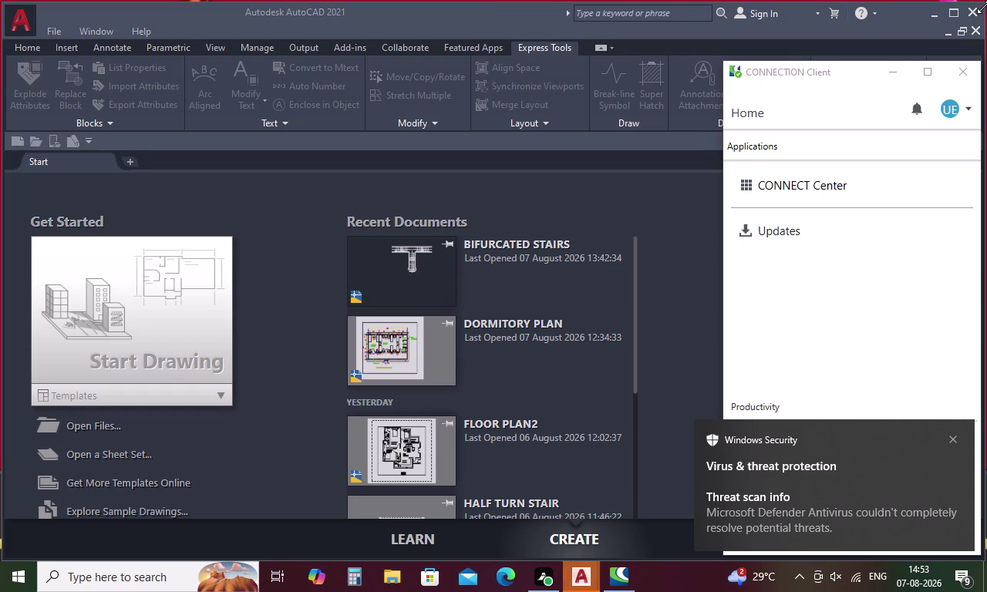
Open the BIFURCATED STAIRS drawing from the Recent Documents thumbnails.
double_click(394, 282)
double_click(395, 282)
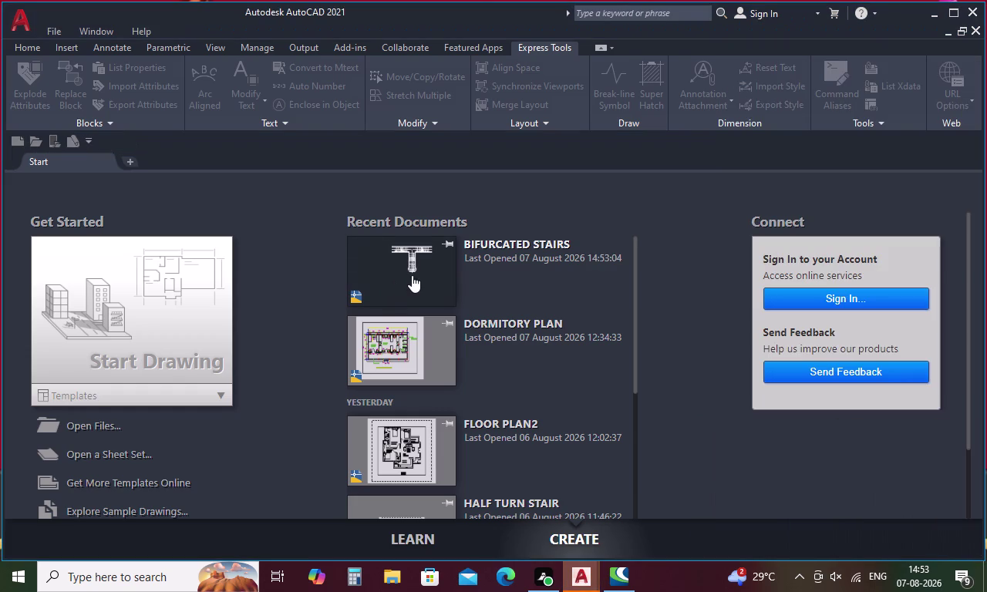
click(418, 273)
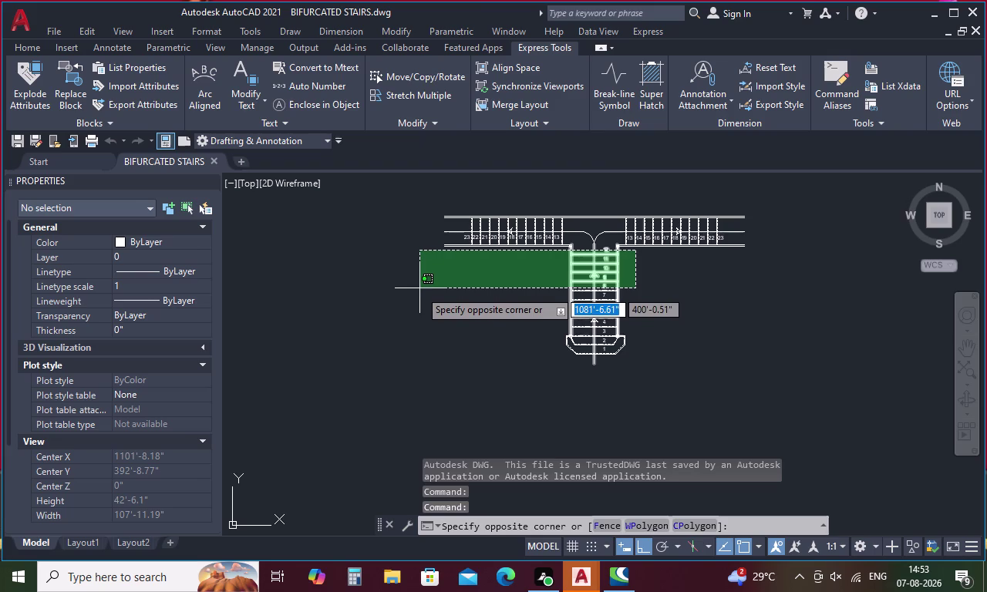
key(Escape)
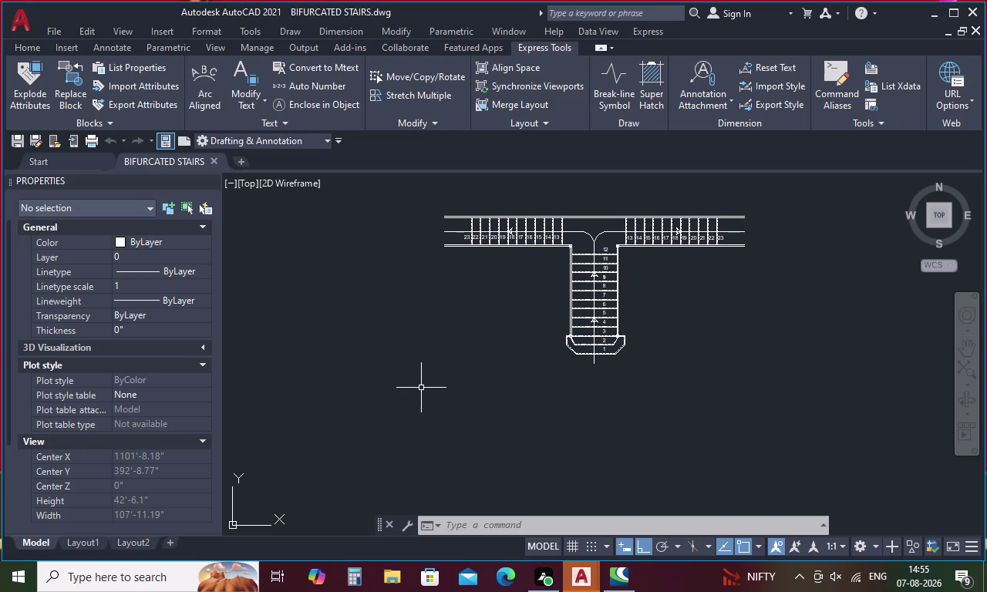
key(x)
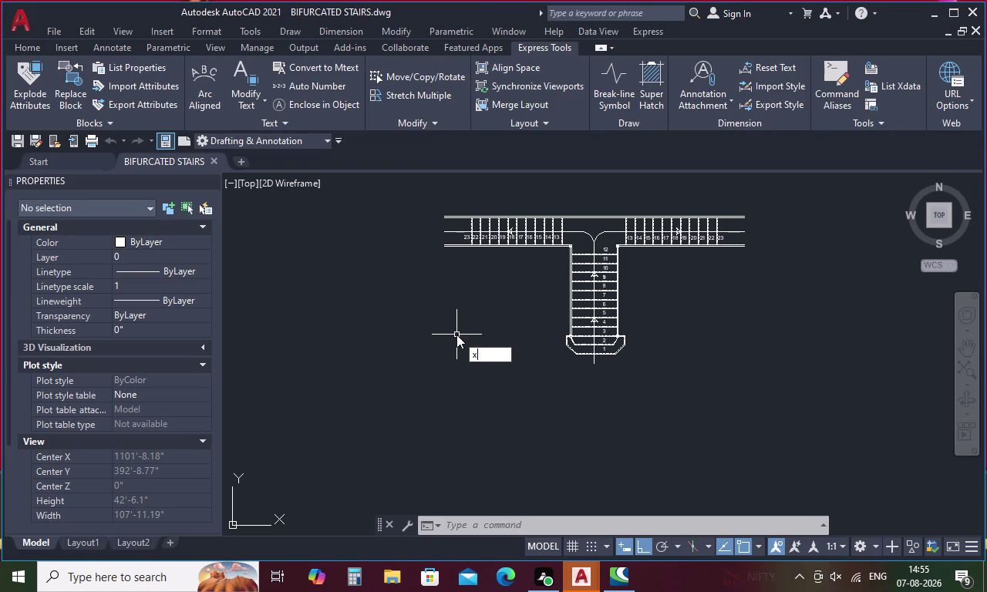
Place vertical construction lines through two railing corners near treads 1–2.
text(l)
key(space)
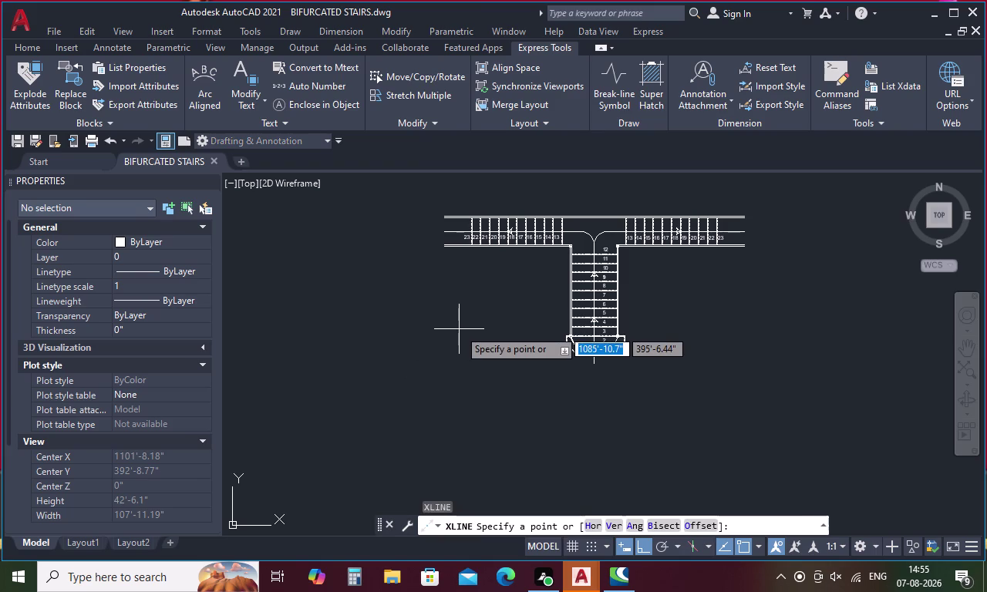
text(v)
key(space)
scroll(up, 3)
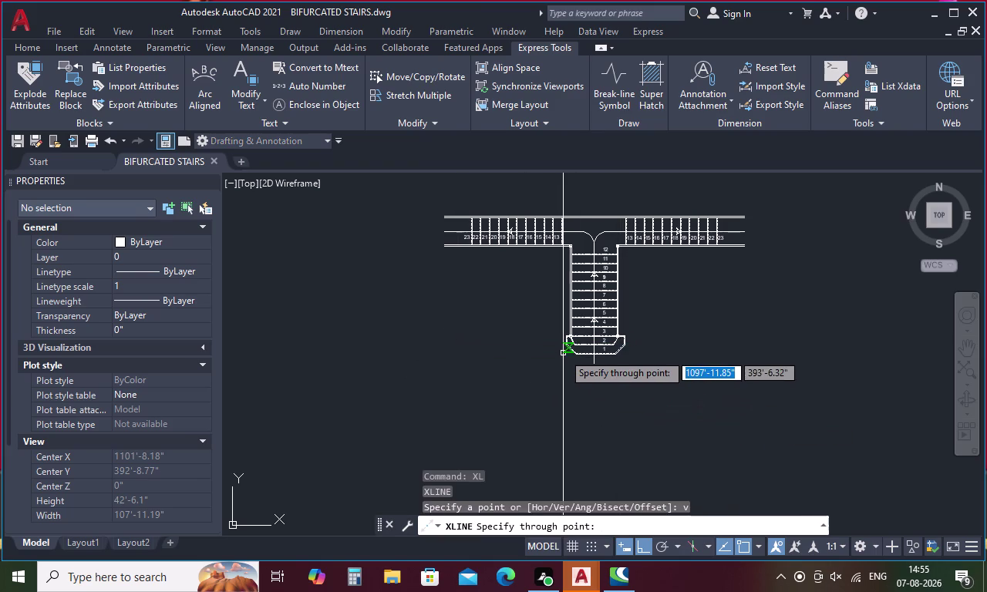
scroll(up, 3)
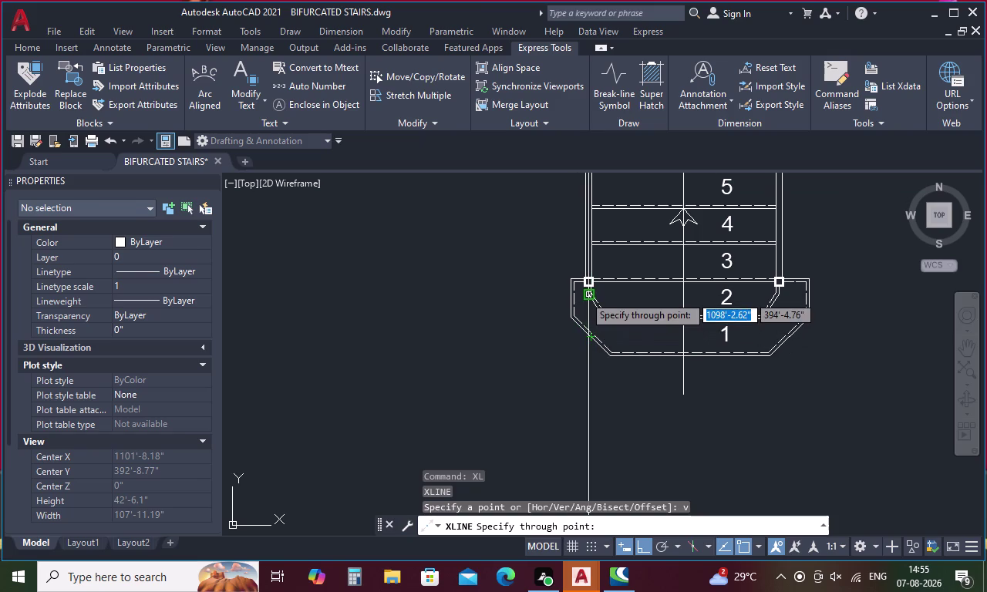
scroll(up, 3)
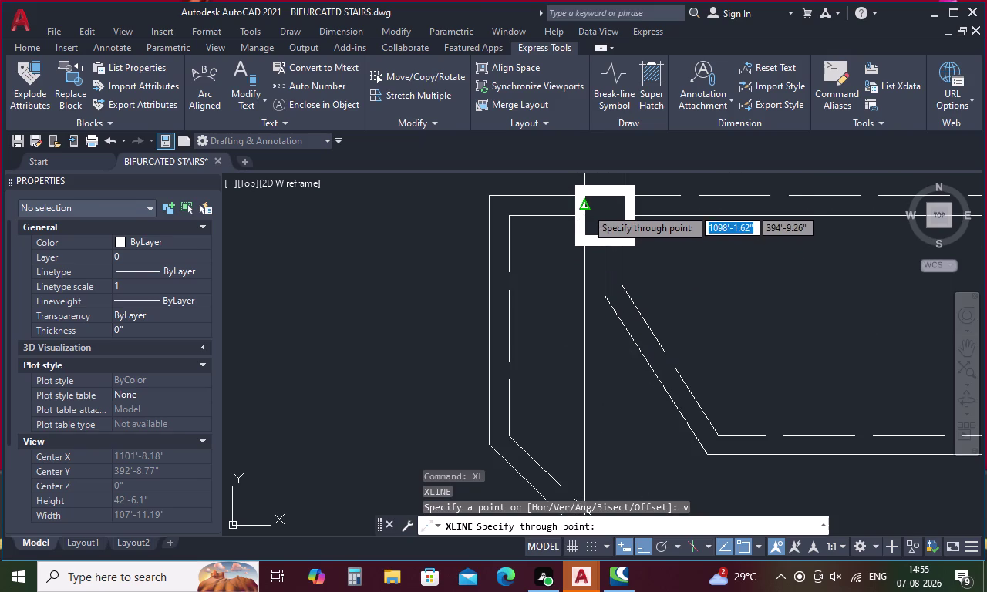
scroll(down, 3)
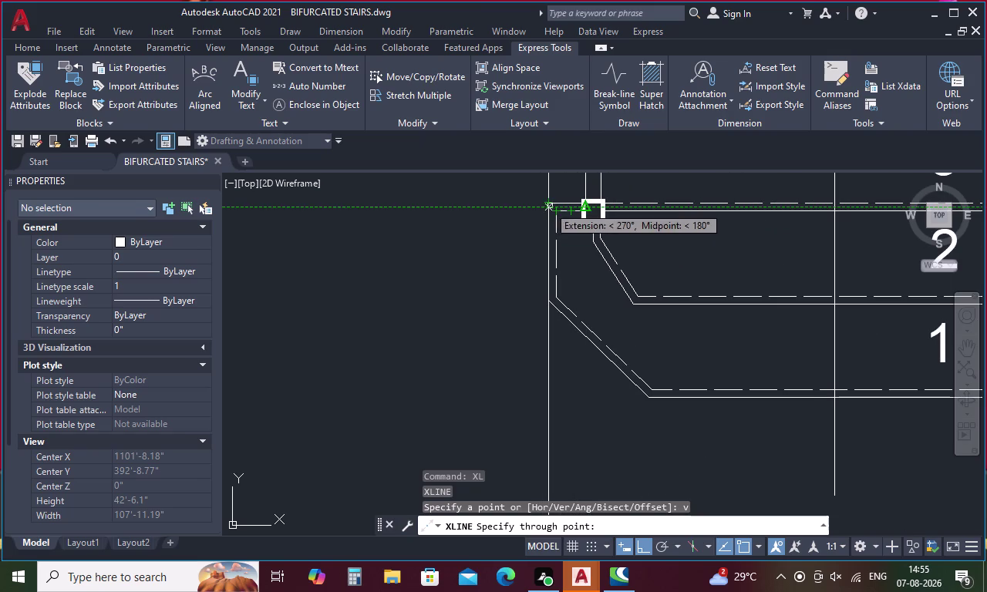
scroll(up, 3)
click(537, 196)
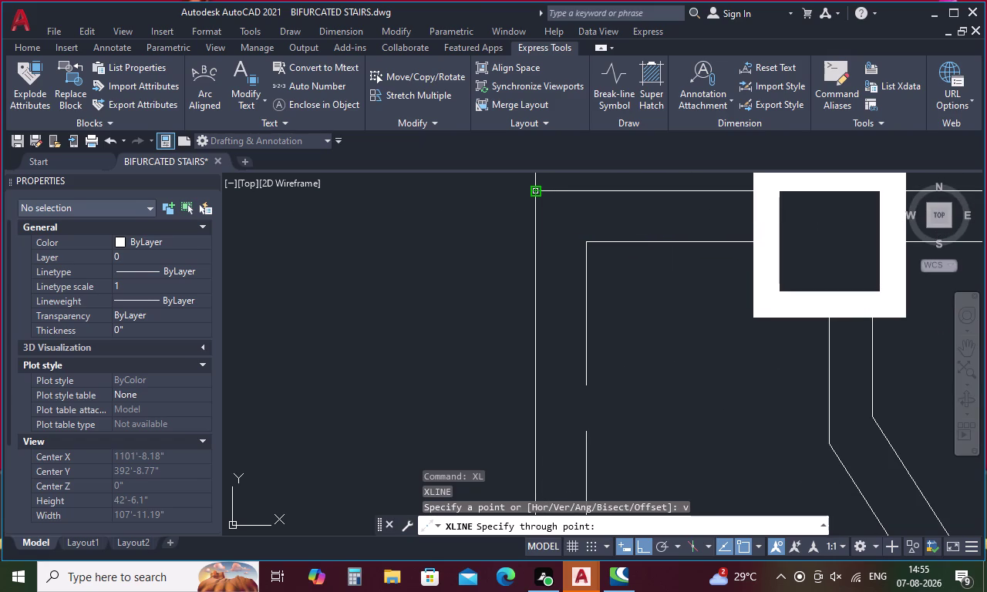
click(586, 242)
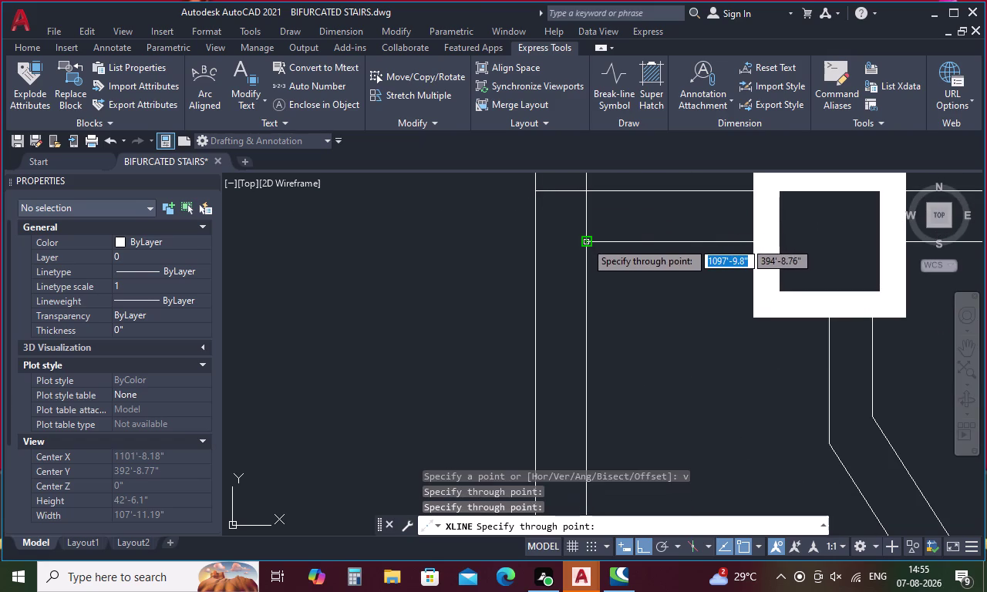
Add vertical construction lines through the post corner and the outer rail corner.
scroll(down, 3)
scroll(up, 3)
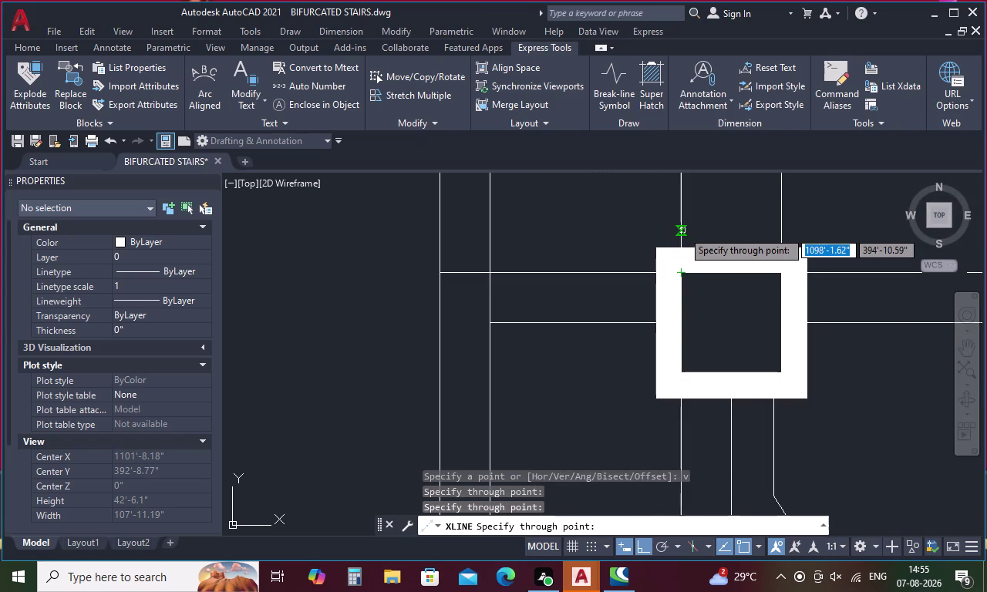
click(680, 231)
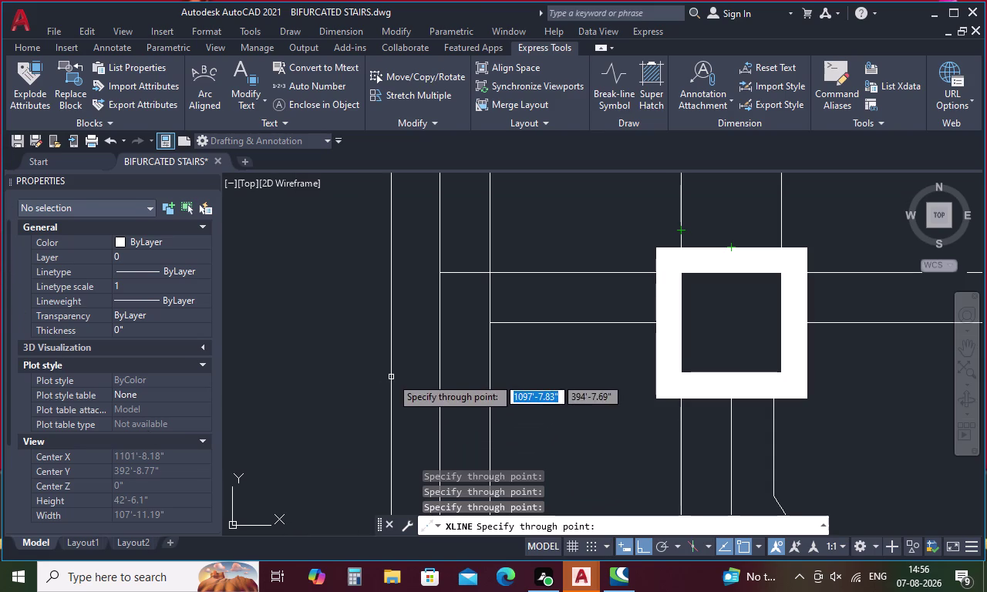
scroll(down, 3)
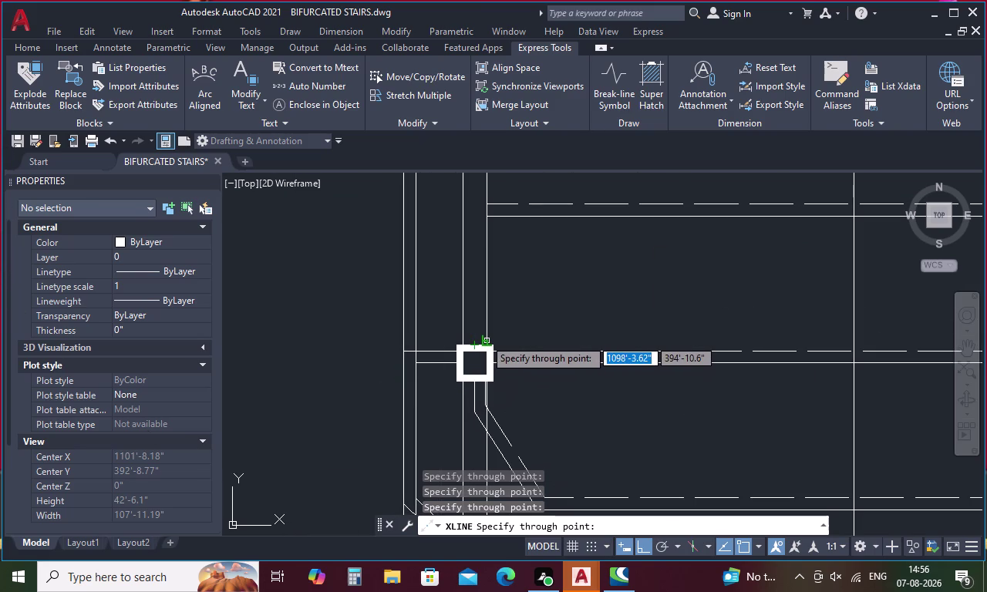
click(484, 337)
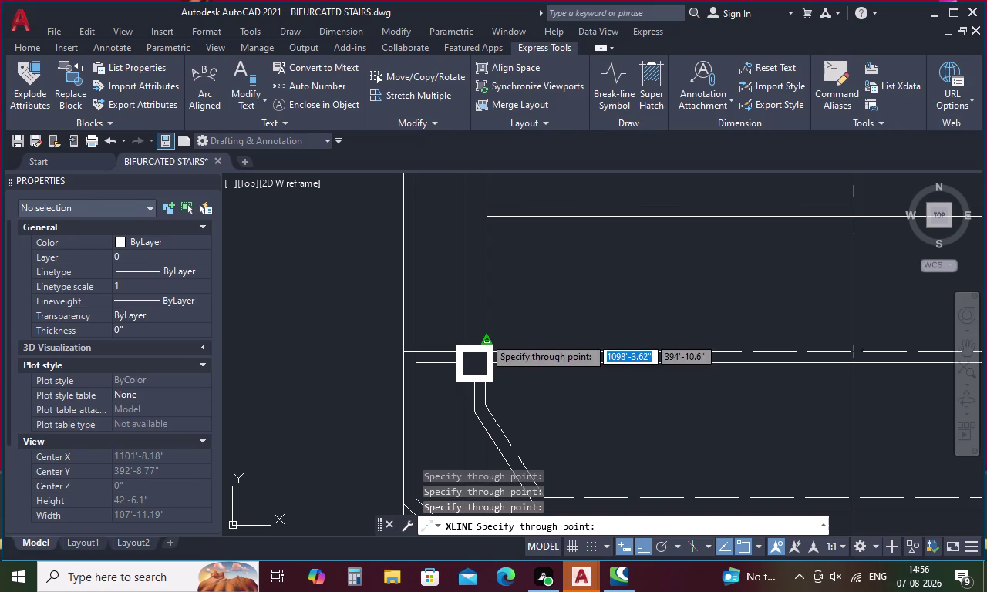
key(Escape)
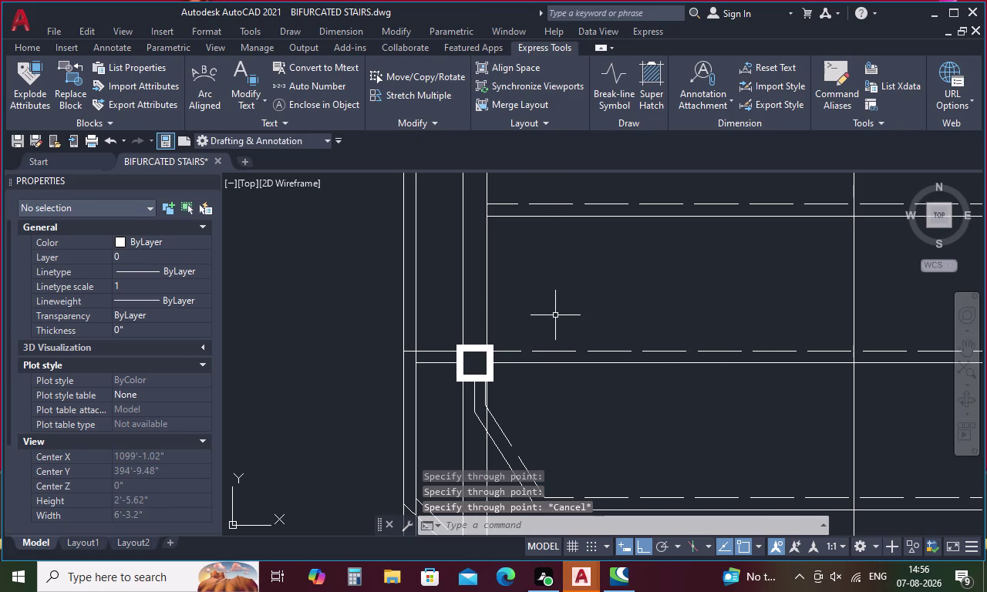
Place vertical construction lines through the rail end, midpoint and corner beside treads 2–3.
key(space)
text(v)
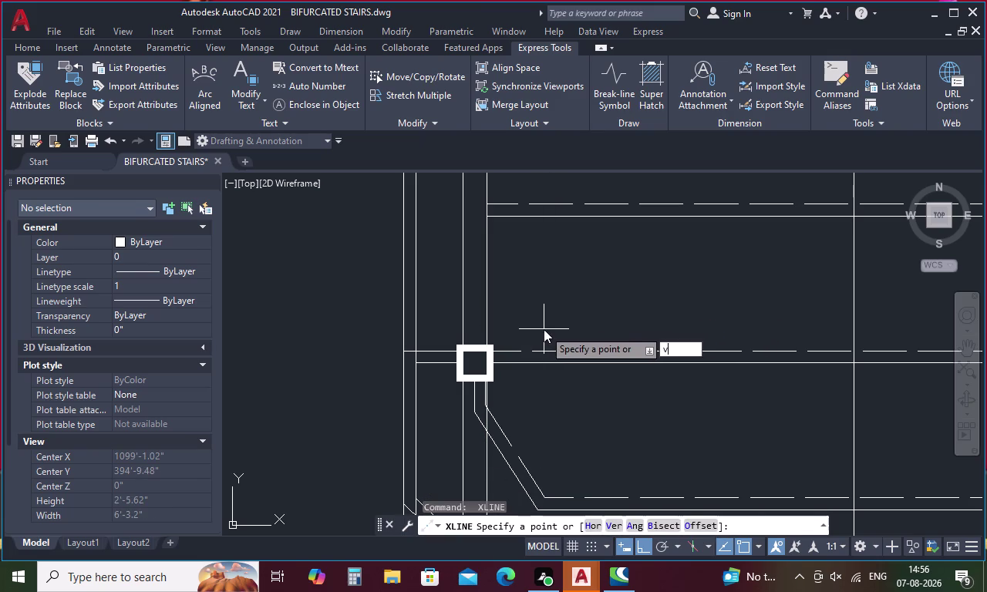
key(space)
middle_drag(675, 313, 155, 343)
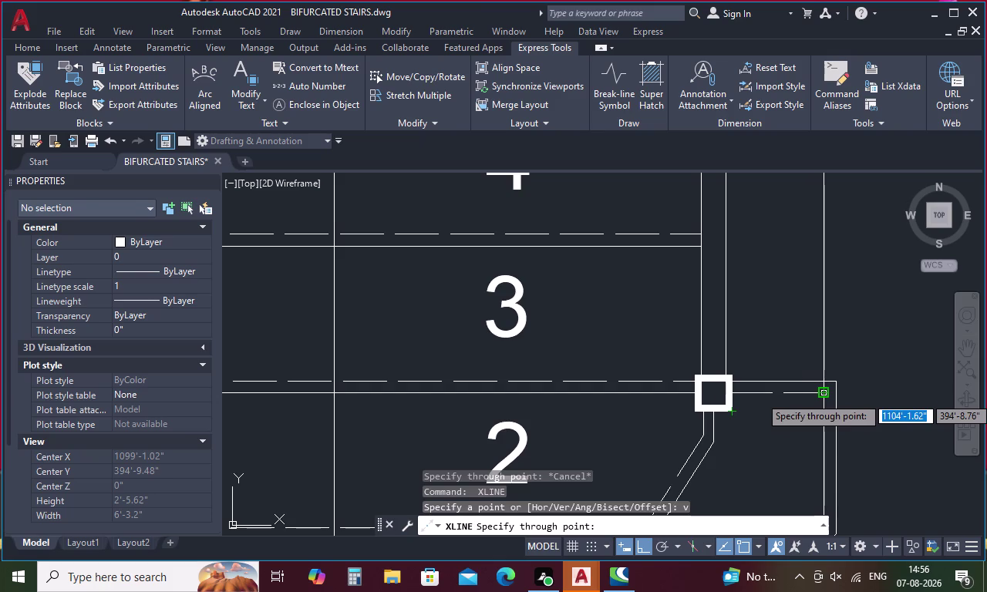
click(822, 396)
click(835, 379)
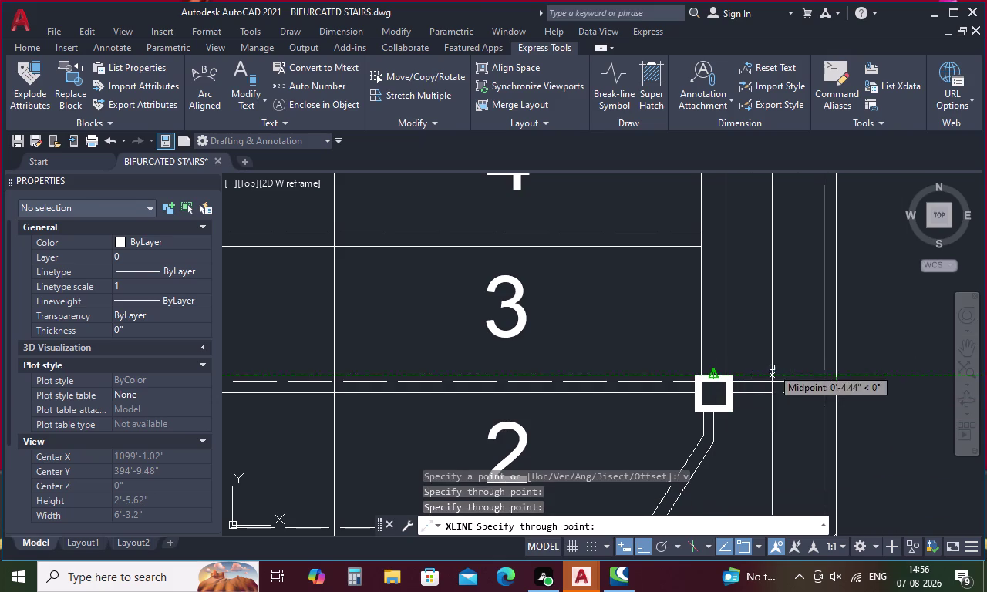
click(725, 360)
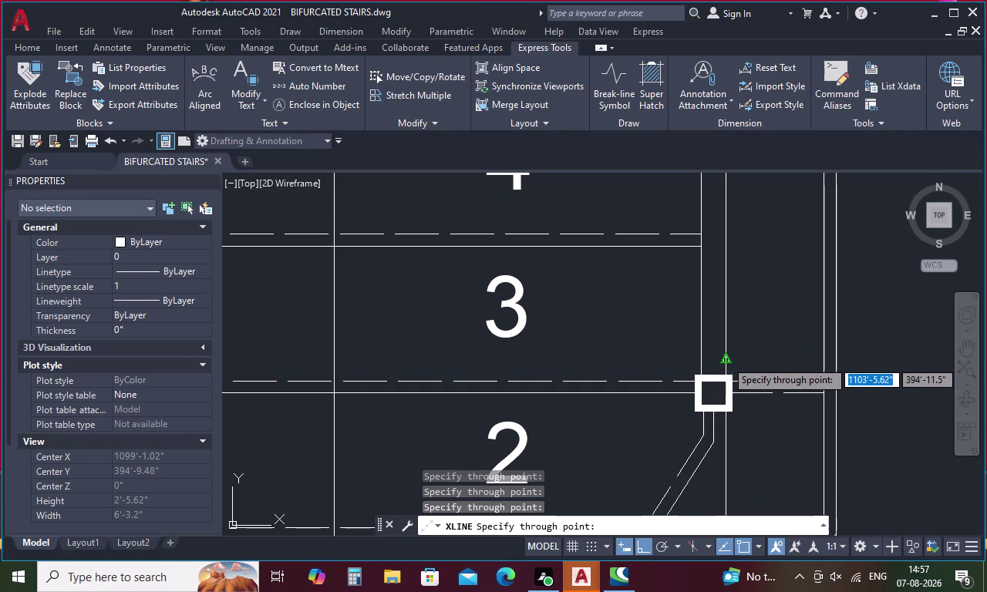
click(701, 359)
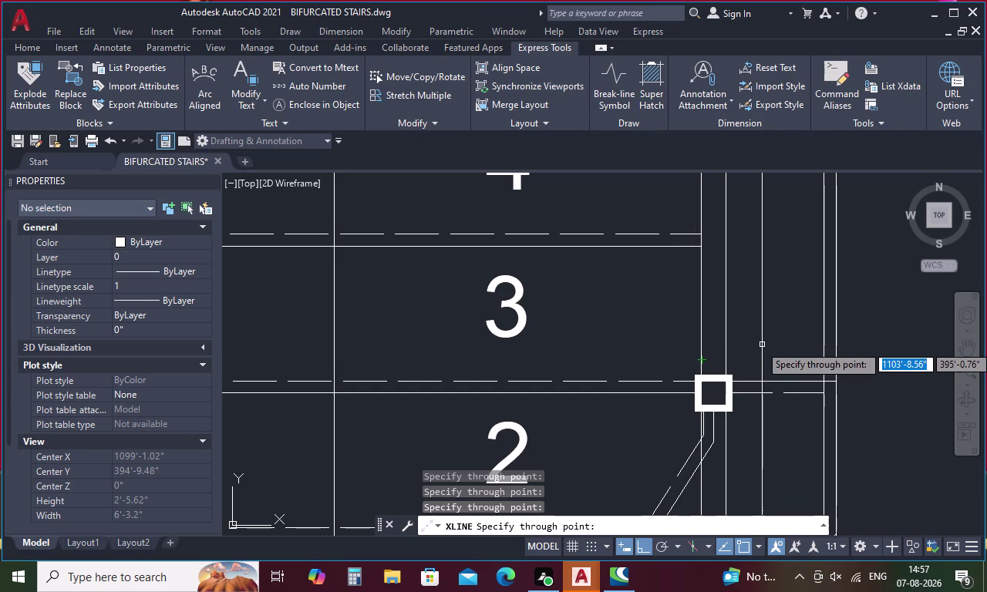
key(Escape)
scroll(down, 3)
middle_drag(676, 438, 570, 201)
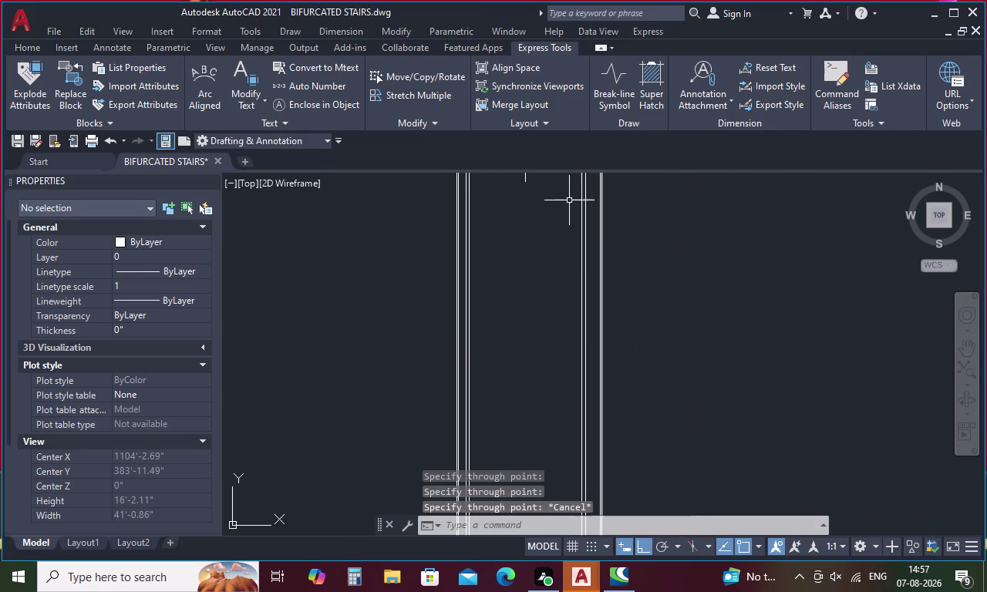
scroll(down, 3)
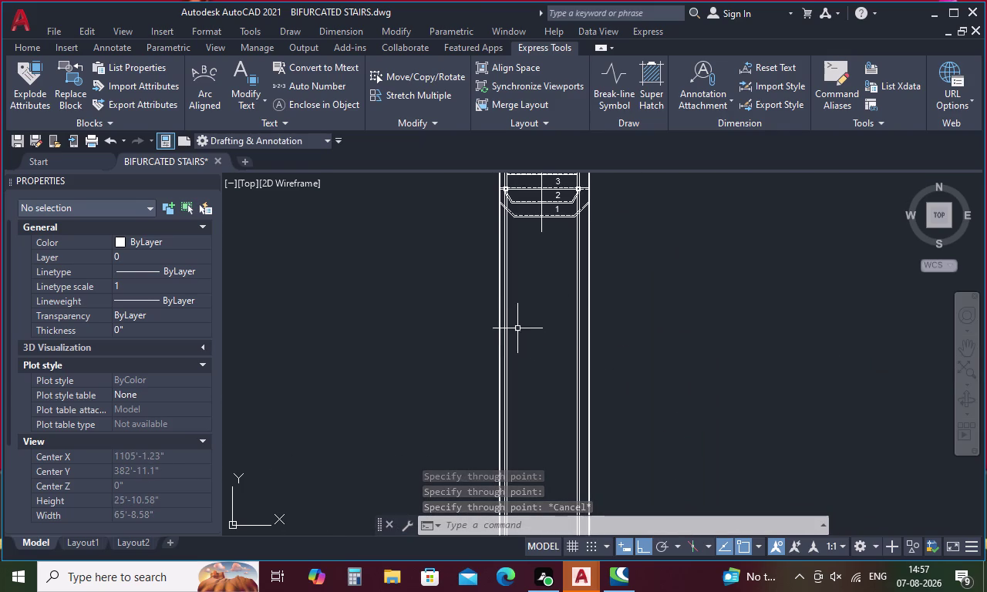
Draw a horizontal construction line below the stair.
key(x)
key(l)
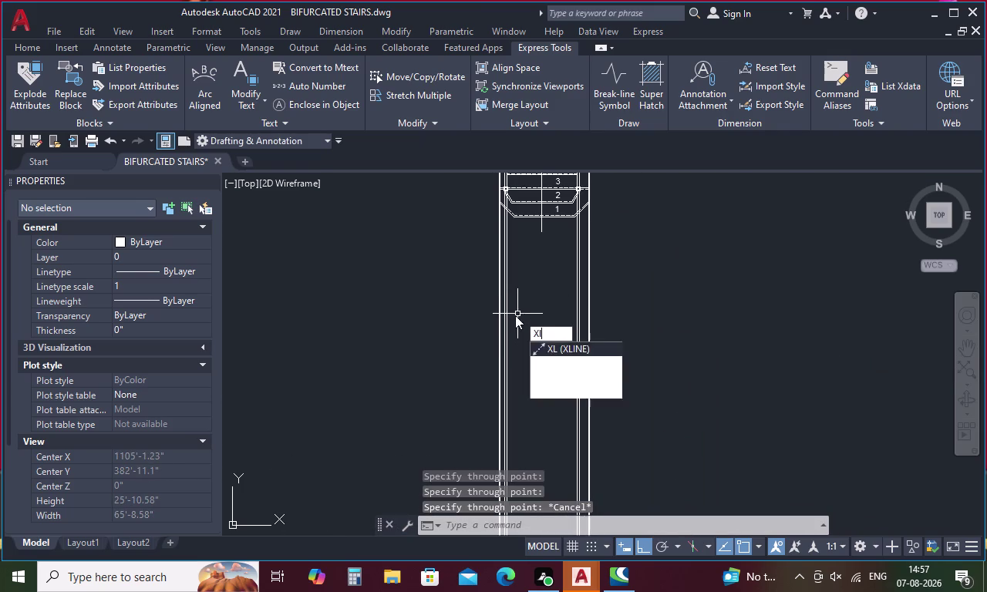
key(space)
key(h)
key(space)
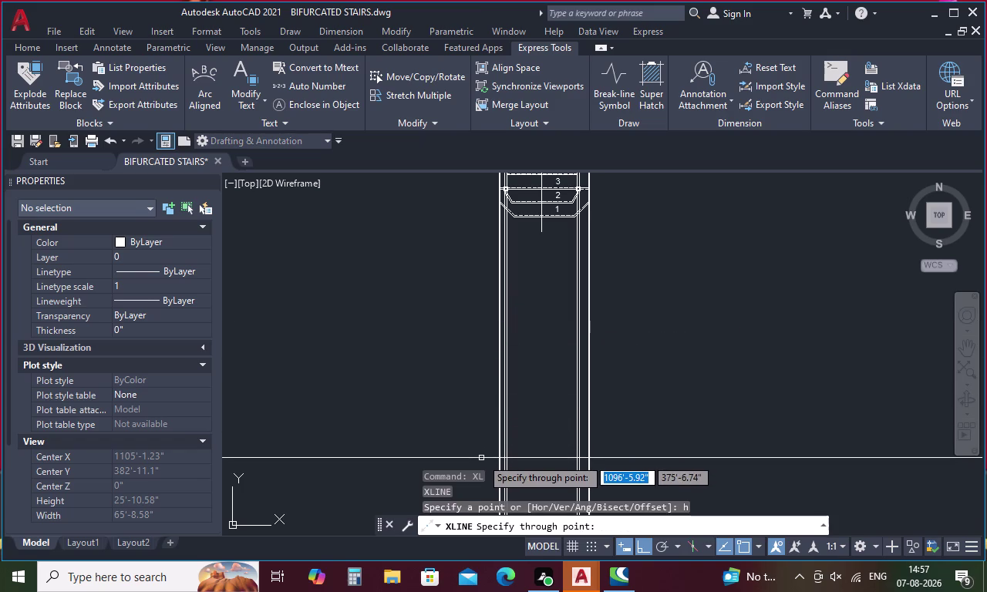
click(482, 458)
key(Escape)
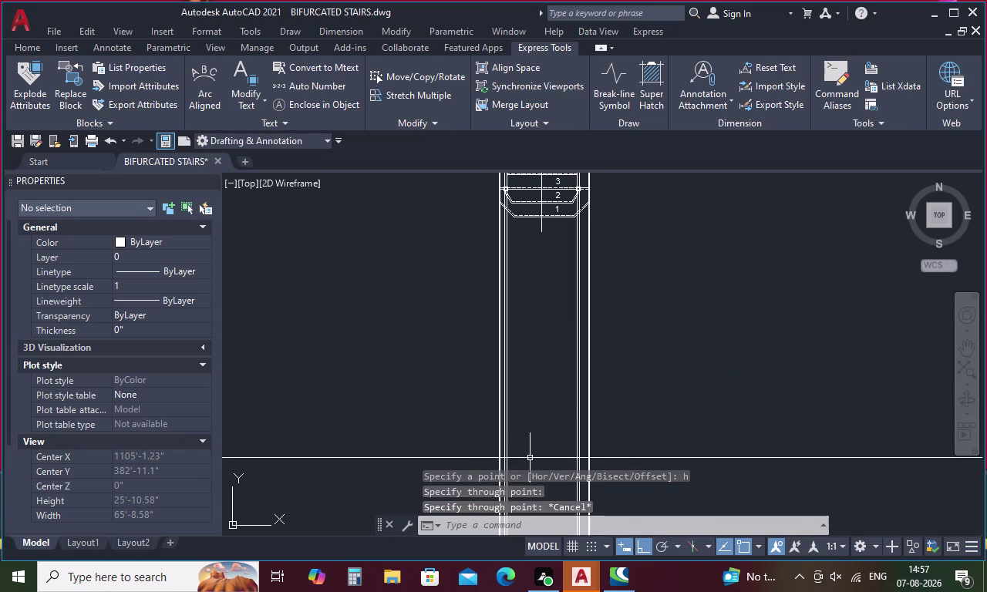
middle_drag(530, 458, 511, 381)
scroll(up, 3)
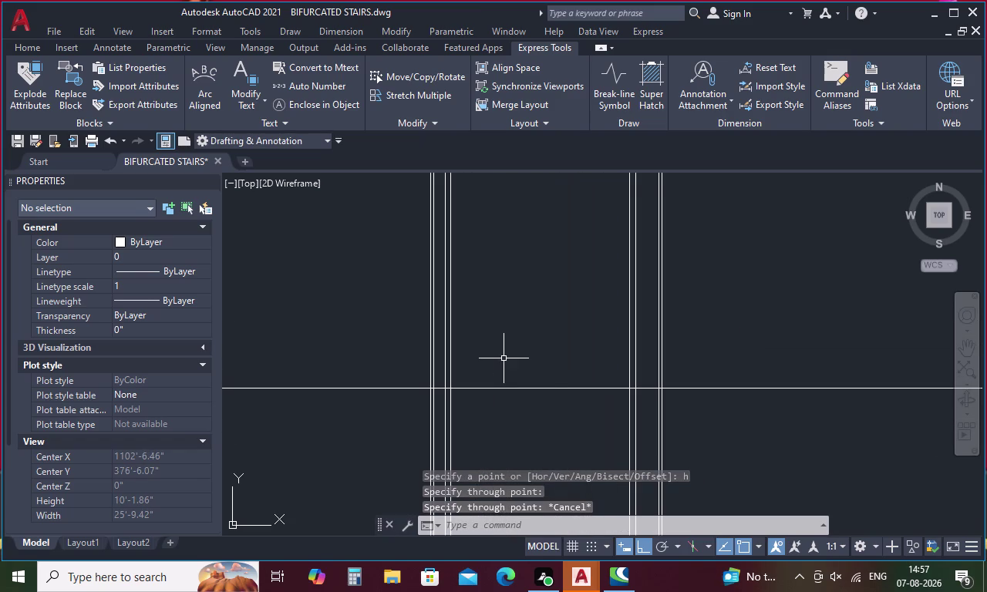
Offset the horizontal construction line 1' upward.
text(o)
key(space)
key(1)
text(')
key(space)
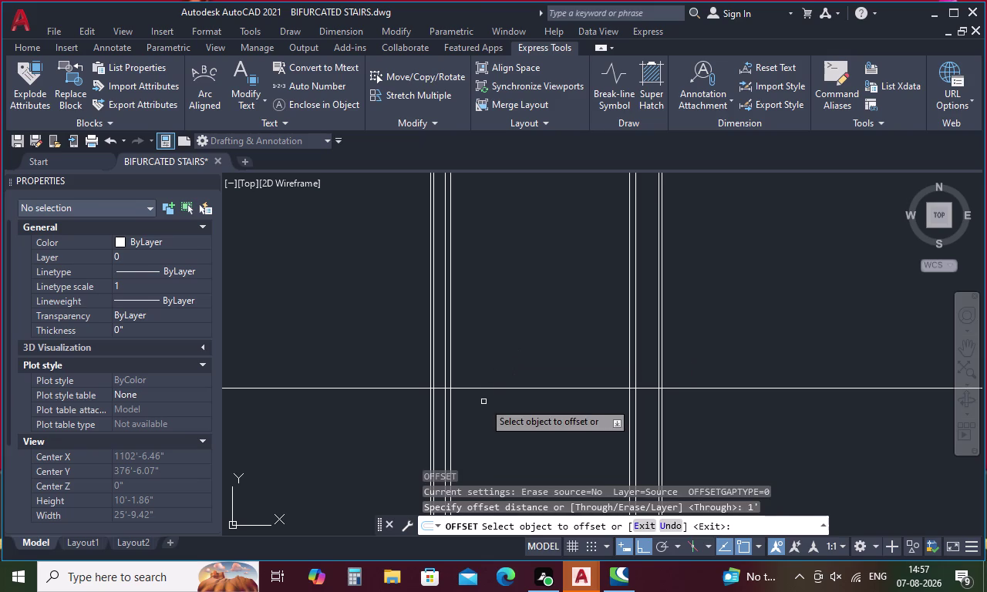
click(493, 388)
click(493, 350)
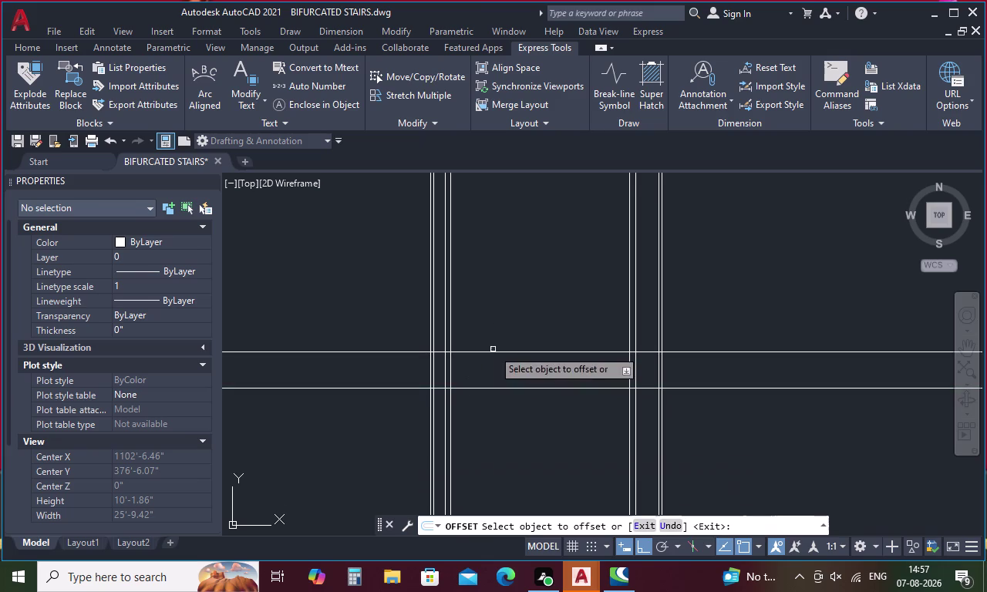
Fence-trim the overhanging construction lines below the stair.
key(Escape)
text(tr)
key(space)
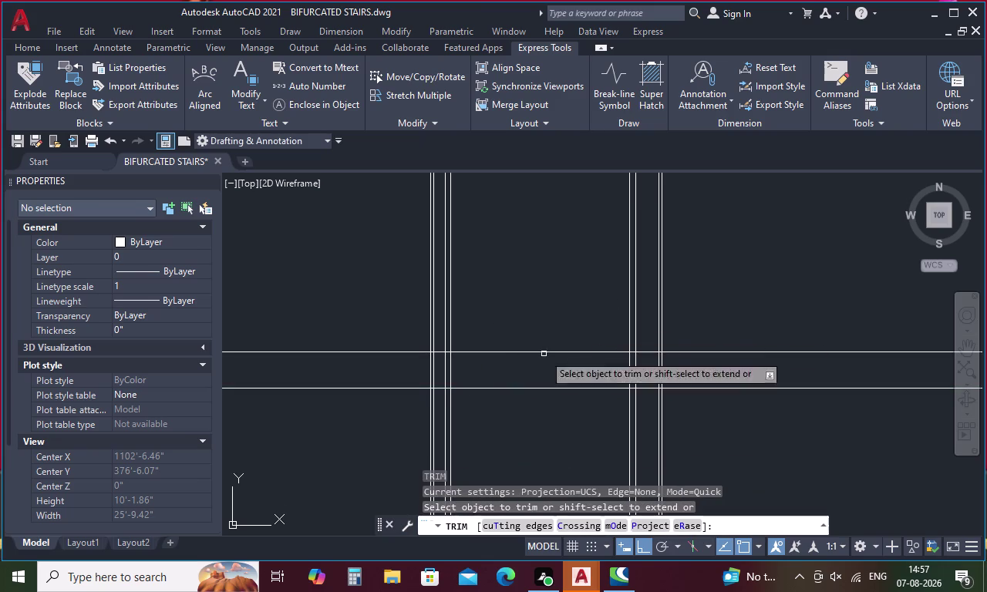
drag(256, 311, 286, 392)
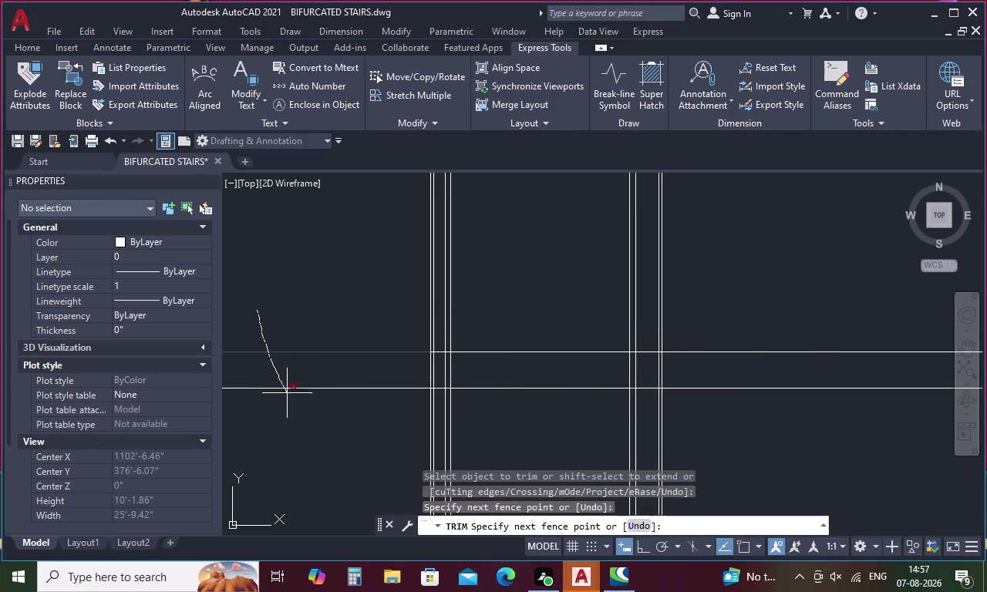
drag(286, 392, 673, 419)
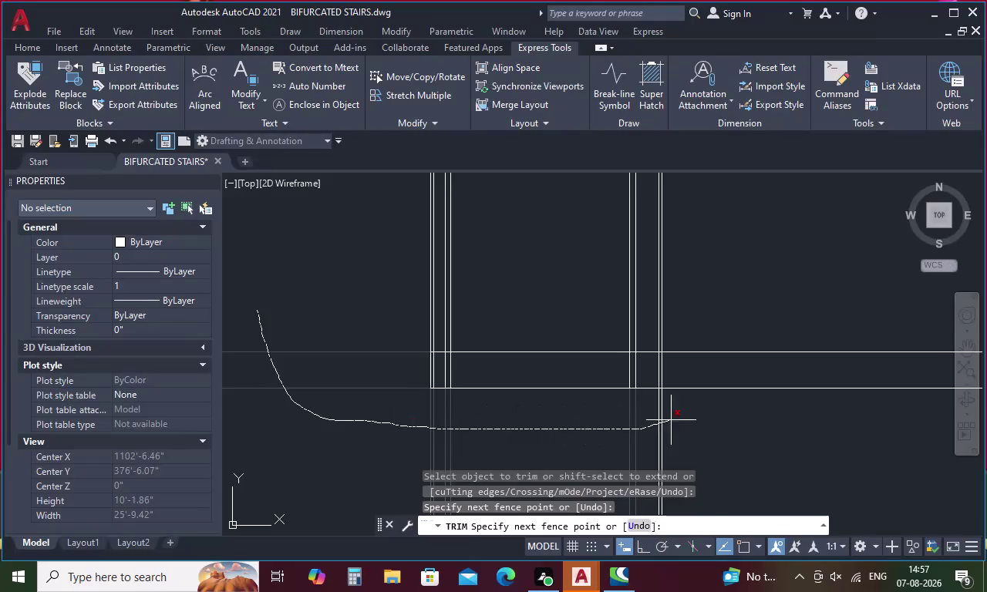
drag(673, 420, 743, 329)
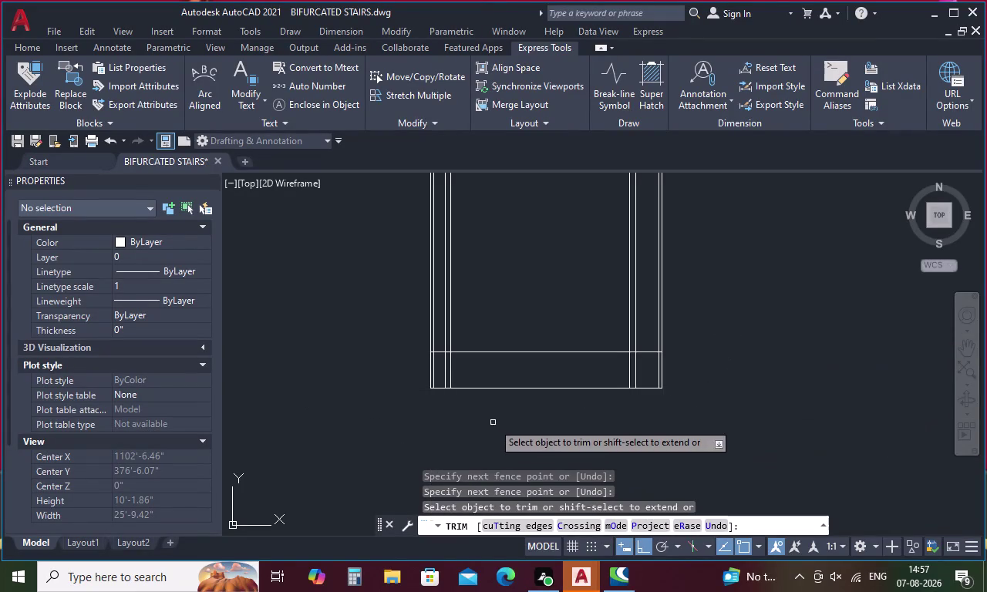
key(Escape)
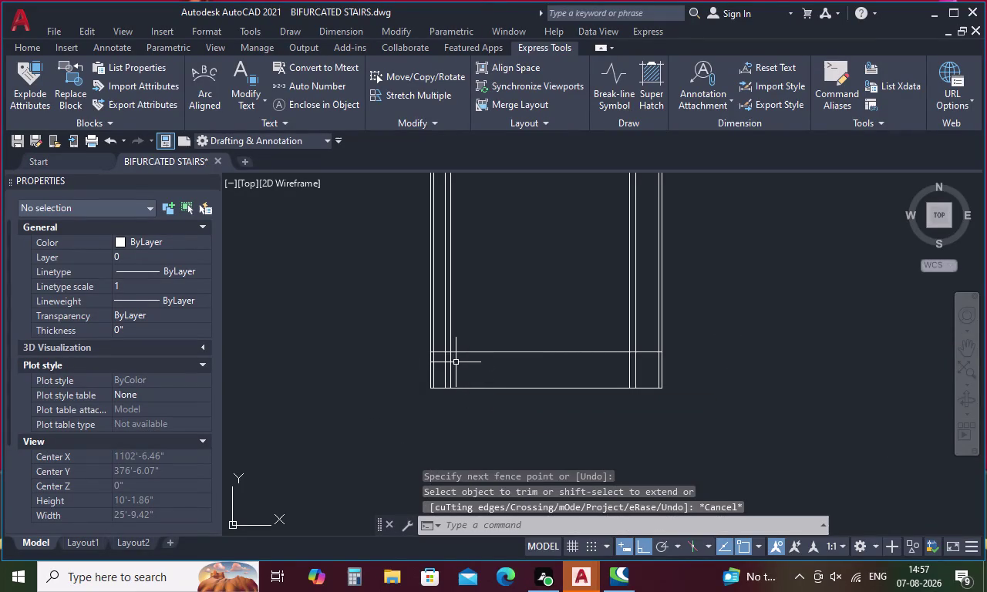
Fence-trim more of the extra construction lines in a second pass.
scroll(up, 3)
key(space)
drag(452, 363, 422, 376)
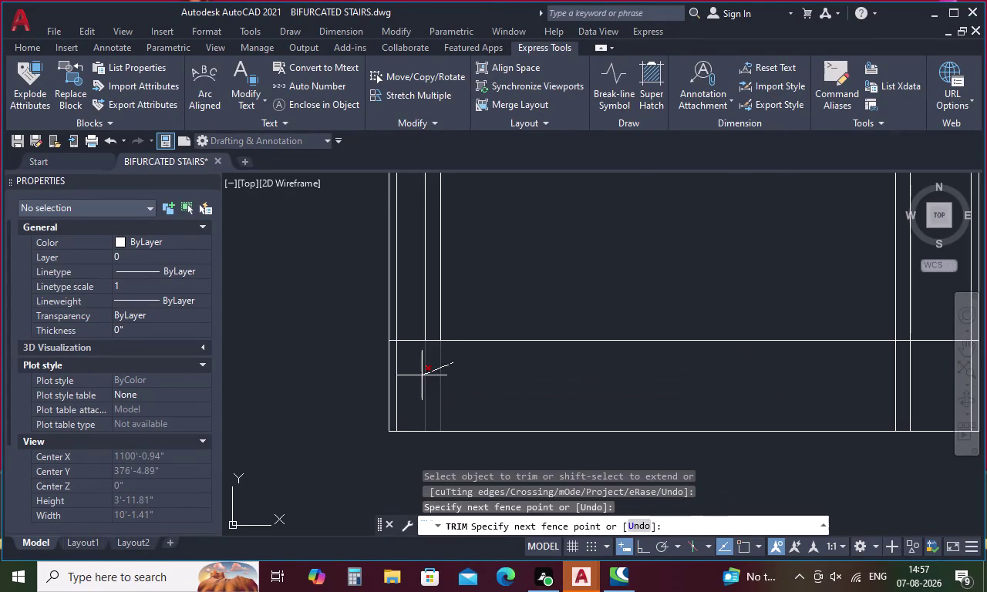
drag(422, 376, 394, 387)
middle_drag(845, 377, 600, 387)
scroll(down, 3)
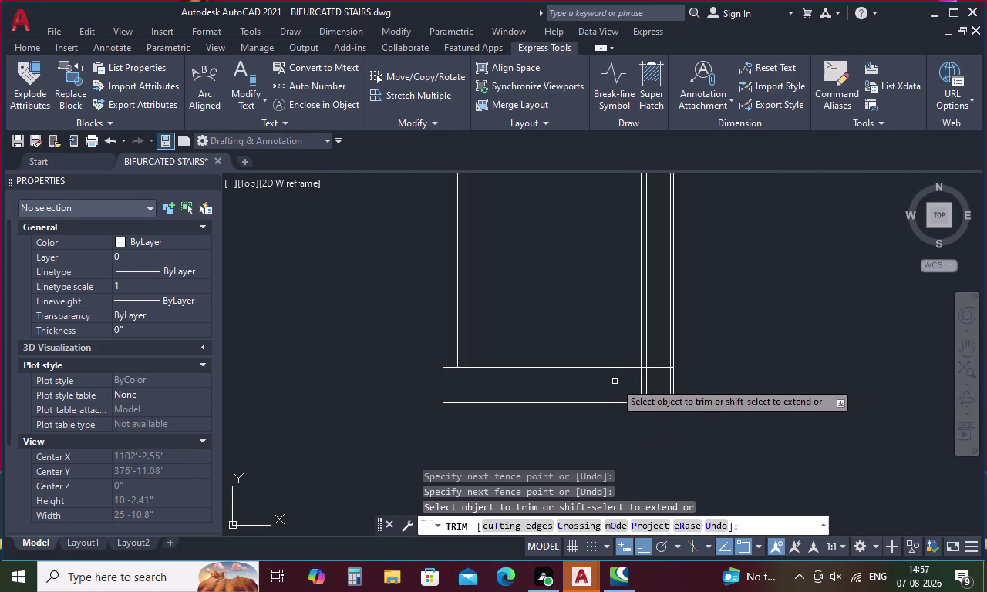
scroll(down, 3)
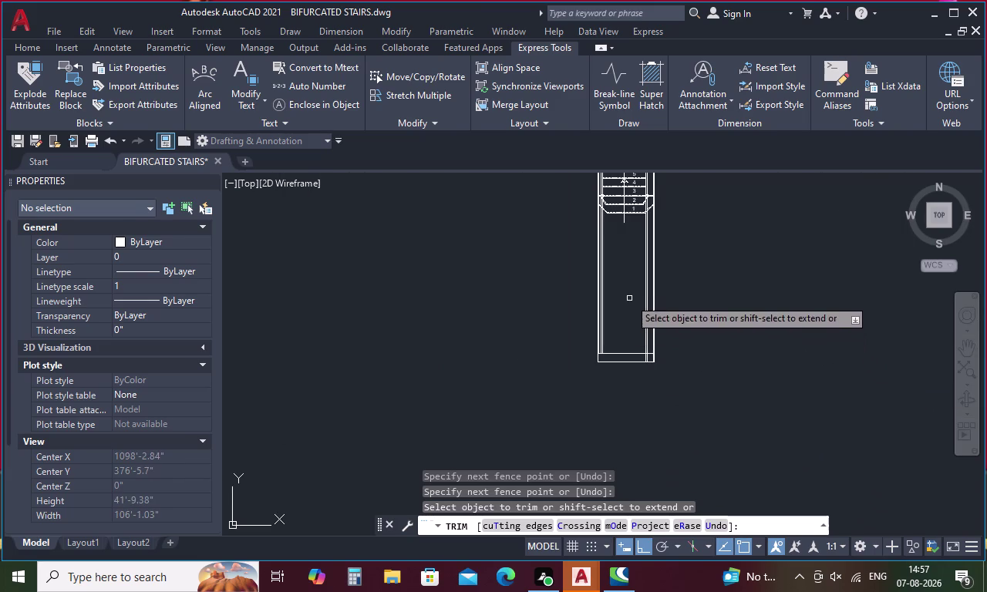
middle_drag(635, 235, 630, 317)
scroll(up, 3)
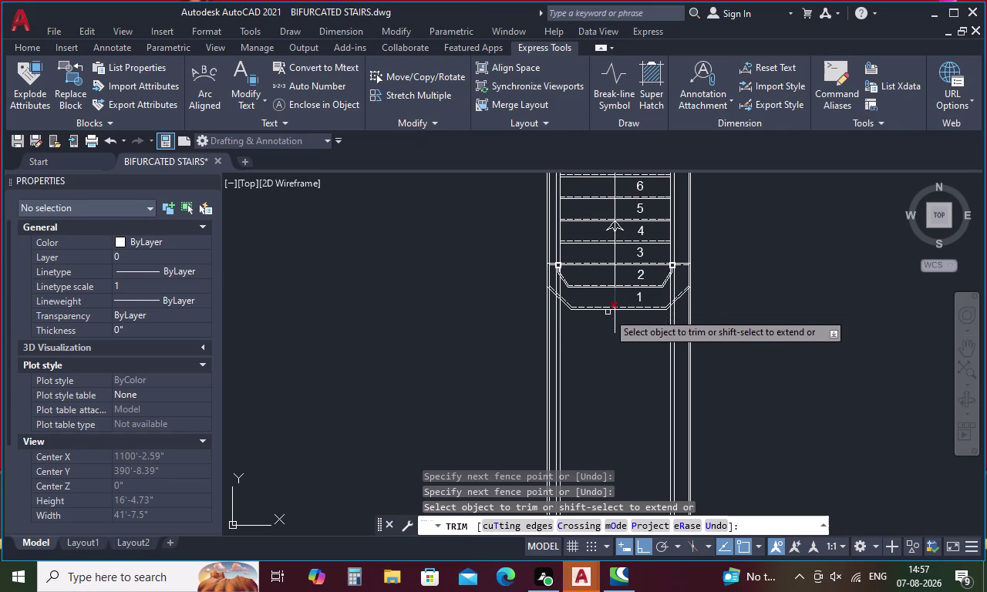
scroll(up, 3)
scroll(up, 3)
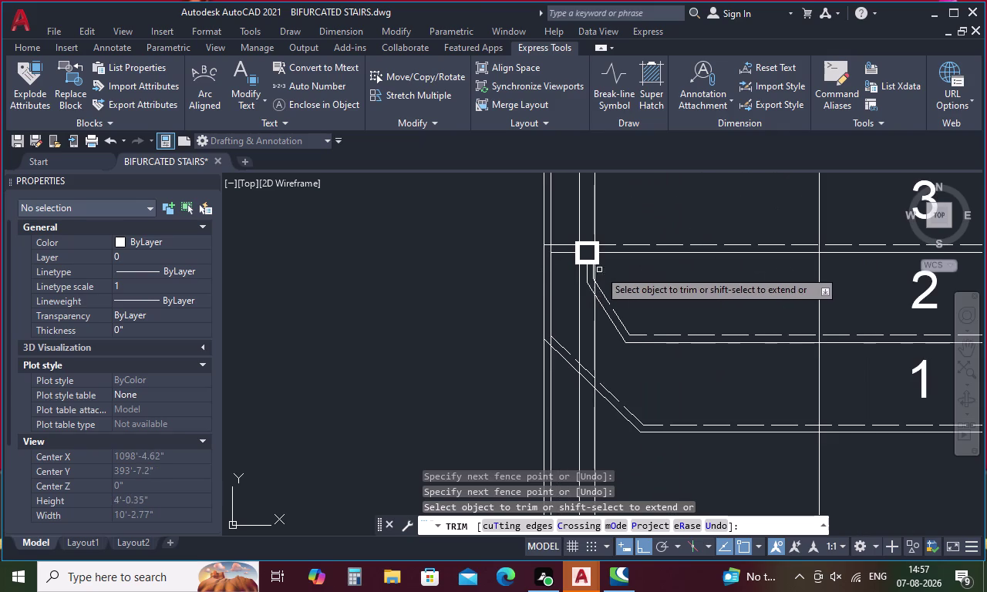
End trimming around treads 1–2 and select the eight vertical construction rays.
middle_drag(384, 316, 356, 318)
middle_drag(642, 301, 178, 304)
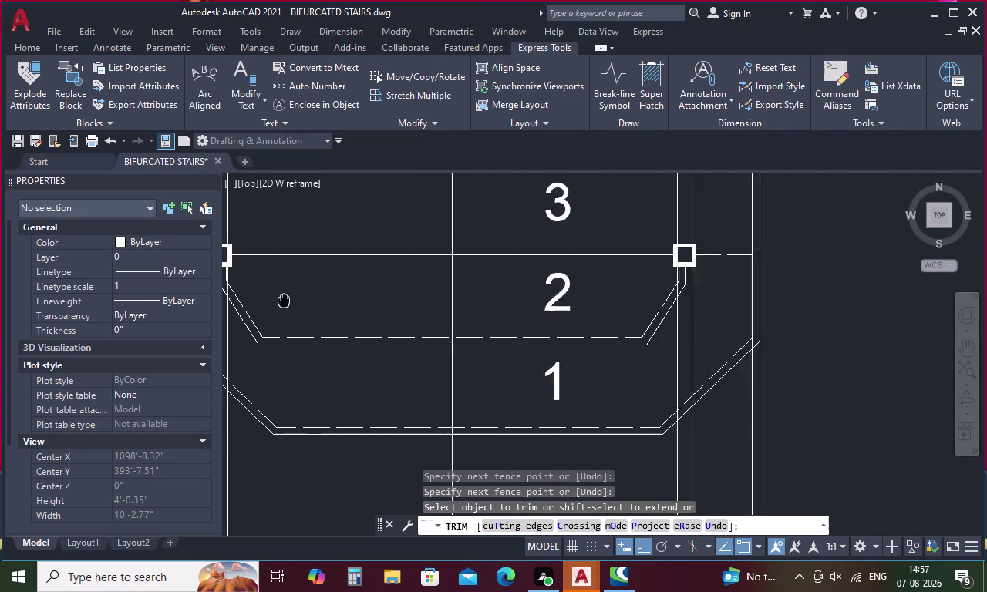
middle_drag(178, 304, 134, 311)
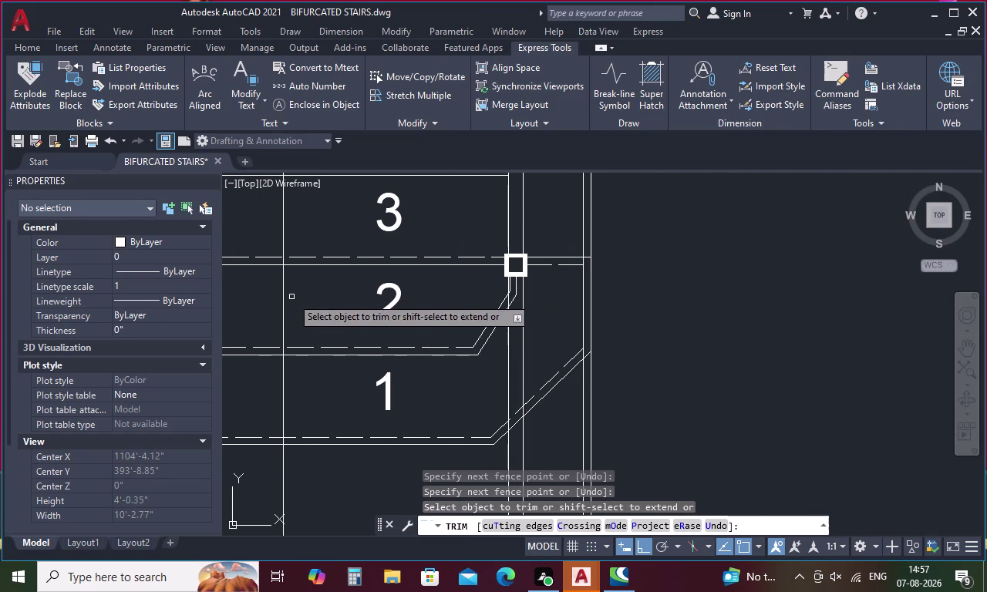
middle_drag(309, 300, 643, 301)
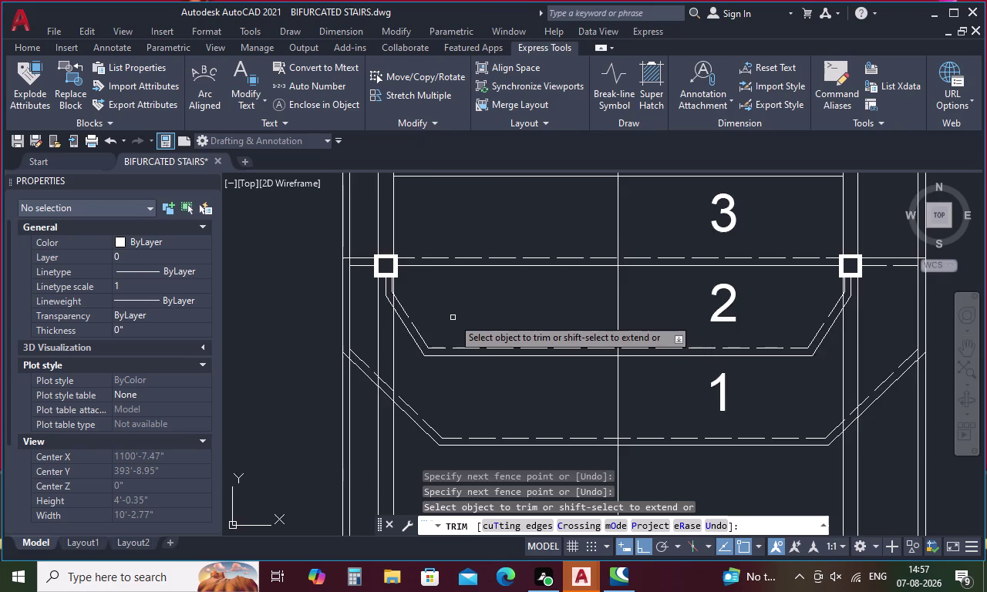
scroll(down, 3)
scroll(down, 3)
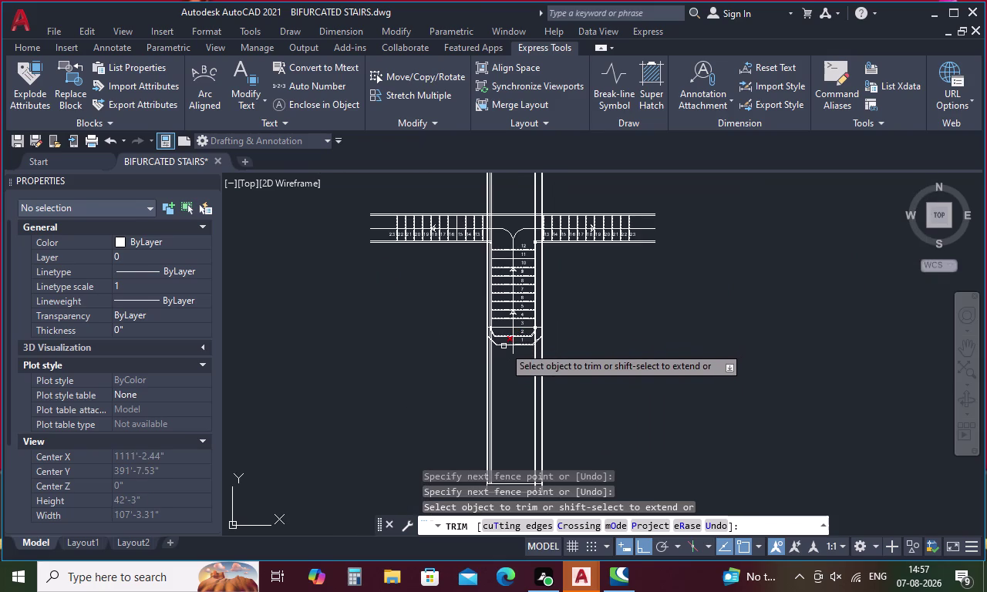
click(566, 384)
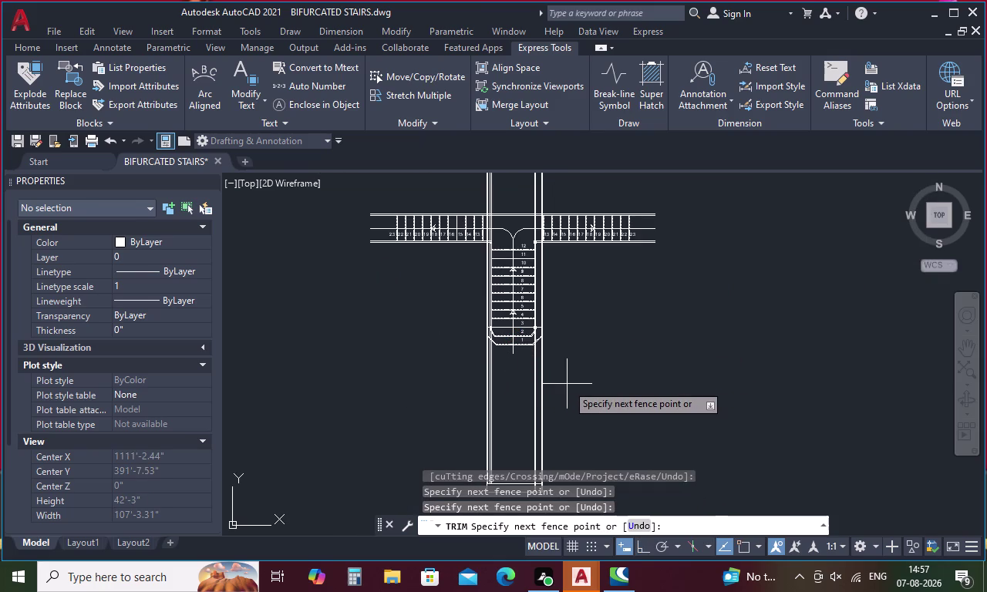
key(Escape)
drag(562, 384, 424, 404)
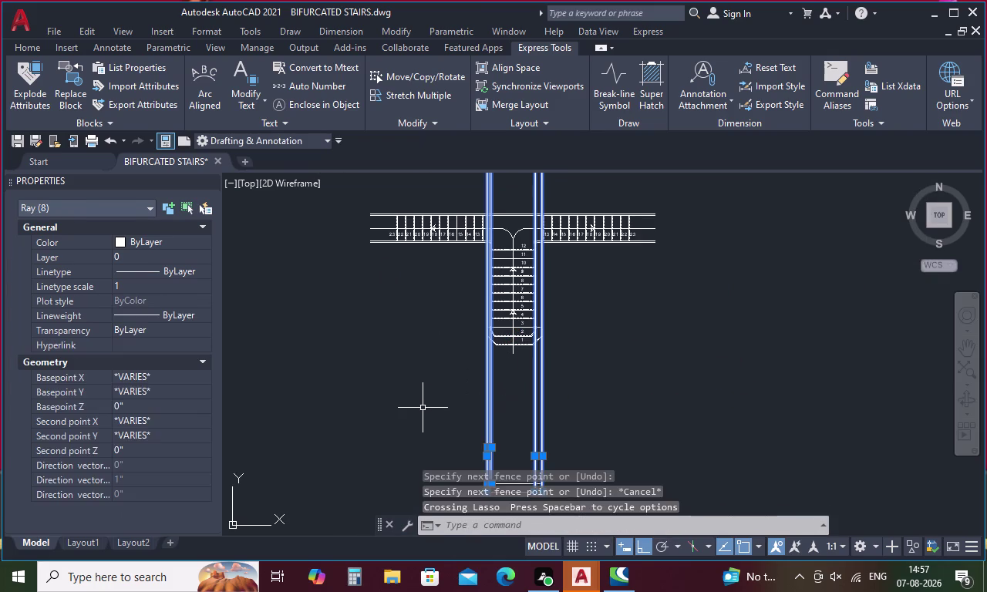
Delete the eight construction rays and the landing lines left of step 2.
key(Delete)
scroll(up, 3)
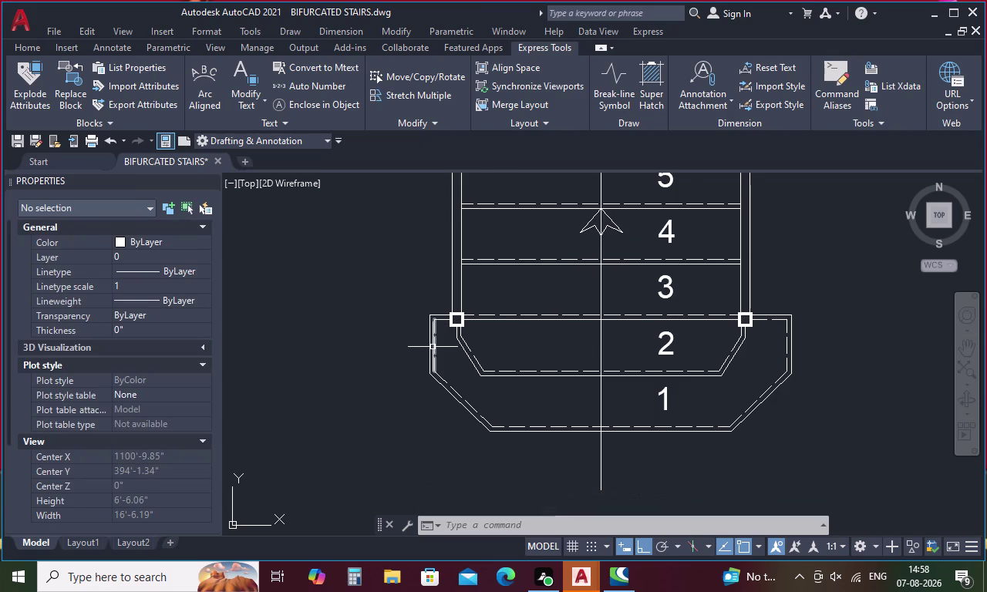
key(Escape)
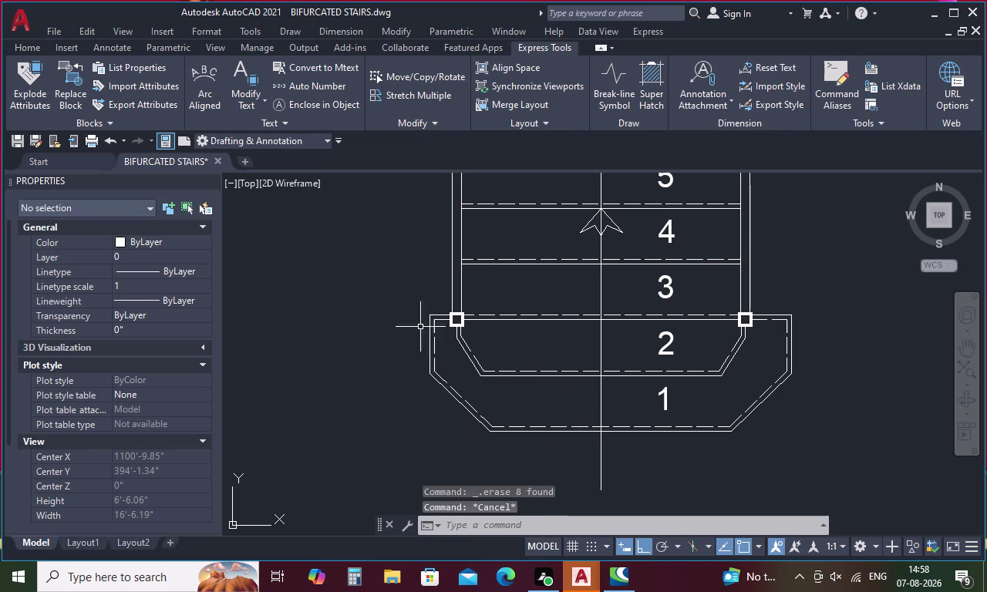
drag(442, 305, 418, 355)
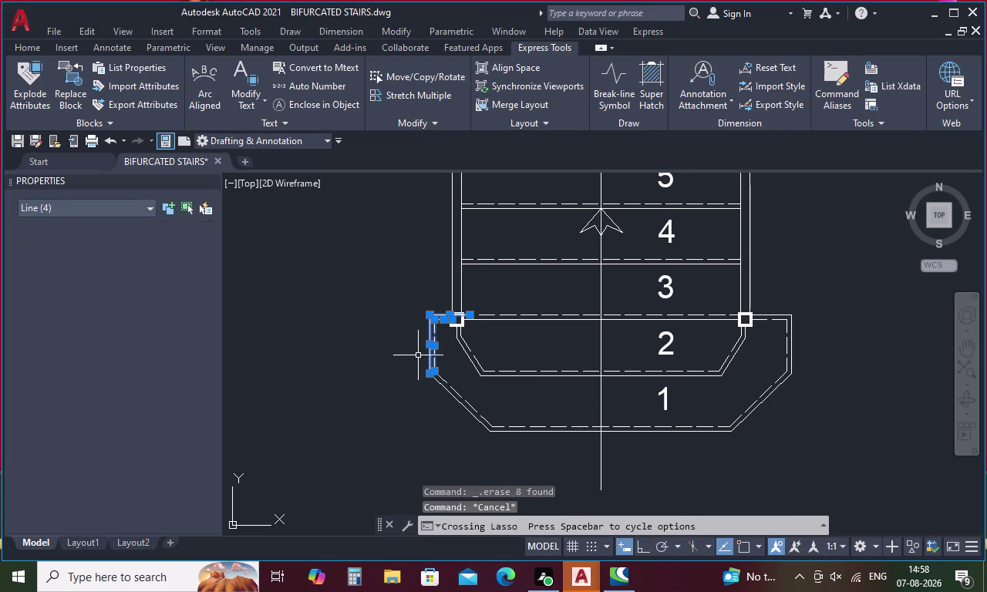
key(Delete)
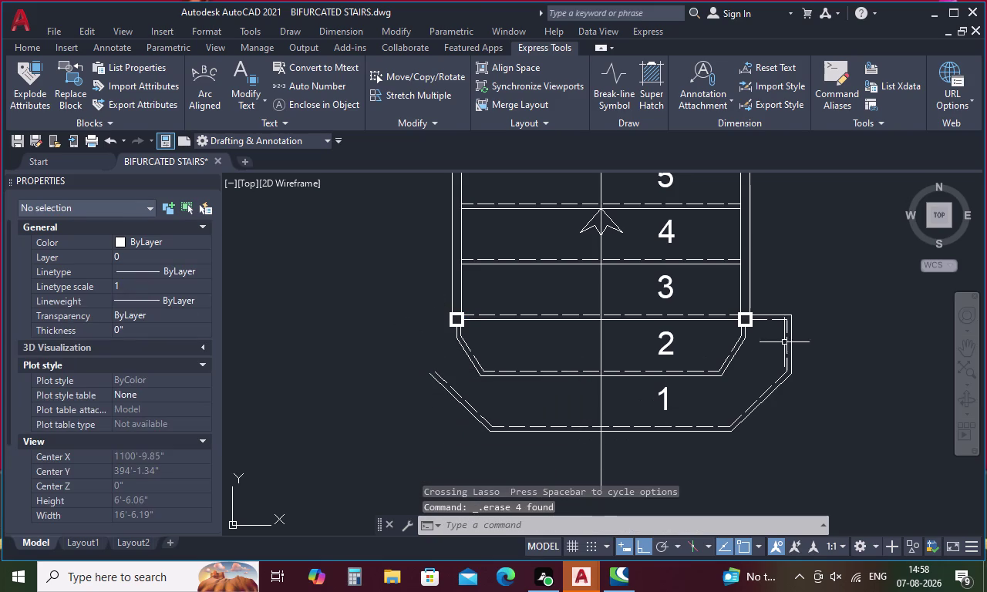
Delete the lower-left diagonal lines by step 1 and select the right-side outline.
drag(772, 300, 815, 354)
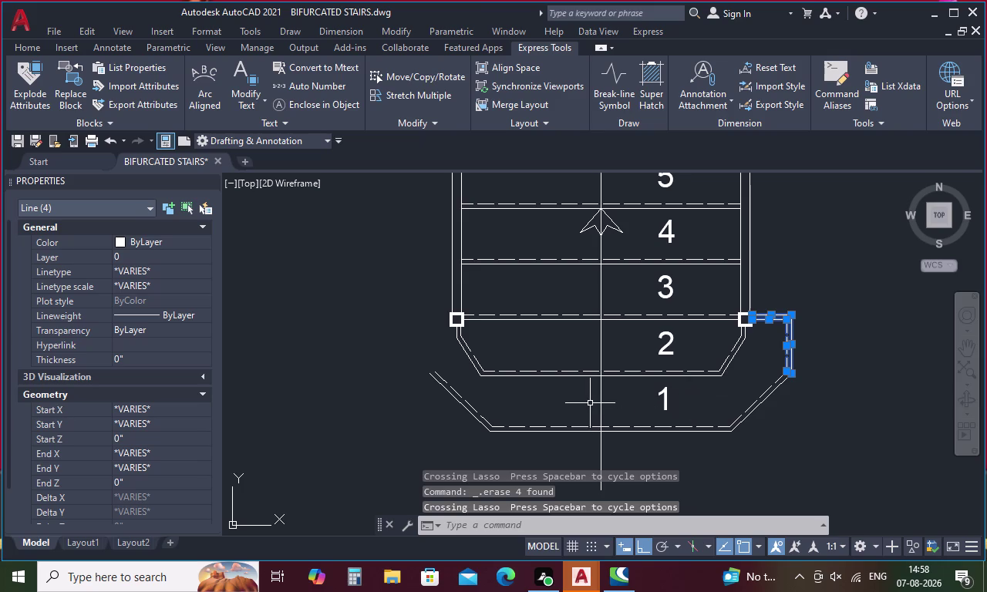
key(Escape)
drag(471, 386, 454, 406)
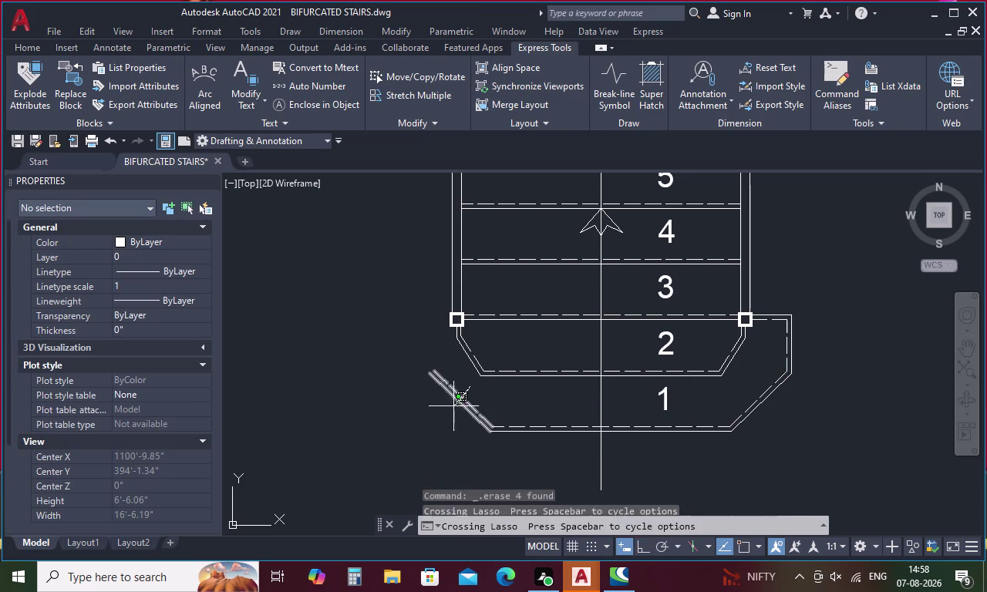
drag(453, 407, 432, 420)
key(Delete)
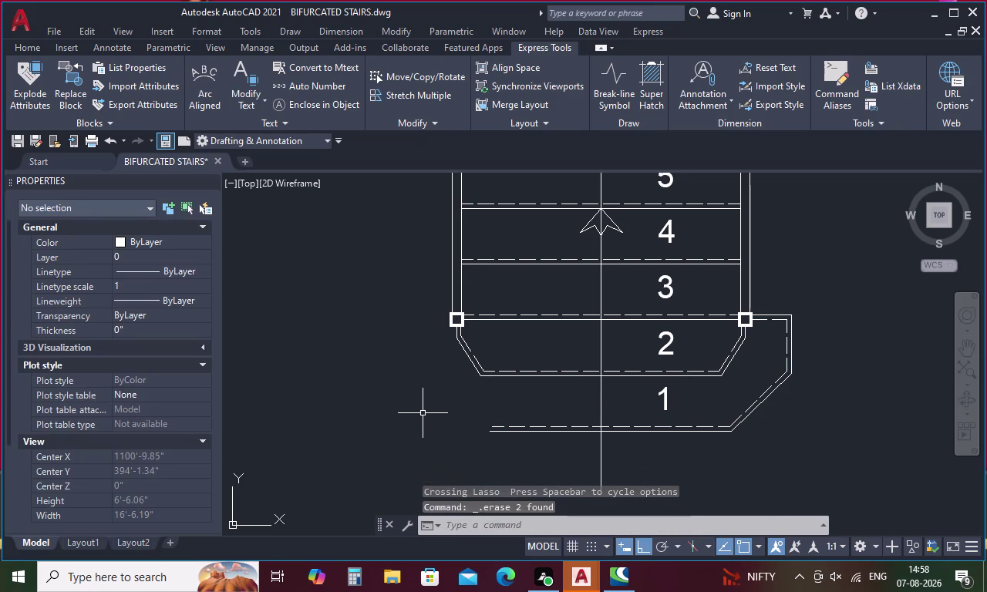
drag(777, 296, 816, 413)
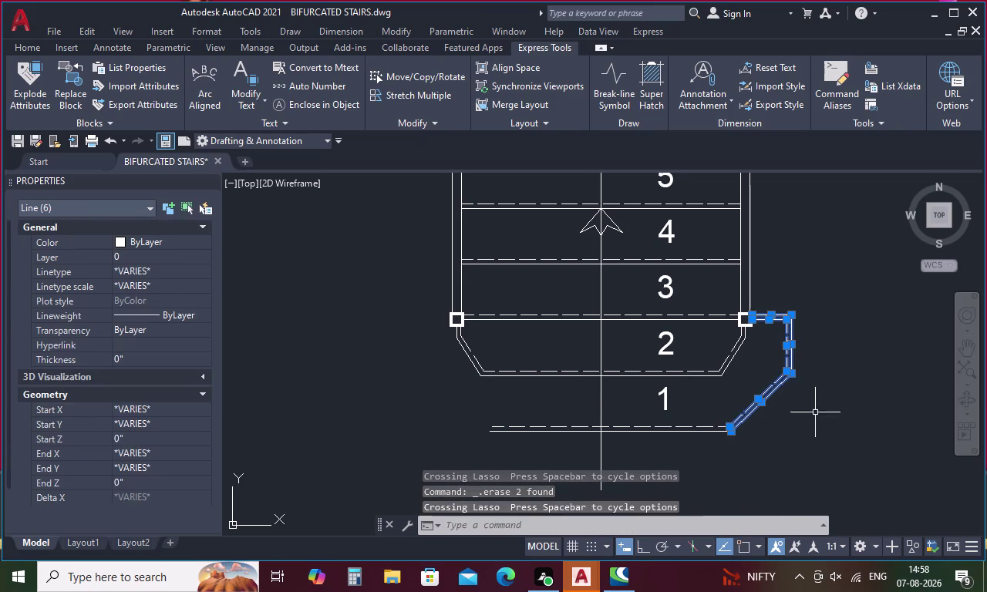
right_click(852, 305)
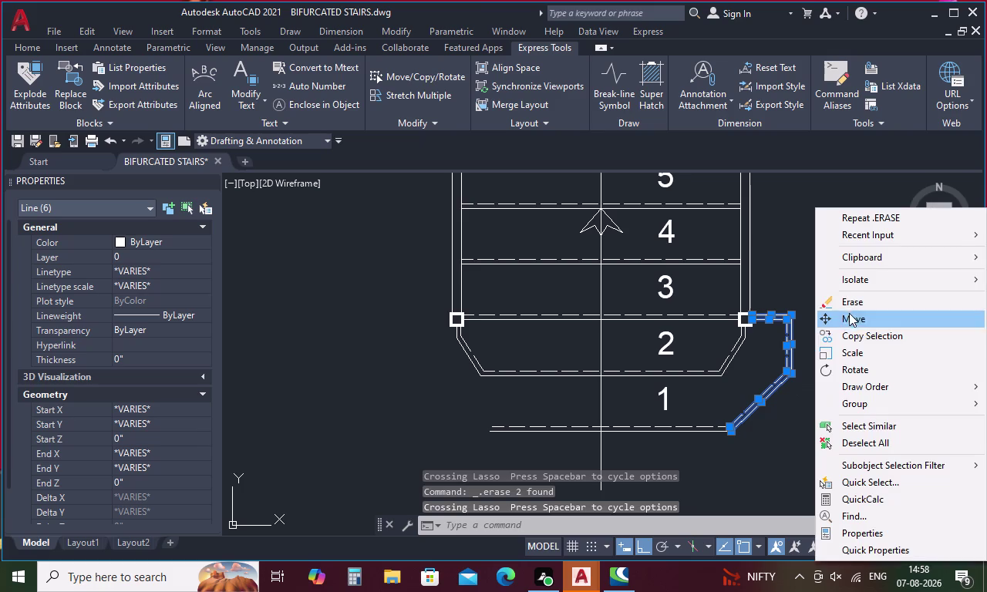
Mirror the right-side railing lines across the stair centreline, keeping the originals.
key(Escape)
key(m)
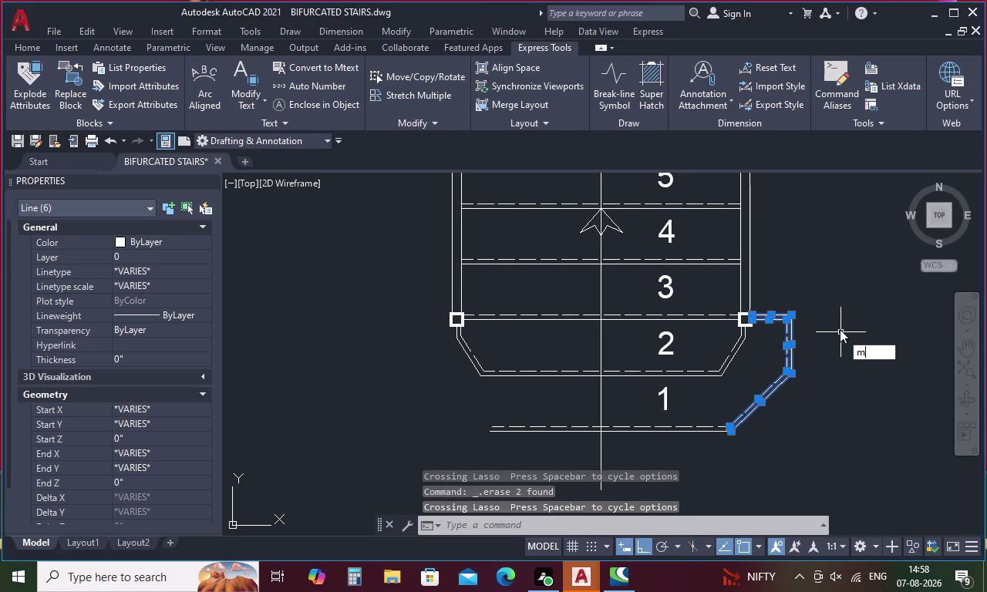
key(i)
key(space)
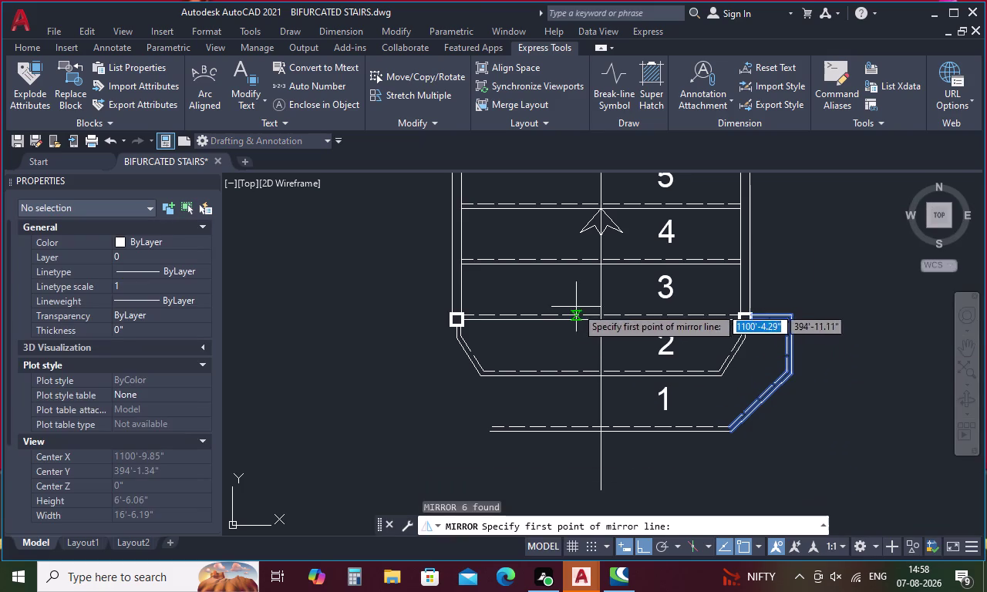
click(598, 267)
scroll(down, 3)
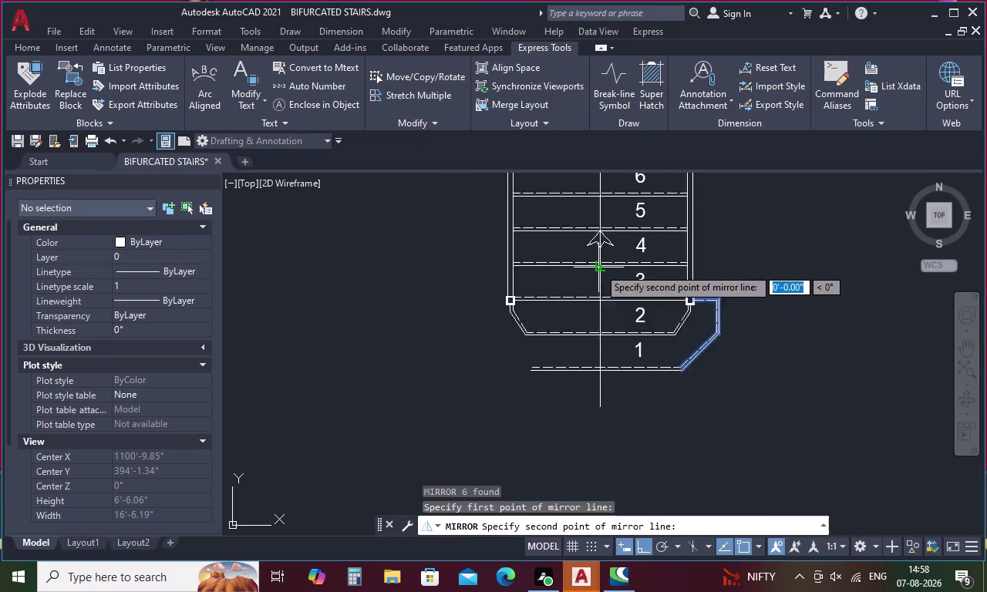
scroll(down, 3)
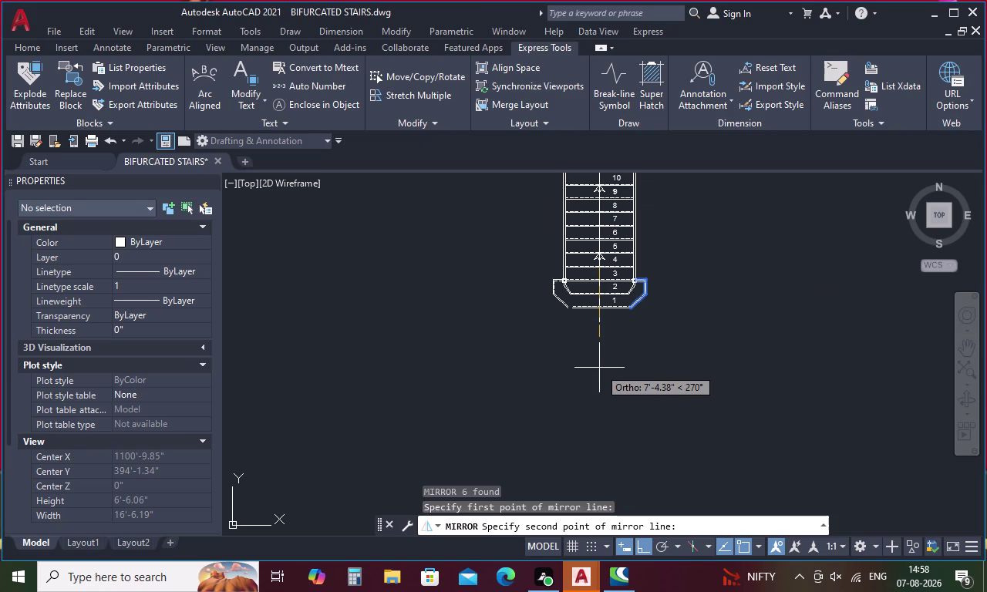
click(599, 368)
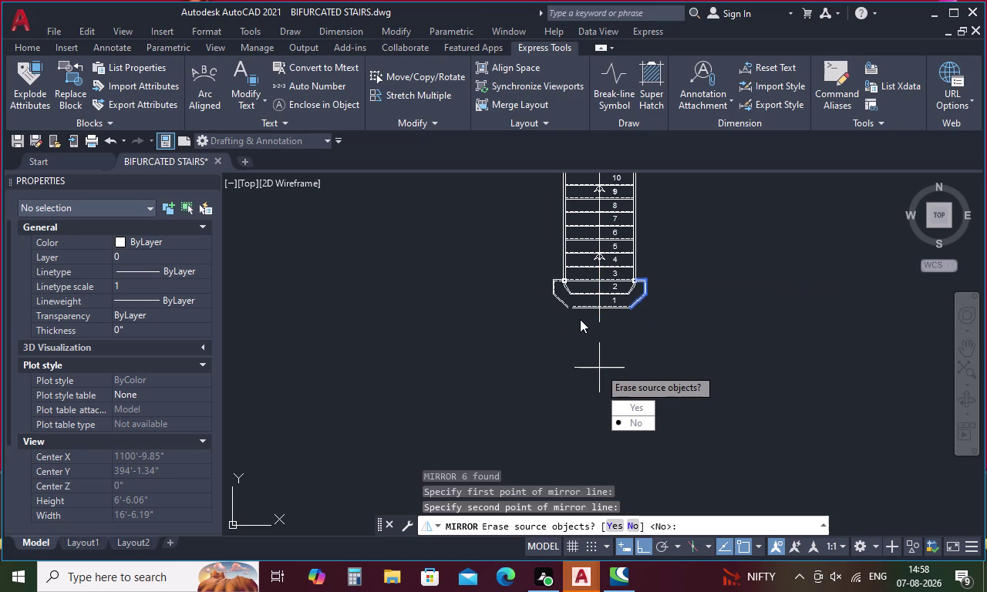
drag(634, 420, 599, 368)
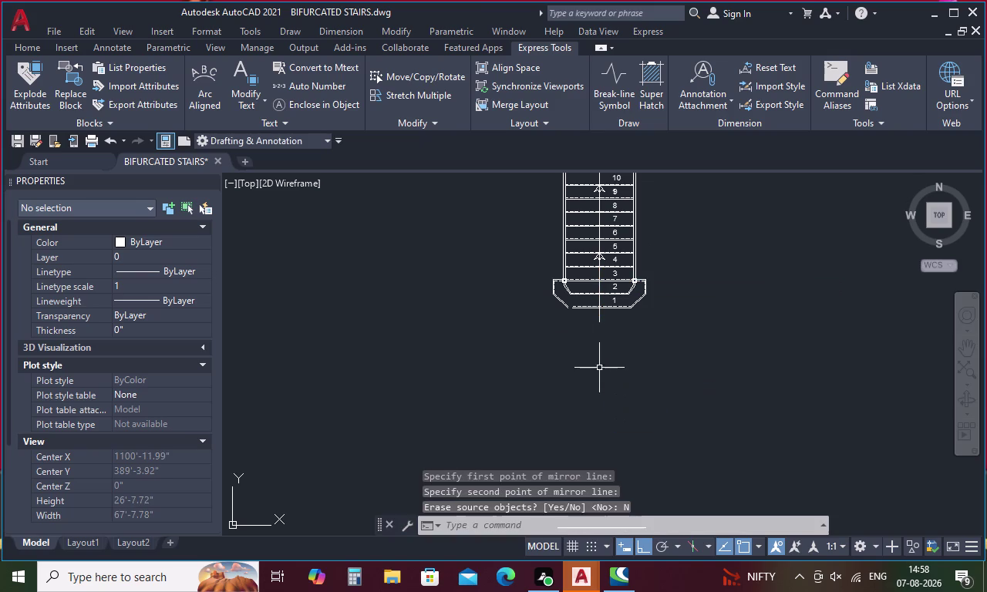
scroll(up, 3)
scroll(down, 3)
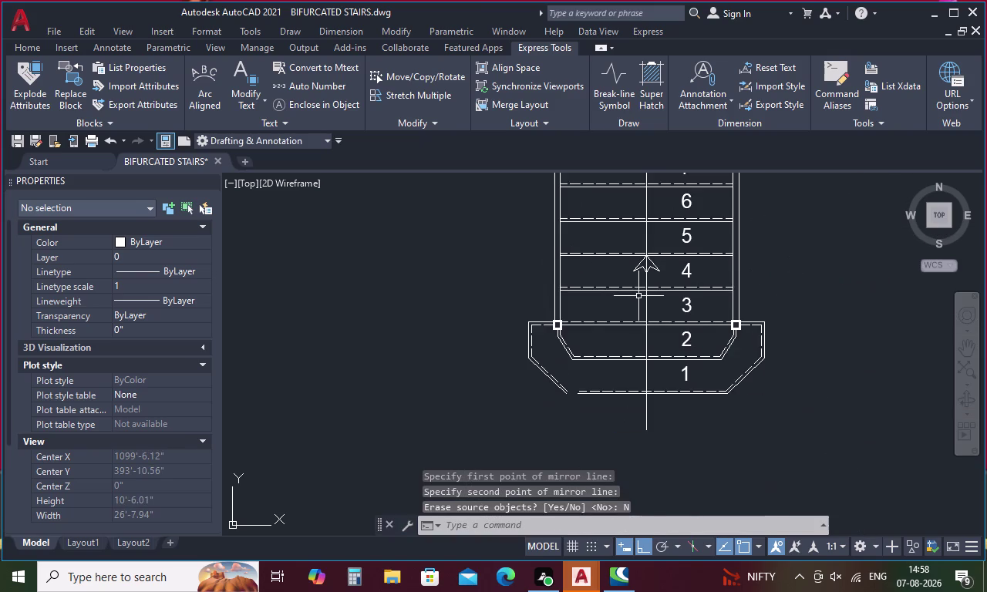
scroll(up, 3)
key(Escape)
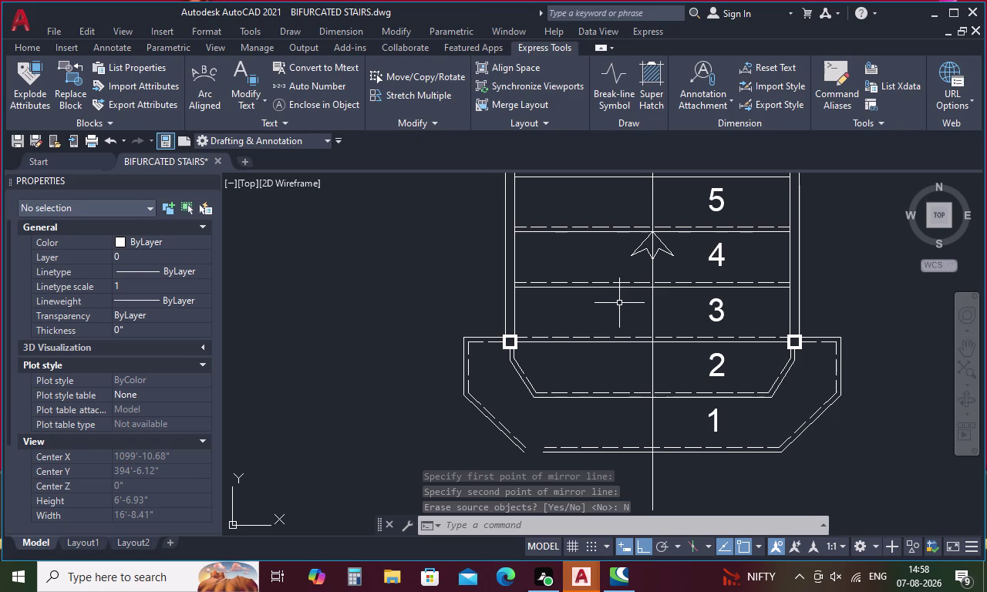
key(d)
key(i)
key(space)
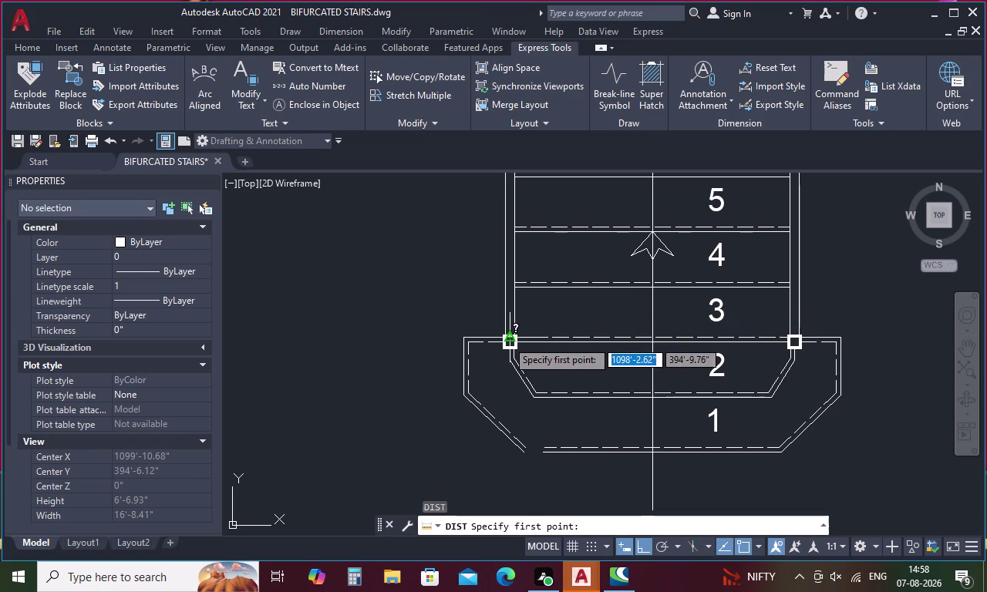
scroll(up, 3)
click(494, 328)
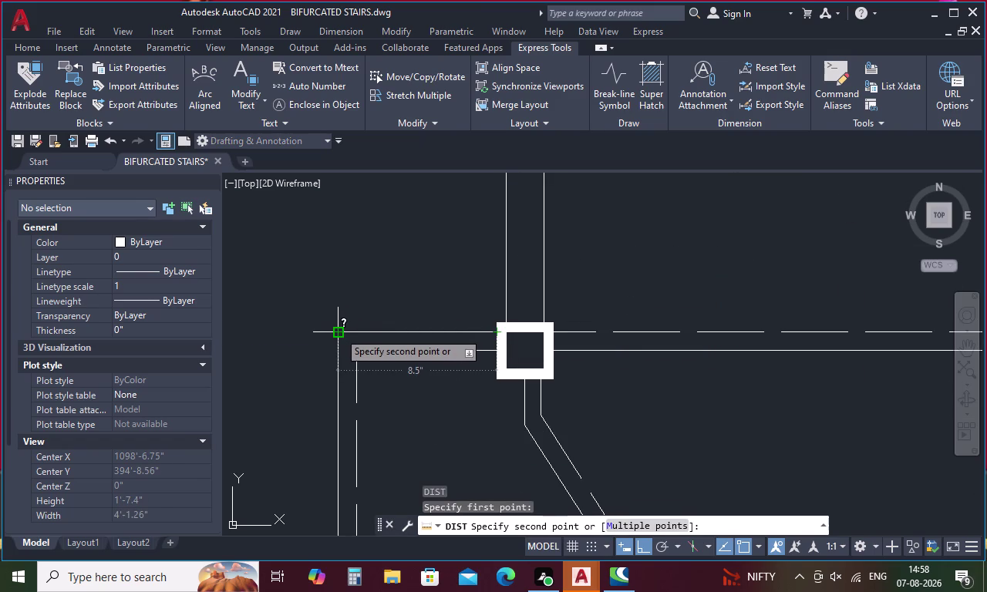
key(Escape)
key(space)
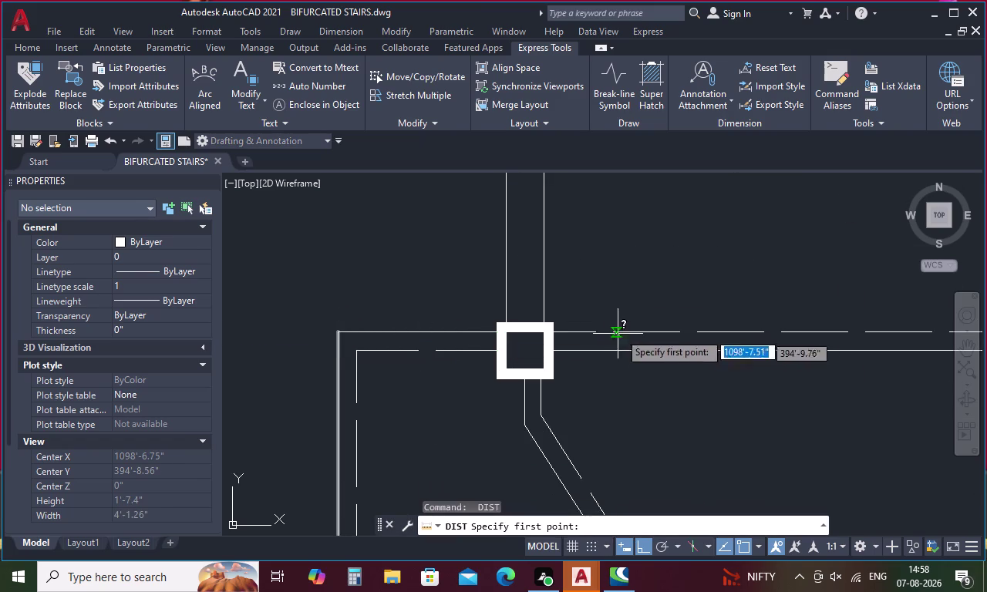
scroll(down, 3)
middle_drag(663, 316, 241, 329)
scroll(up, 3)
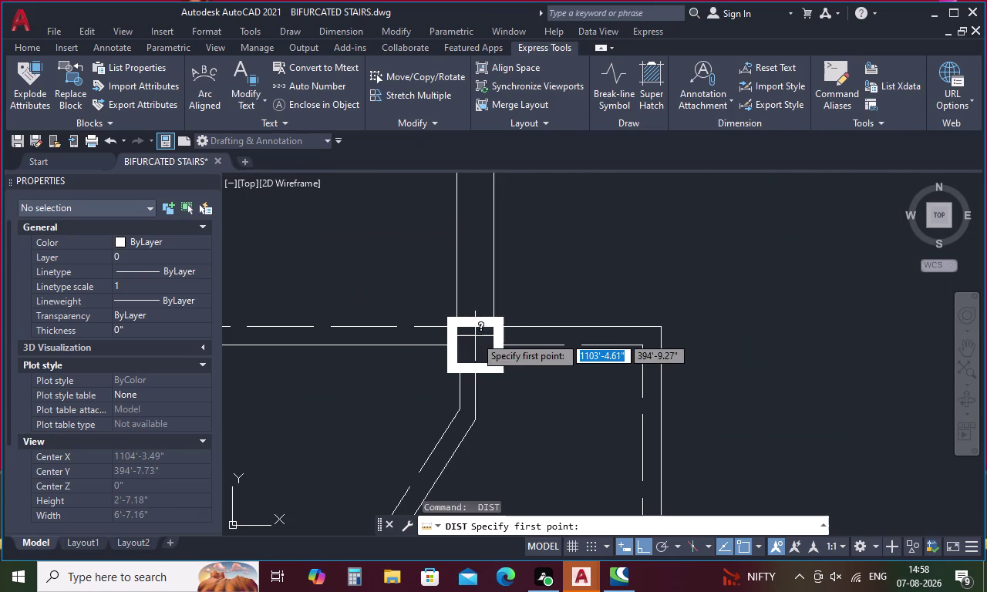
click(504, 330)
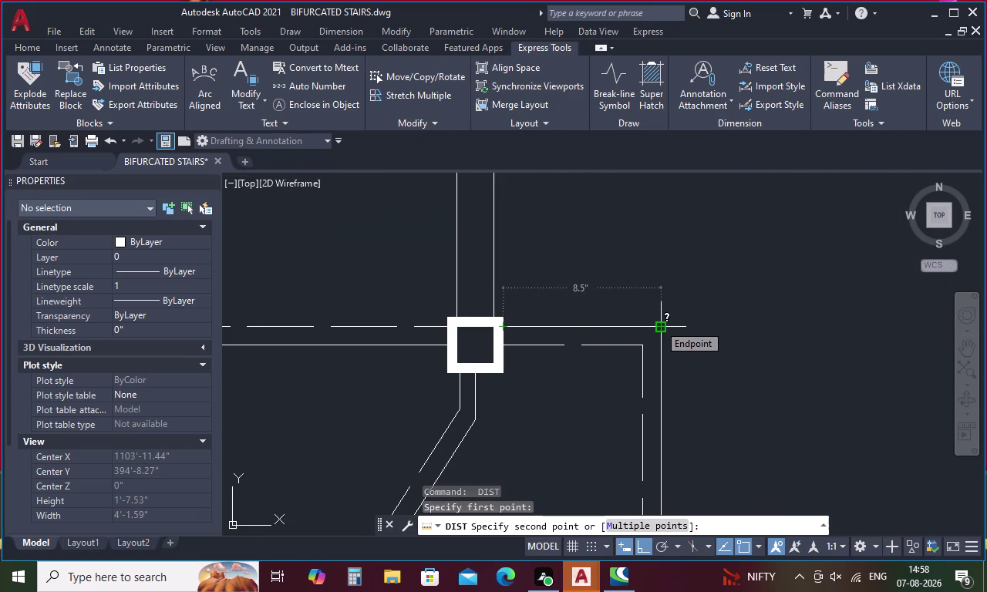
key(Escape)
scroll(down, 3)
middle_drag(444, 411, 506, 357)
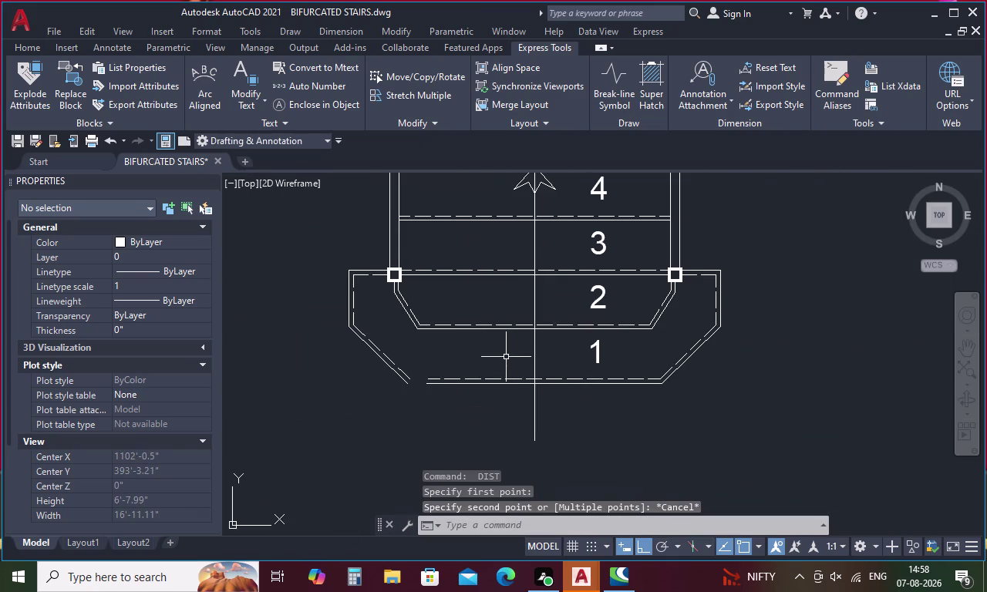
scroll(up, 3)
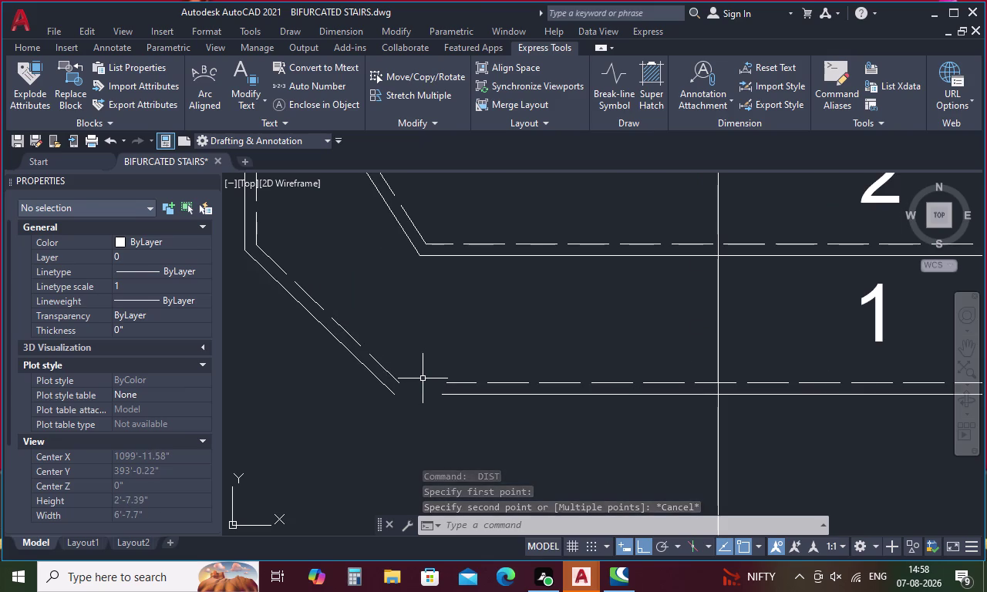
Extend the bottom solid and dashed step lines to the slanted edge.
key(Escape)
key(t)
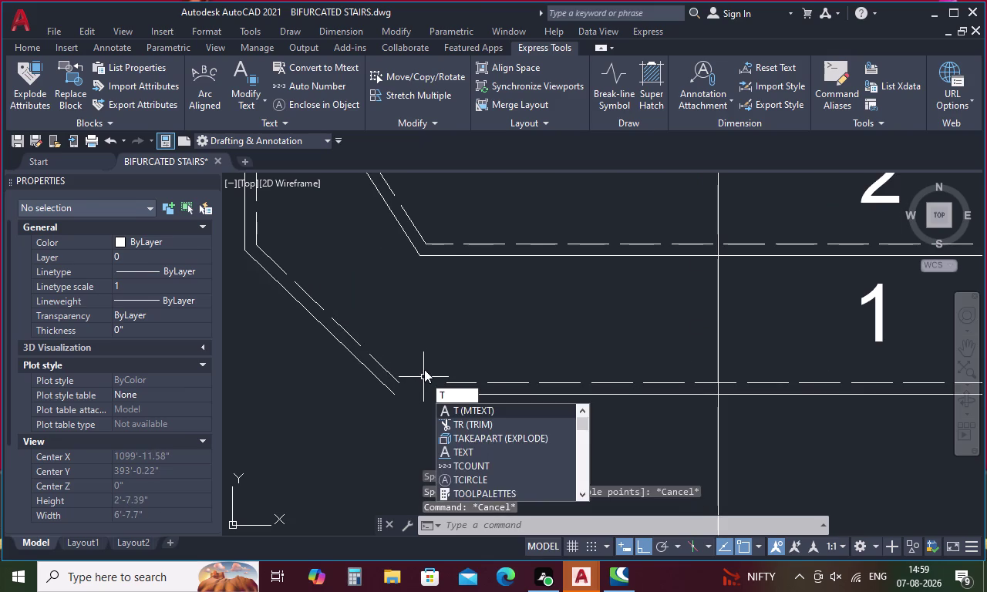
key(Escape)
text(ex)
key(space)
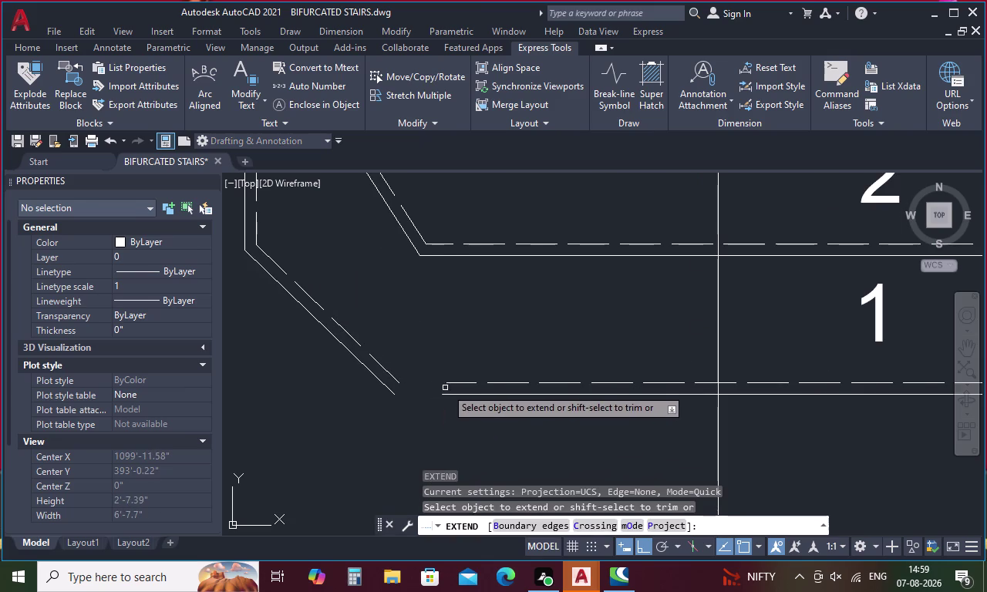
click(453, 383)
click(455, 392)
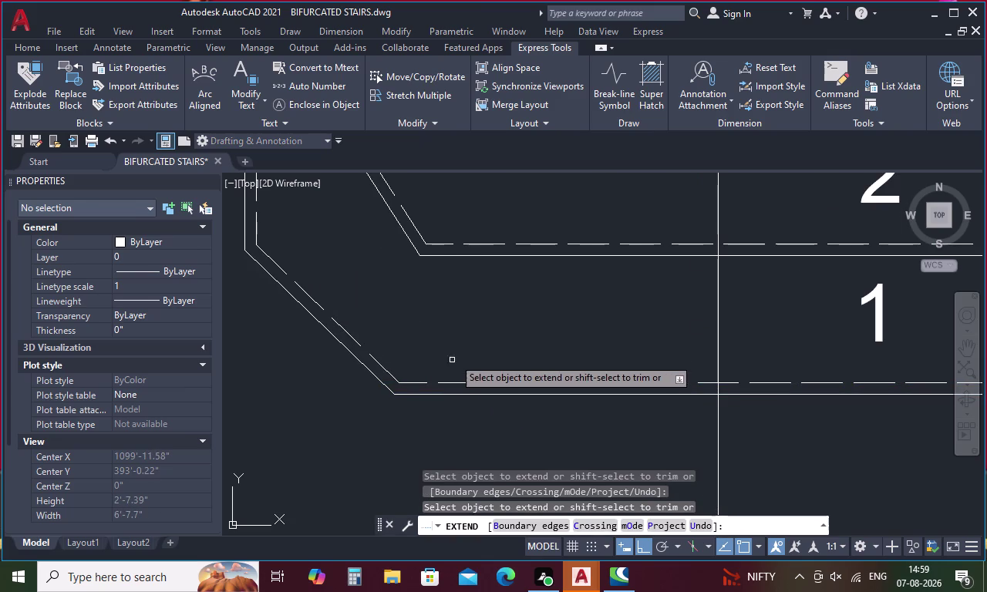
key(Escape)
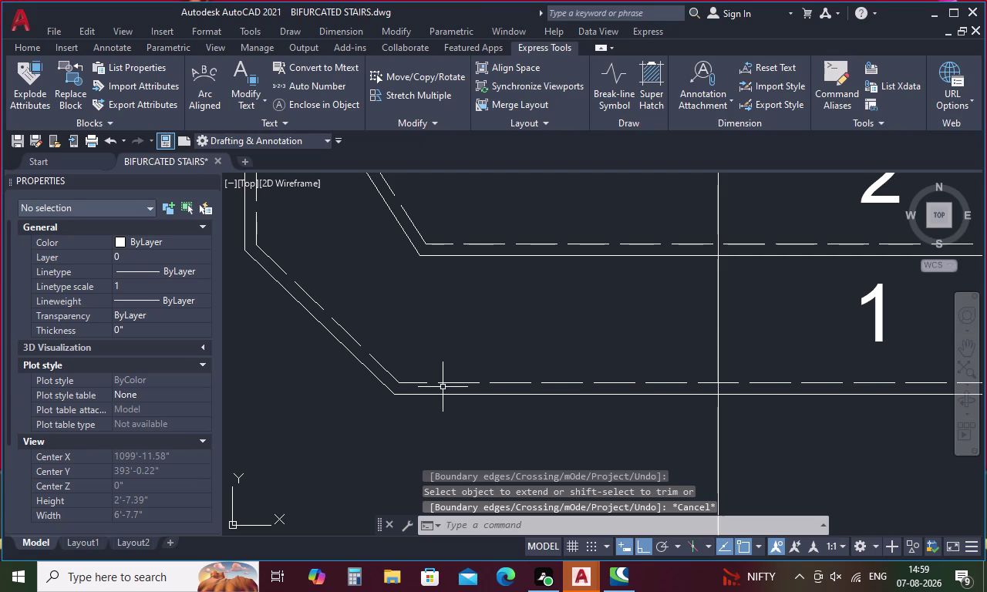
Delete the two stray horizontal lines below the stair.
scroll(down, 3)
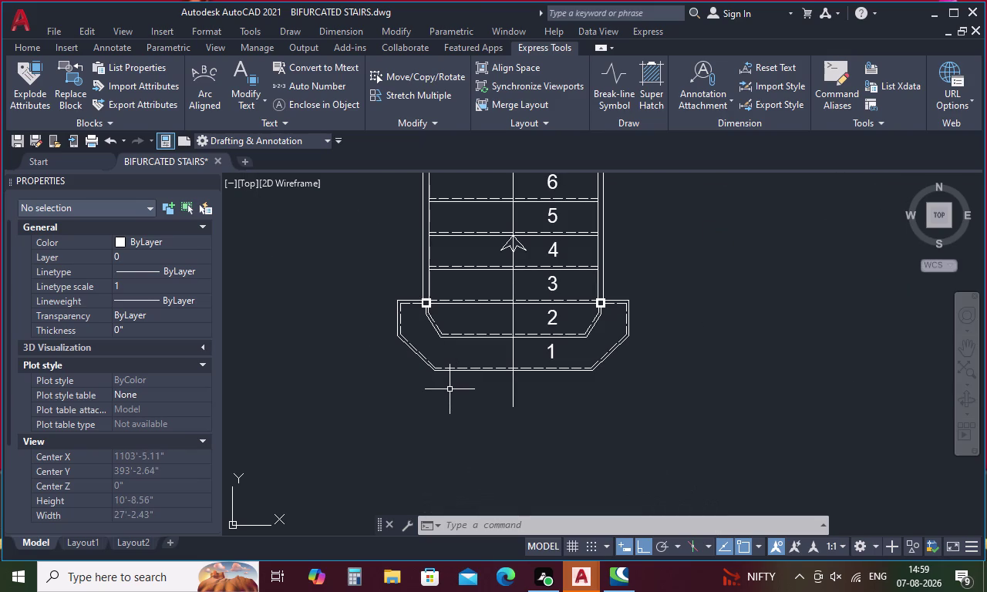
key(Escape)
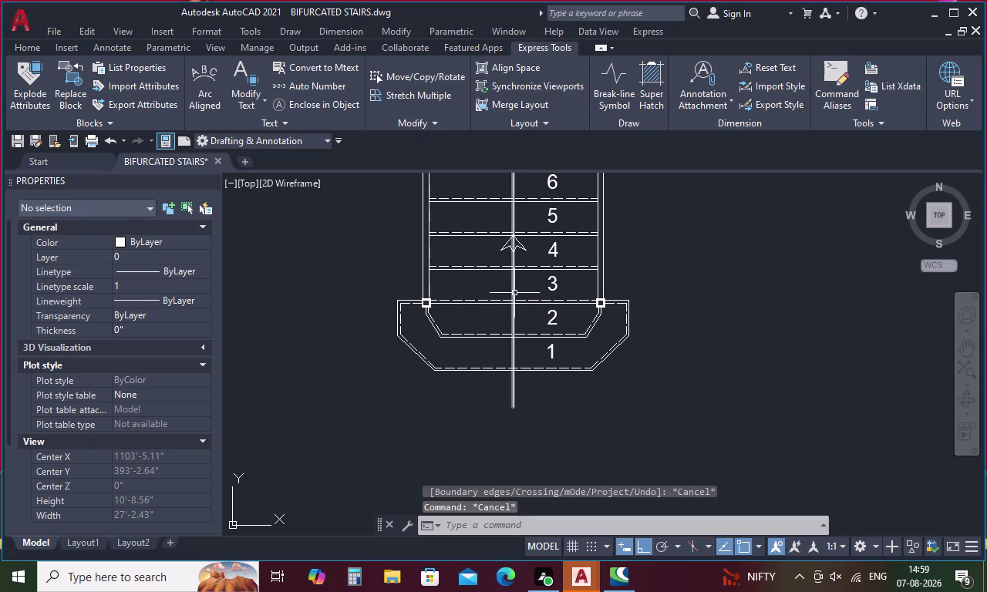
scroll(down, 3)
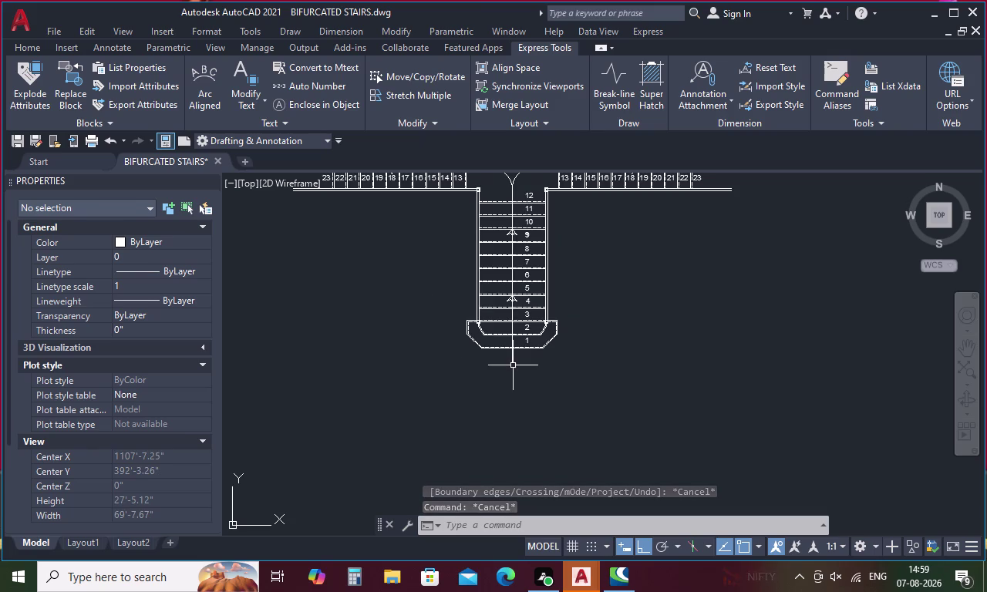
key(Escape)
scroll(down, 3)
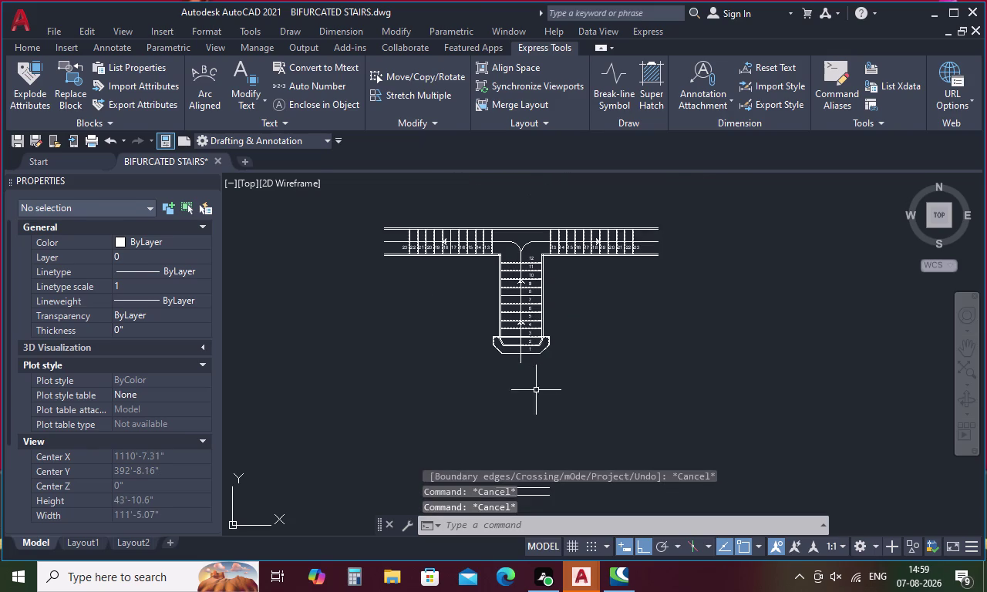
middle_drag(537, 415, 523, 345)
drag(524, 370, 502, 450)
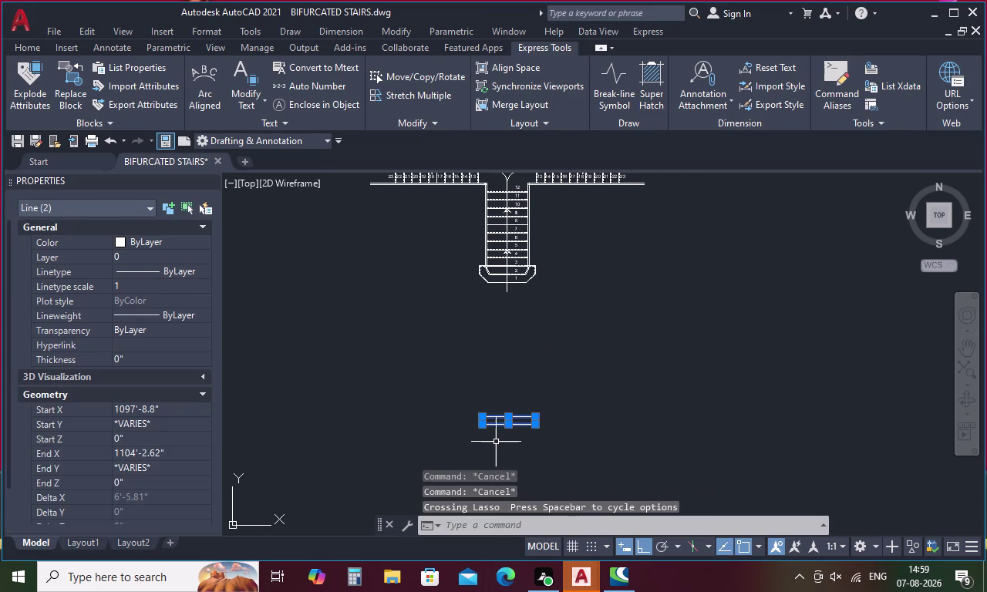
key(Delete)
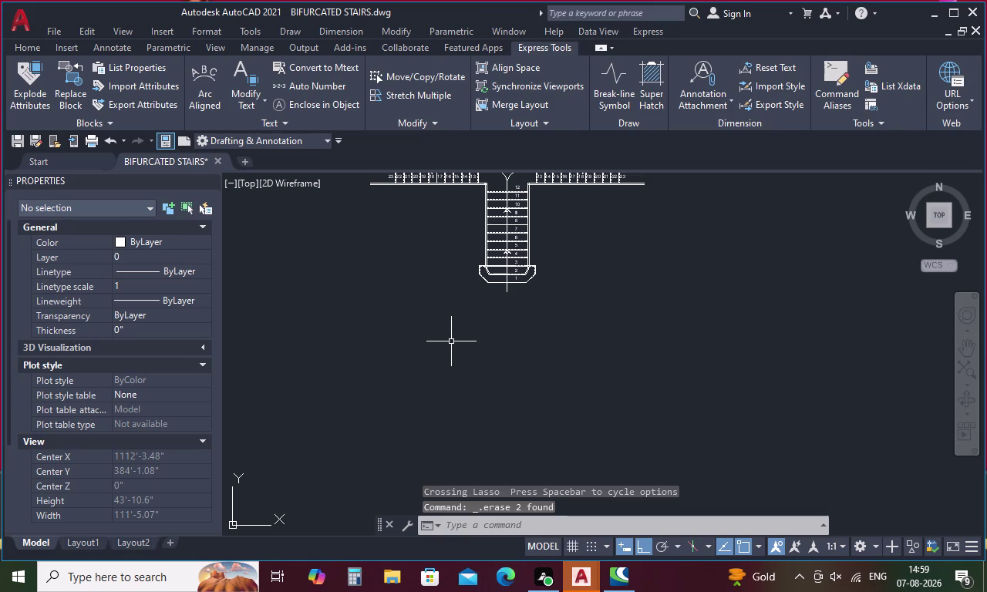
Draw vertical construction lines through the left post corners and the stair edge.
key(x)
text(l v)
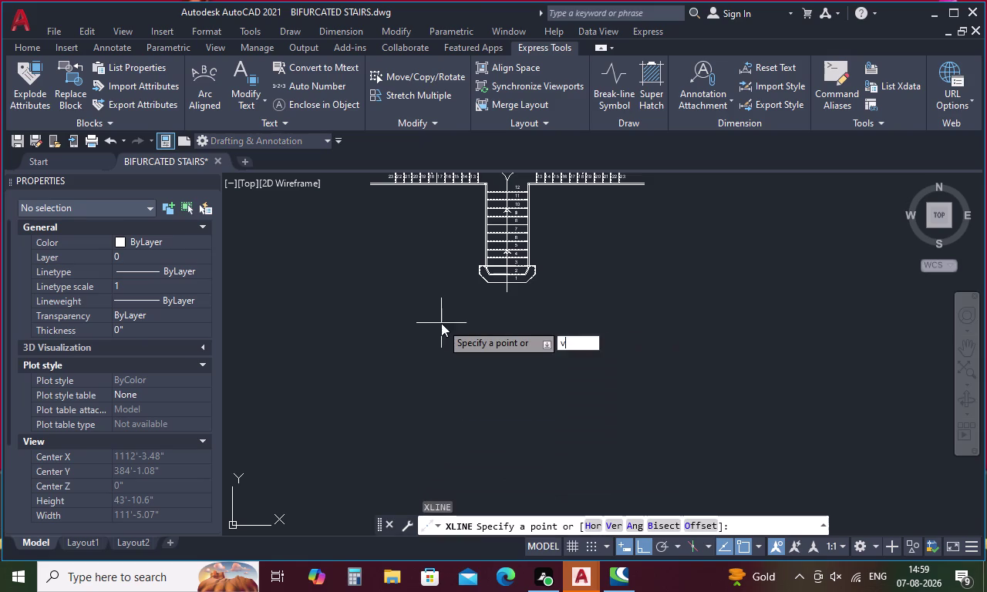
key(space)
scroll(up, 3)
scroll(up, 3)
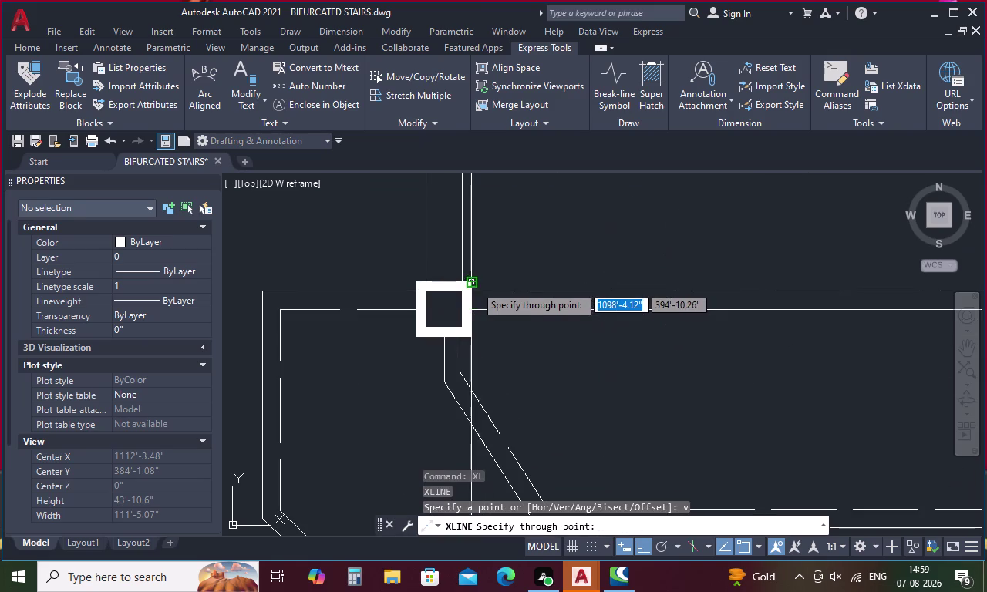
click(257, 292)
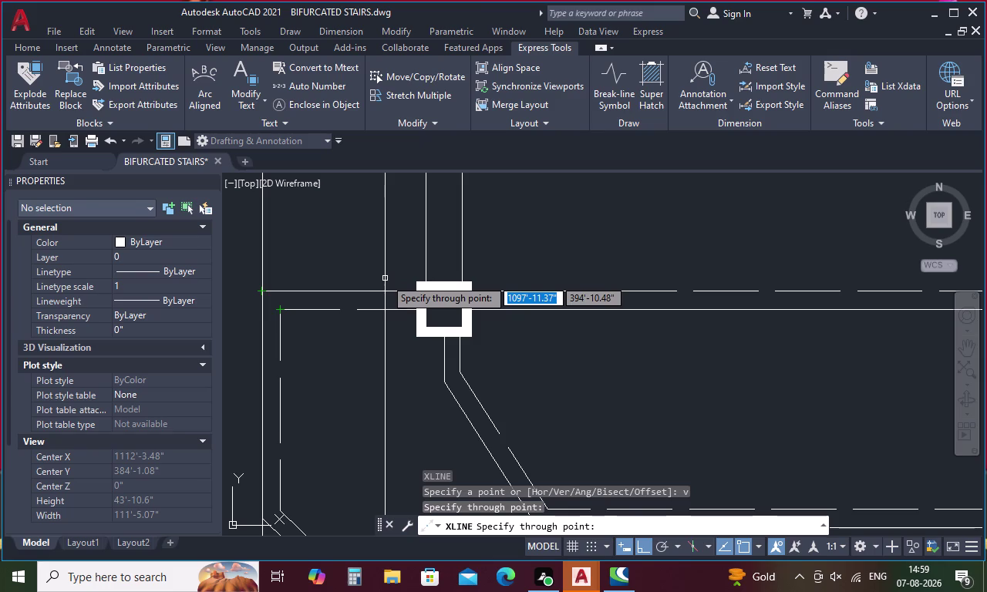
click(425, 268)
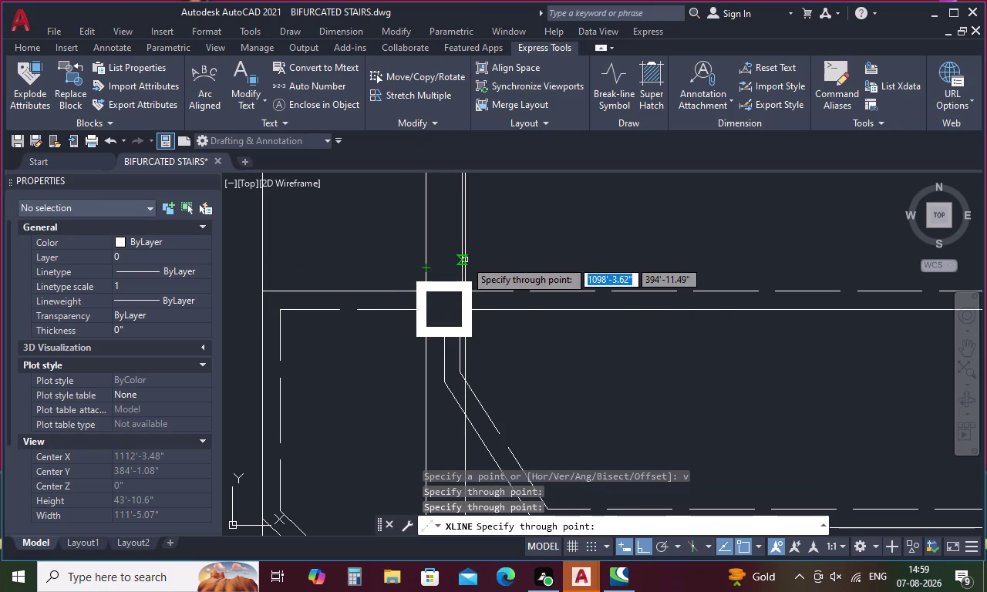
click(461, 261)
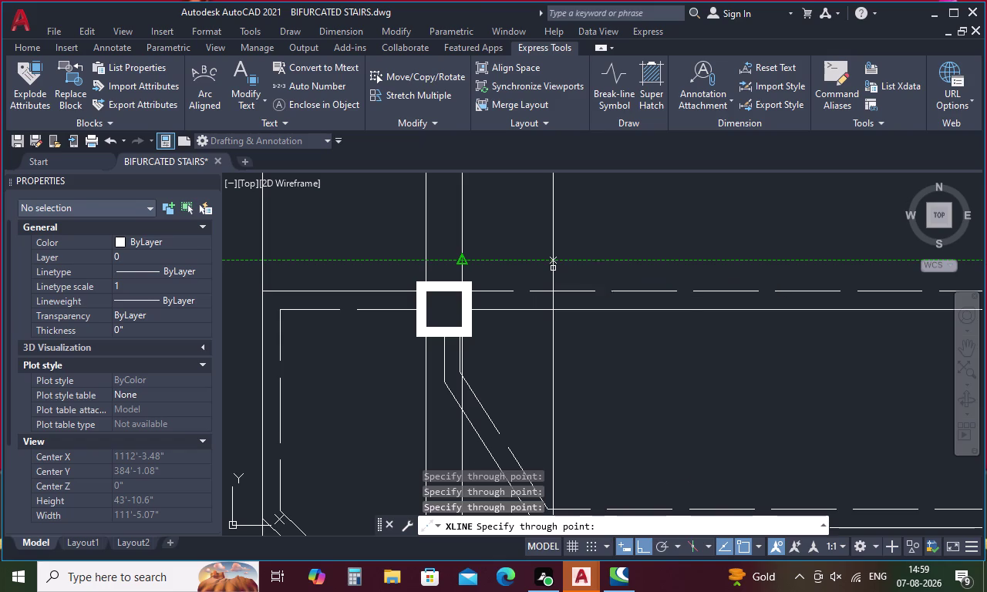
scroll(down, 3)
Add vertical construction lines at the right-hand post and its stair edge.
middle_drag(608, 269, 428, 295)
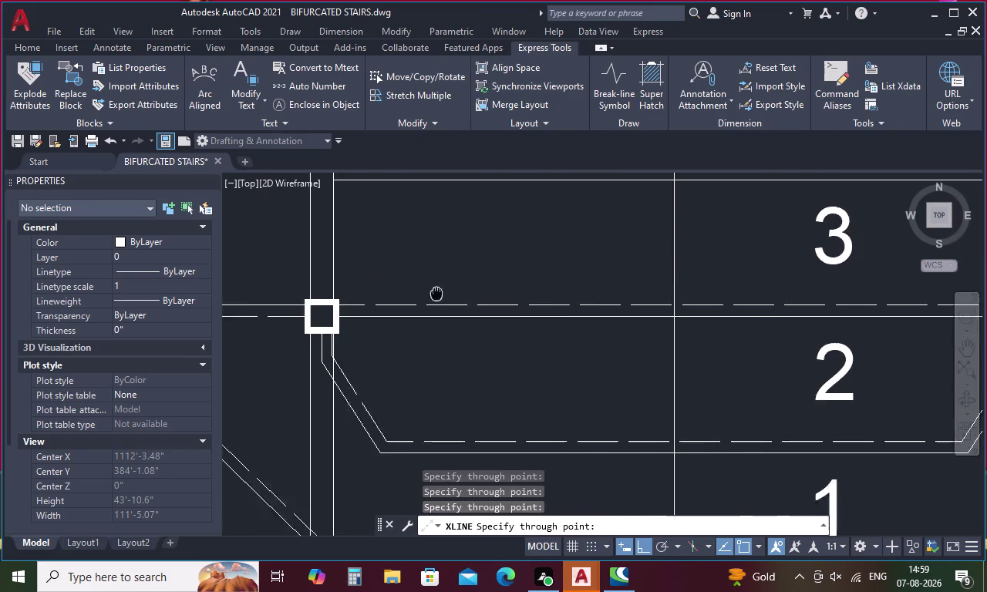
middle_drag(427, 294, 375, 296)
middle_drag(551, 292, 253, 313)
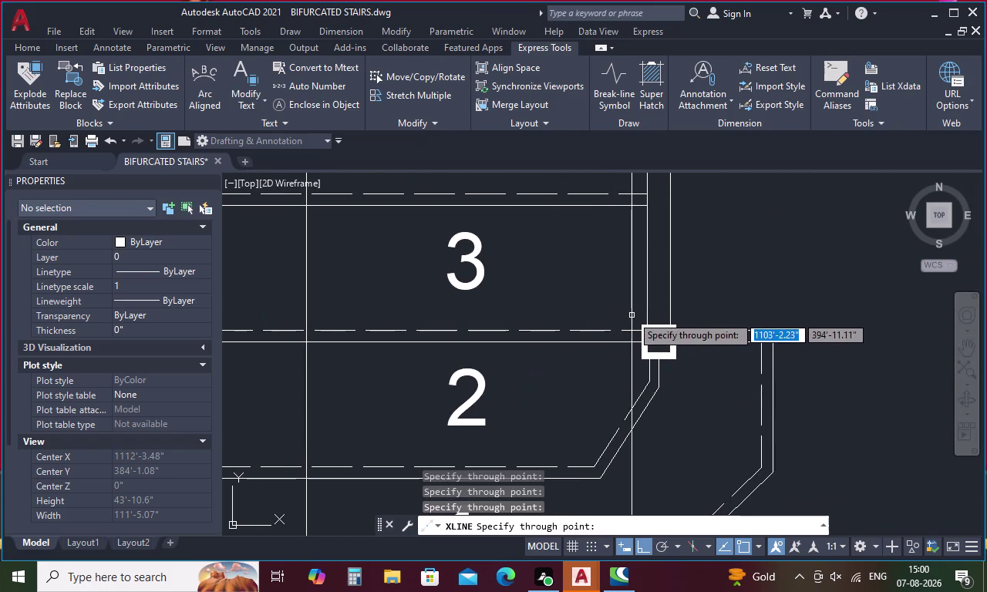
click(646, 308)
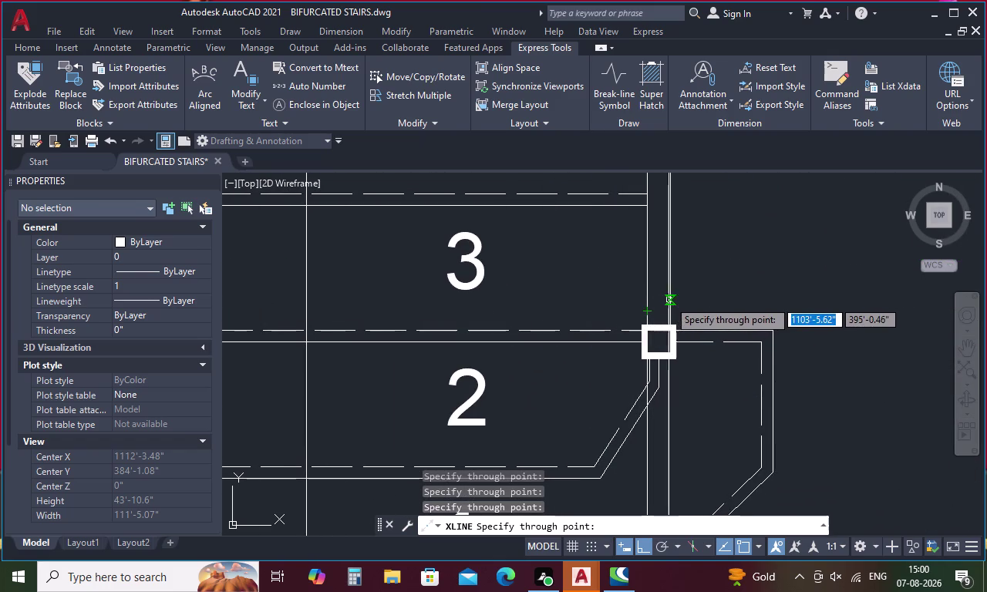
scroll(up, 3)
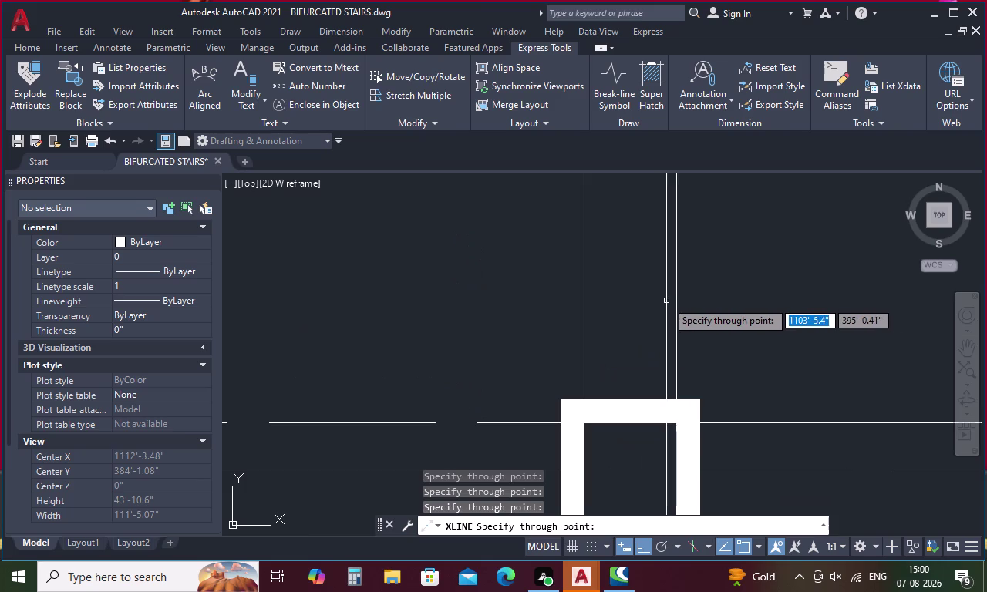
scroll(up, 3)
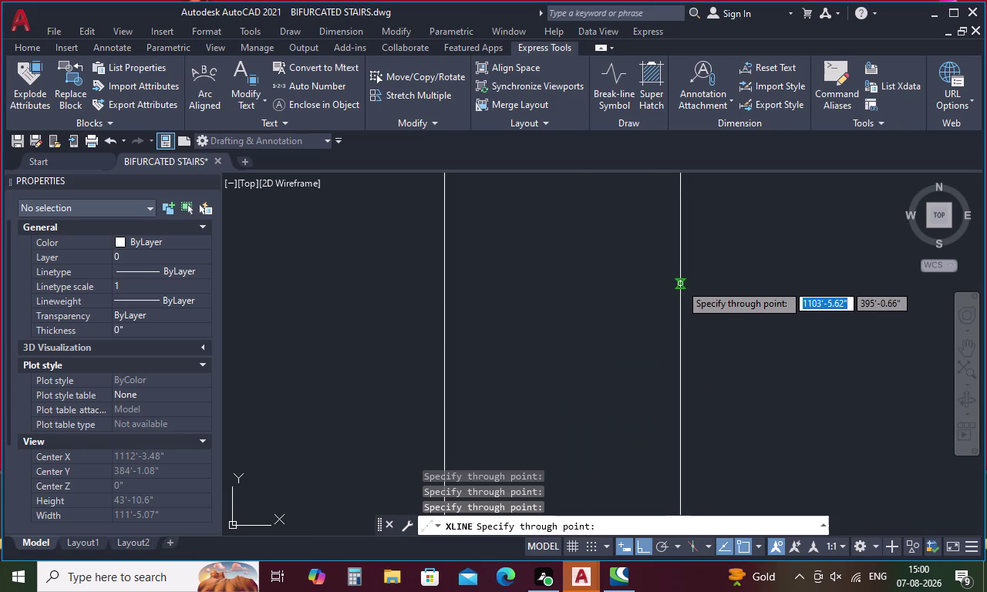
click(680, 283)
scroll(down, 3)
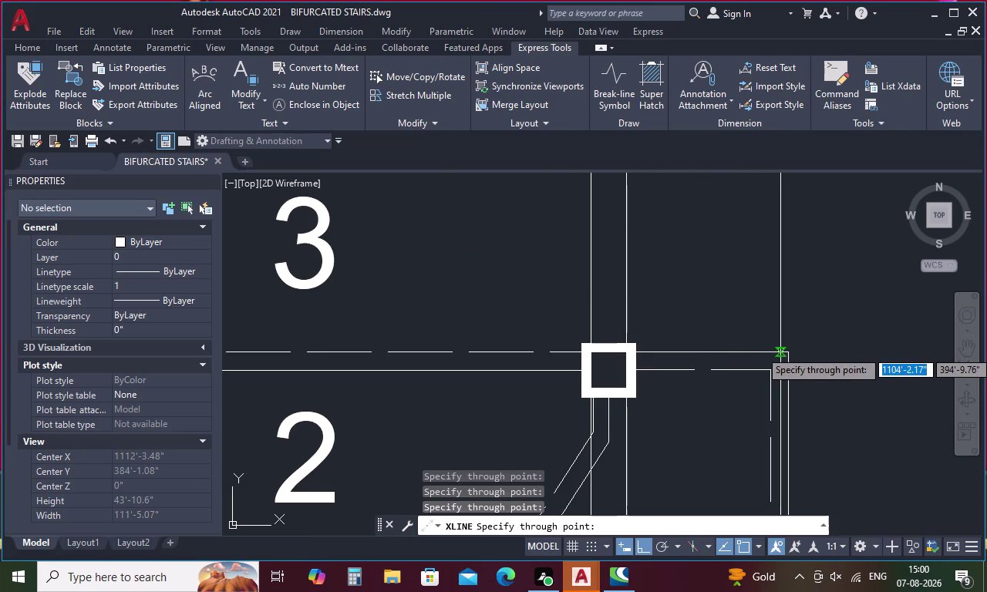
click(784, 350)
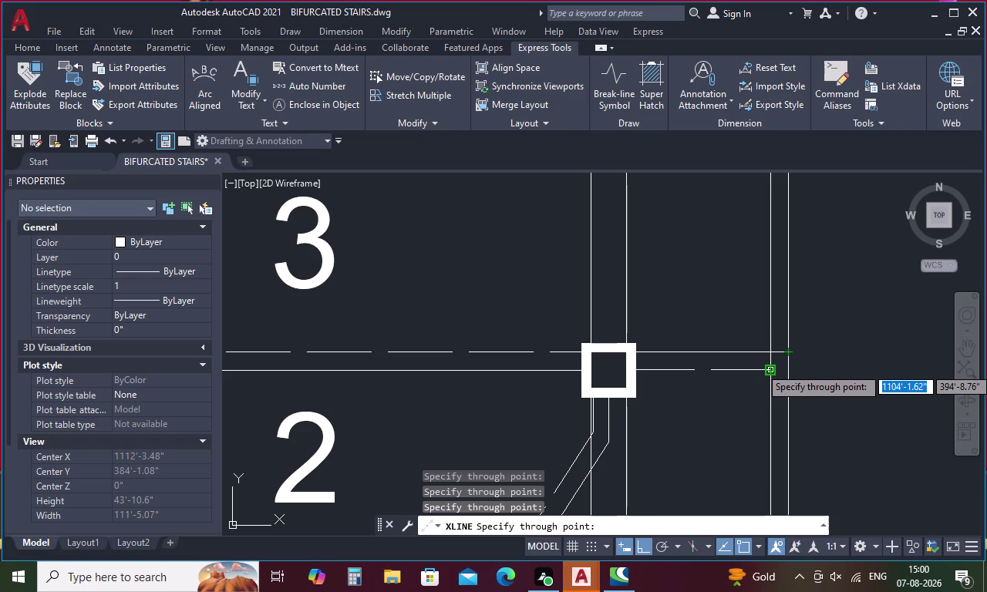
click(767, 367)
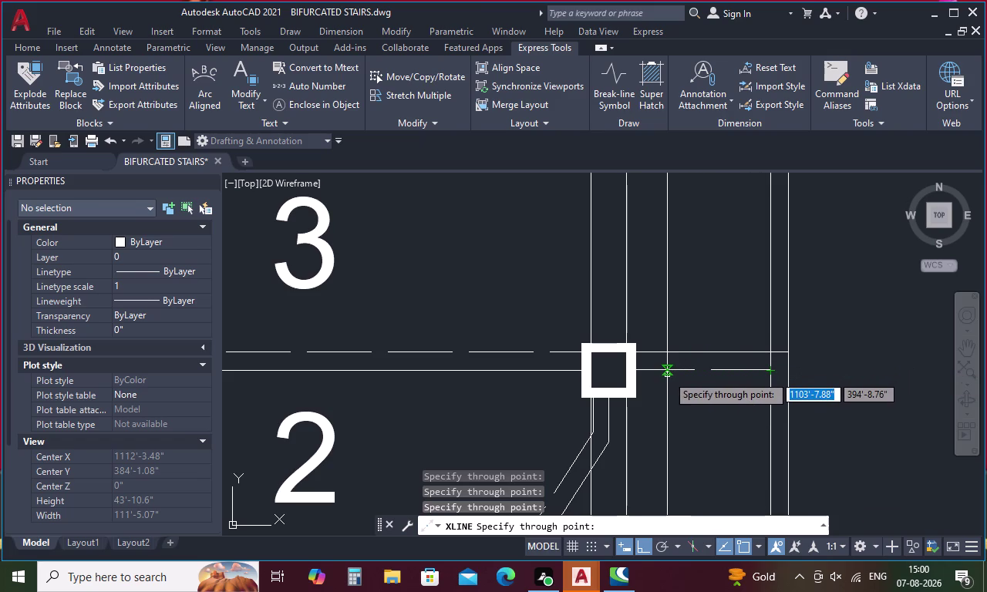
key(Escape)
Cancel a started line and begin a horizontal xline near the stair's lower end.
text(l)
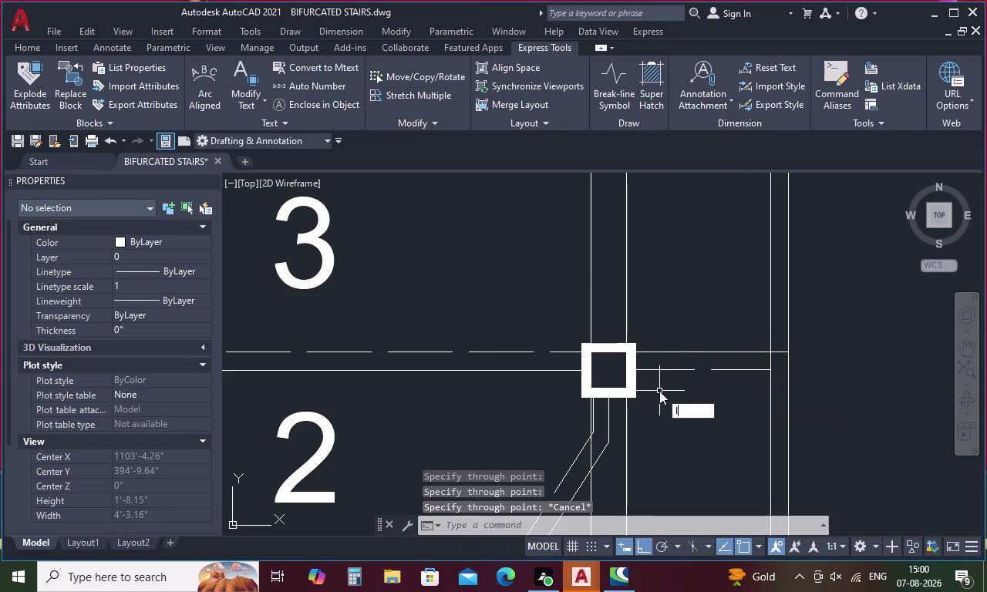
key(space)
key(Escape)
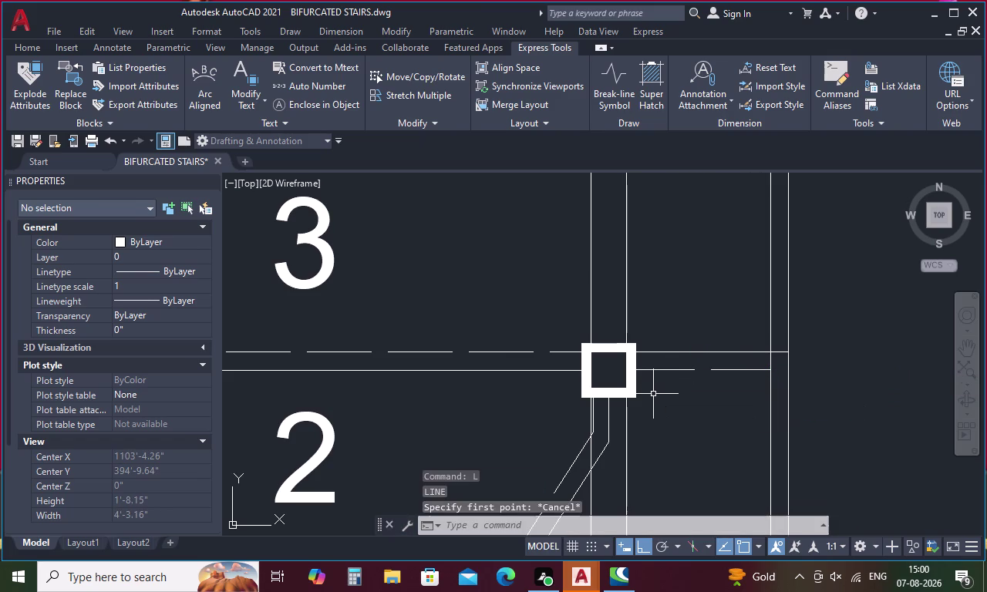
key(x)
key(l)
key(space)
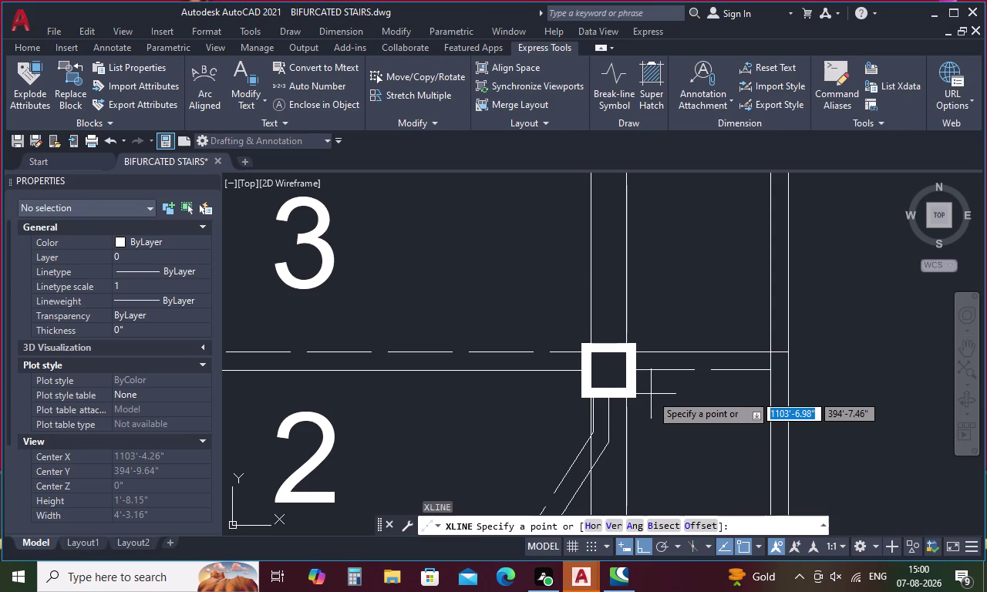
text(h)
key(space)
scroll(down, 3)
scroll(down, 3)
middle_drag(634, 440, 572, 272)
middle_drag(563, 421, 542, 341)
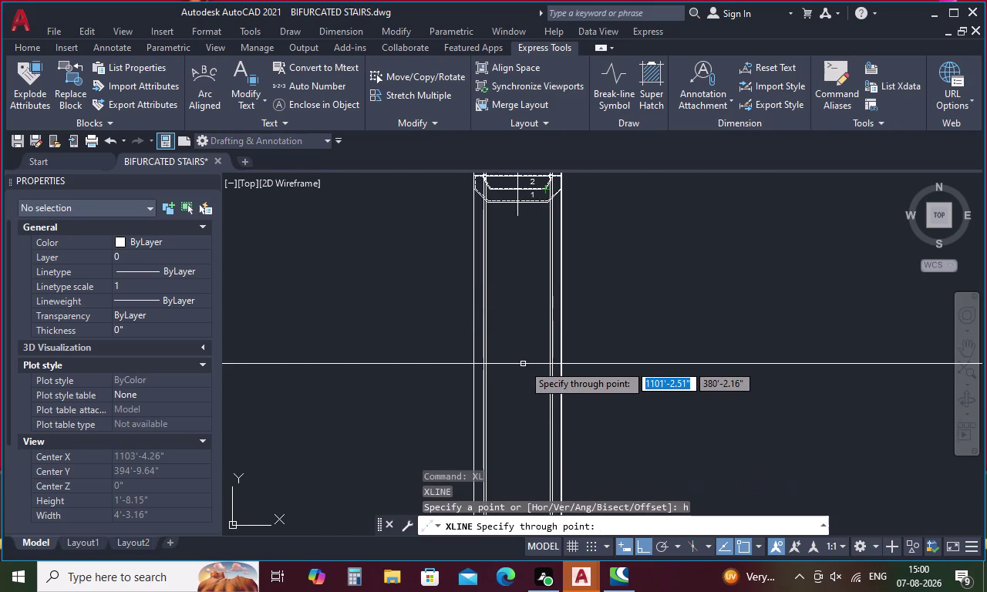
Place the horizontal xline across the stair and offset a parallel copy 1' away.
click(519, 430)
key(Escape)
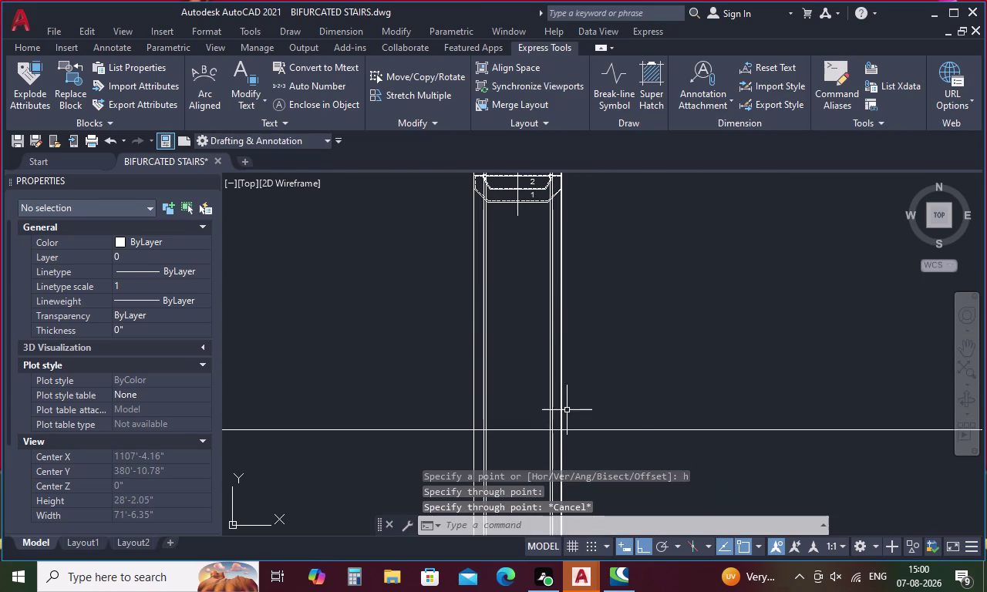
text(o)
key(space)
key(1)
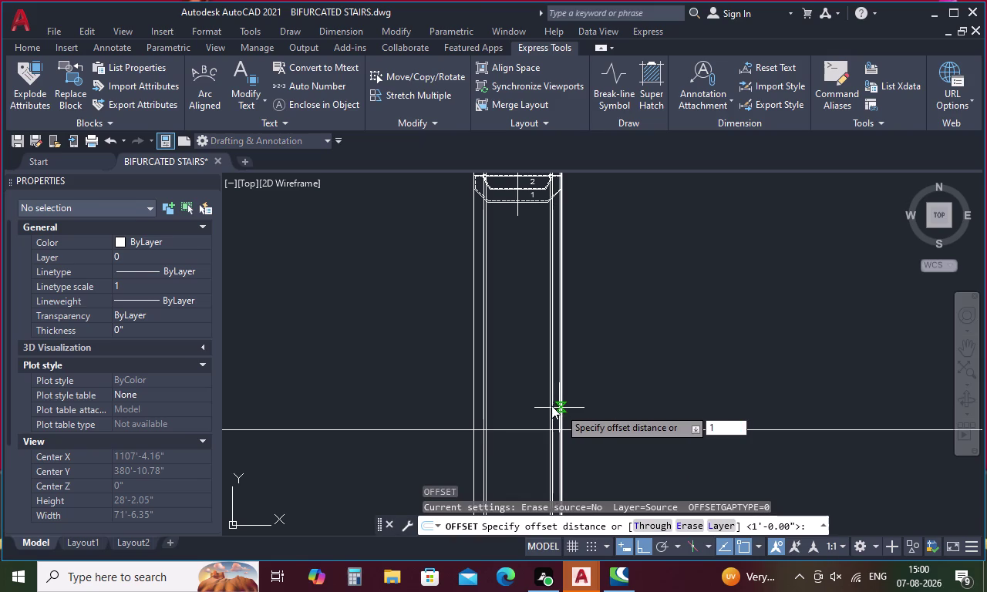
key(apostrophe)
key(space)
click(519, 429)
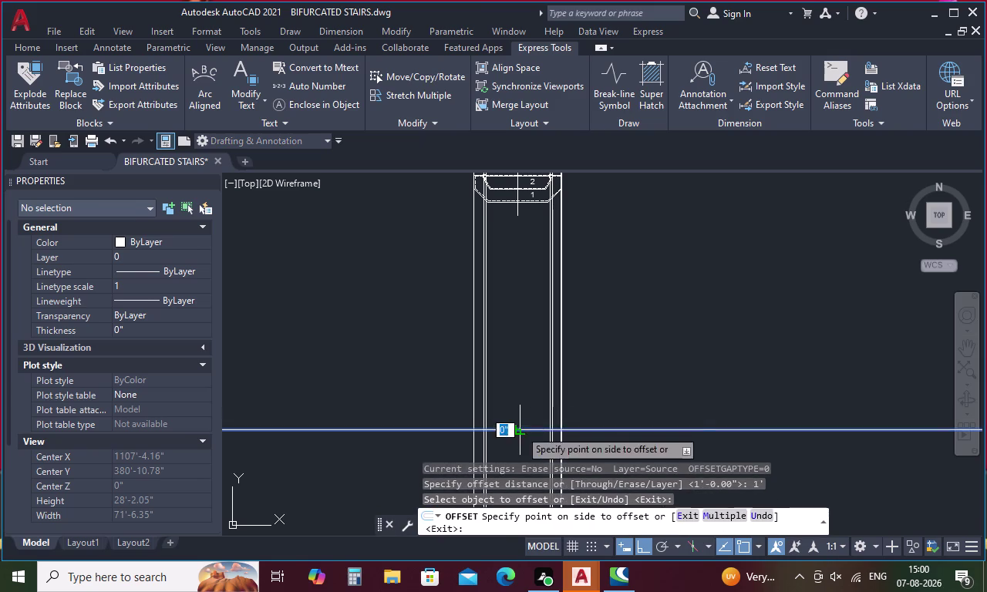
click(519, 398)
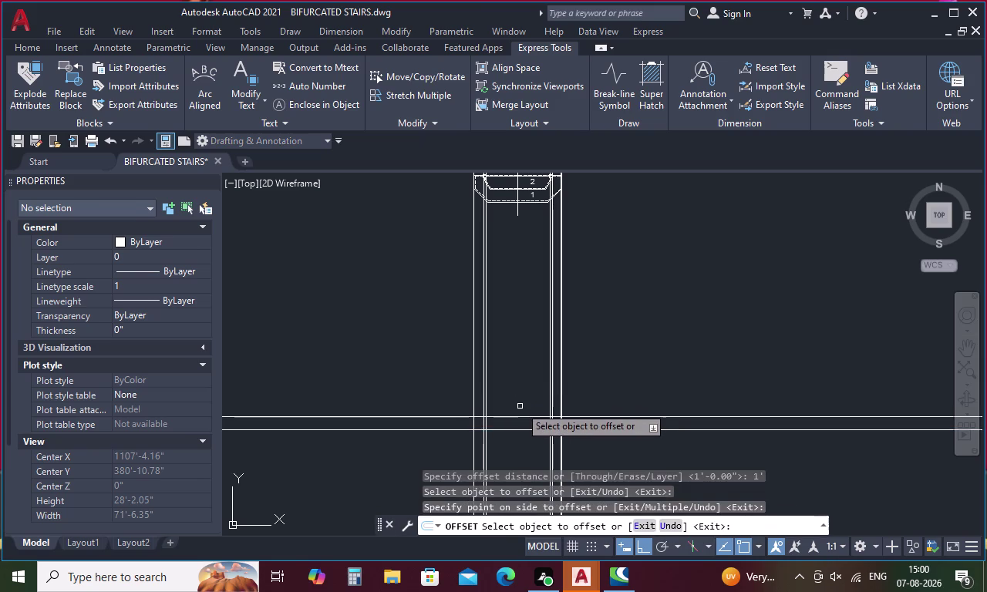
key(Escape)
Start the Trim command with TR.
text(t)
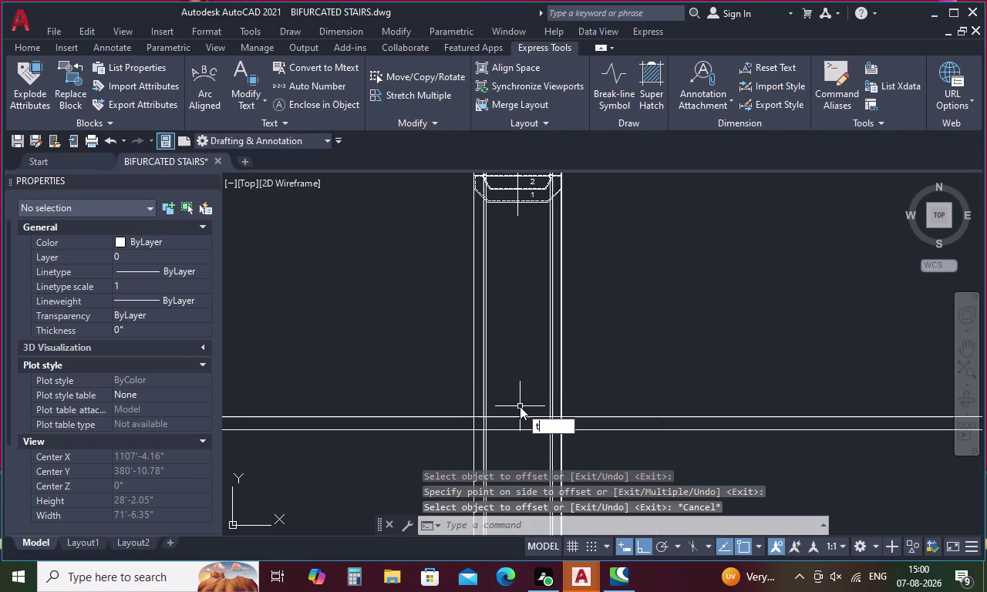
text(r)
key(space)
Fence-trim the side lines and construction lines into a closed strip at the stair bottom.
drag(434, 400, 562, 476)
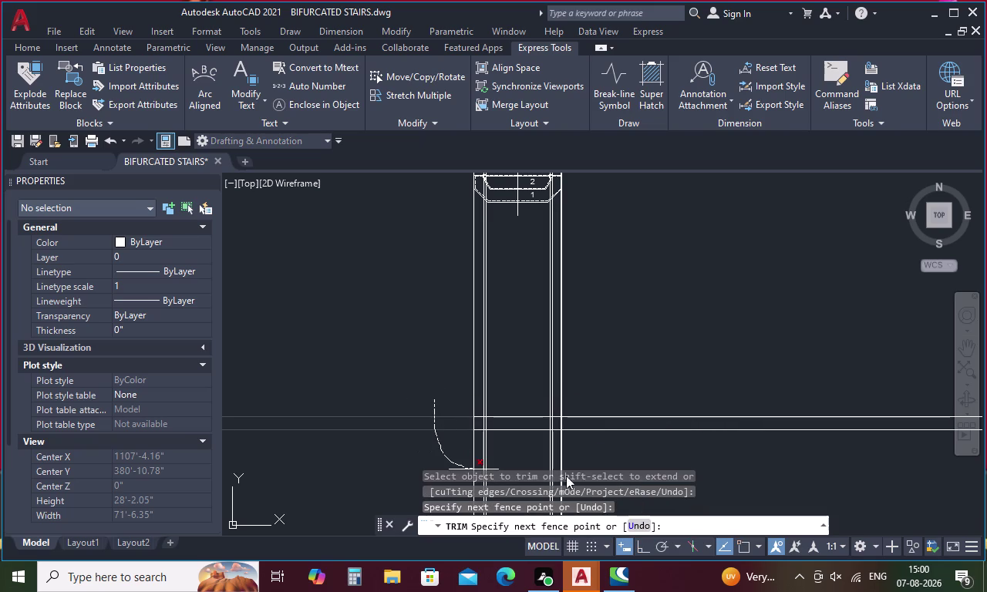
drag(562, 476, 606, 412)
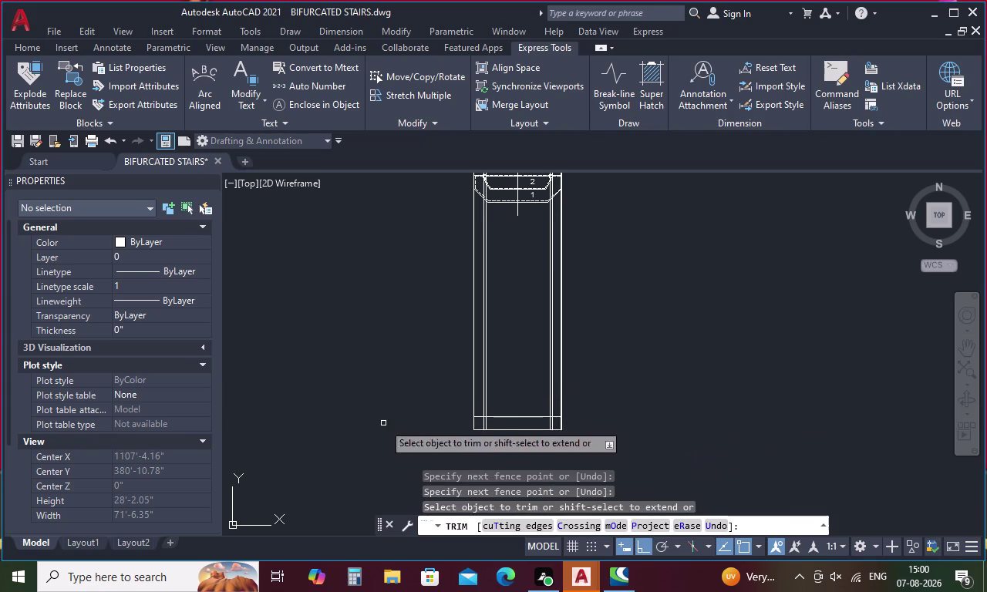
scroll(up, 3)
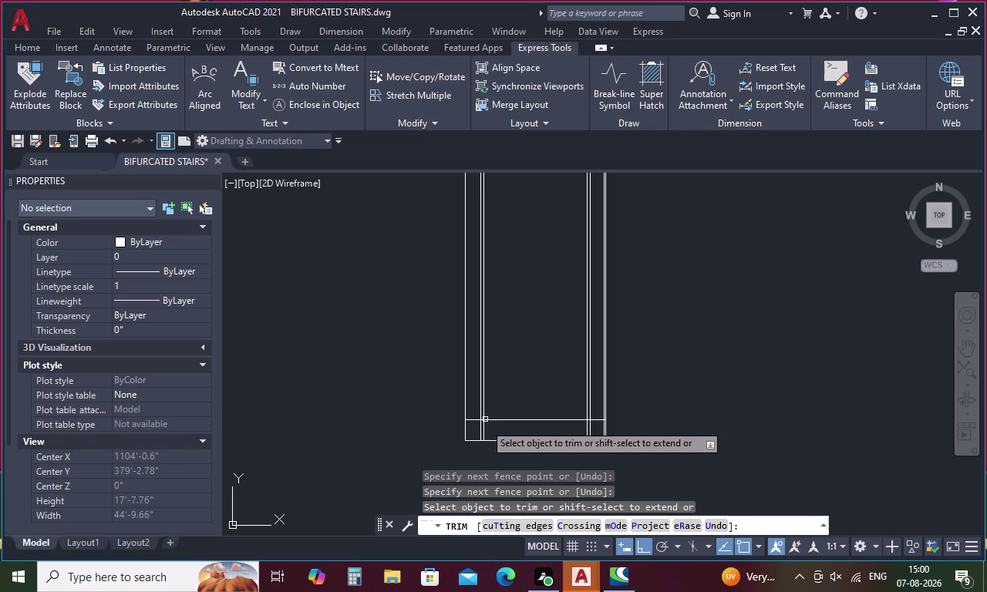
drag(491, 434, 479, 422)
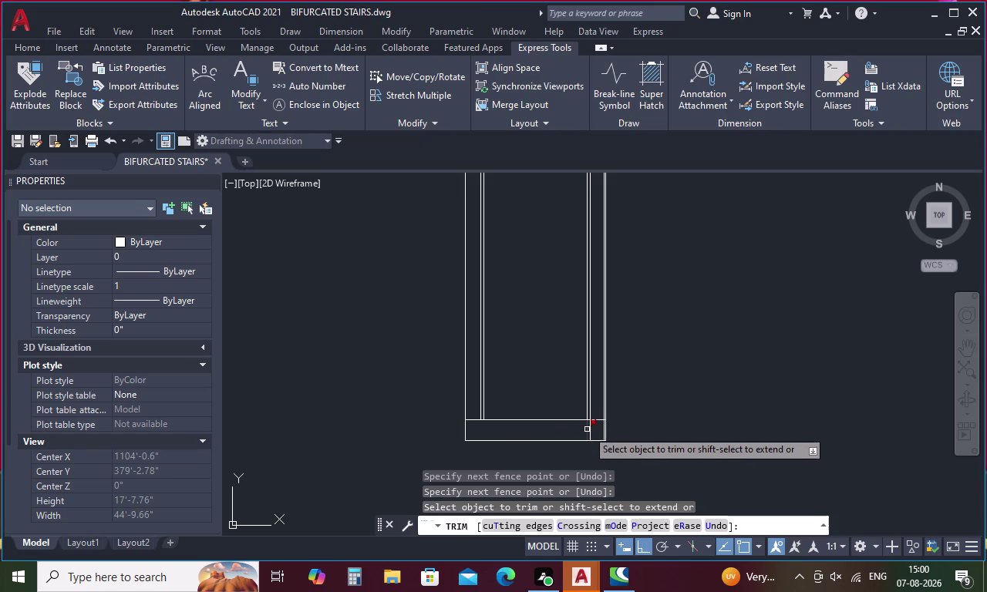
click(586, 430)
click(590, 428)
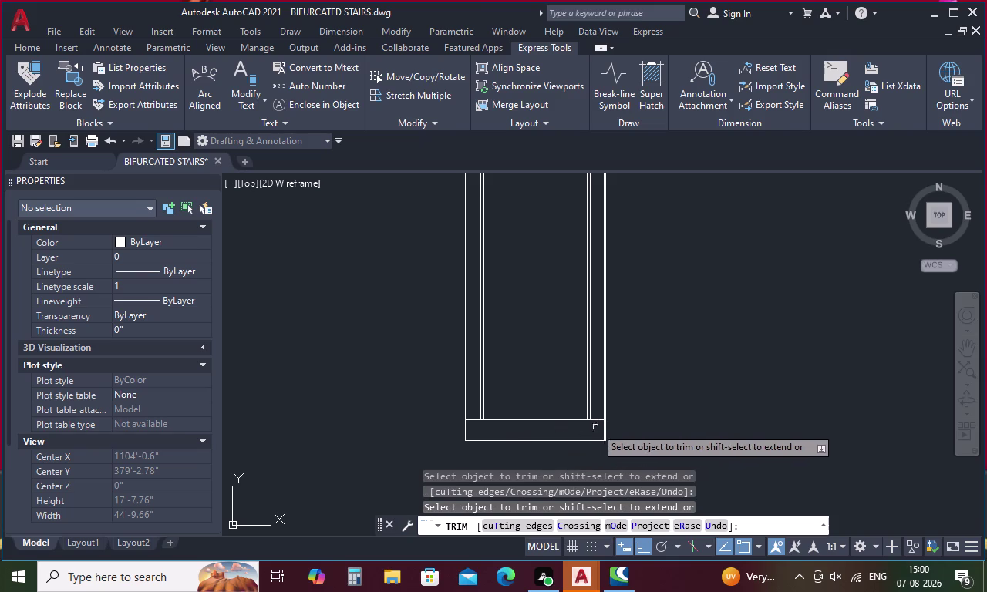
scroll(up, 3)
click(590, 434)
scroll(down, 3)
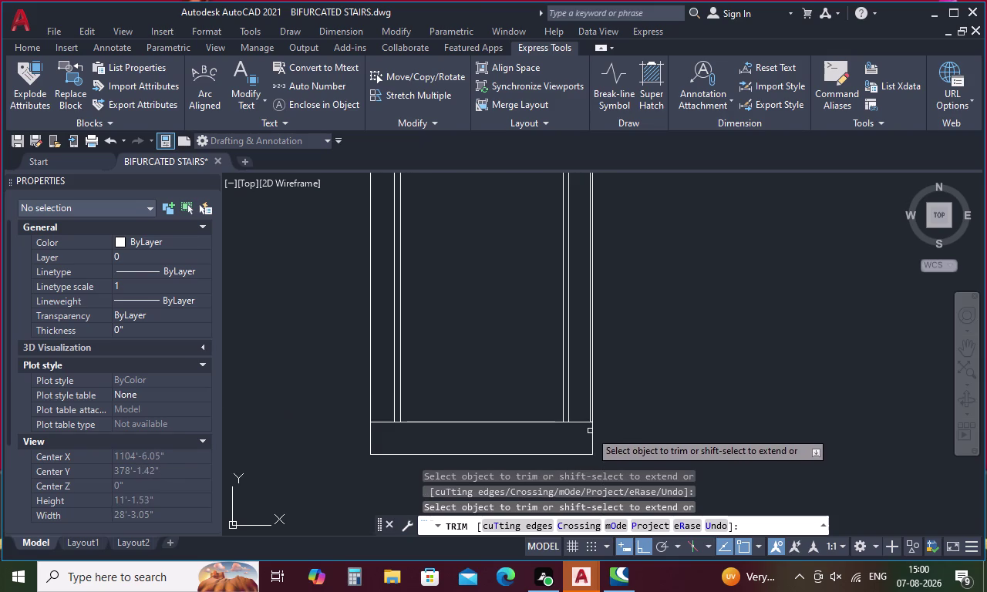
key(Escape)
key(o)
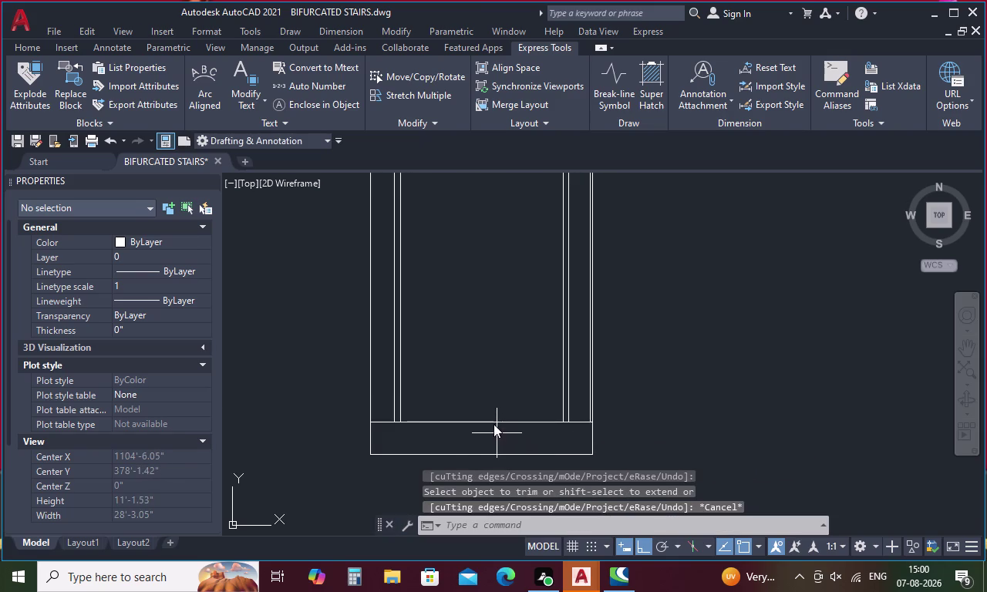
key(space)
Offset the stair base line 1" upward.
key(1)
key(space)
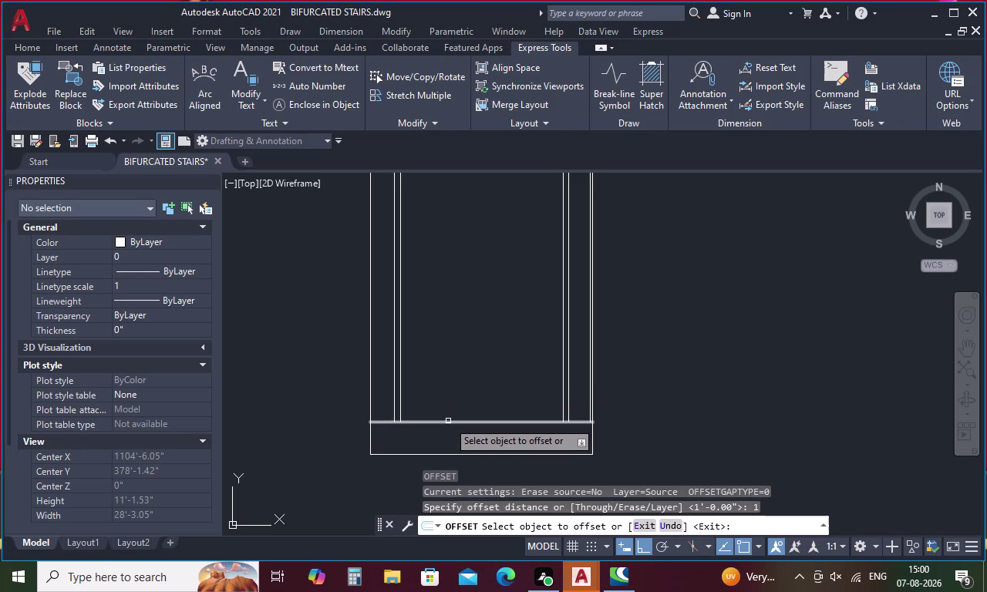
click(448, 421)
click(447, 433)
key(space)
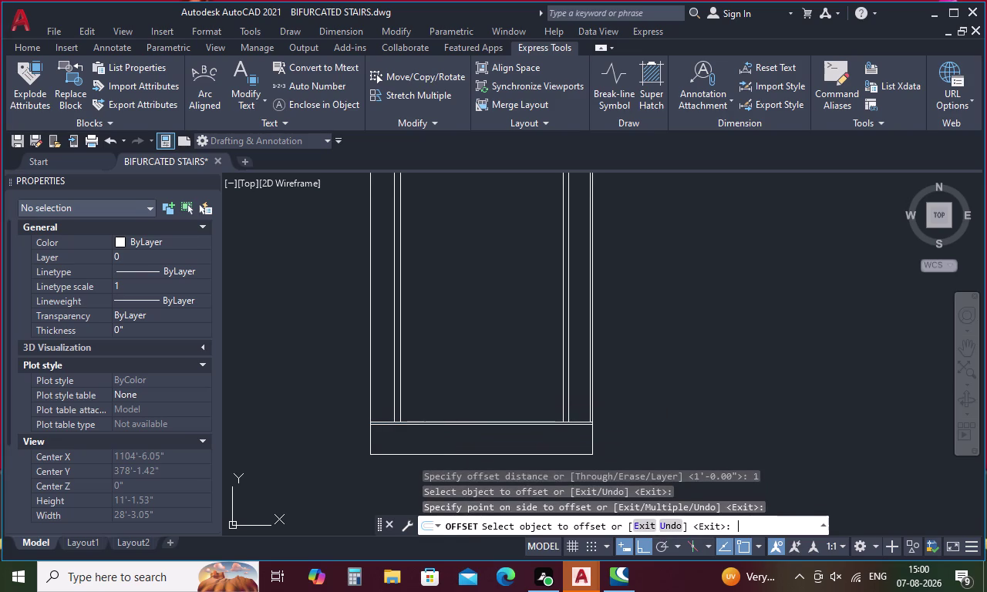
Offset that new line 1' upward.
key(space)
key(1)
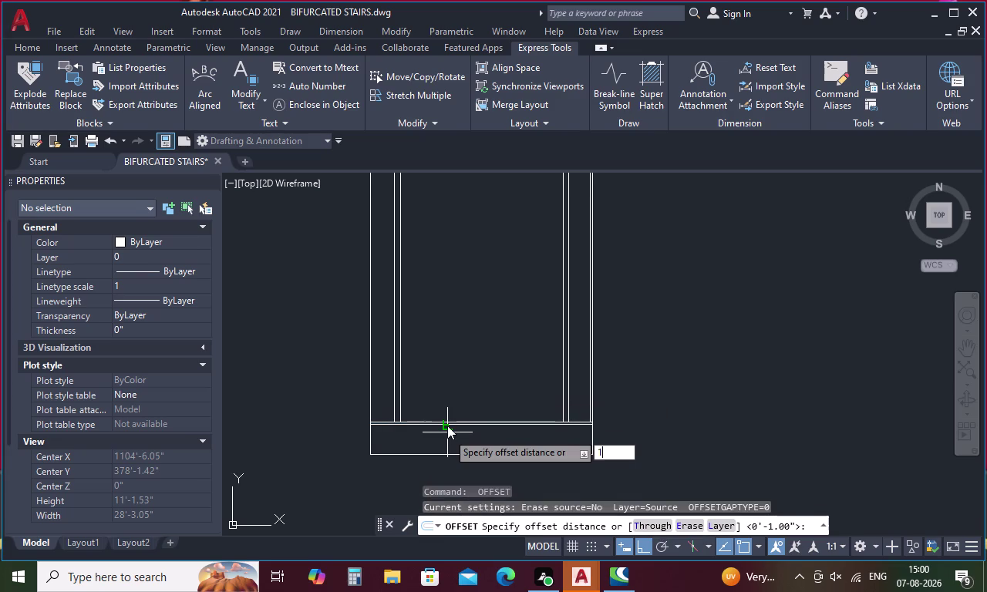
text(')
key(space)
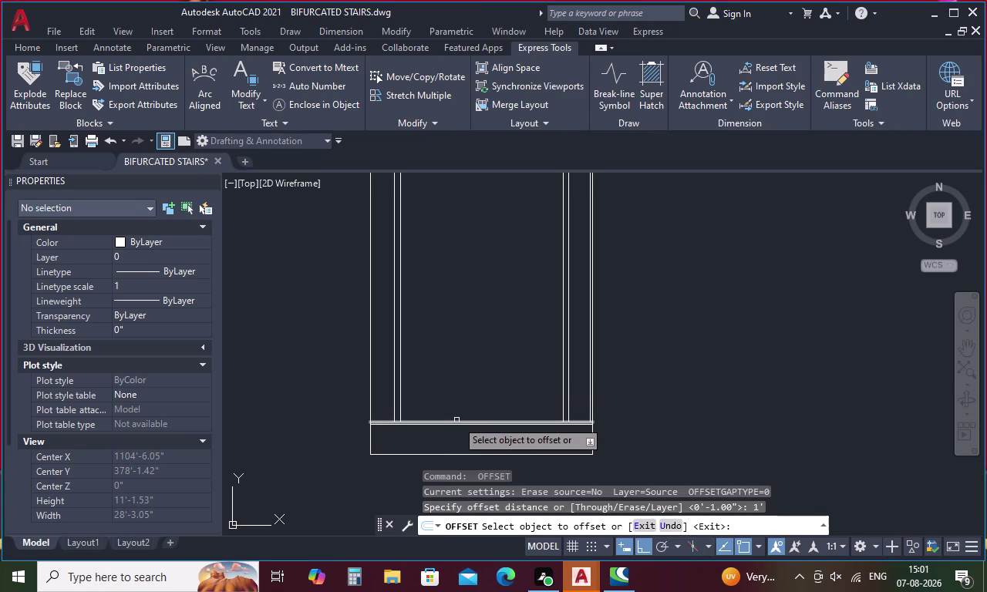
scroll(up, 3)
click(457, 434)
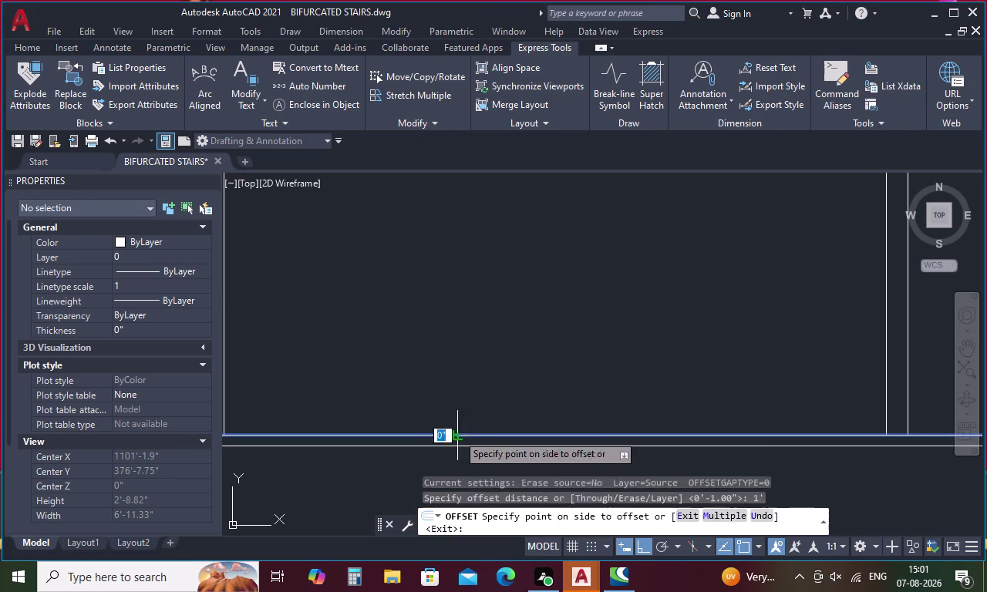
click(456, 390)
scroll(down, 3)
key(space)
Offset the upper line another 1" above it.
key(space)
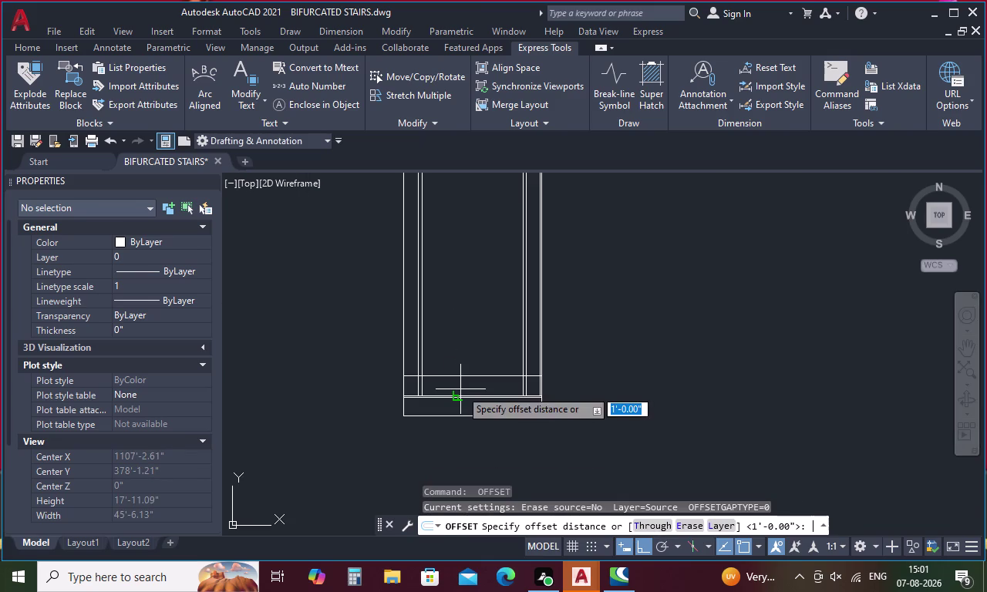
text(1)
key(space)
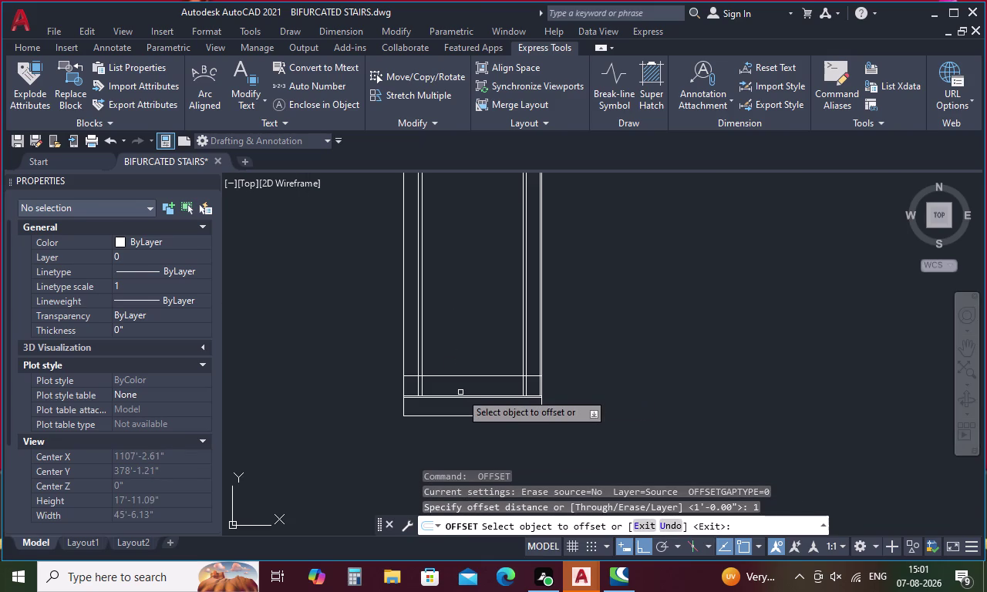
click(464, 377)
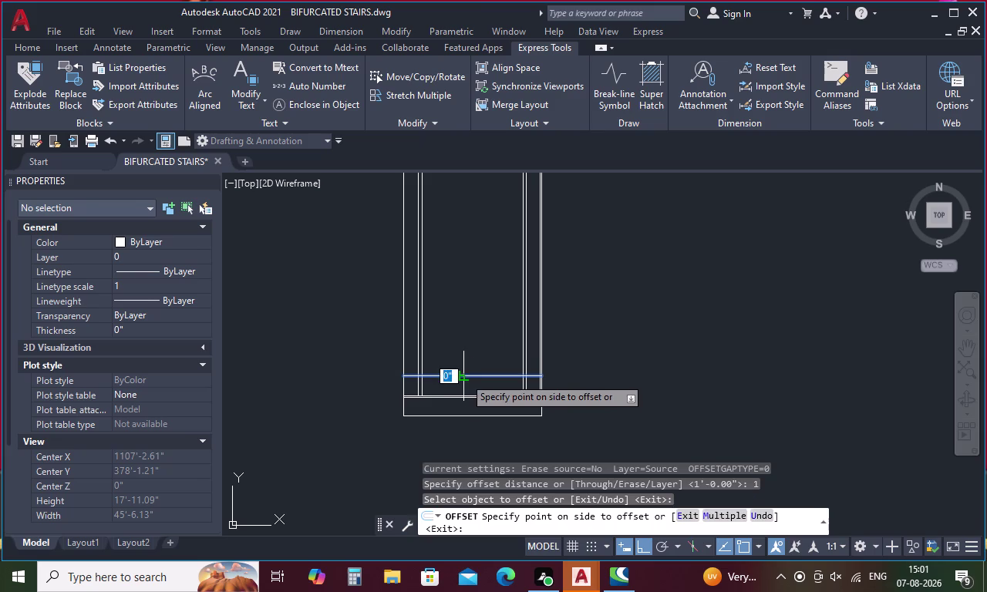
click(464, 383)
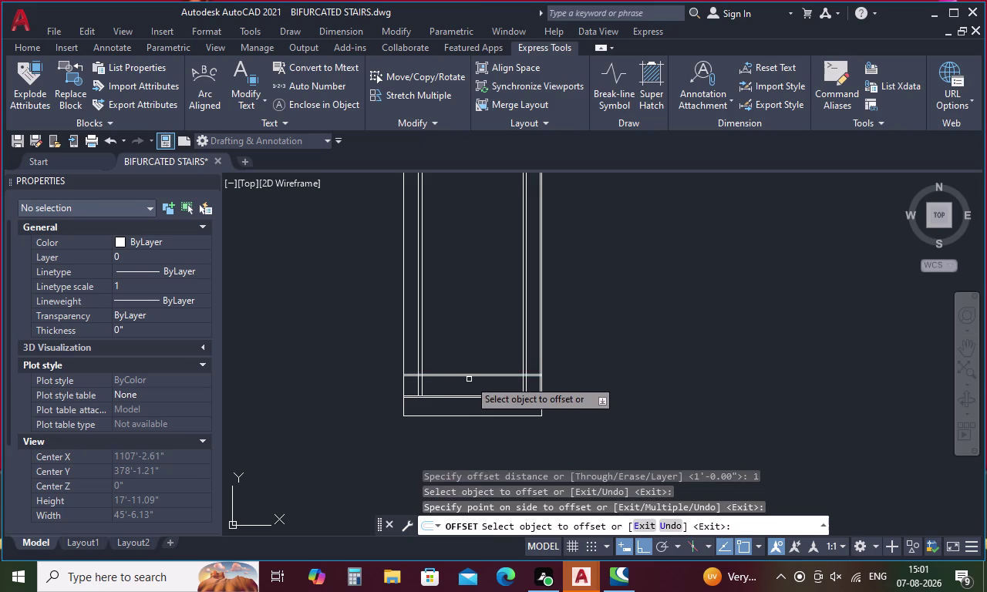
key(Escape)
Start a distance measurement with DI.
key(d)
text(i)
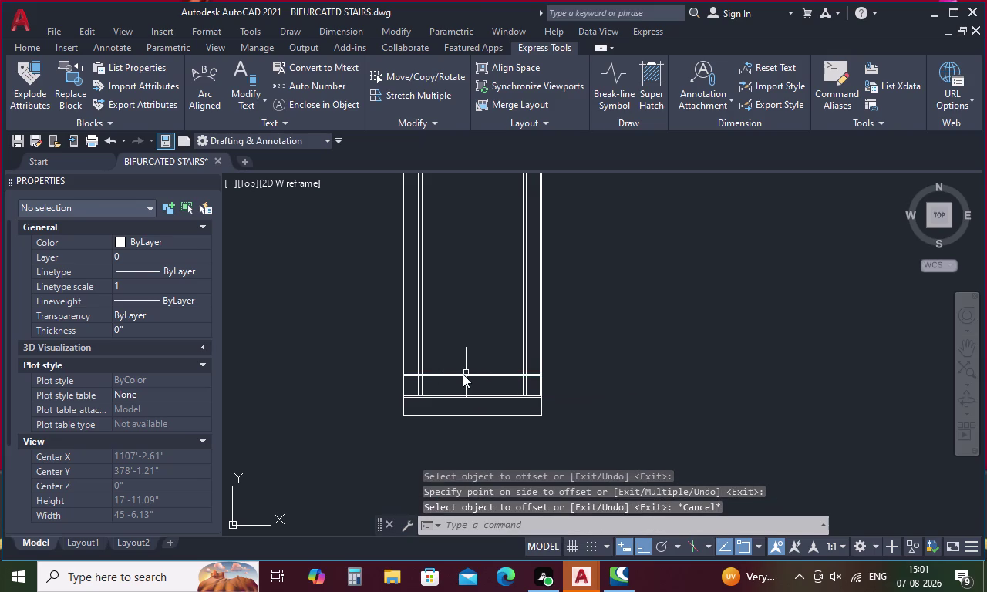
key(space)
scroll(up, 3)
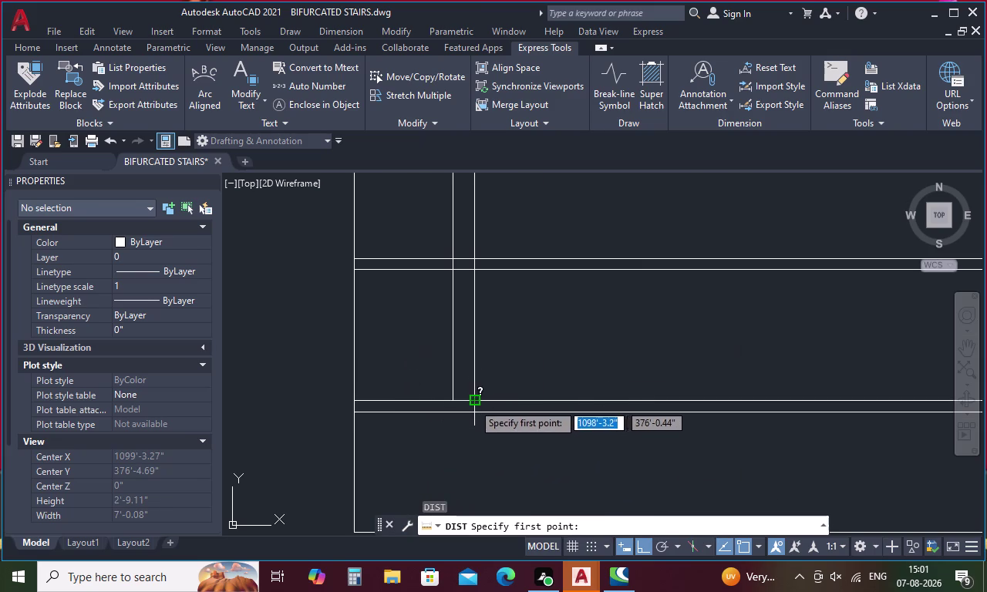
Check the 1' gap and delete a duplicate horizontal line.
click(475, 401)
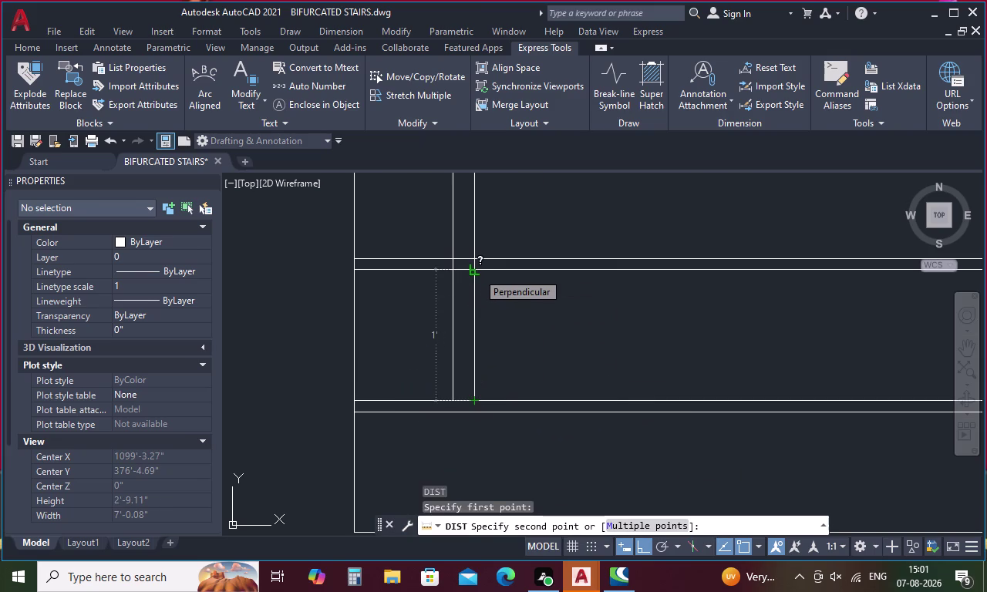
key(Escape)
click(497, 258)
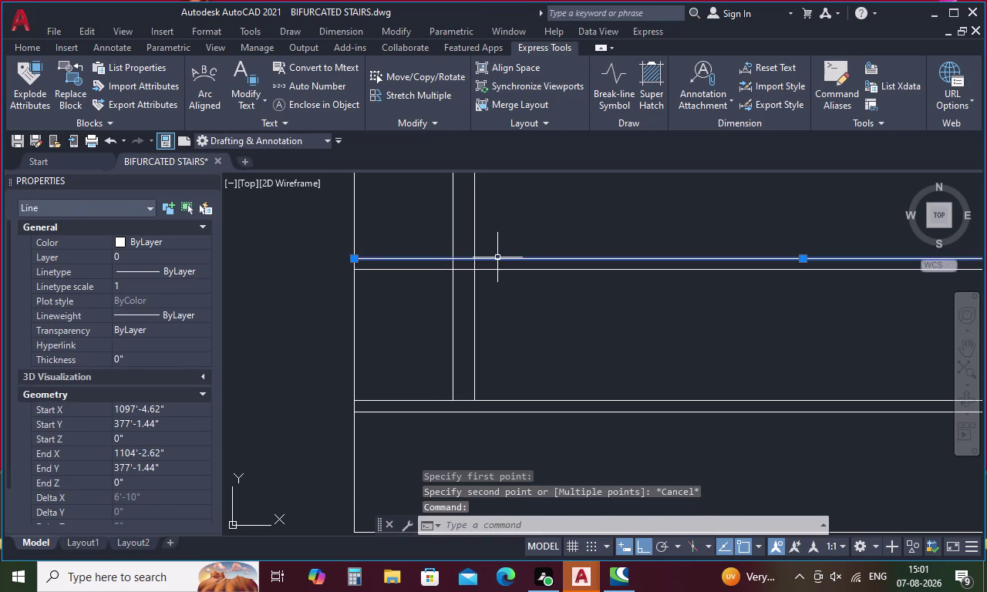
key(Delete)
Offset the line to make a 1" parallel copy.
key(o)
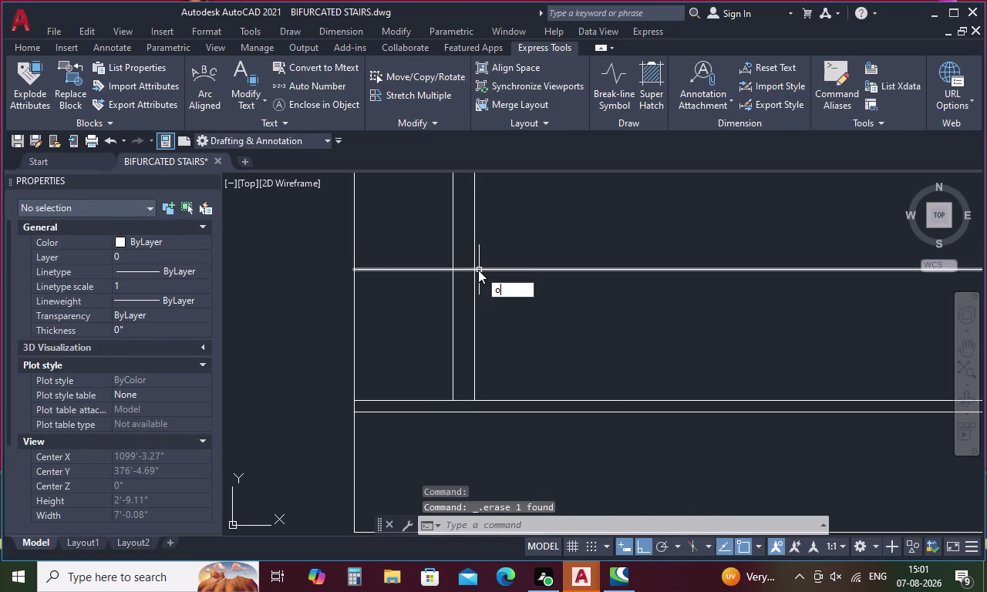
key(space)
text(1)
key(space)
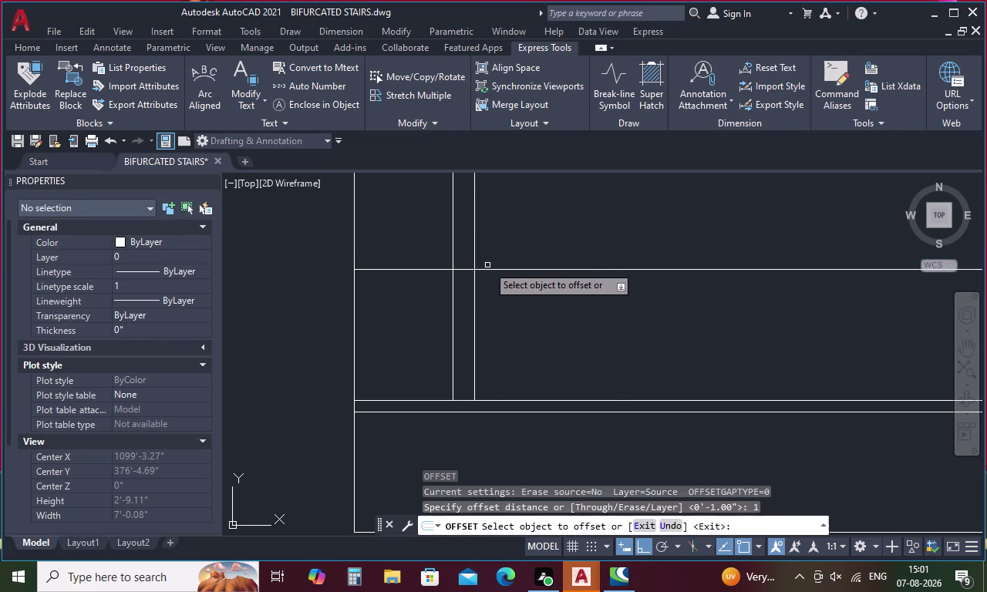
click(489, 270)
click(488, 303)
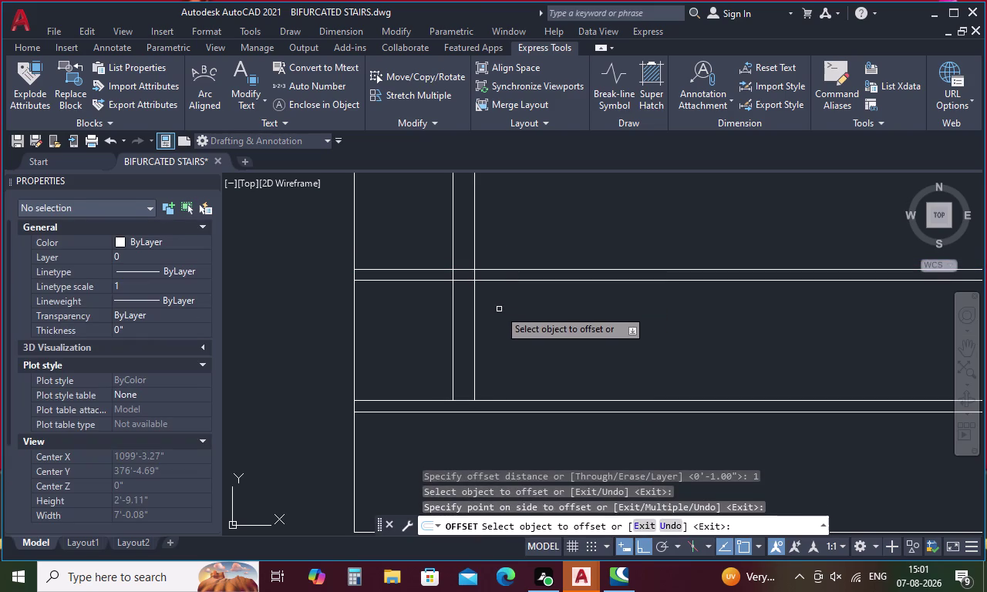
key(Escape)
Start the Trim command with TR.
key(t)
text(r)
key(space)
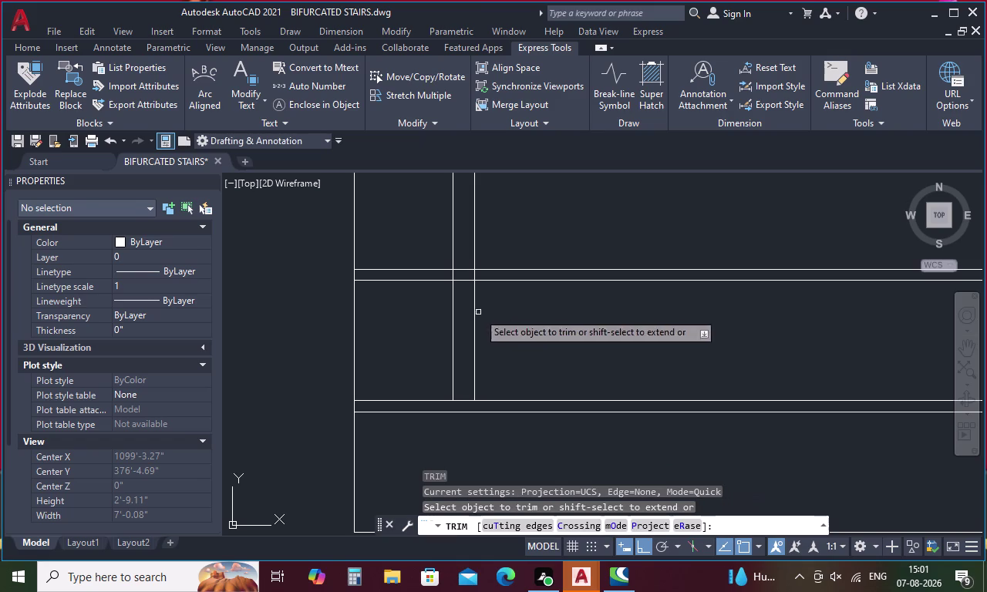
Trim the overhanging line ends at the left post.
drag(404, 255, 403, 286)
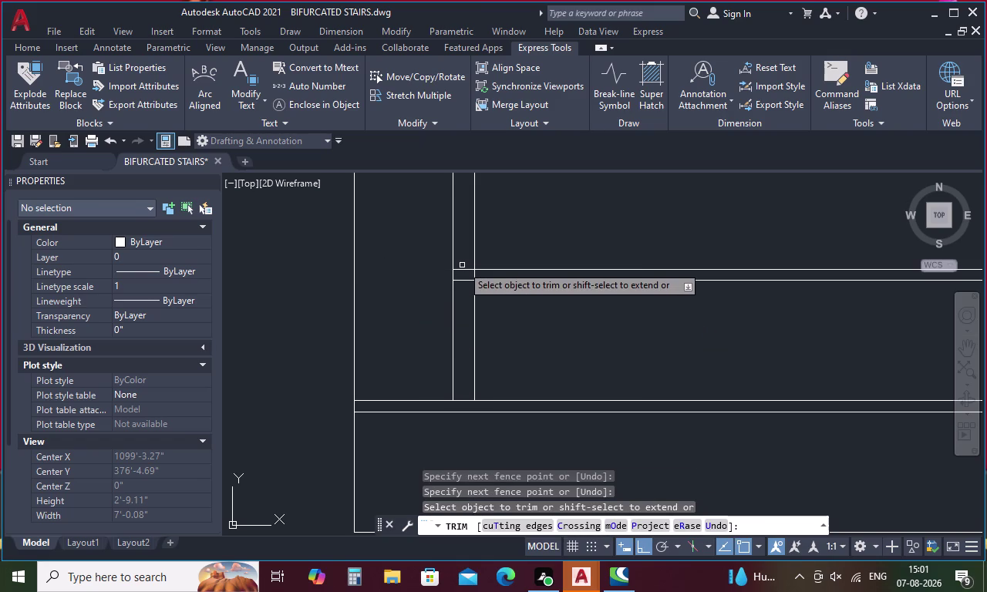
drag(462, 265, 458, 292)
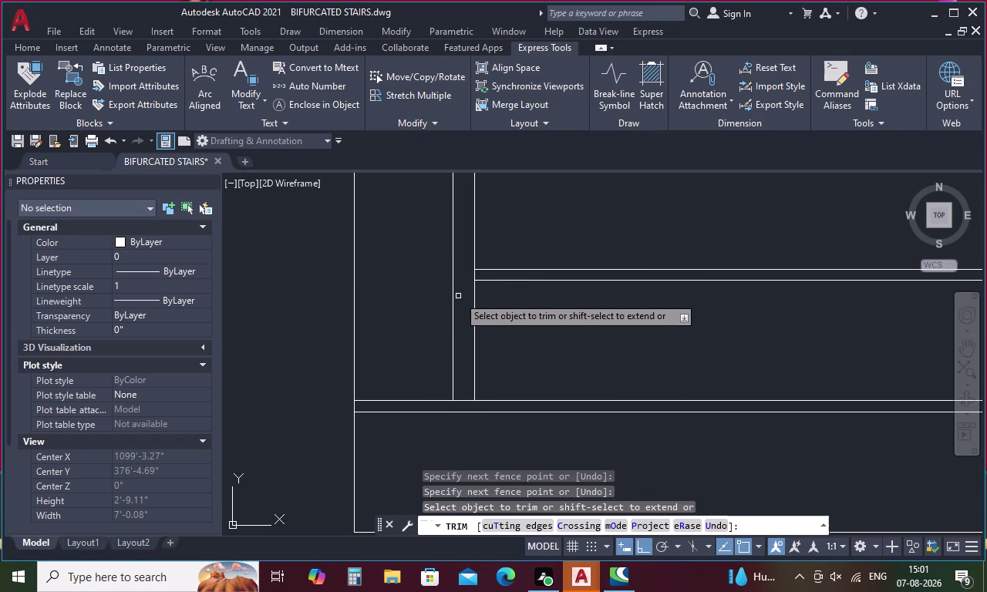
scroll(down, 3)
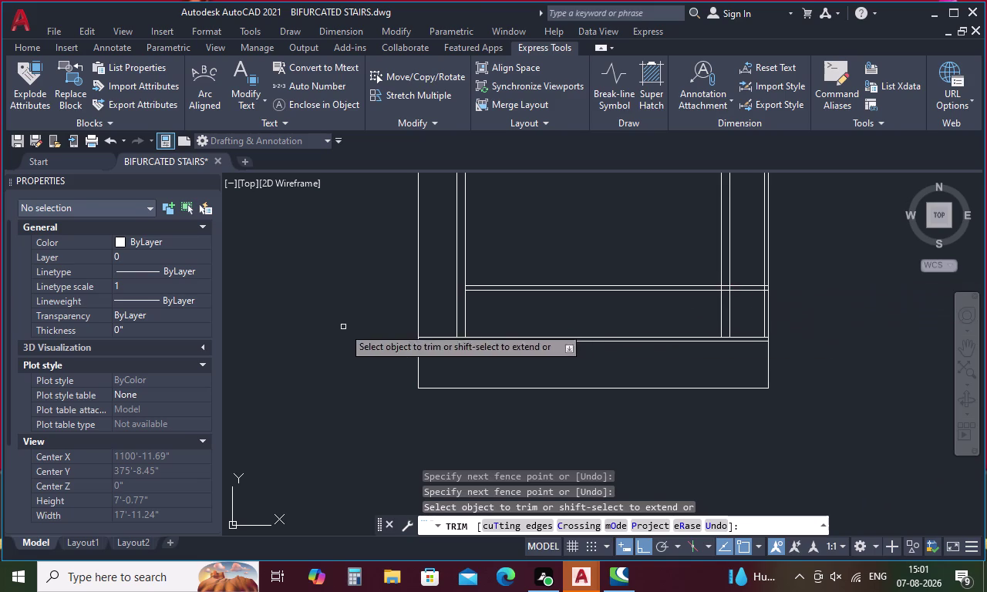
click(419, 297)
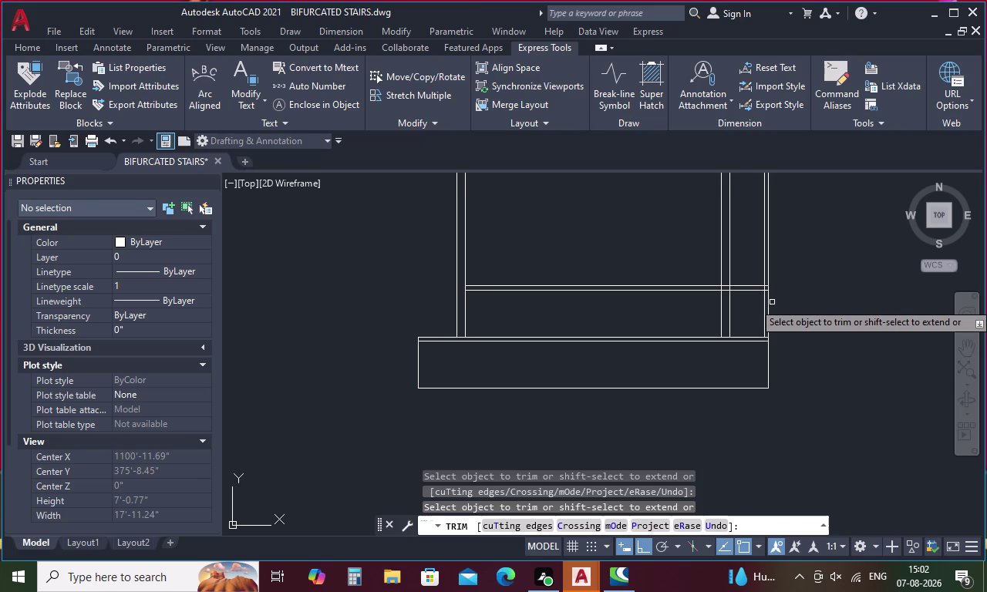
Trim the protruding rail ends beyond the right post and finish trimming.
drag(772, 303, 759, 310)
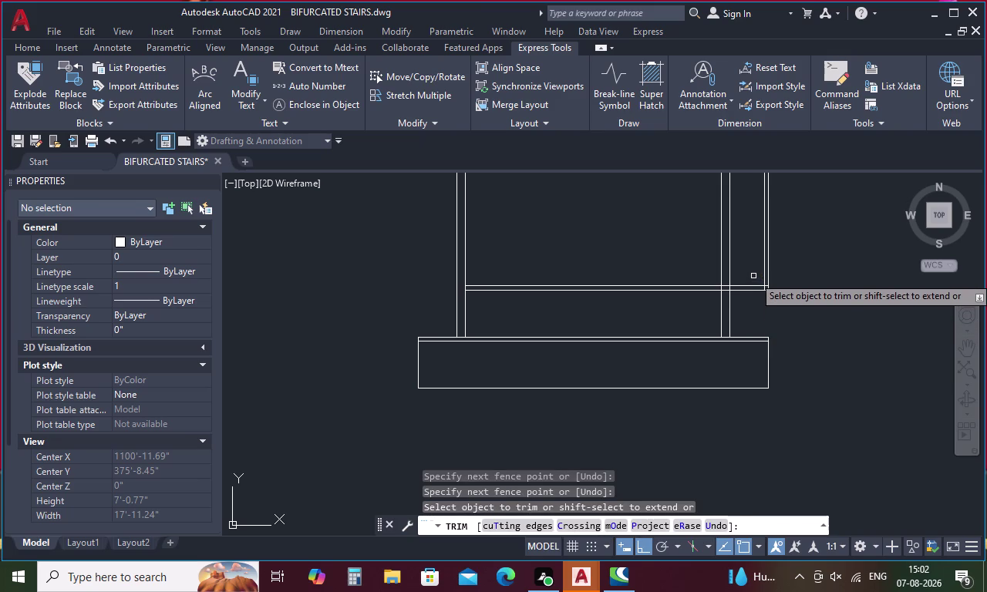
drag(750, 272, 759, 257)
click(766, 287)
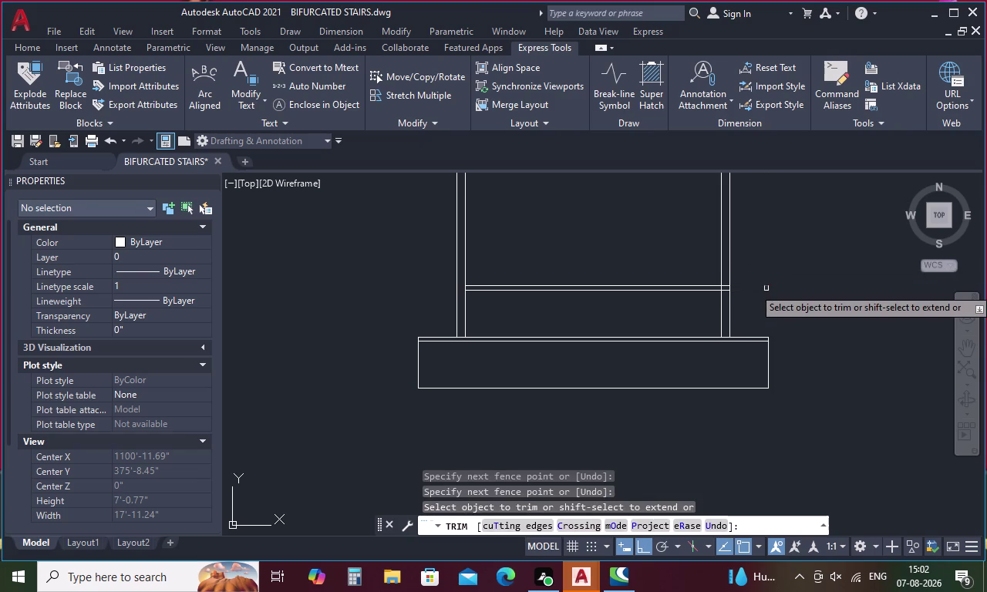
drag(765, 297, 773, 300)
drag(761, 286, 773, 287)
drag(770, 287, 765, 294)
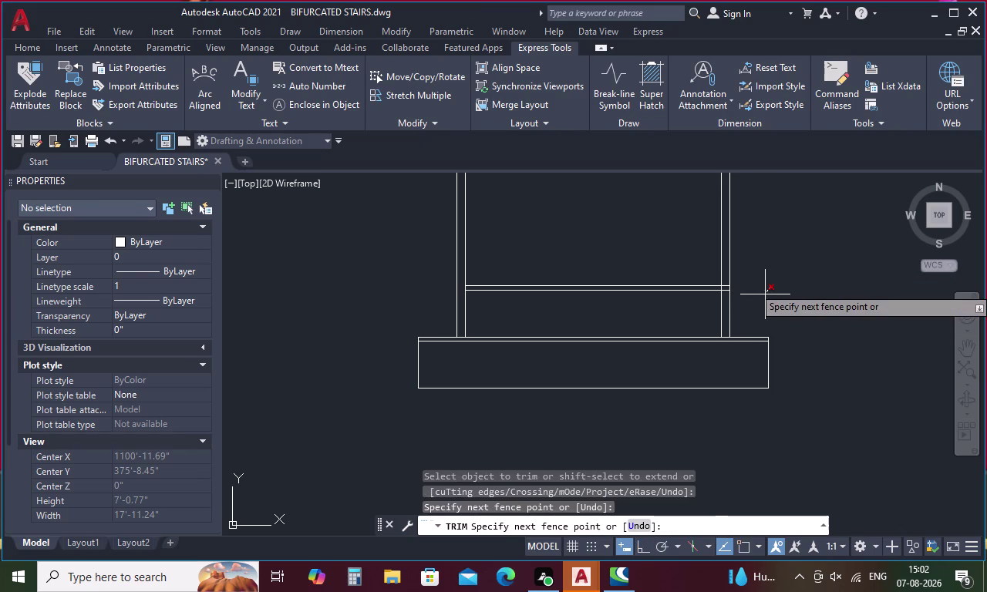
drag(765, 294, 765, 294)
click(759, 292)
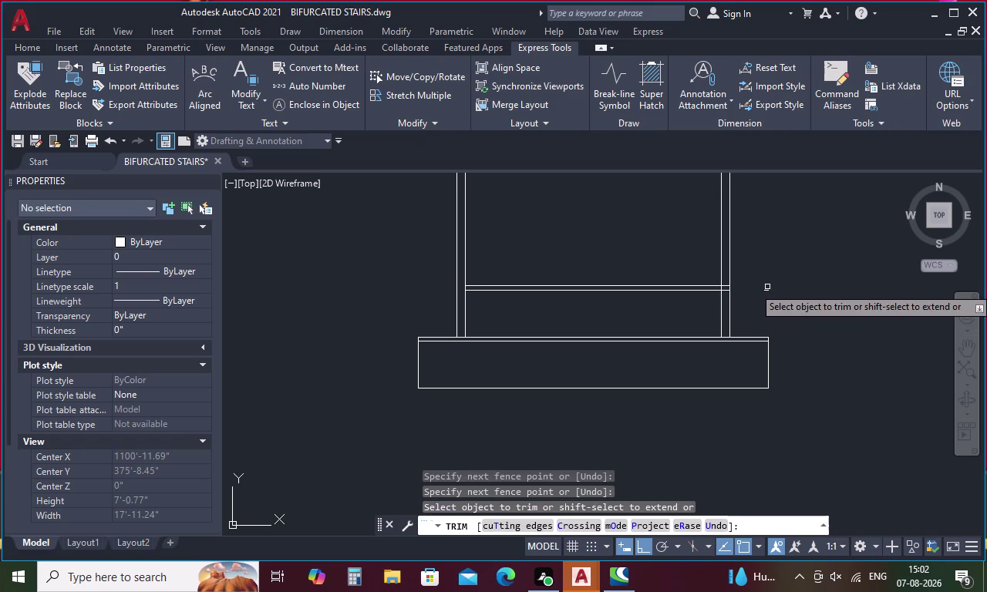
click(767, 288)
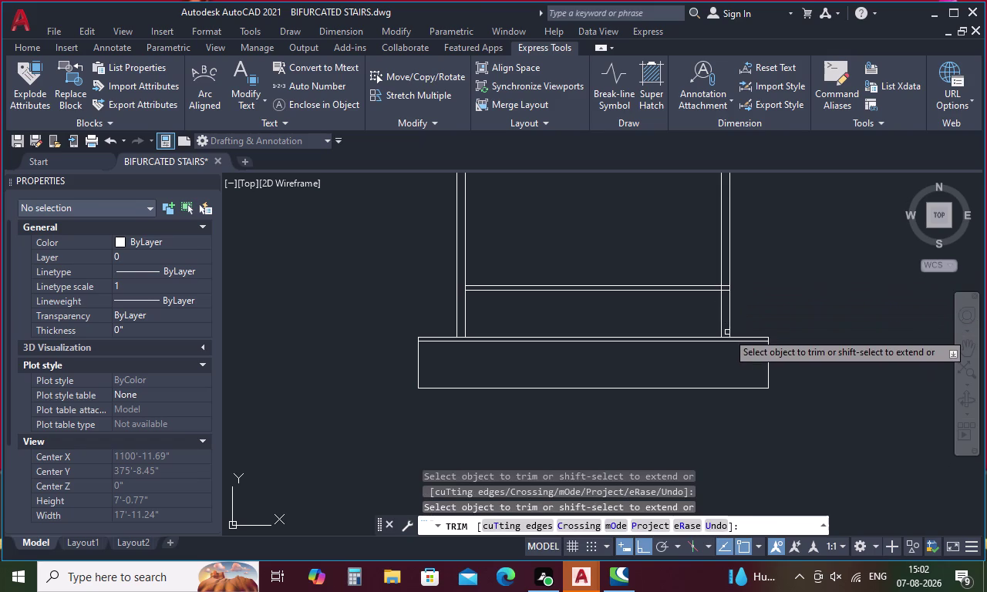
key(Escape)
Measure the roughly 11" gap from the rail lines to the base top.
text(di)
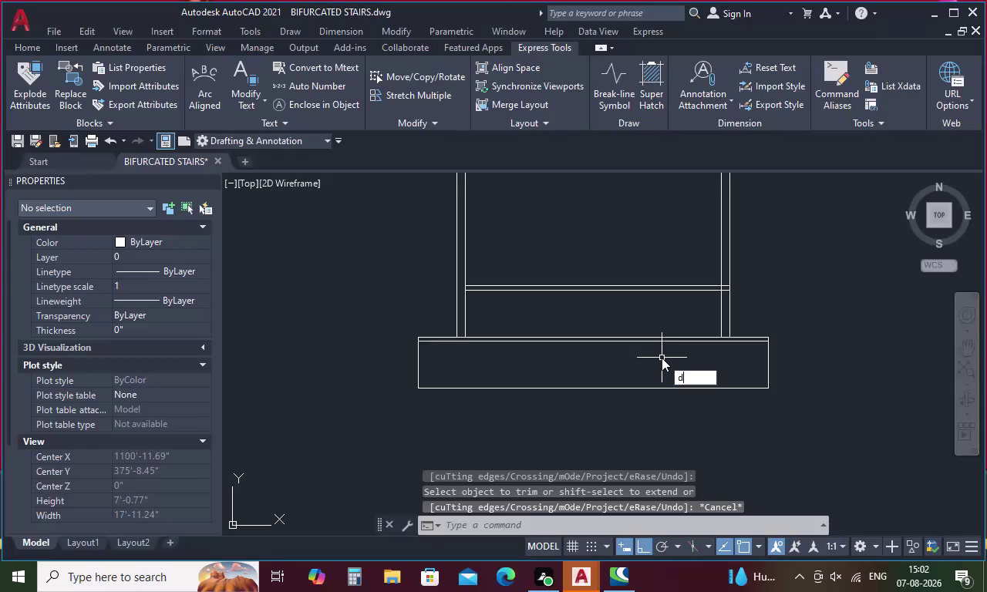
key(space)
click(462, 340)
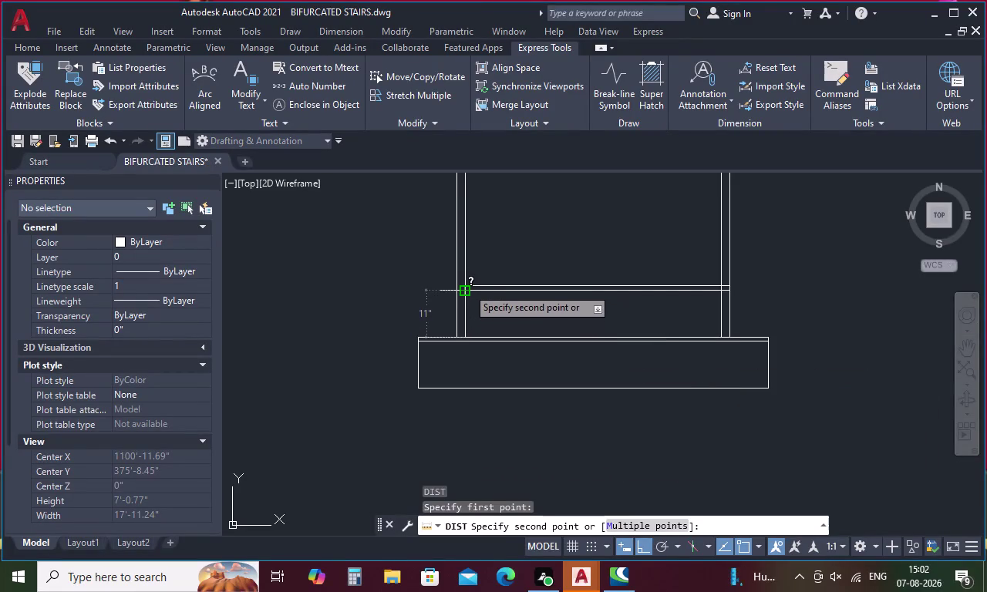
key(Escape)
key(o)
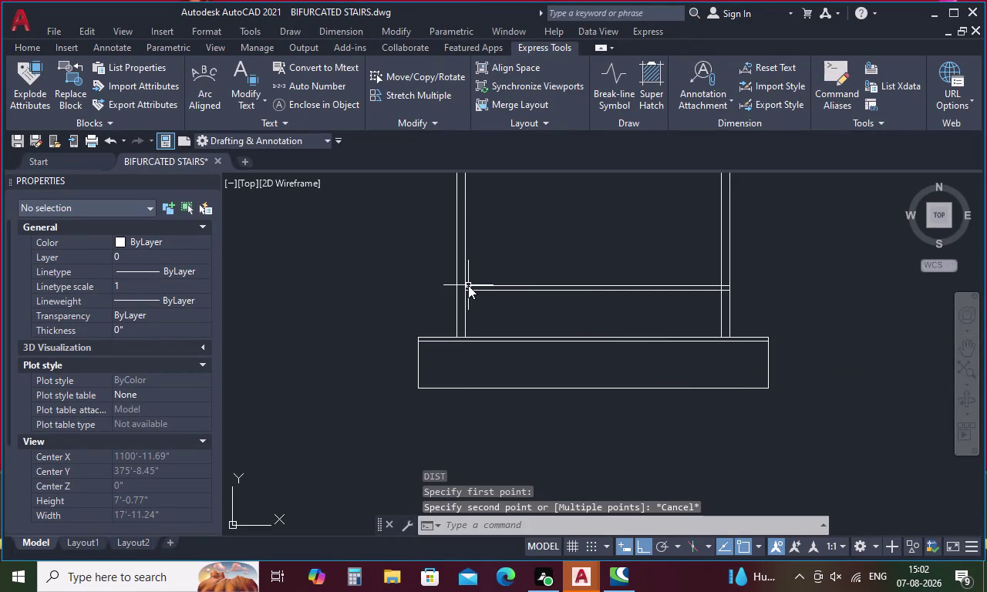
key(Escape)
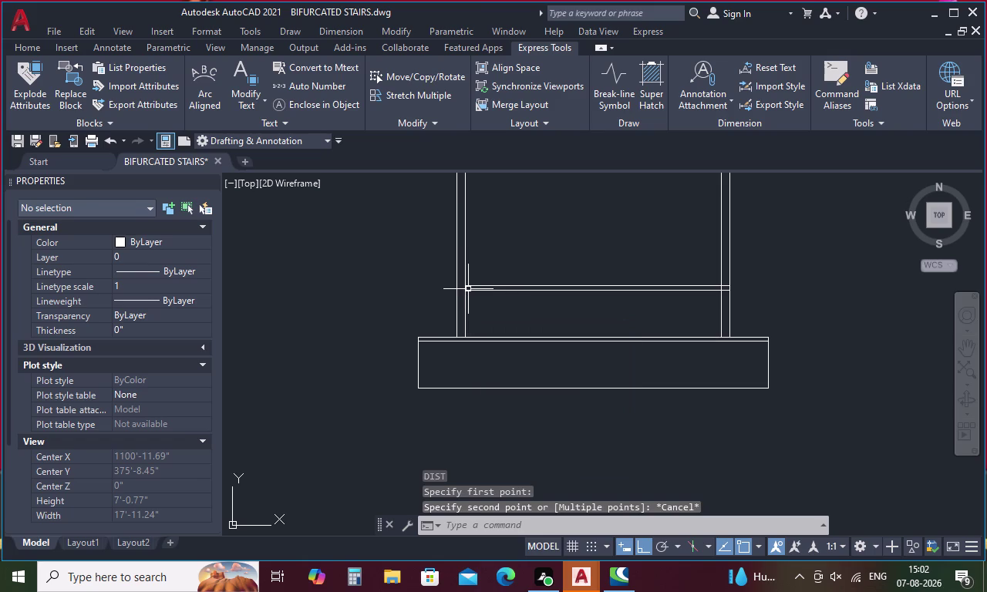
key(space)
click(460, 391)
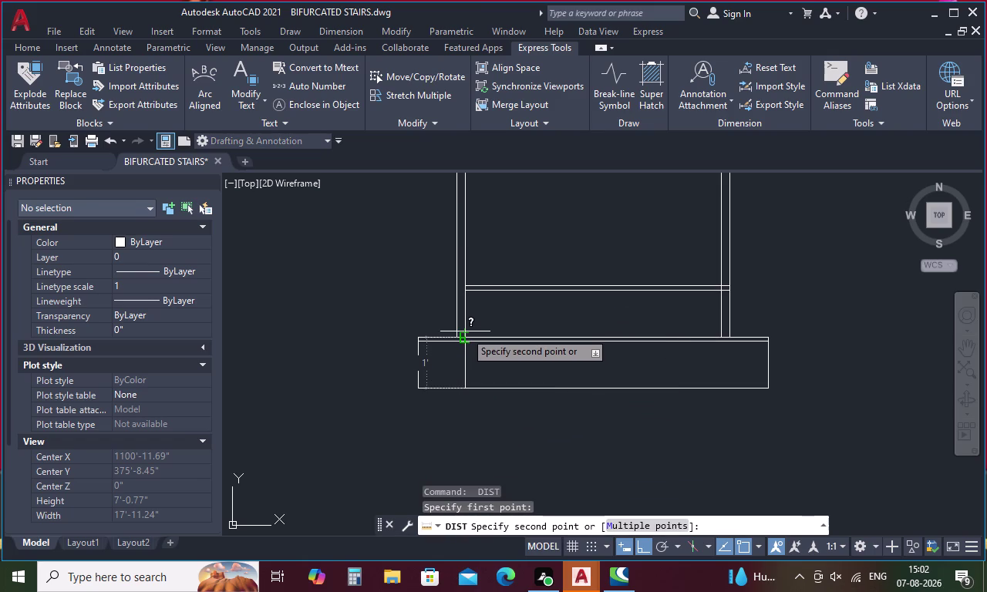
key(Escape)
Cancel a started Offset and select the two lower rail lines.
text(o)
key(space)
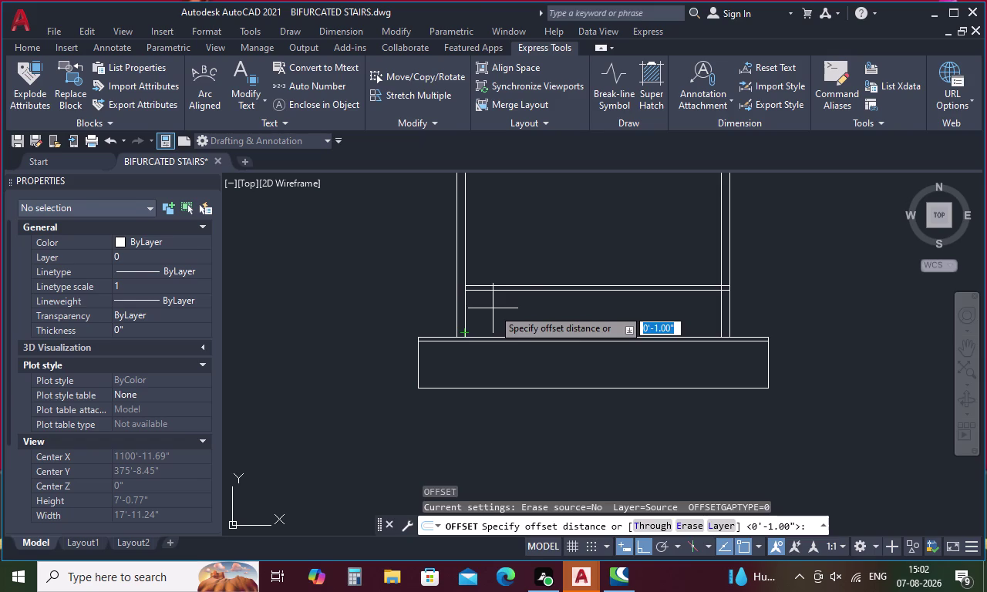
key(Escape)
drag(546, 252, 536, 312)
Array-copy the two selected rail lines 13 times at 1' spacing up the lower flight.
right_click(535, 313)
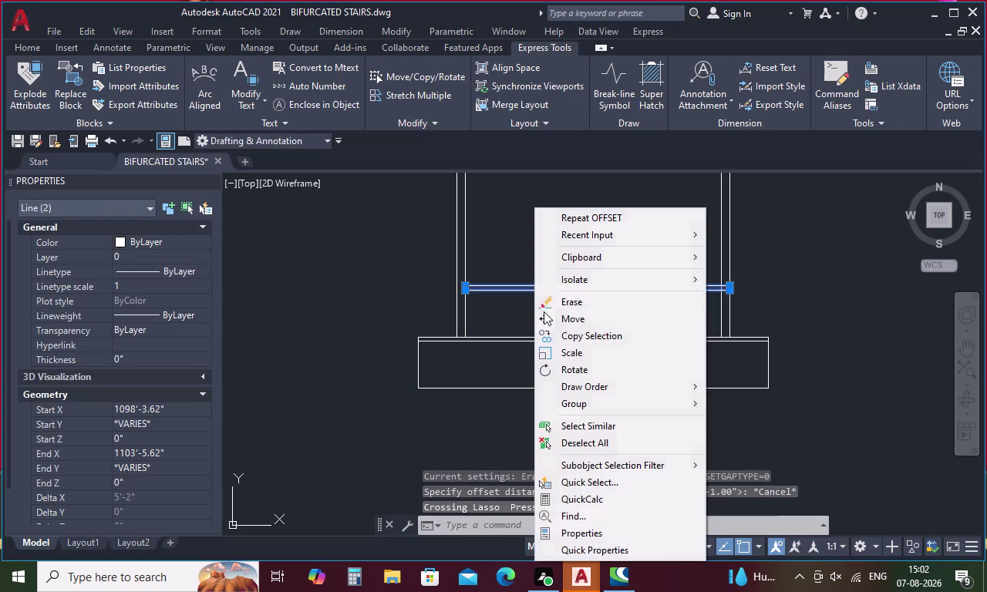
click(584, 337)
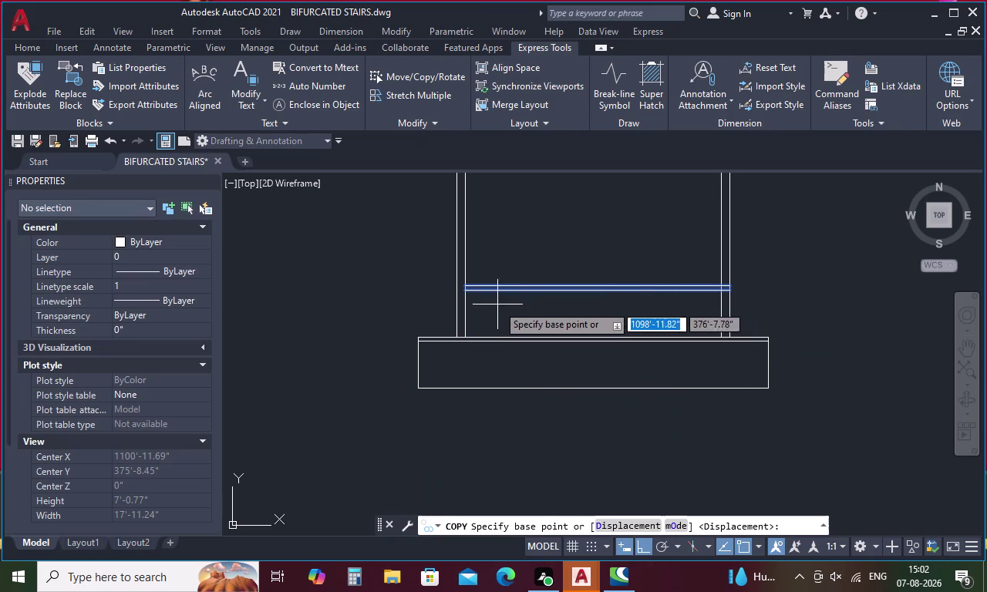
click(461, 294)
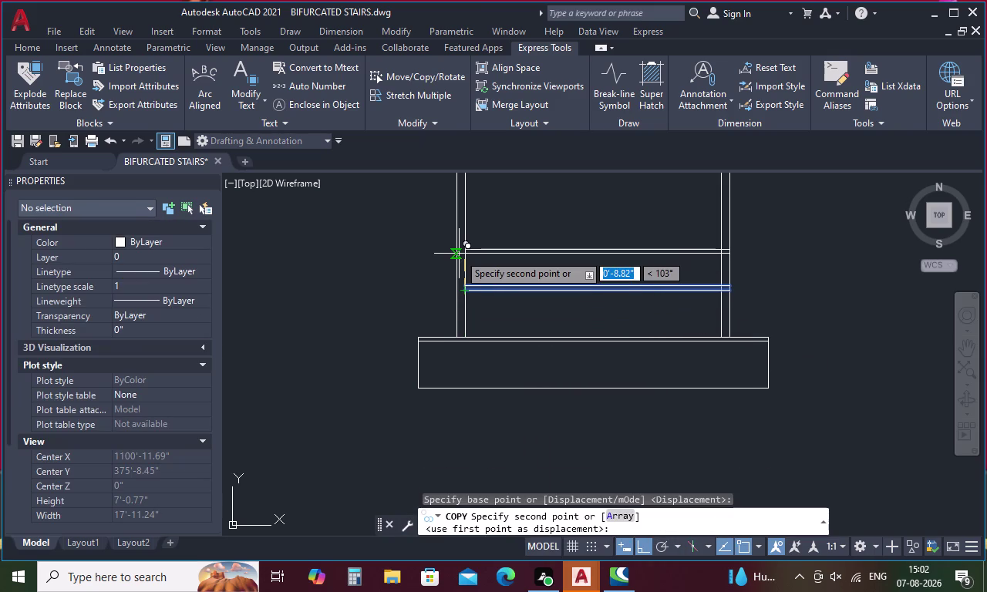
middle_drag(459, 253, 441, 378)
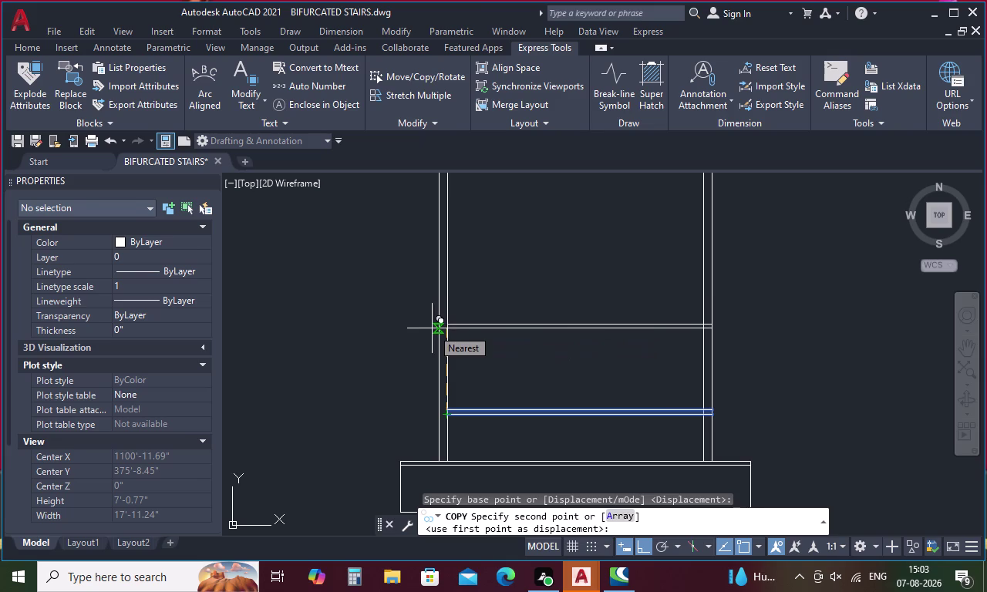
click(611, 518)
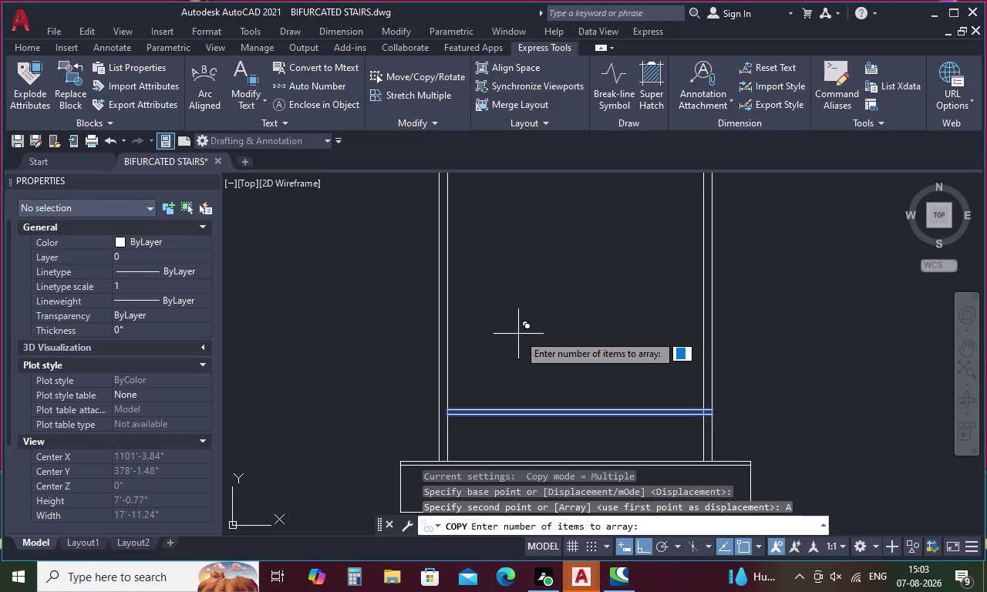
text(13)
key(Return)
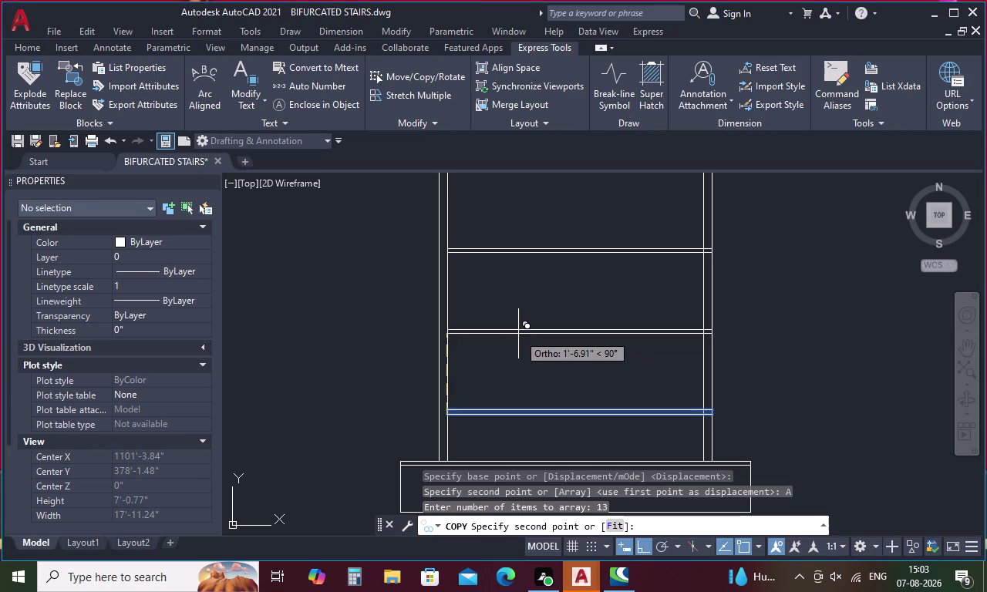
key(1)
key(apostrophe)
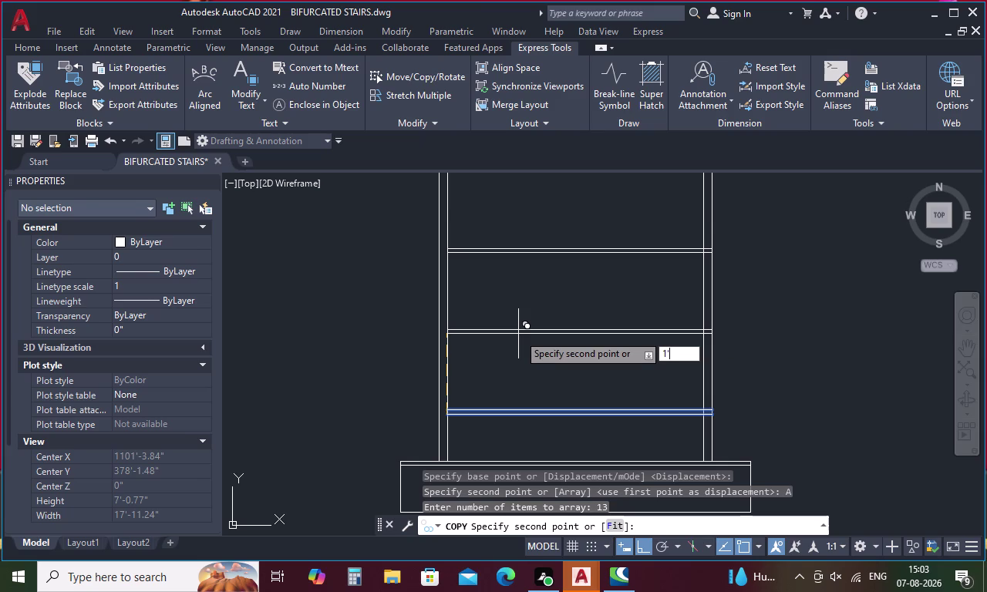
key(Return)
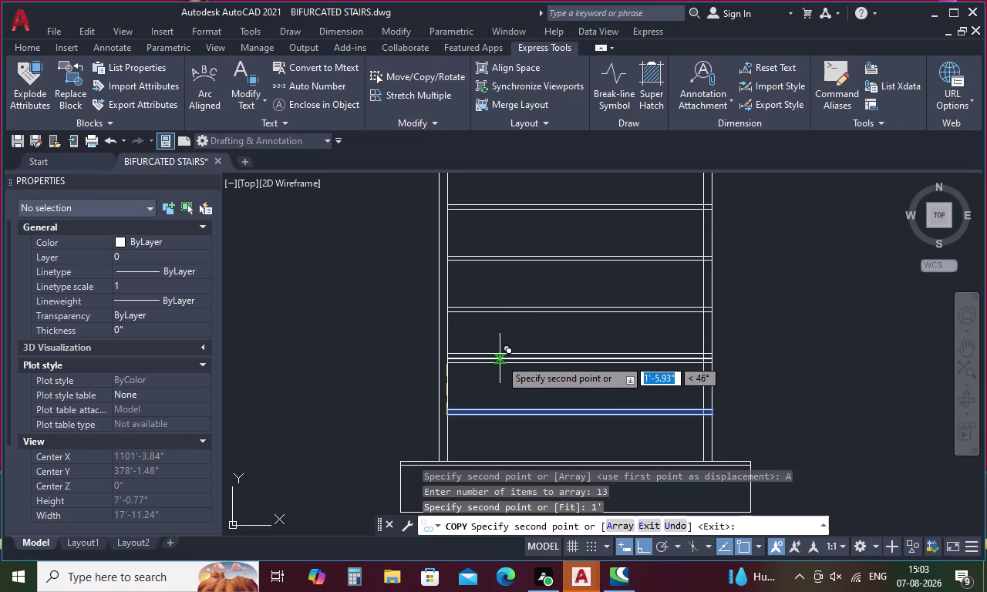
key(Escape)
scroll(down, 3)
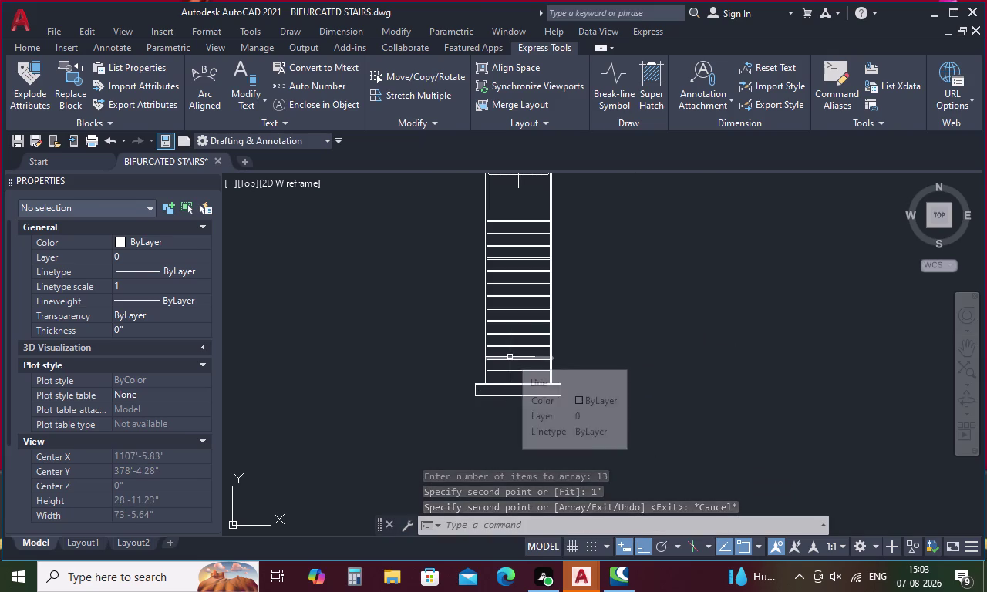
middle_drag(510, 358, 523, 455)
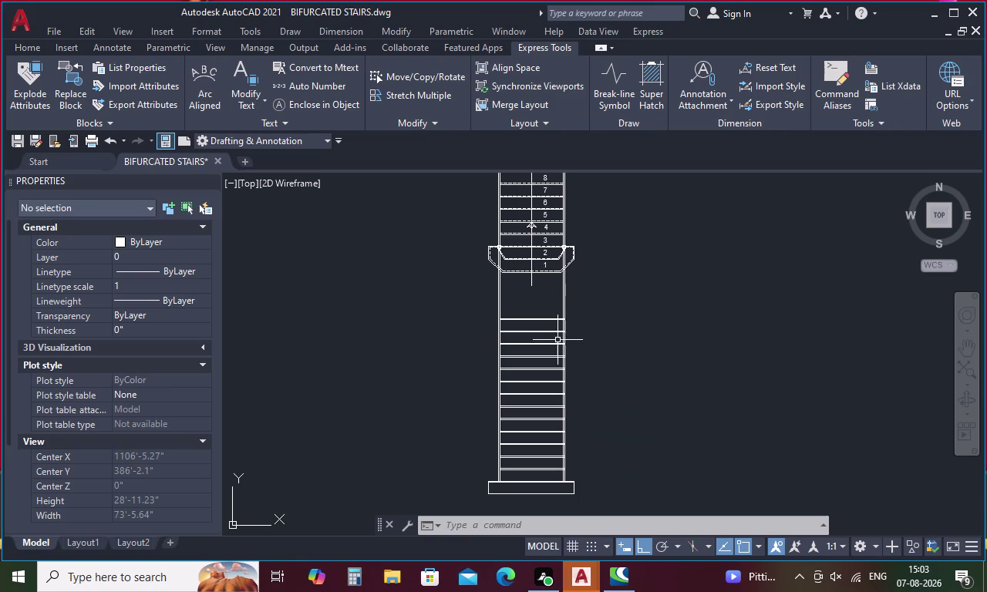
Fence-trim the overlapping line ends across the lower flight's stacked treads, then end TRIM.
text(tr)
key(space)
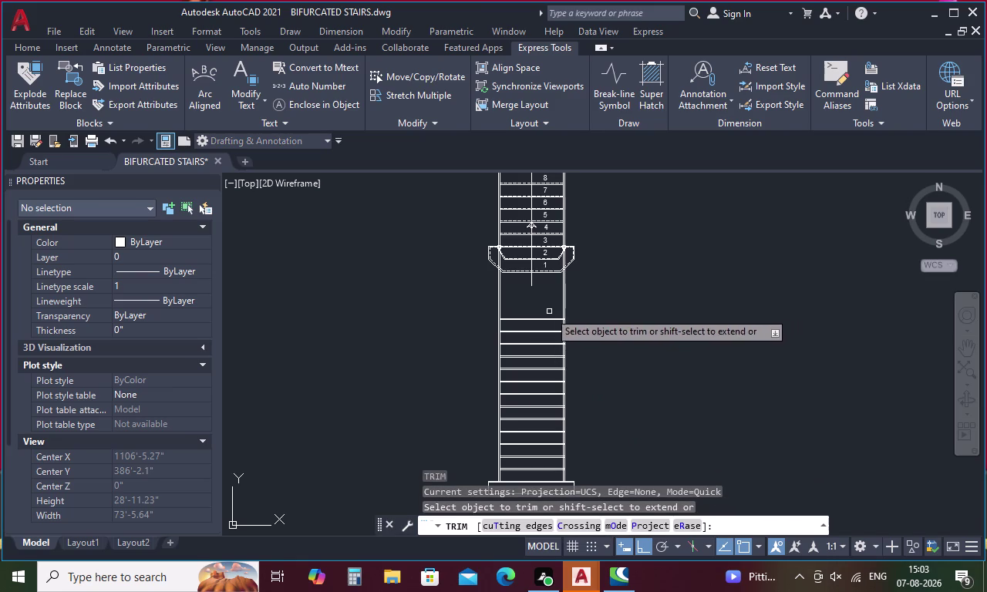
middle_drag(546, 312, 522, 213)
drag(562, 205, 455, 206)
middle_drag(434, 257, 433, 364)
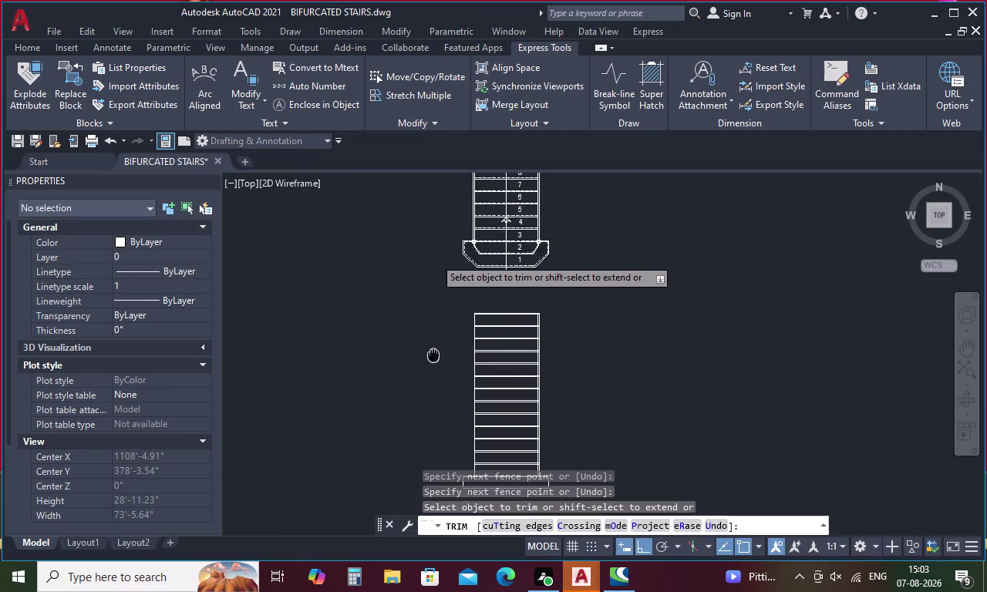
middle_drag(433, 364, 434, 418)
scroll(down, 3)
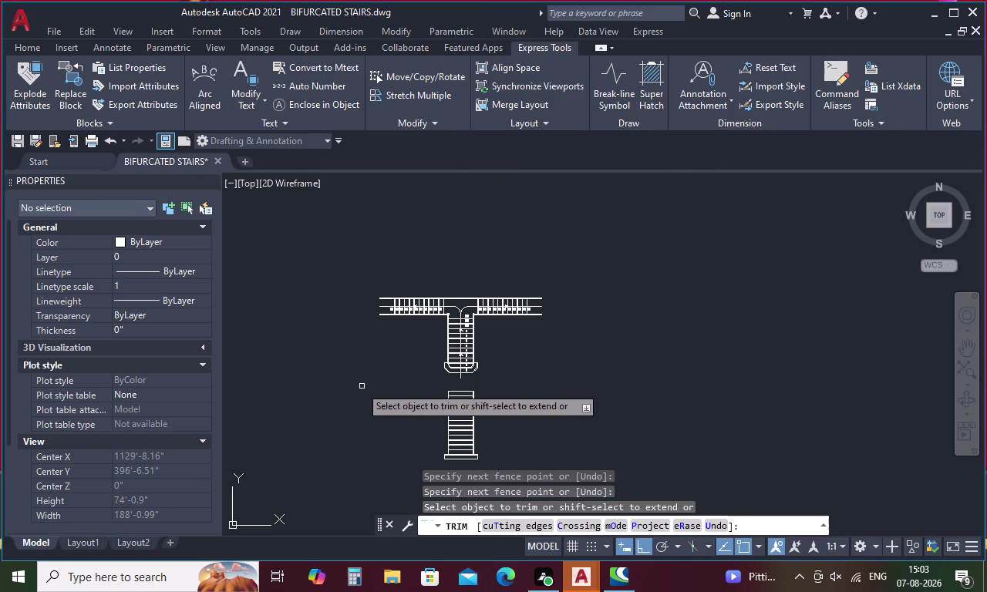
middle_drag(339, 422, 336, 362)
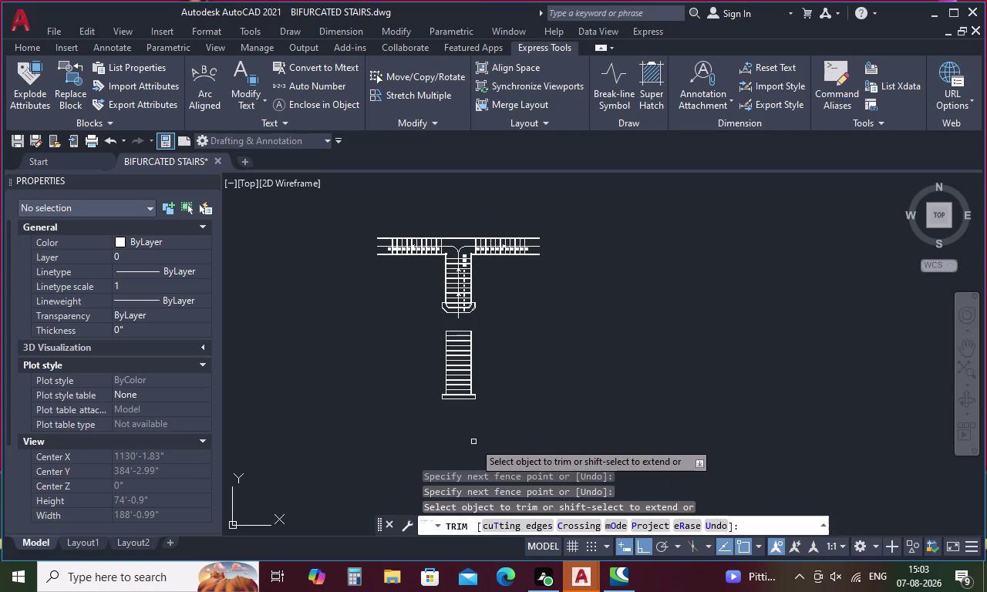
key(Escape)
scroll(up, 3)
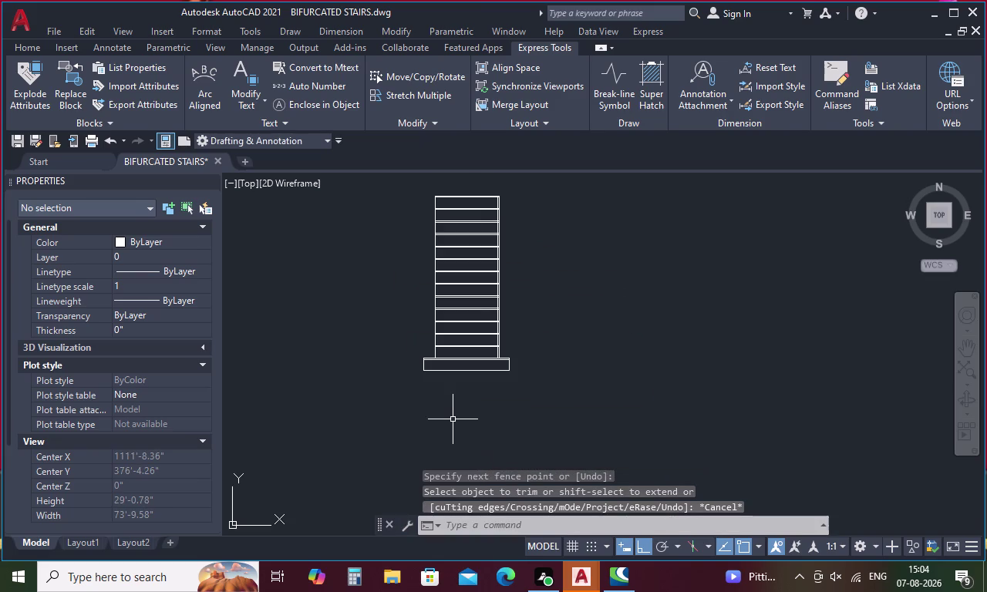
key(Escape)
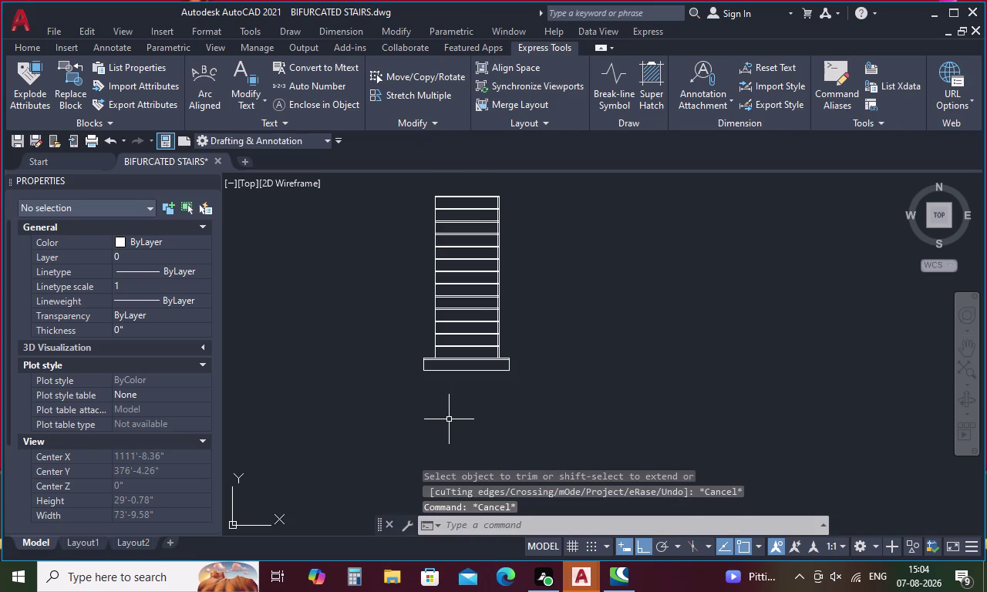
Place a vertical xline through the left corner of step 2 in the stair plan.
key(x)
text(l)
key(space)
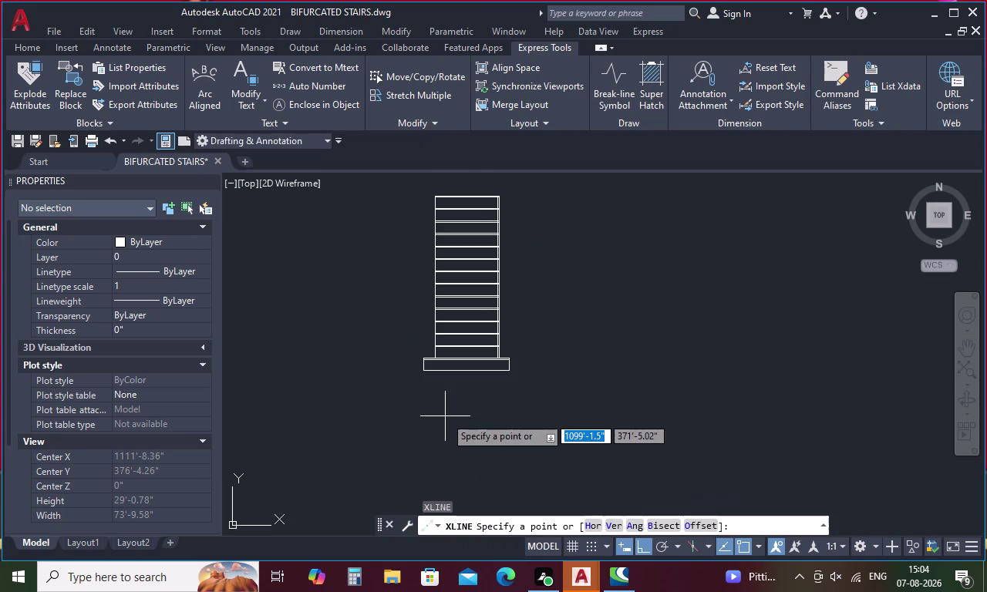
text(v)
key(space)
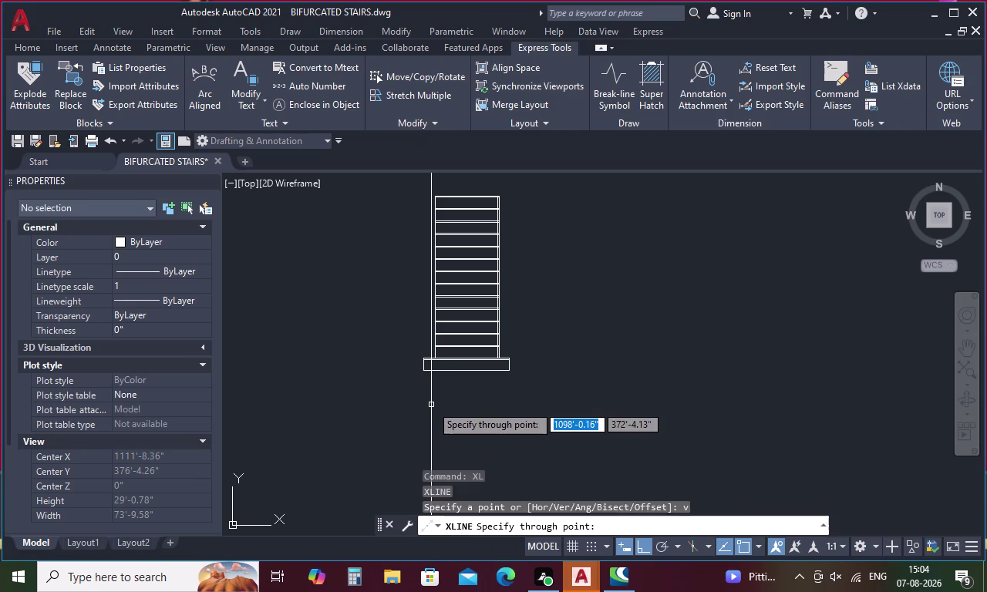
middle_drag(431, 405, 432, 543)
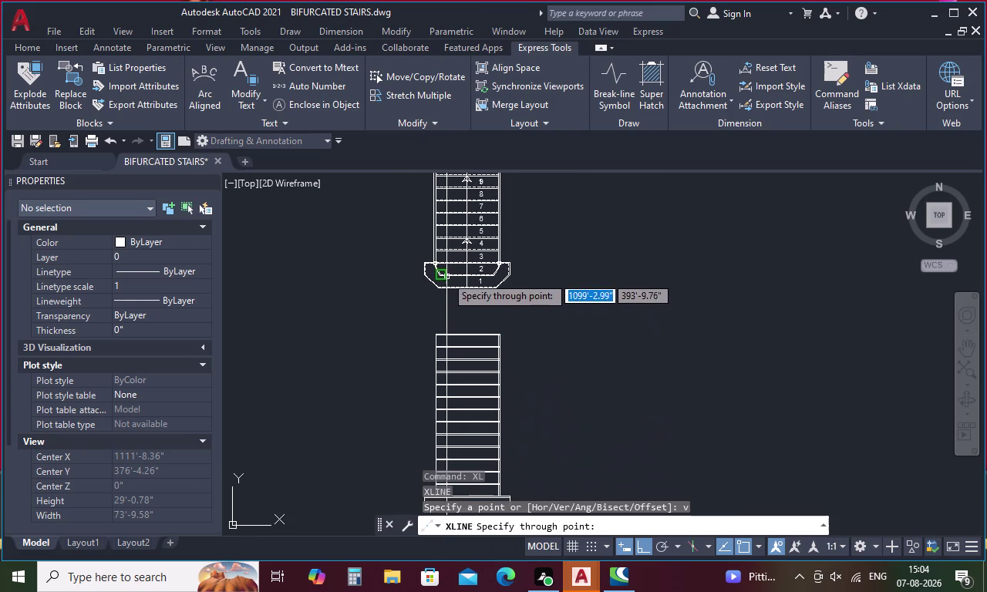
scroll(up, 3)
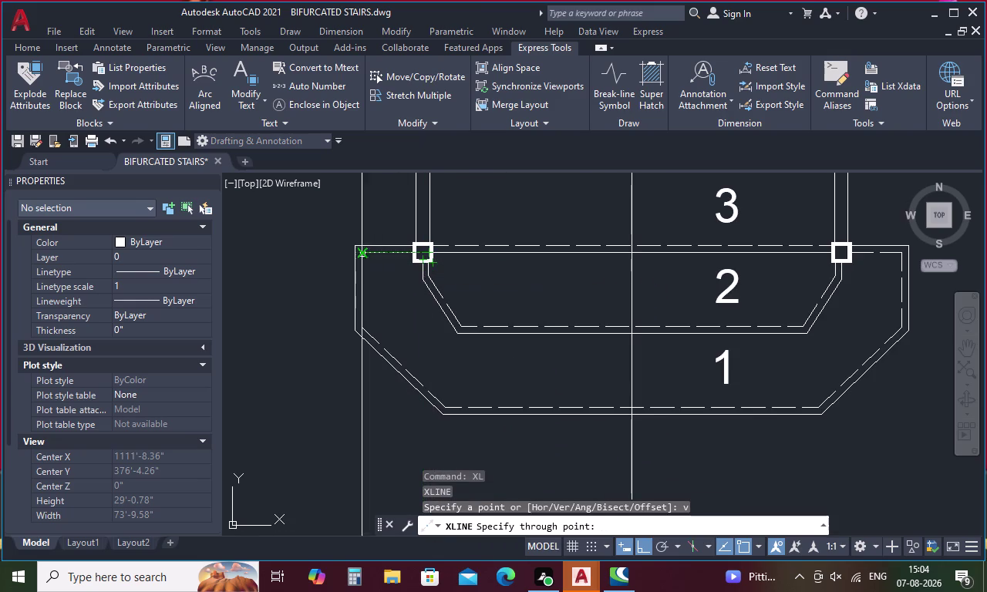
click(356, 248)
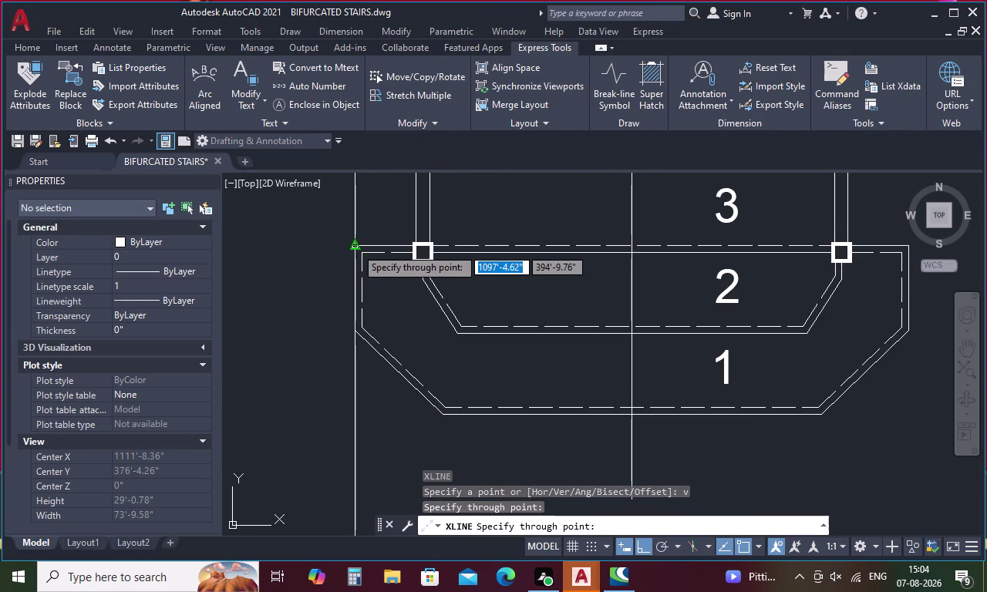
key(Escape)
scroll(down, 3)
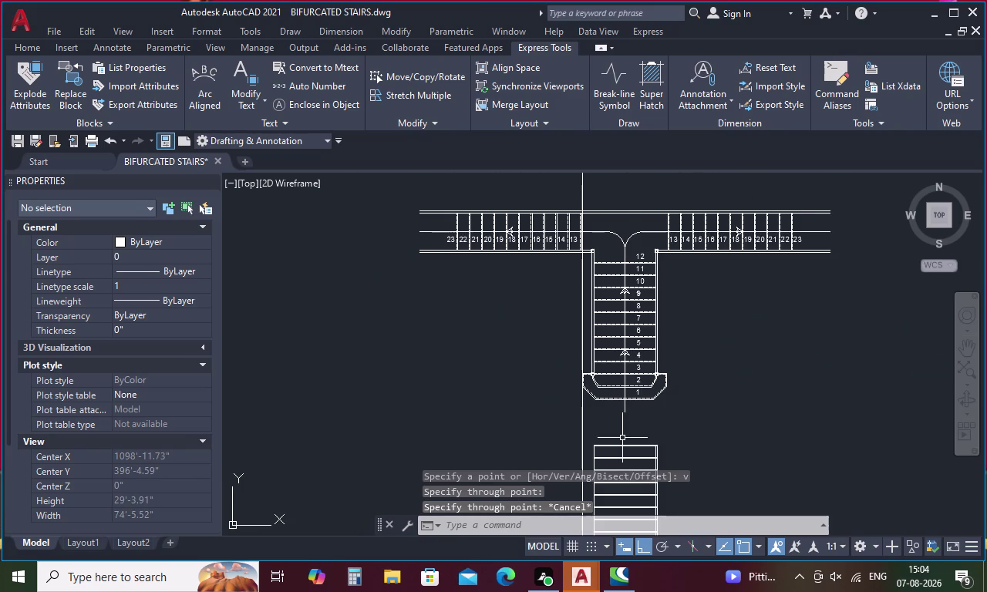
middle_drag(622, 442, 560, 306)
middle_drag(508, 315, 488, 259)
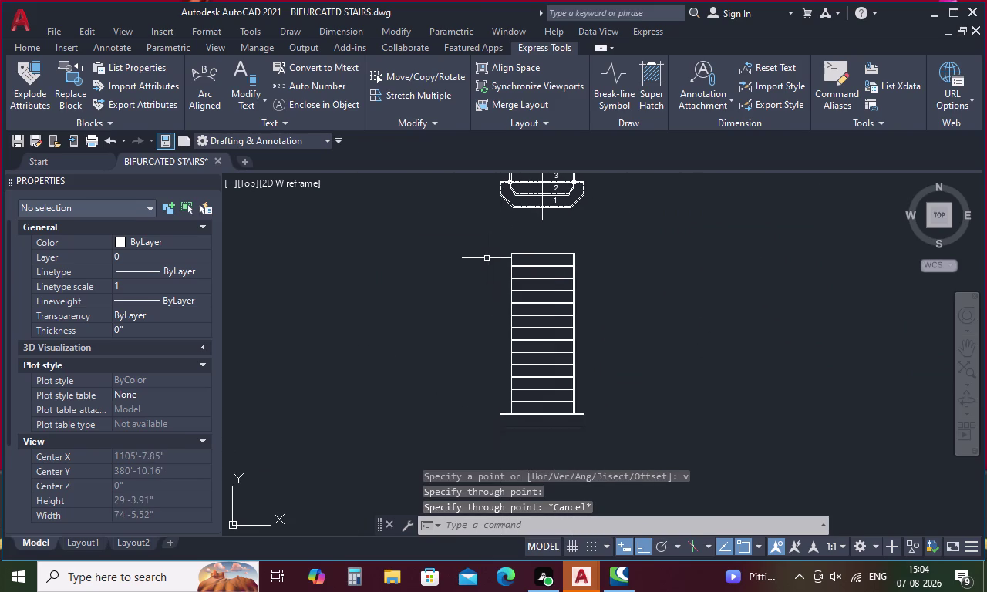
Select the lower-flight elevation and move it from its base's bottom-left corner.
drag(483, 253, 509, 458)
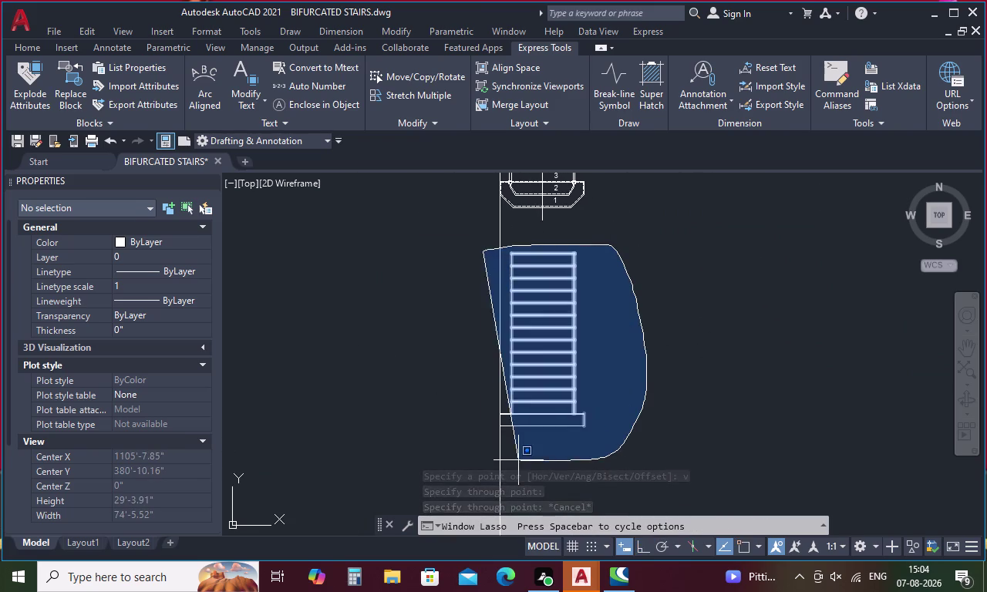
drag(509, 458, 460, 426)
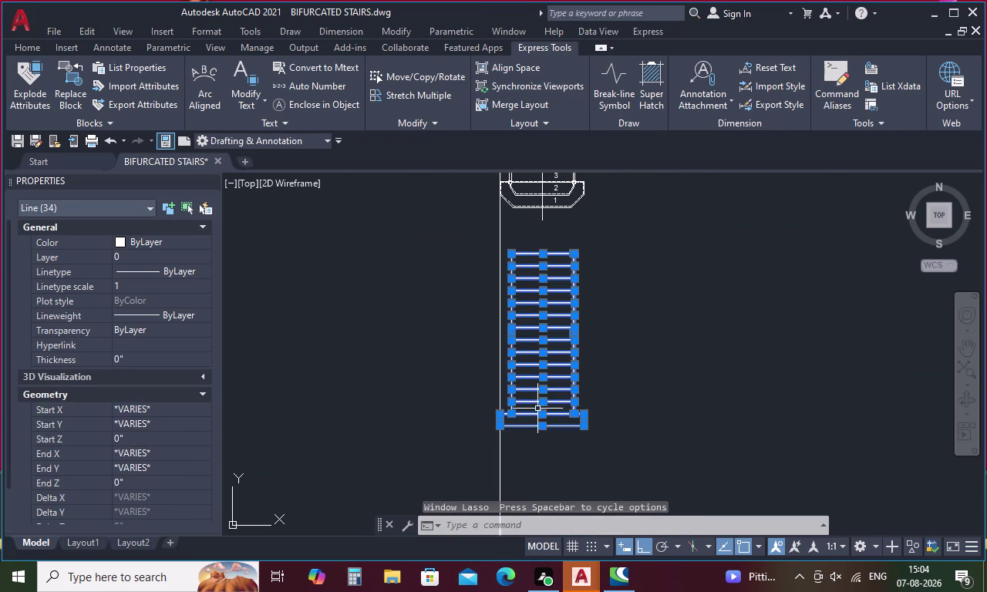
right_click(659, 377)
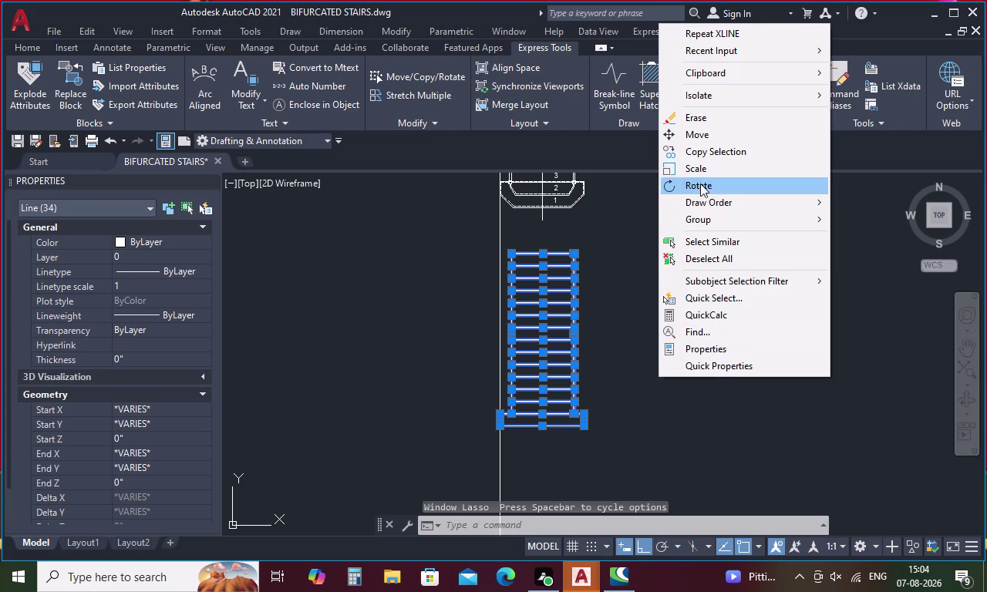
click(750, 141)
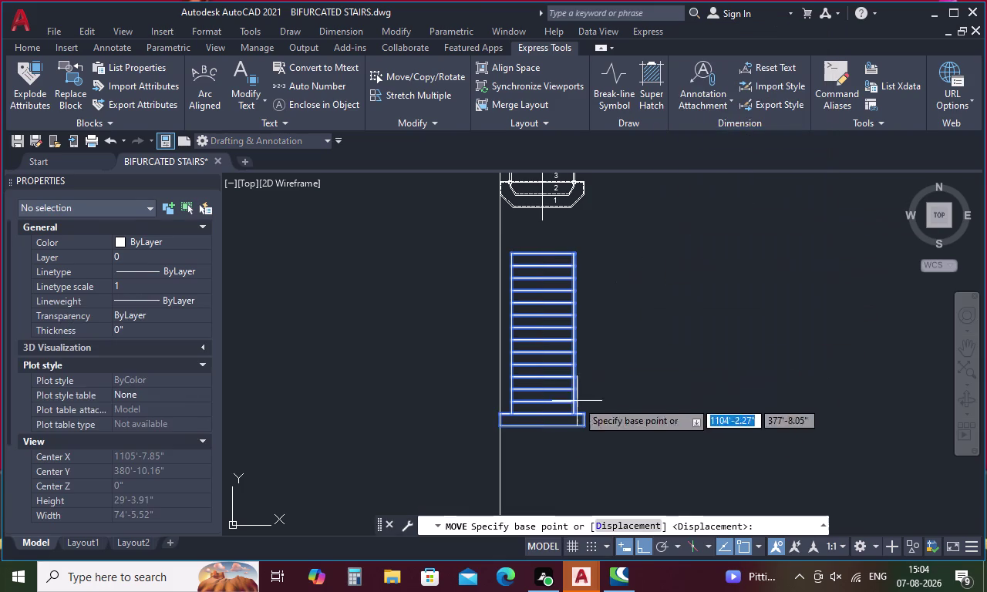
click(502, 415)
Drop the elevation's base corner onto the vertical construction line.
middle_drag(508, 459, 514, 376)
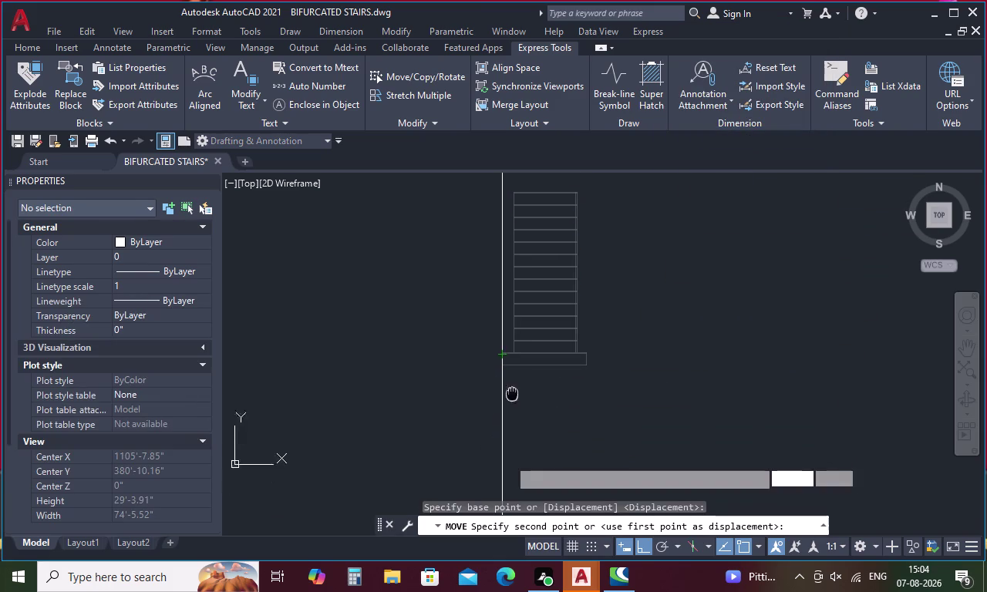
middle_drag(513, 376, 517, 315)
scroll(up, 3)
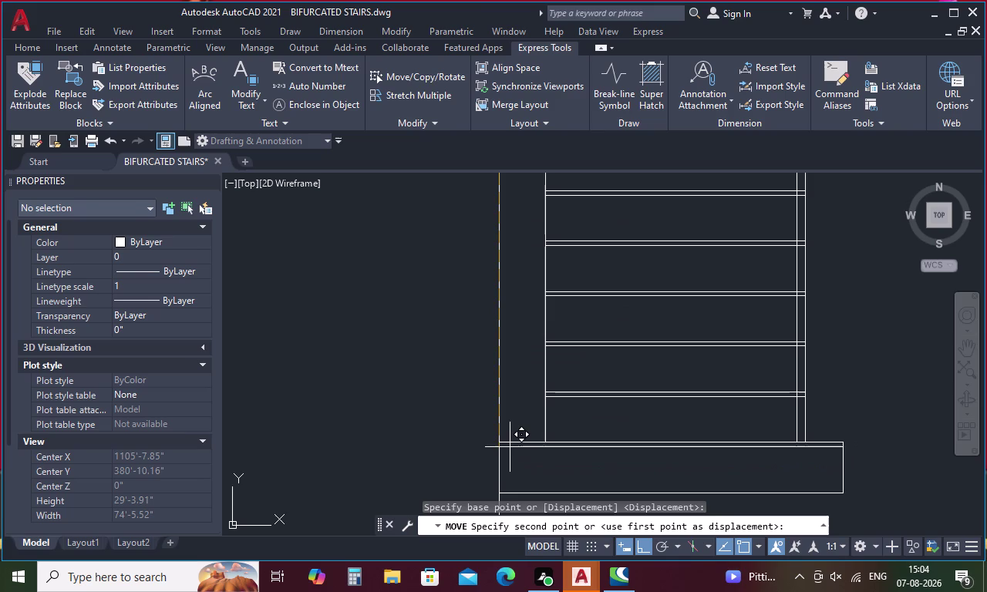
middle_drag(510, 442, 519, 319)
scroll(up, 3)
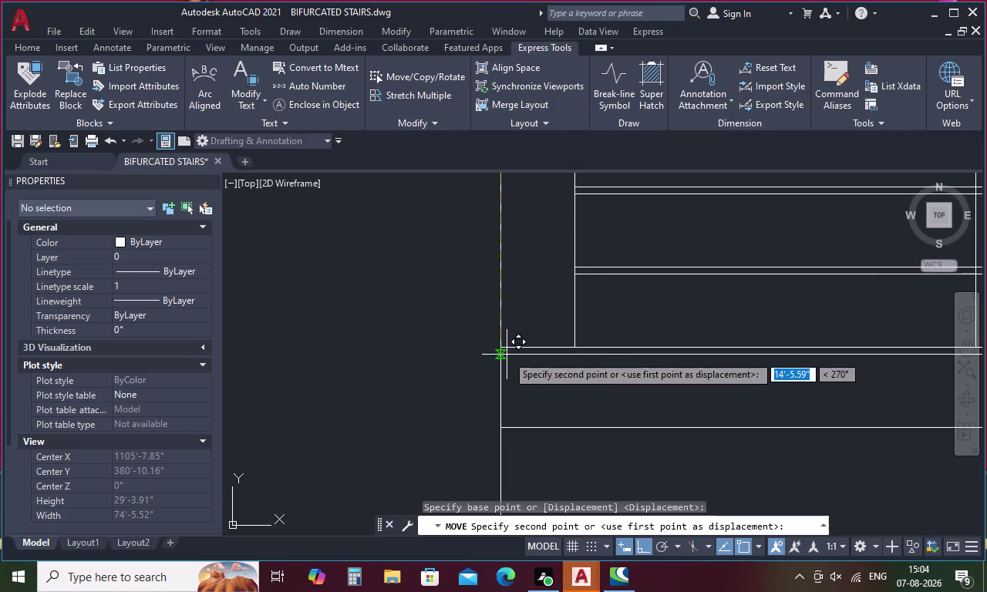
click(500, 355)
scroll(down, 3)
scroll(down, 3)
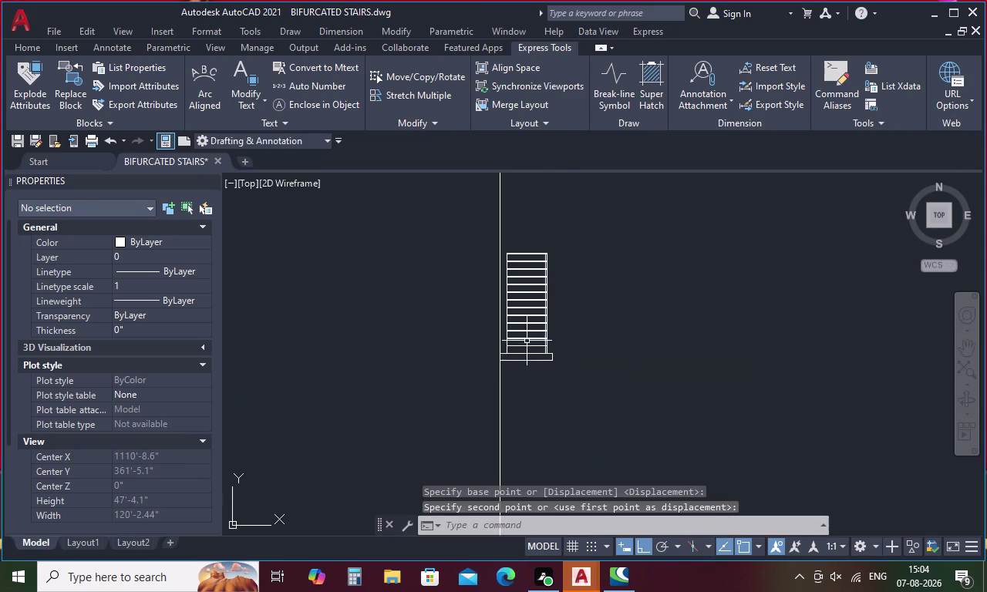
middle_drag(527, 340, 549, 435)
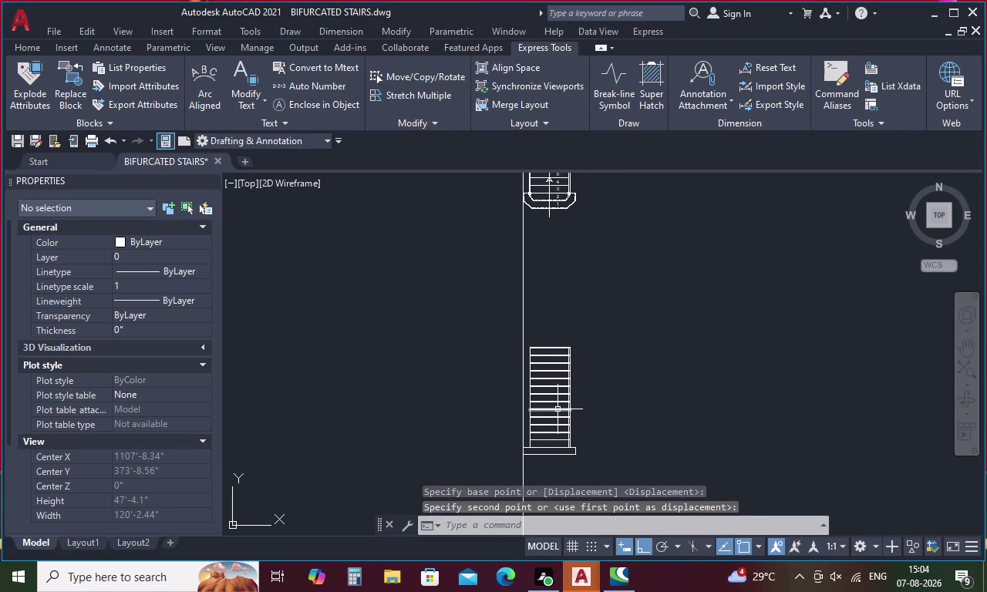
key(Escape)
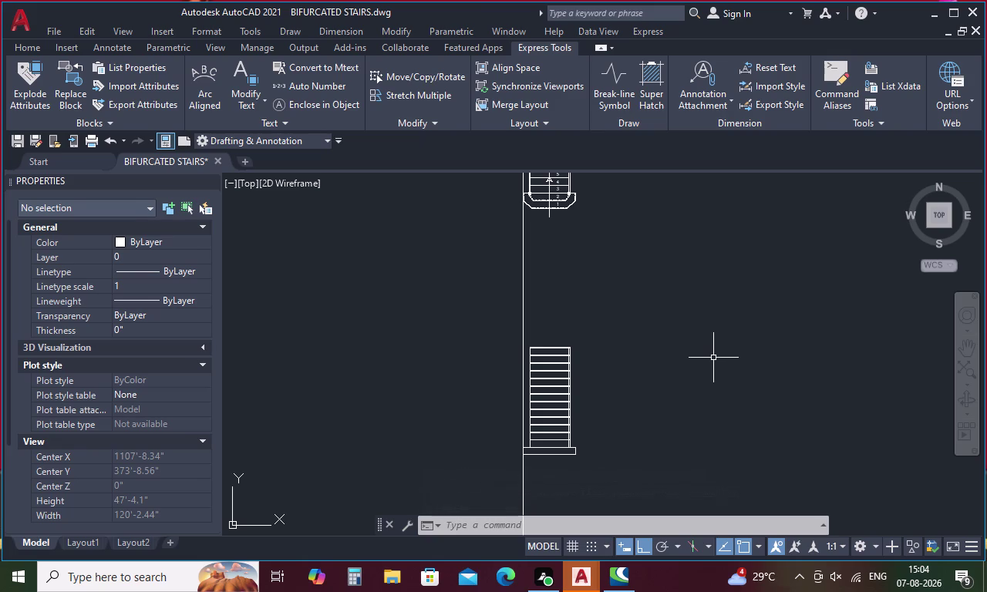
key(Escape)
key(Escape)
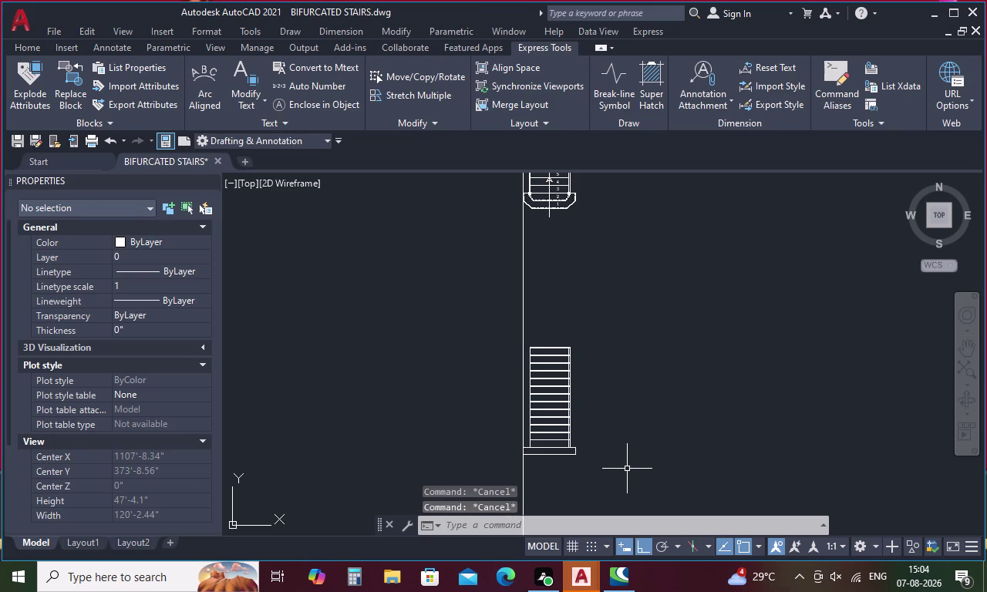
text(tr)
key(space)
Trim the tread line ends overhanging the moved flight's edge.
scroll(up, 3)
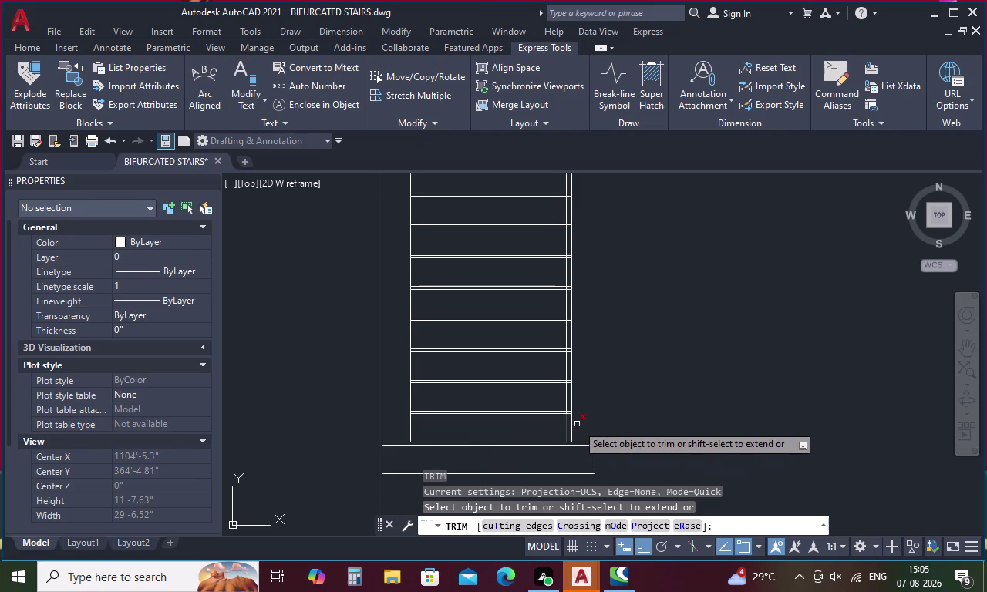
scroll(up, 3)
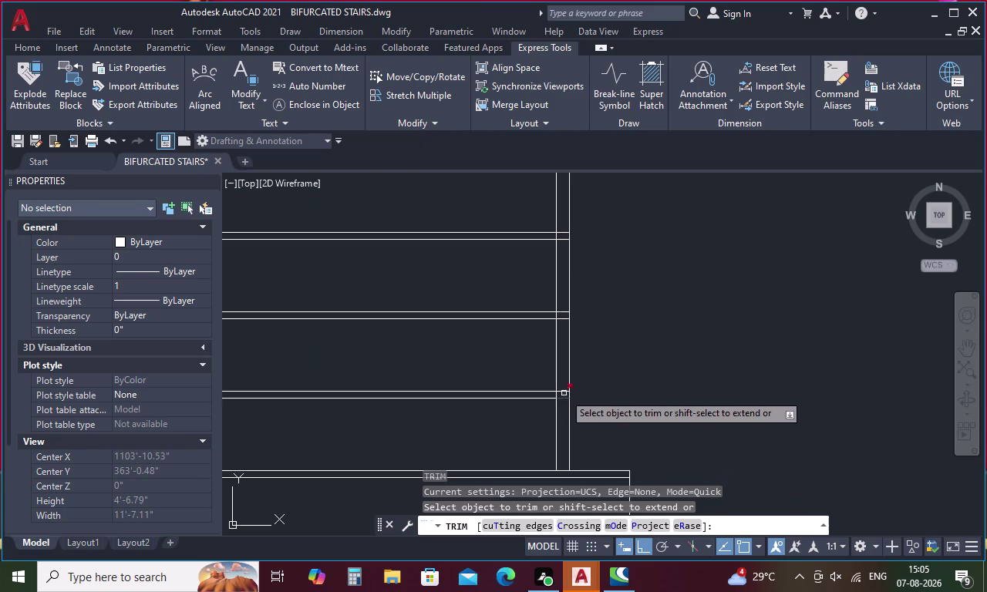
drag(564, 385, 563, 407)
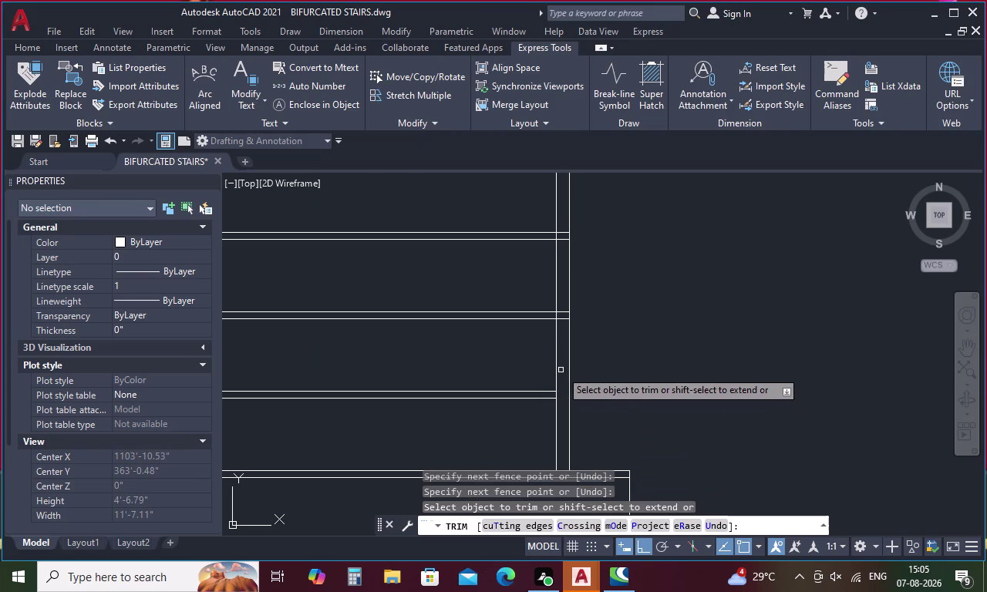
scroll(down, 3)
middle_drag(529, 186, 532, 305)
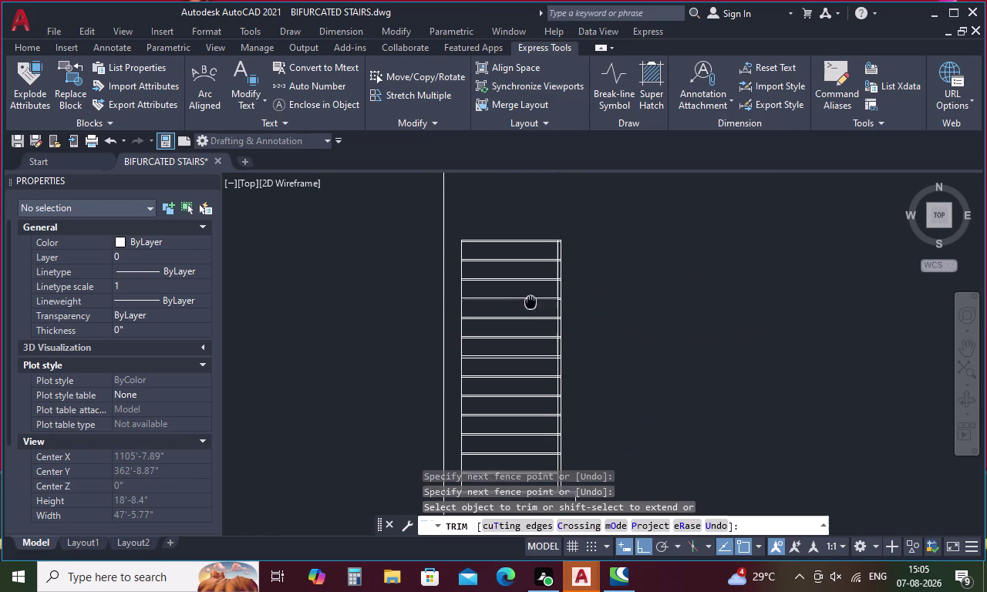
middle_drag(532, 304, 532, 305)
scroll(up, 3)
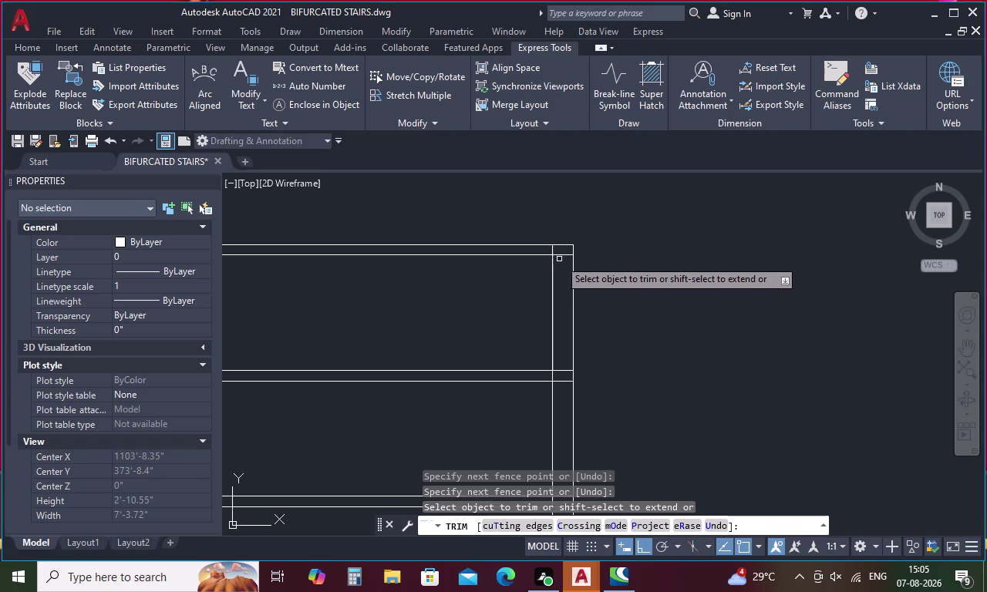
click(560, 256)
drag(560, 356, 561, 403)
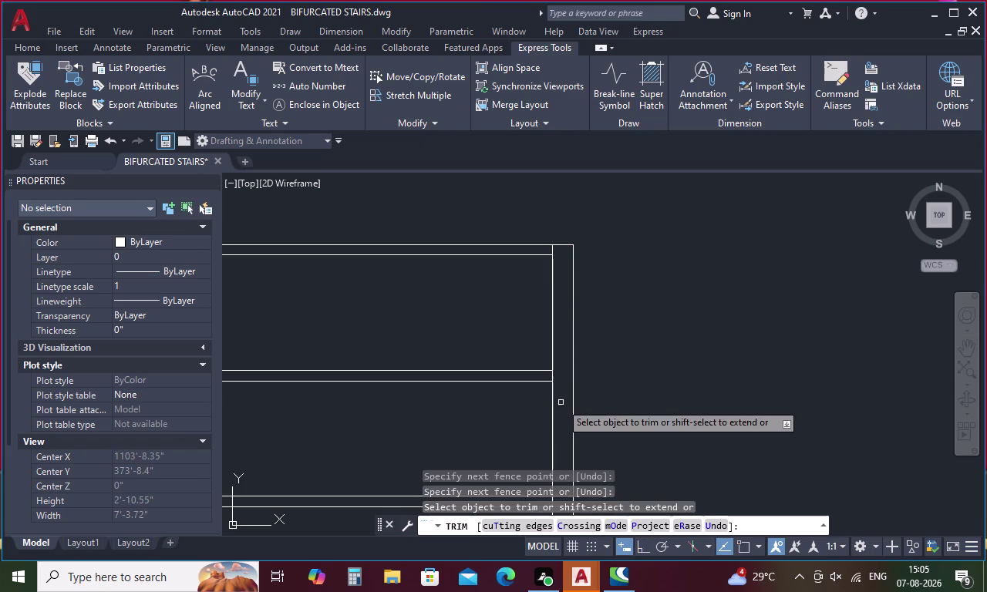
middle_drag(561, 402, 579, 160)
drag(576, 224, 579, 295)
middle_drag(578, 300, 587, 164)
drag(592, 222, 592, 275)
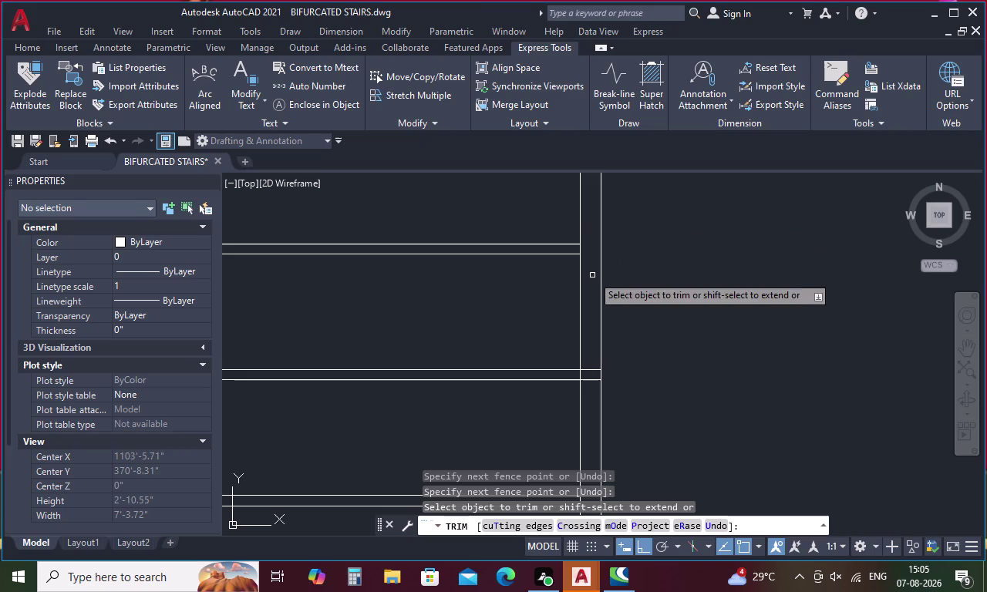
middle_drag(596, 235, 592, 142)
drag(584, 259, 591, 331)
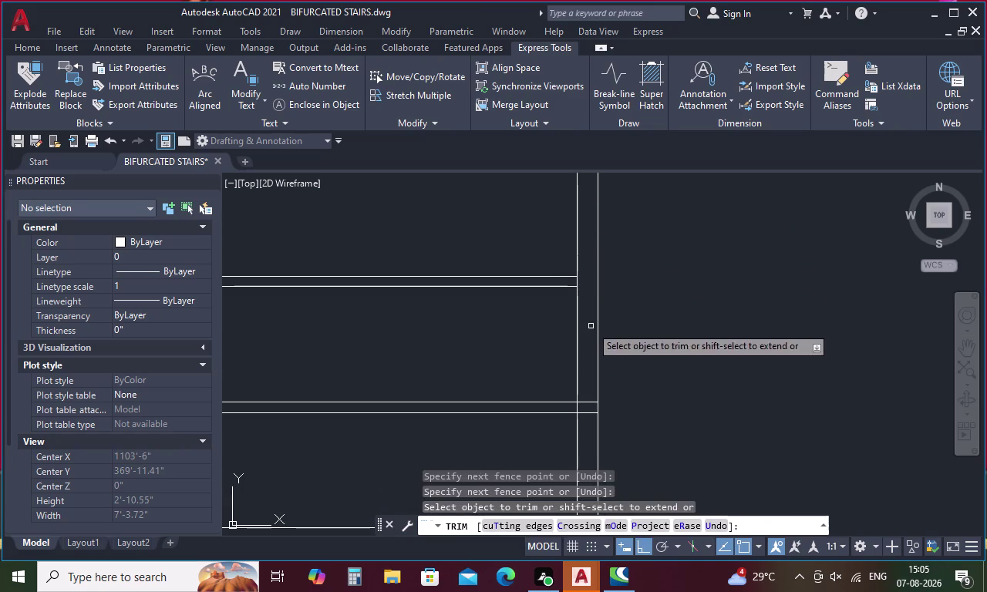
middle_drag(589, 323, 605, 172)
drag(603, 229, 609, 366)
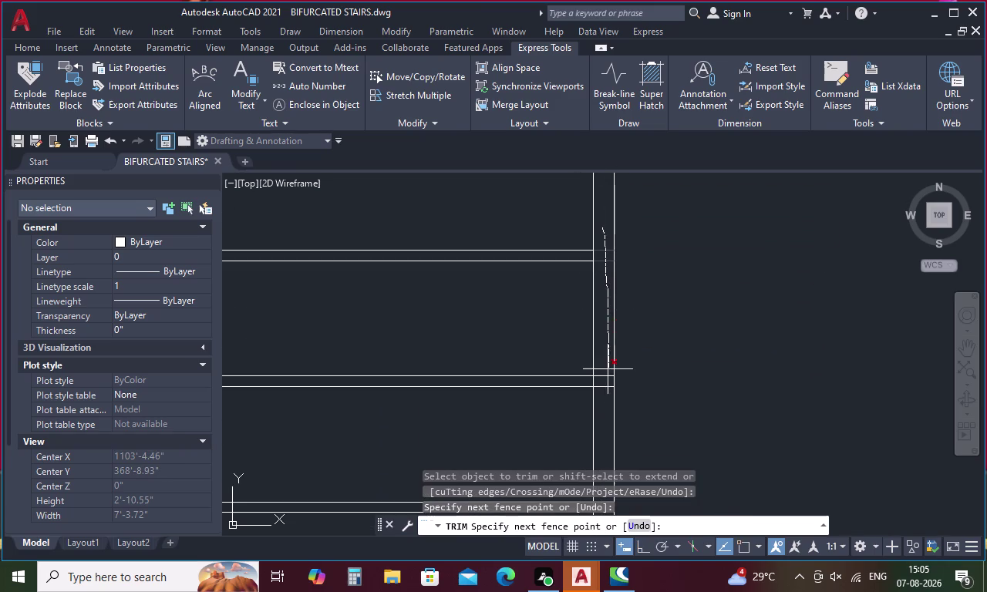
drag(609, 366, 603, 402)
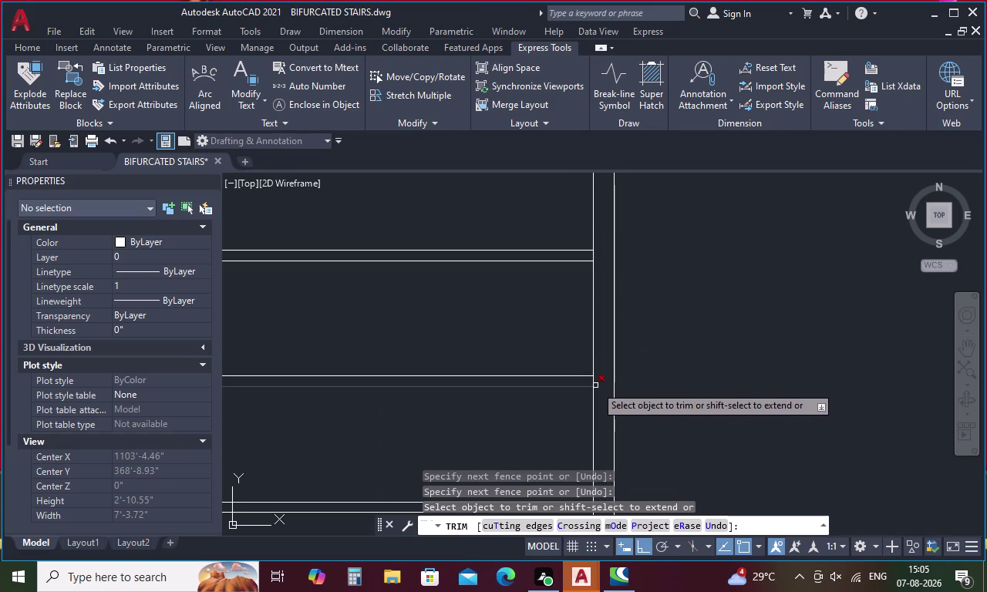
Fence-trim the vertical lines crossing the remaining treads of the flight.
middle_drag(596, 386, 599, 146)
drag(609, 244, 609, 256)
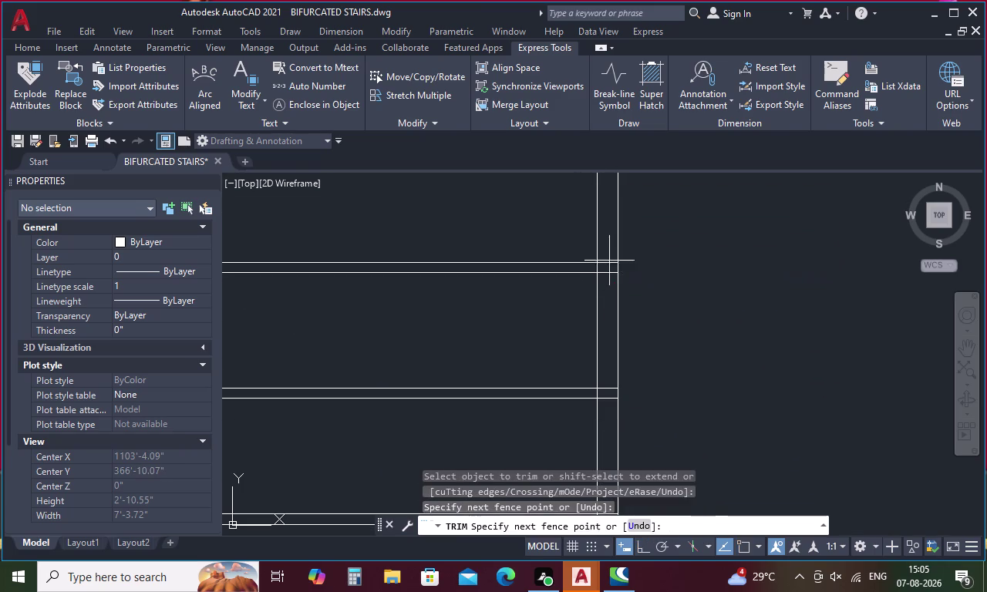
drag(609, 256, 610, 333)
middle_drag(603, 338, 616, 214)
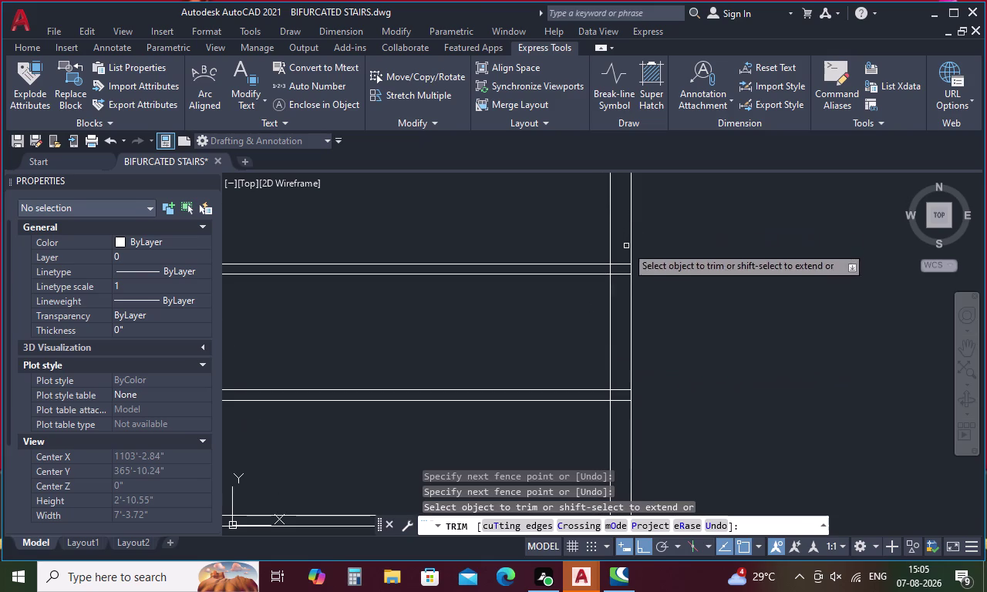
drag(619, 254, 622, 321)
middle_drag(616, 315, 622, 200)
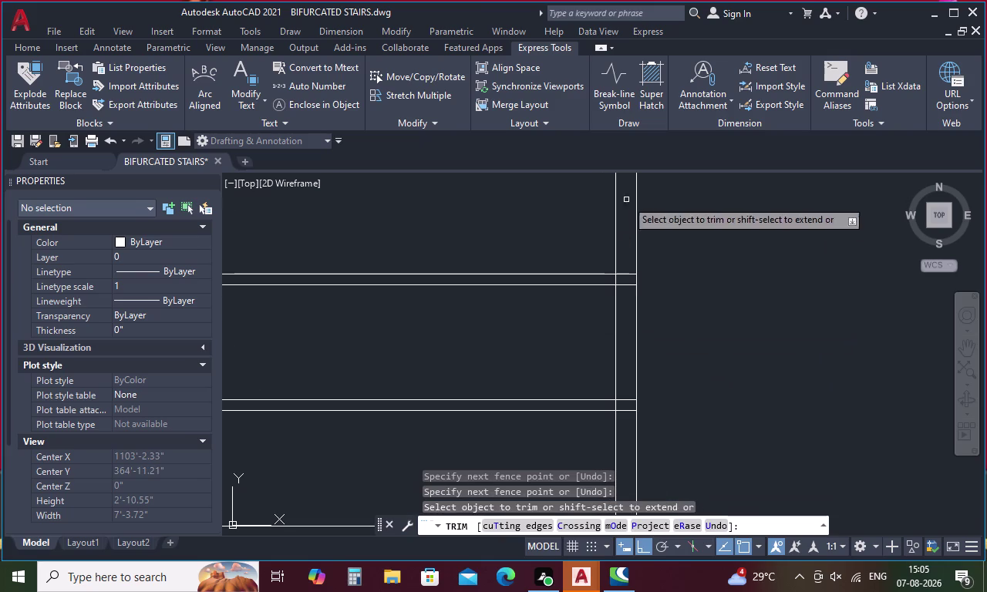
drag(625, 263, 626, 301)
middle_drag(621, 296, 621, 175)
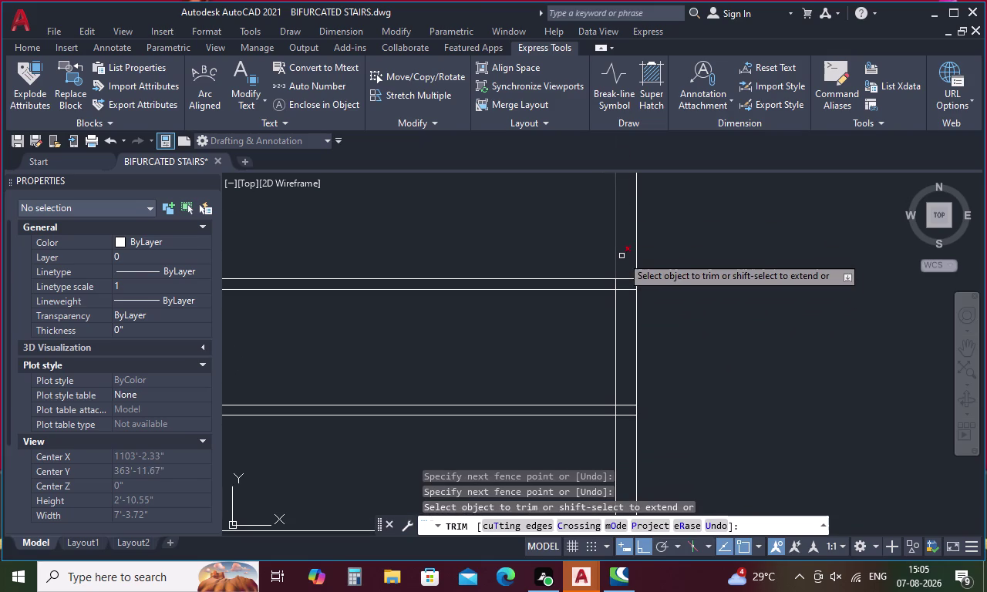
drag(625, 253, 632, 314)
middle_drag(629, 309, 630, 186)
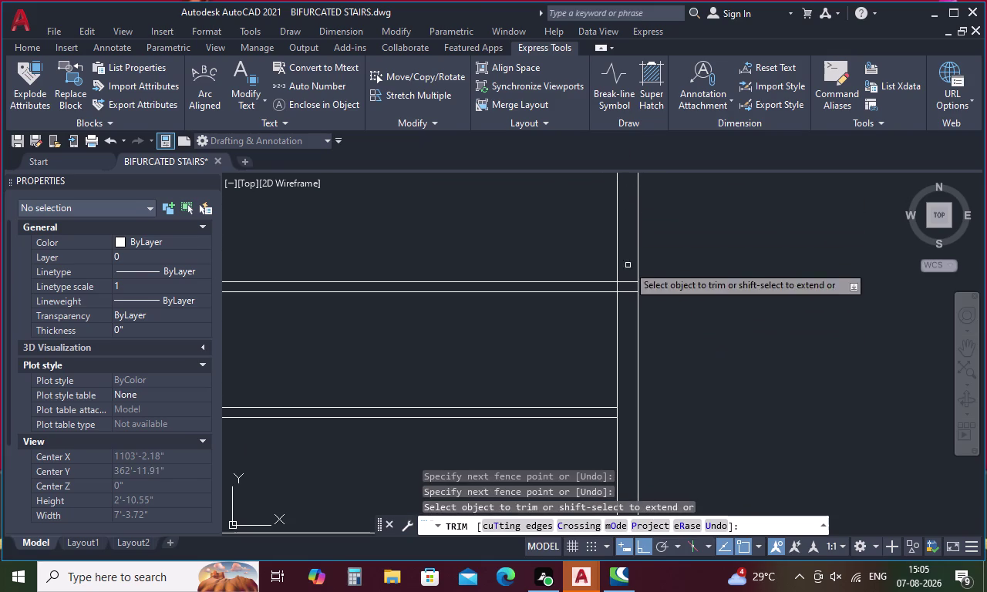
drag(628, 266, 629, 341)
middle_drag(626, 325, 630, 179)
scroll(down, 3)
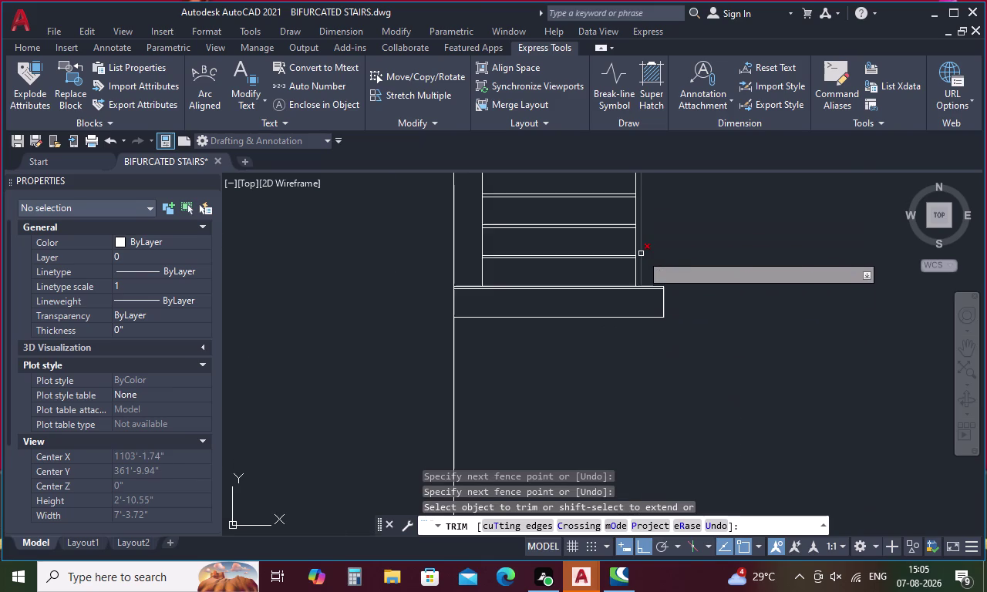
middle_drag(656, 267, 670, 375)
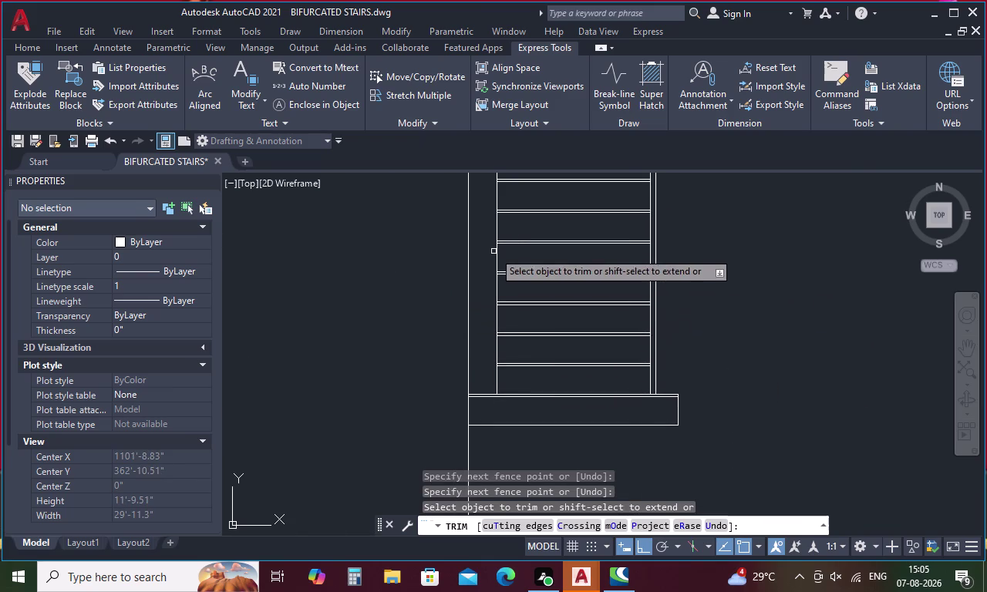
Trim the stray line segments near the landing and end TRIM.
click(468, 283)
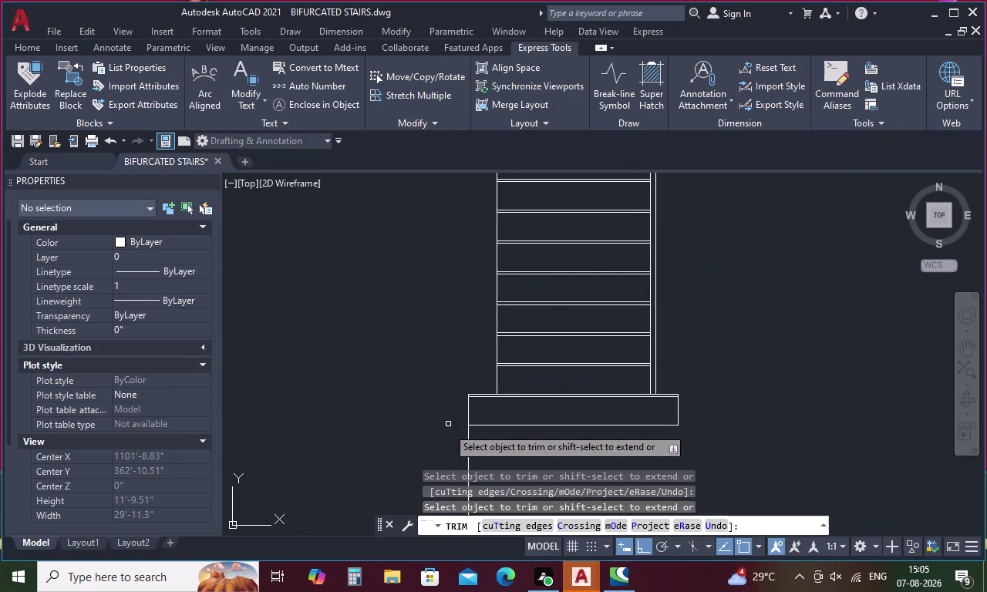
click(464, 440)
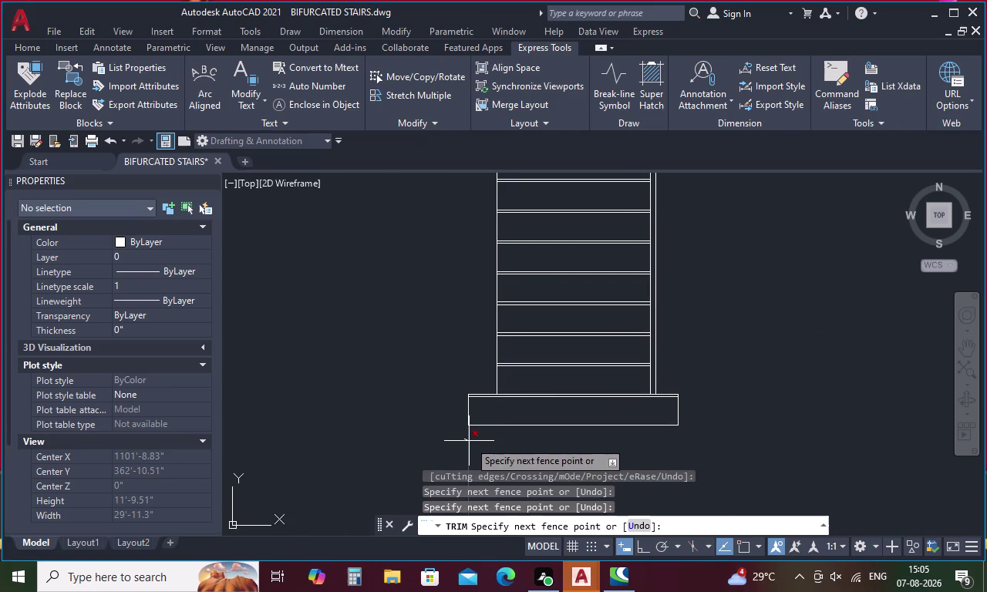
click(475, 446)
key(Escape)
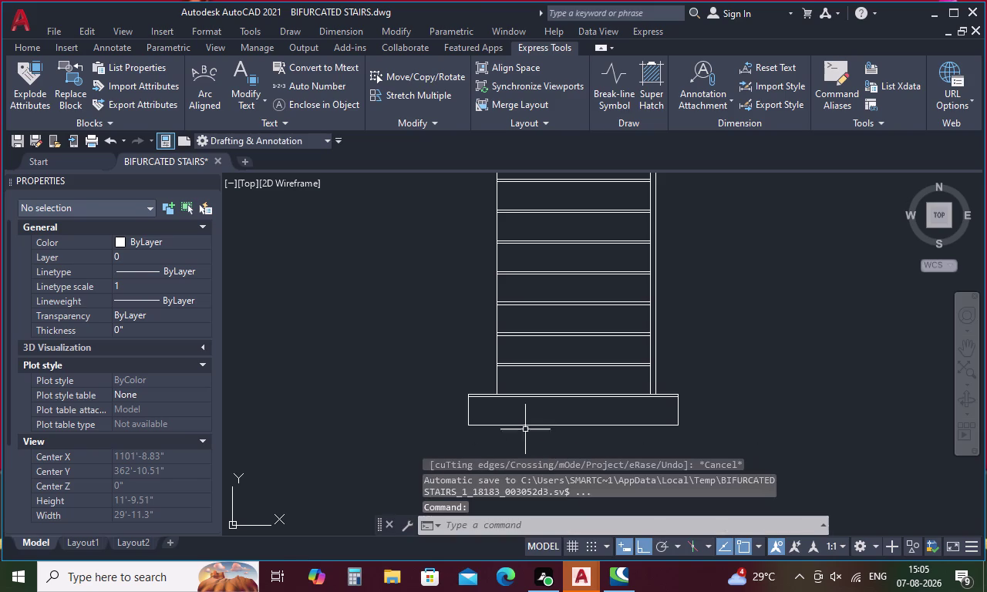
key(o)
key(space)
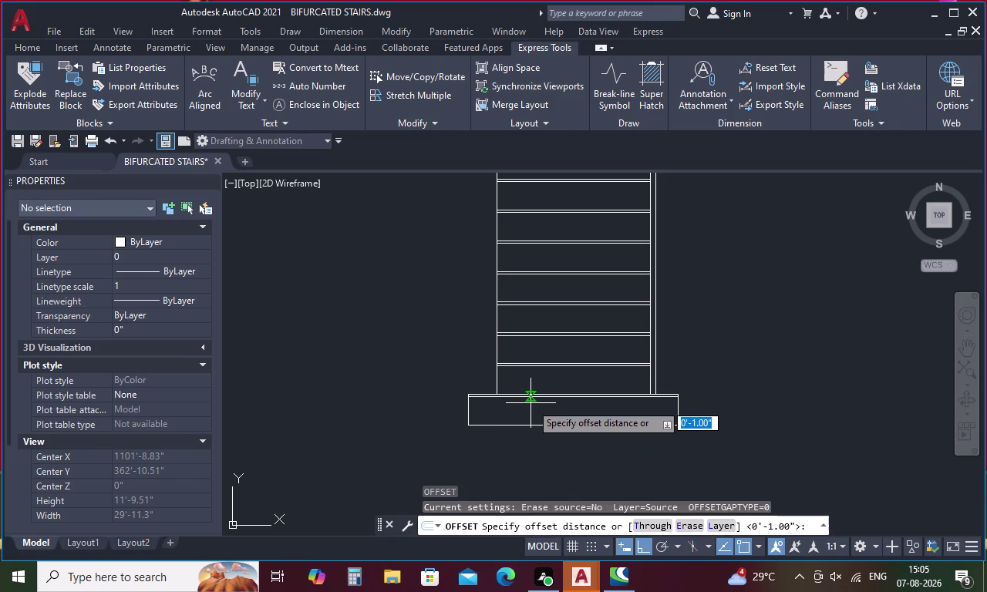
Offset the flight's left side line 2 inches outward.
text(2)
key(space)
click(497, 342)
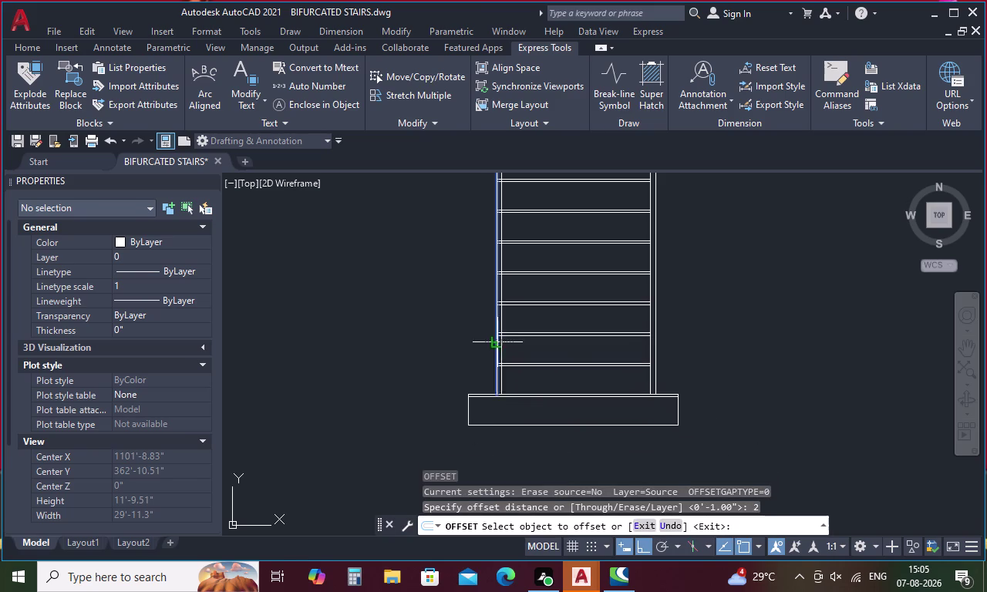
click(476, 346)
key(Escape)
scroll(down, 3)
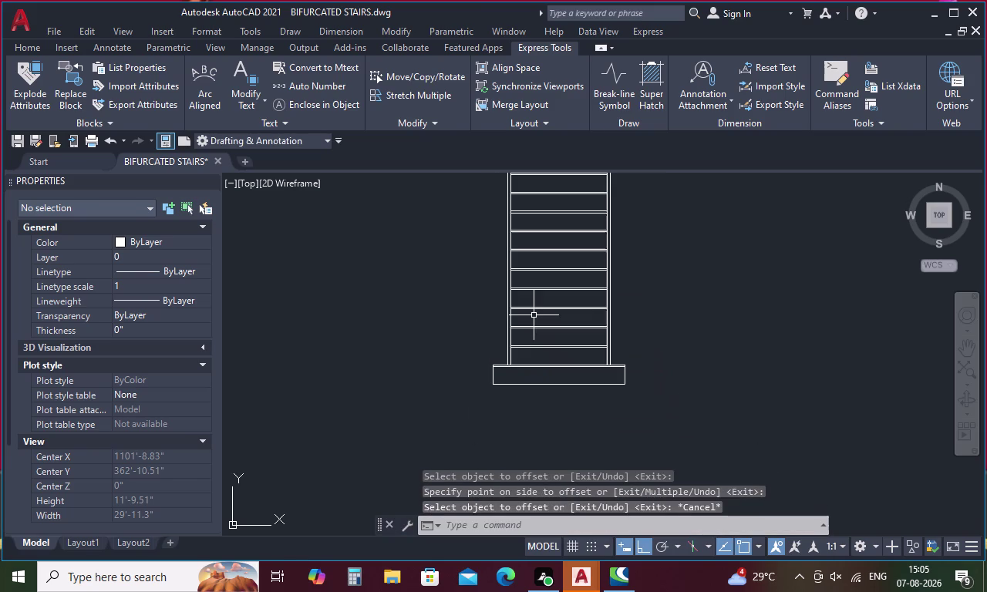
middle_drag(534, 330, 513, 456)
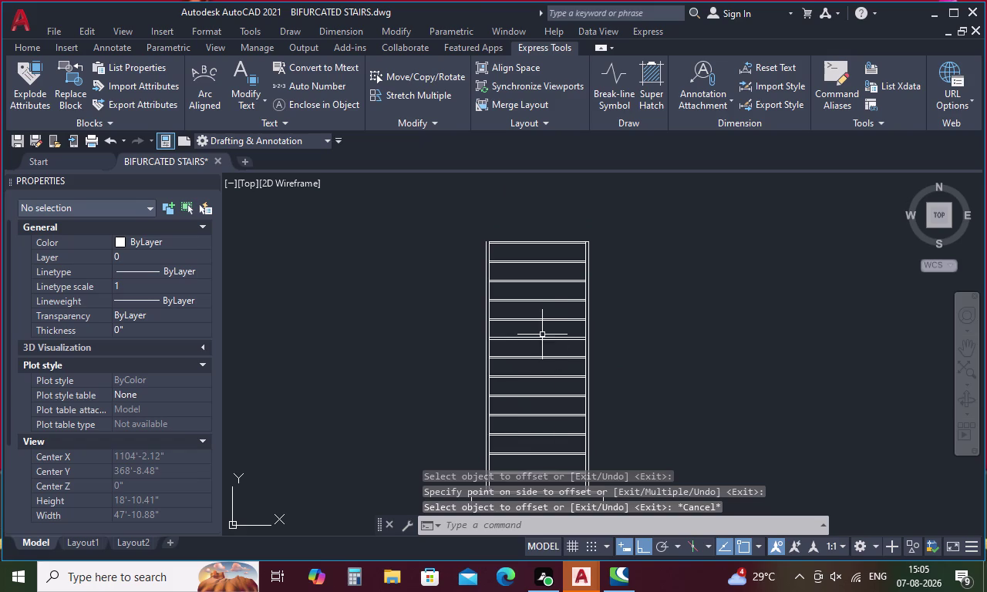
Try extending the flight's top edge line to the offset side line.
key(l)
key(space)
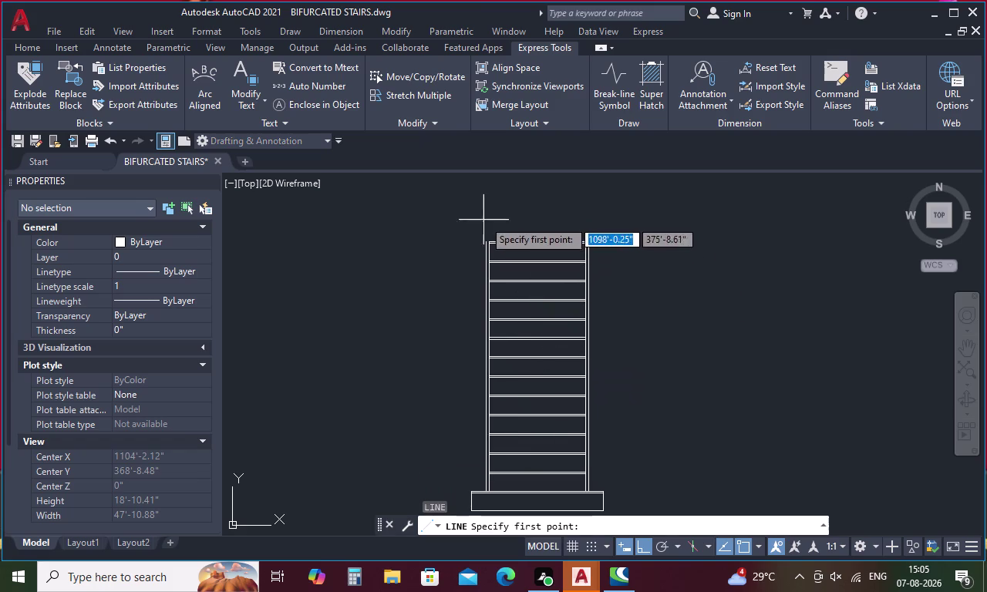
scroll(up, 3)
key(Escape)
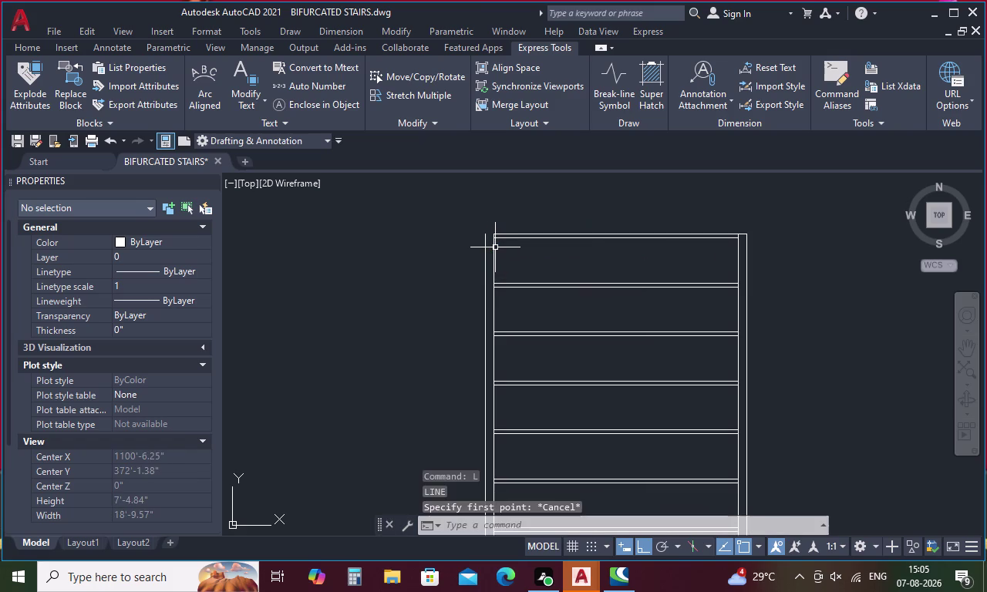
text(ex)
key(space)
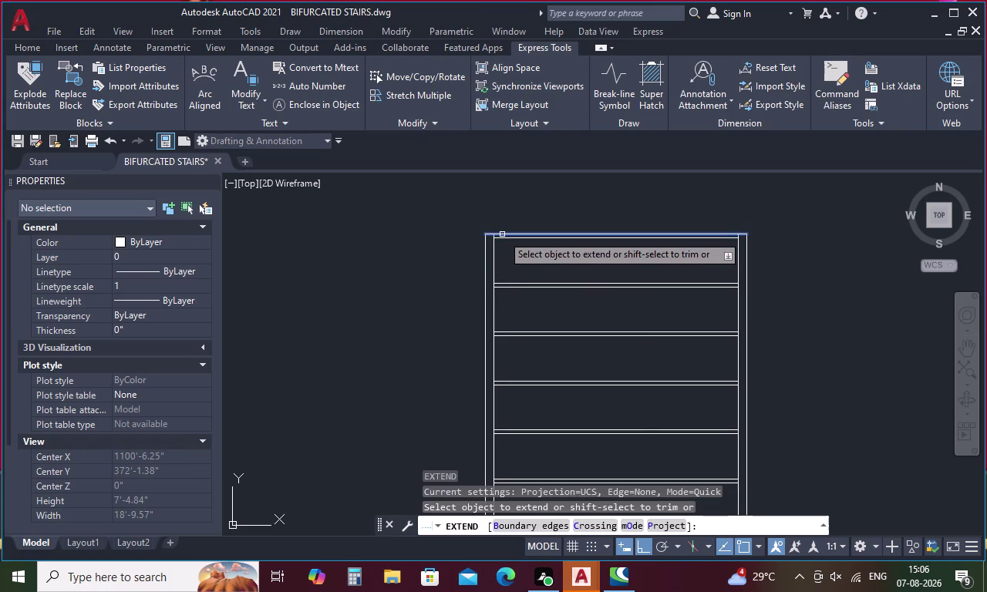
click(502, 234)
key(Escape)
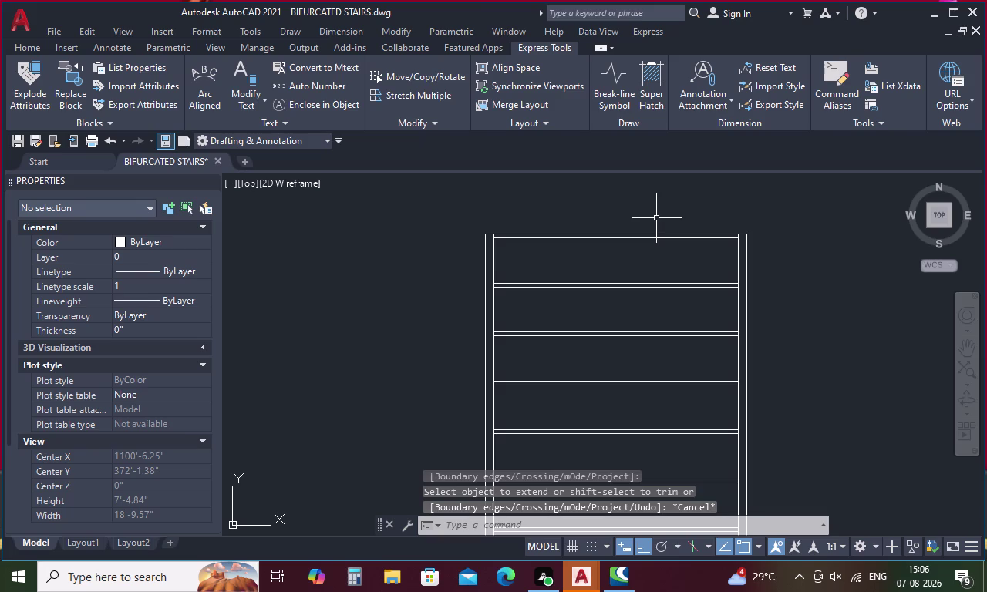
key(Escape)
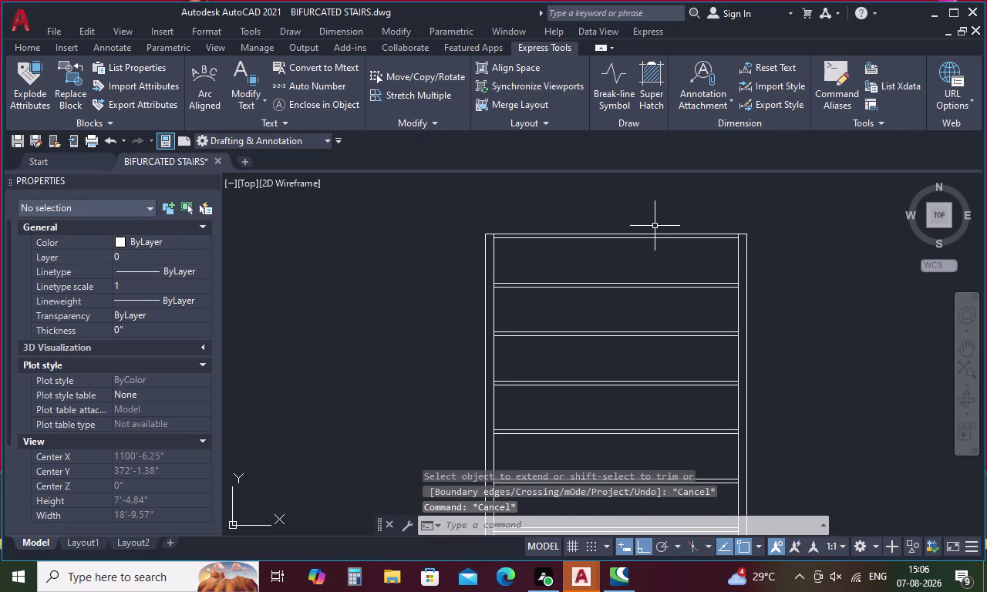
key(l)
key(space)
Draw a closed 3'-tall, 3-inch-wide baluster post outline left of the stair.
click(313, 262)
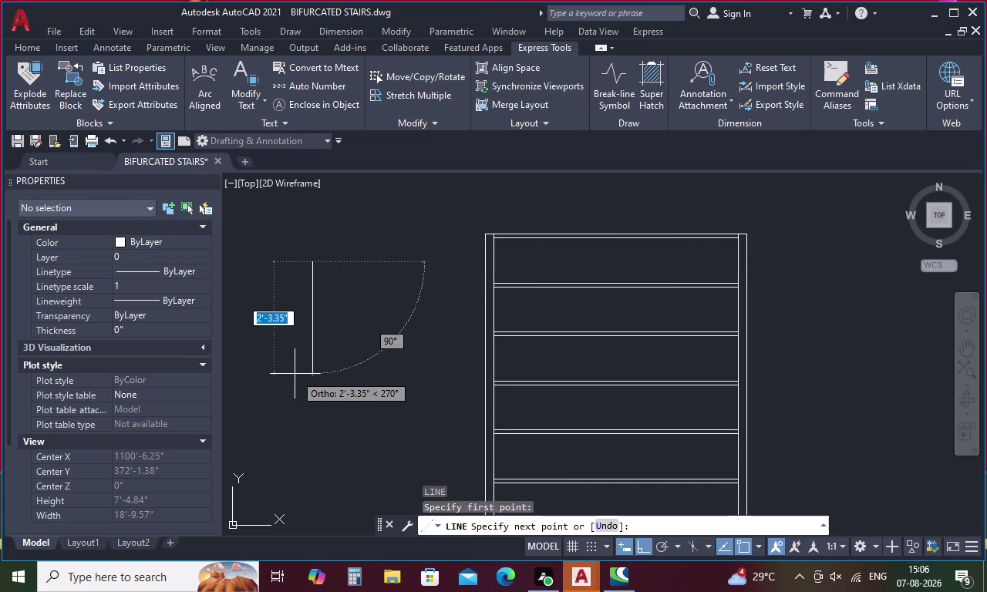
key(3)
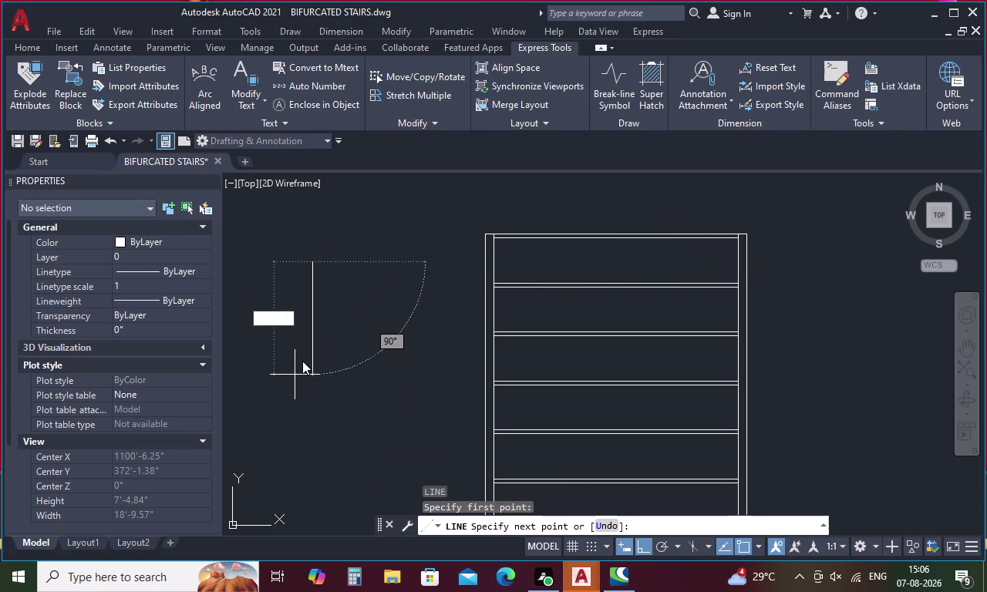
text(')
key(space)
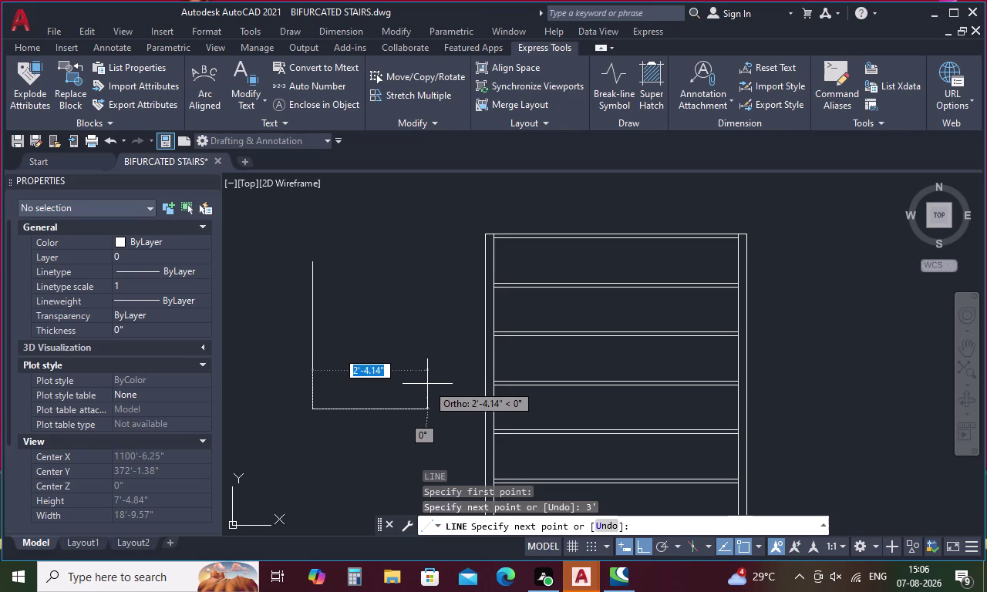
text(3)
key(space)
text(3)
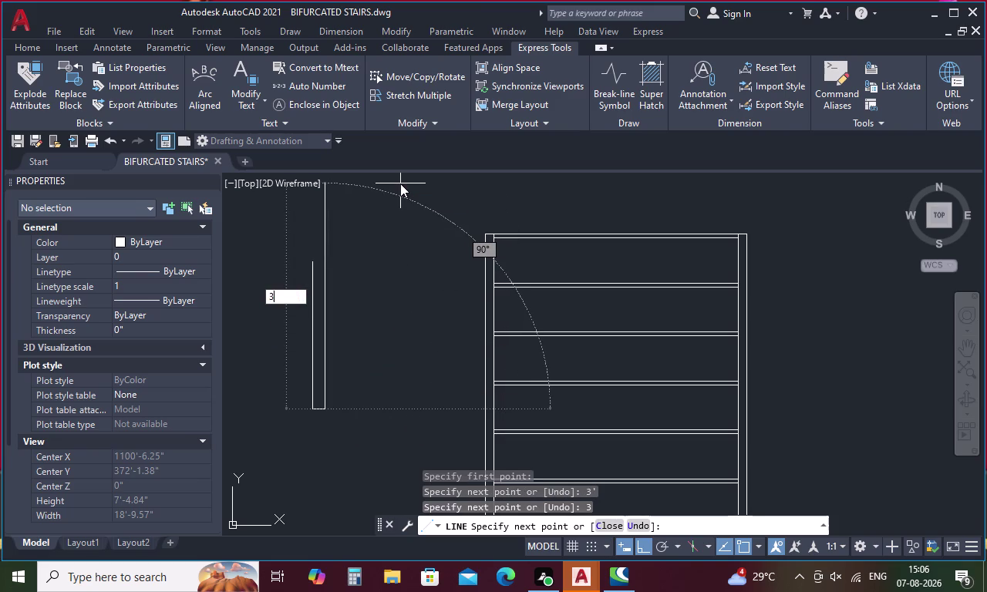
text(')
key(space)
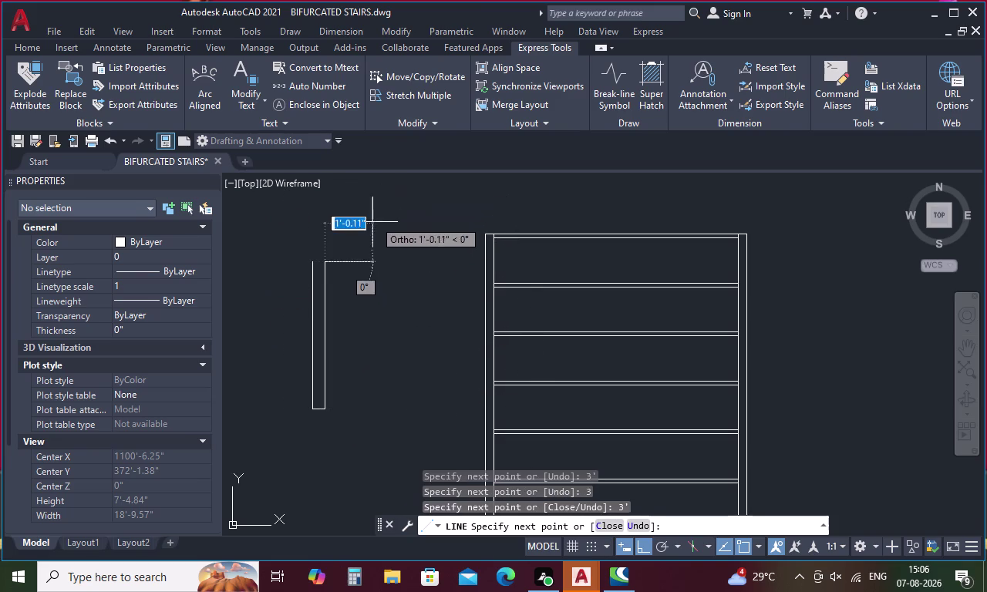
click(311, 263)
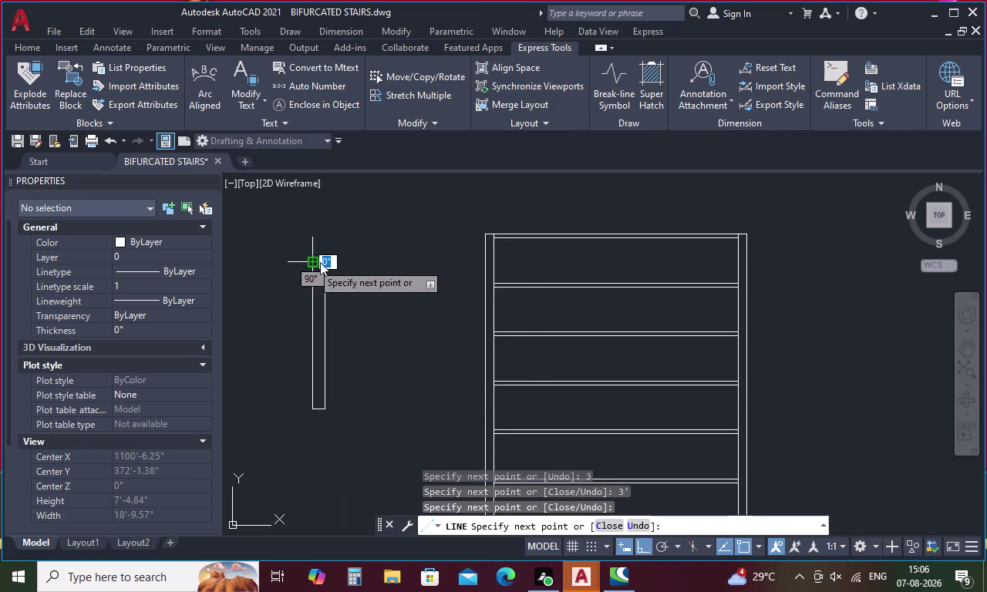
key(Escape)
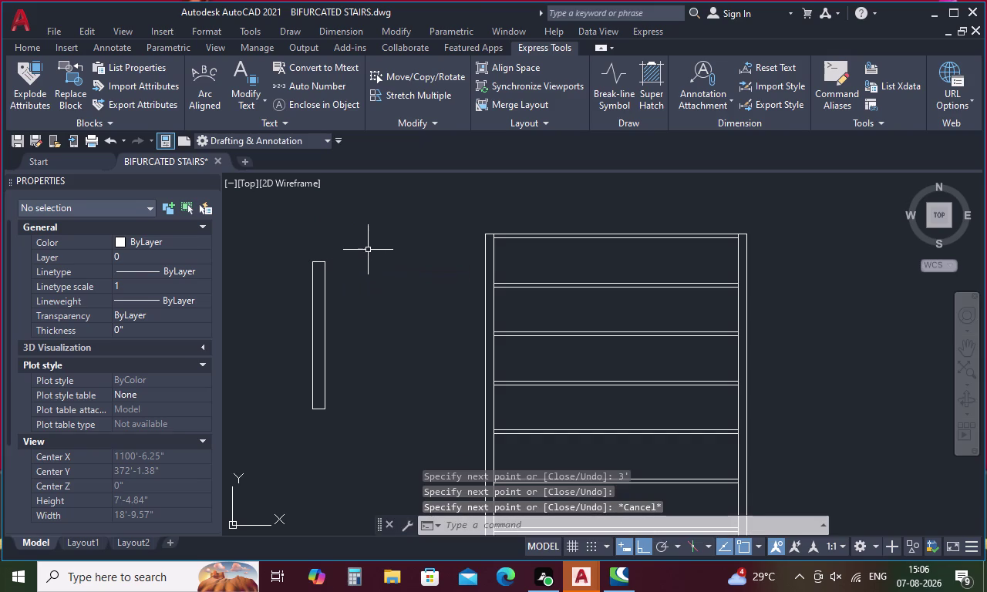
text(c)
key(space)
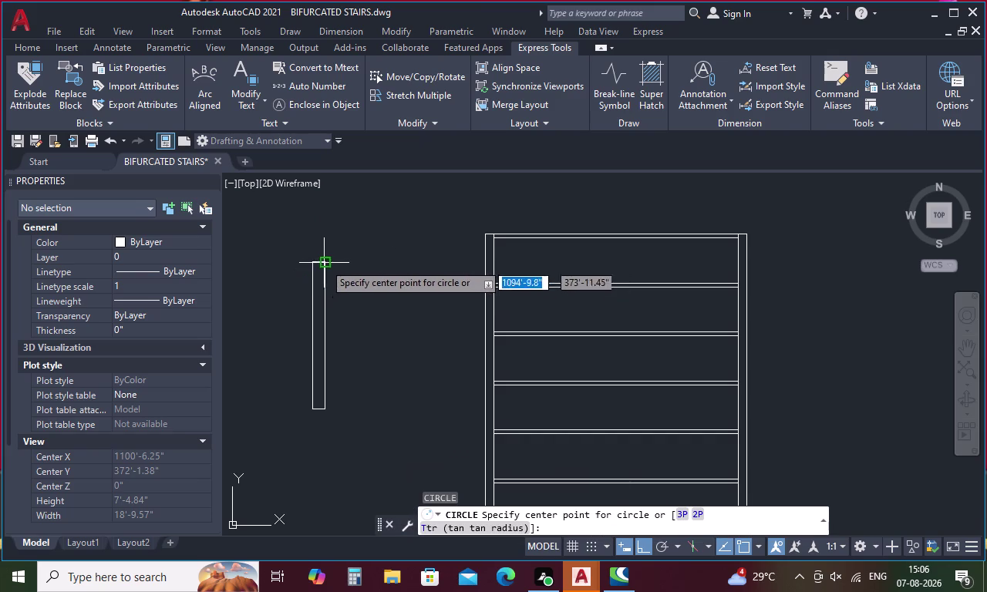
Cap the post with a 1.5-radius circle centred on its top.
scroll(up, 3)
click(295, 268)
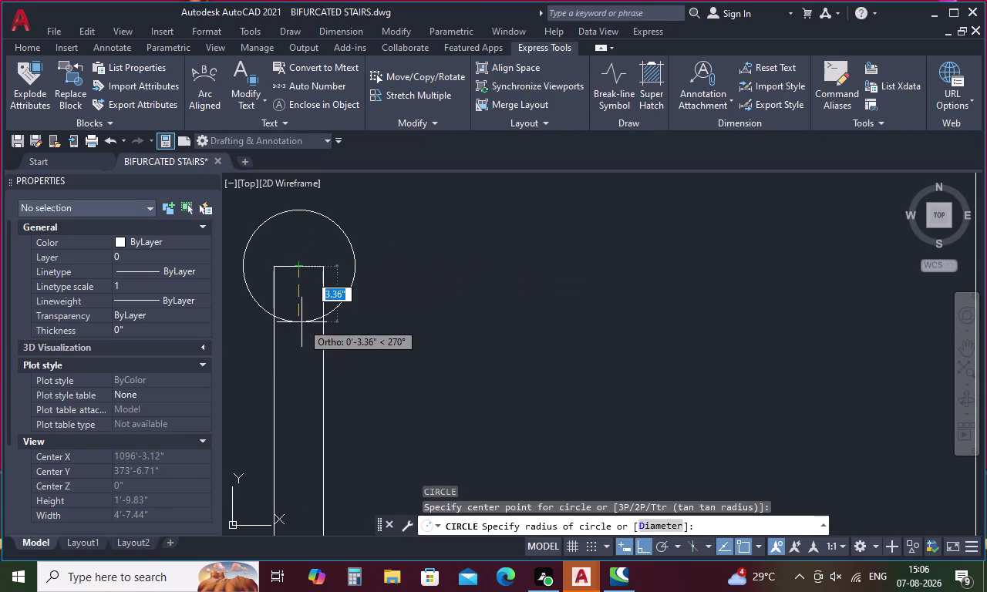
key(1)
key(period)
key(5)
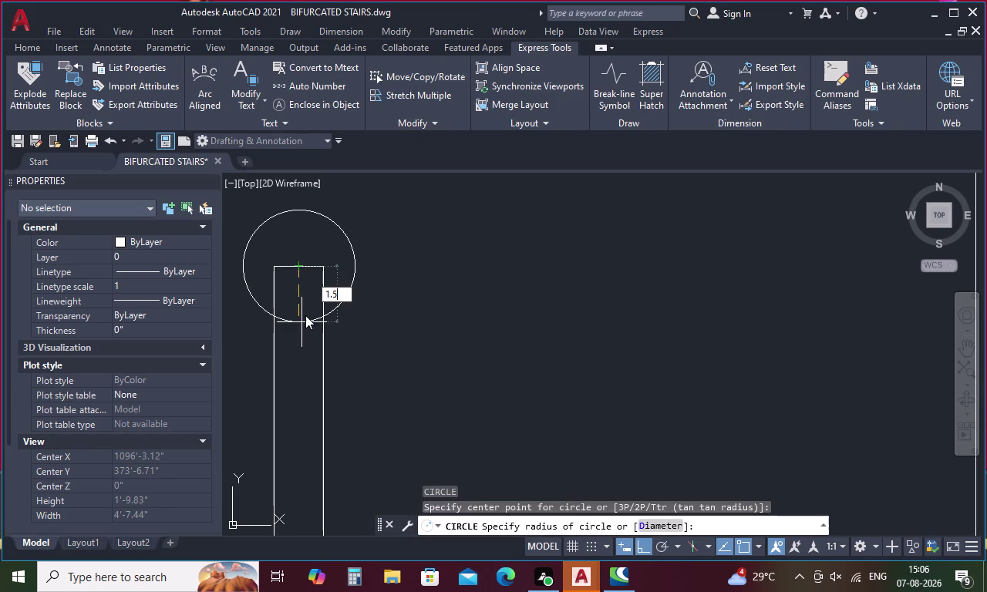
key(space)
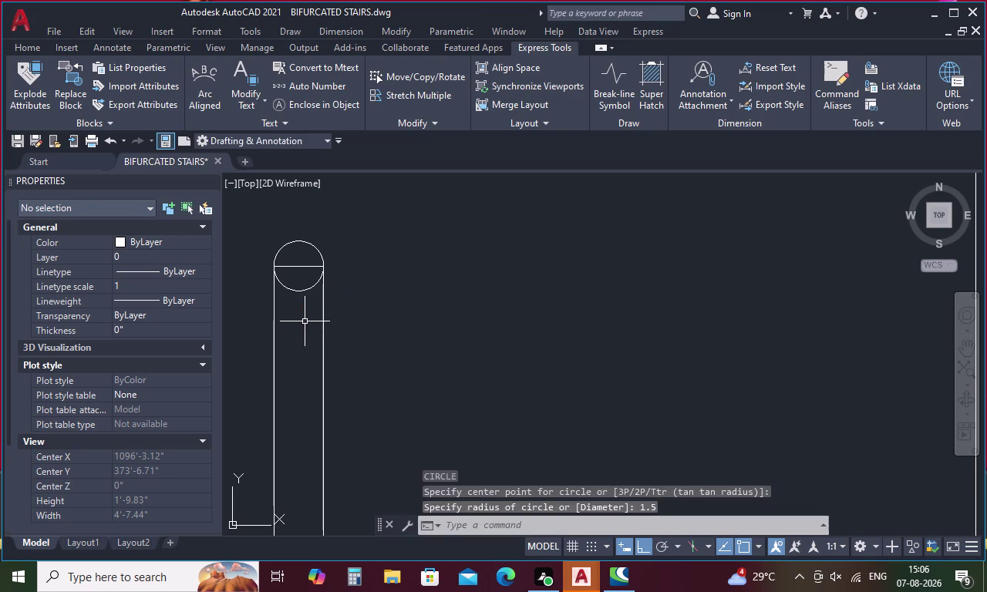
Attempt a line and an extend on the chord crossing the circle, then cancel both.
key(l)
key(space)
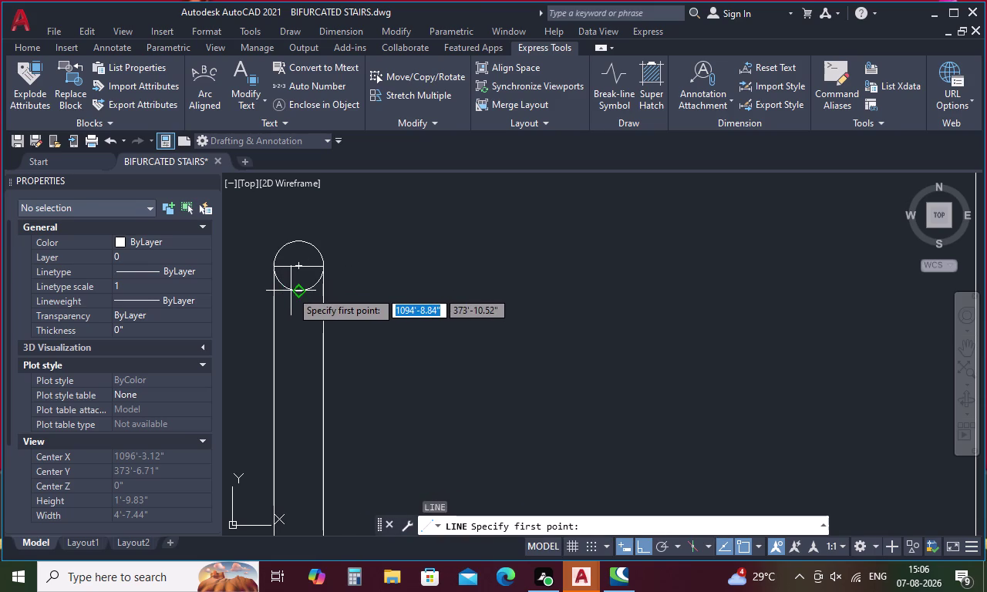
click(299, 290)
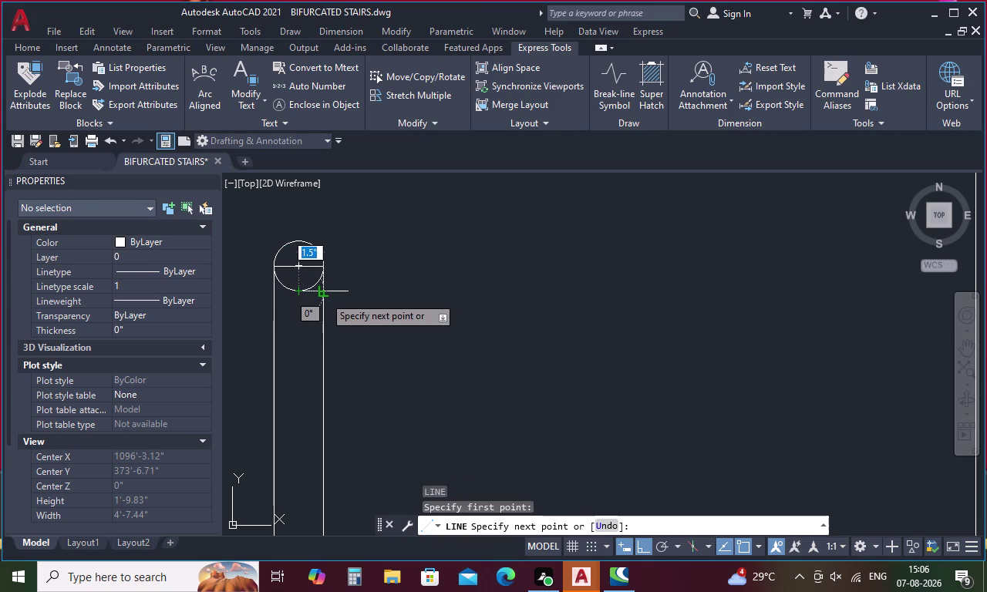
click(324, 296)
key(Escape)
text(ex)
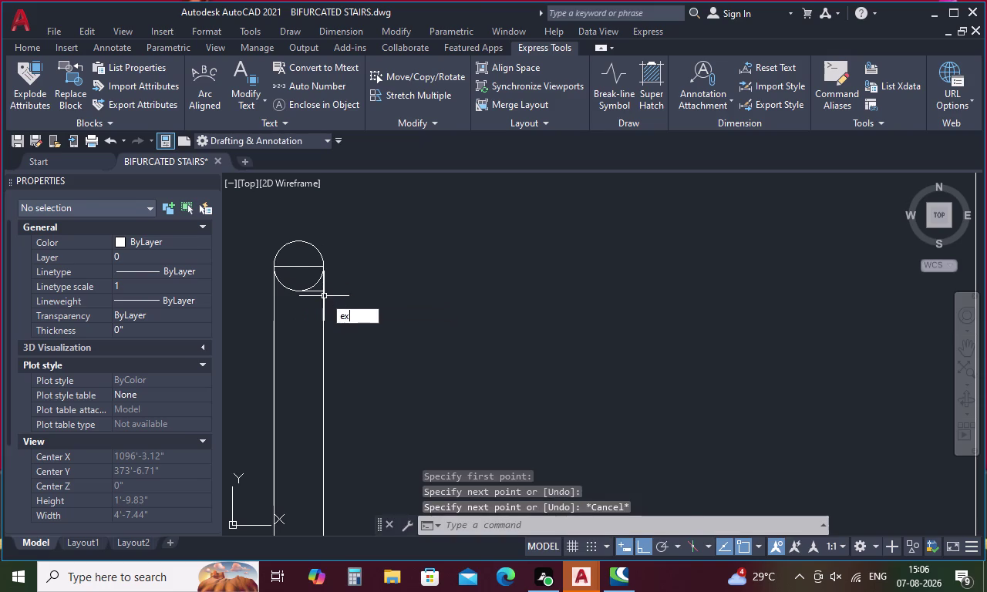
key(space)
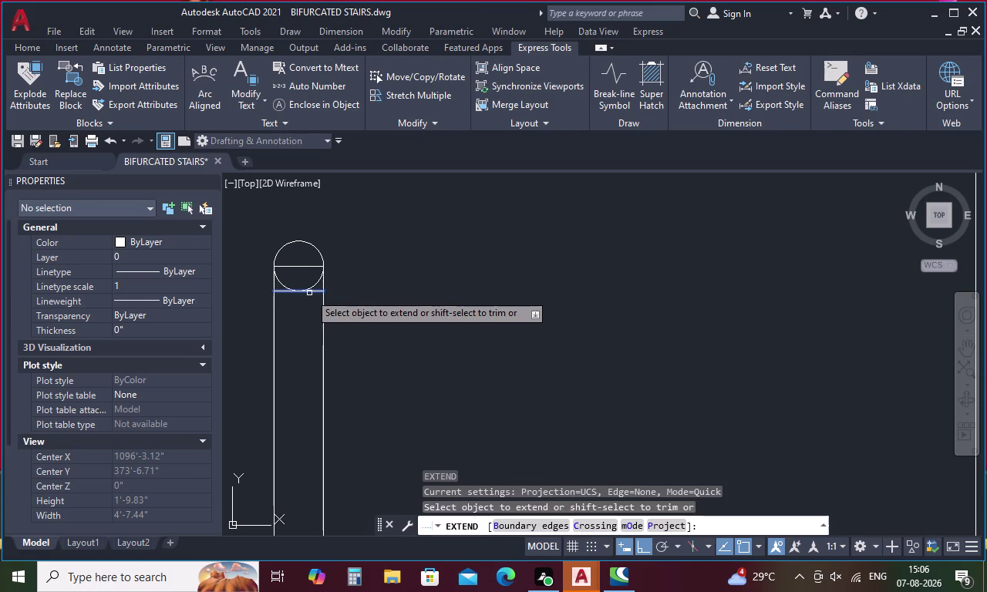
click(309, 293)
key(Escape)
Trim away the chord pieces lying inside the circle.
text(t)
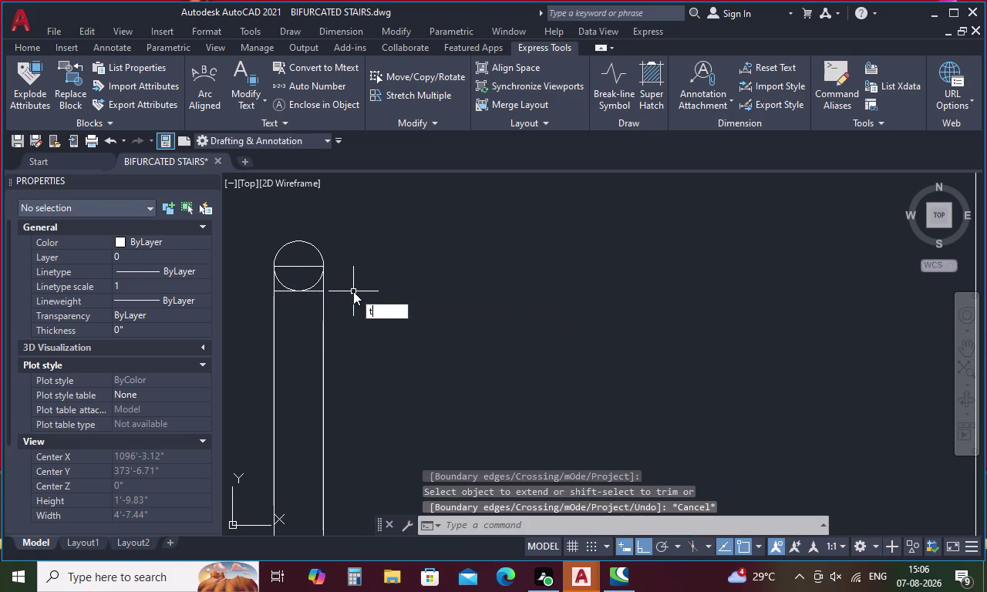
text(r)
key(space)
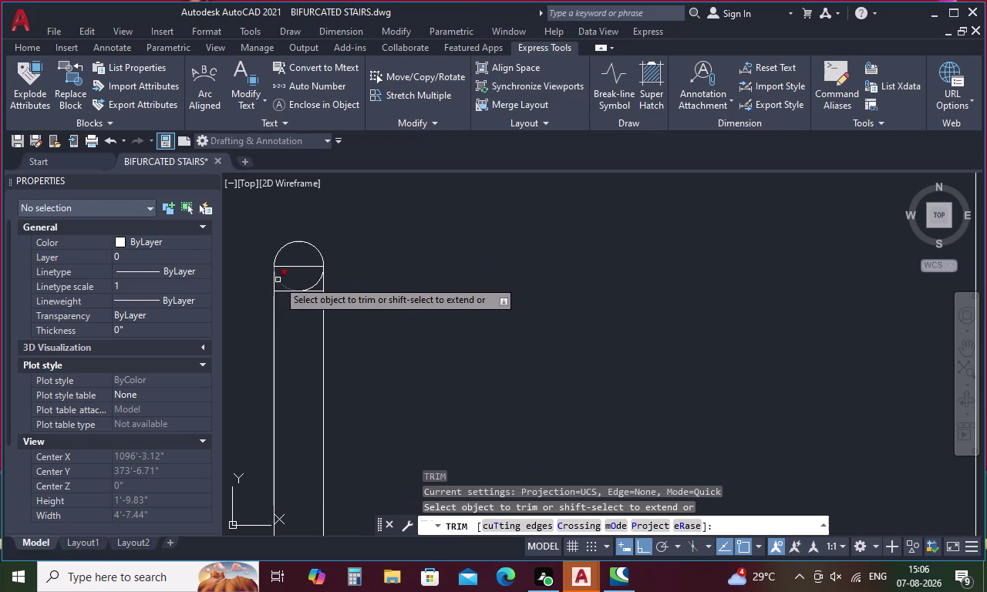
click(288, 267)
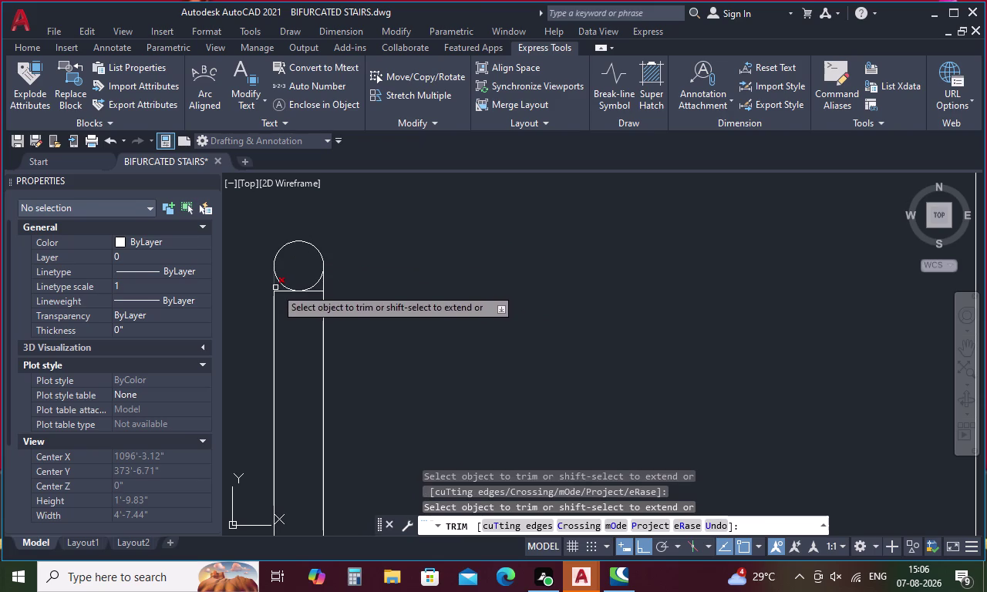
click(276, 287)
click(327, 283)
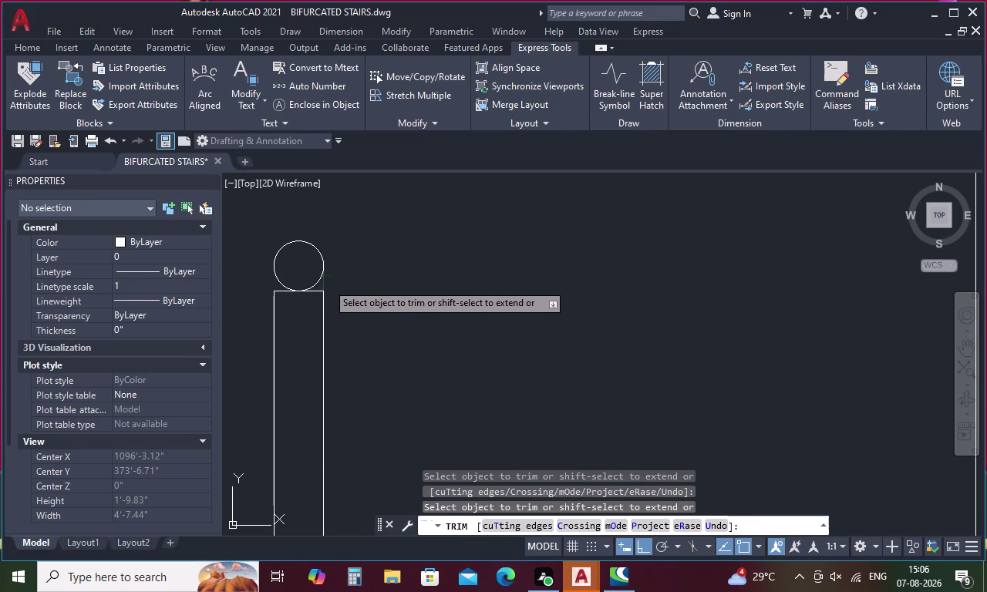
click(318, 283)
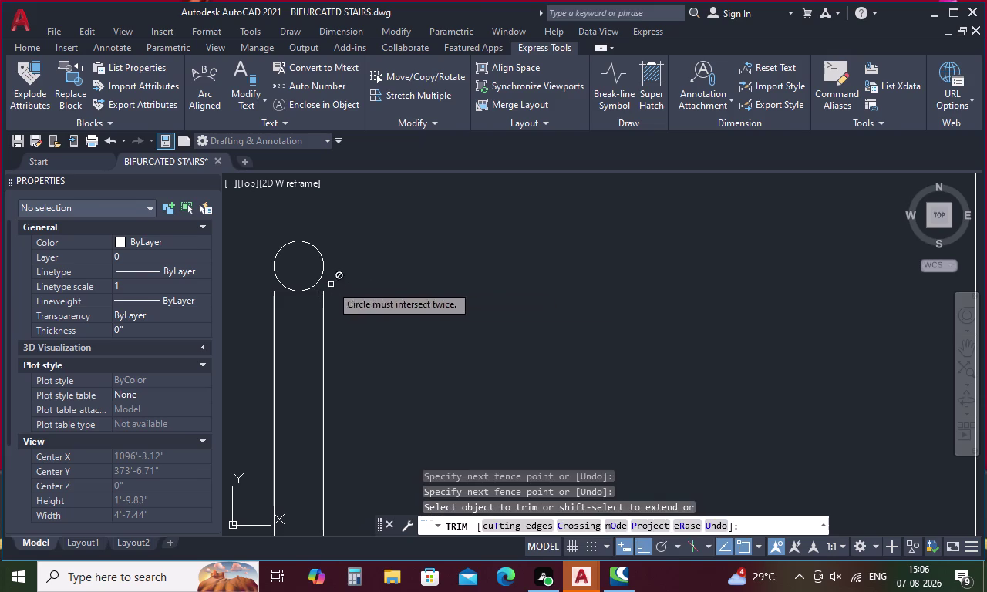
key(Escape)
scroll(down, 3)
Window-select the four baluster post pieces and group them into one unnamed group.
drag(400, 300, 391, 353)
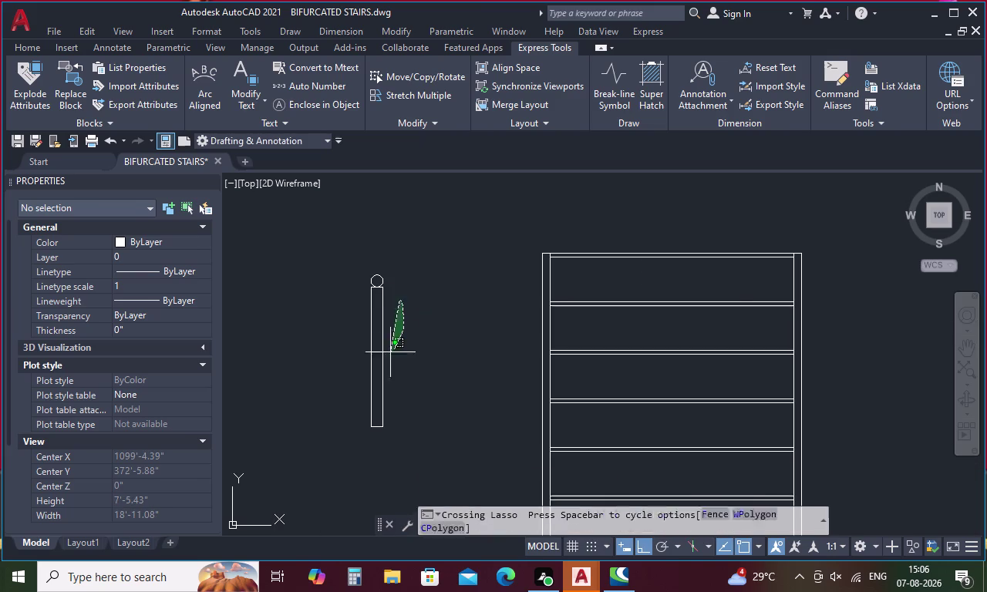
drag(391, 352, 415, 252)
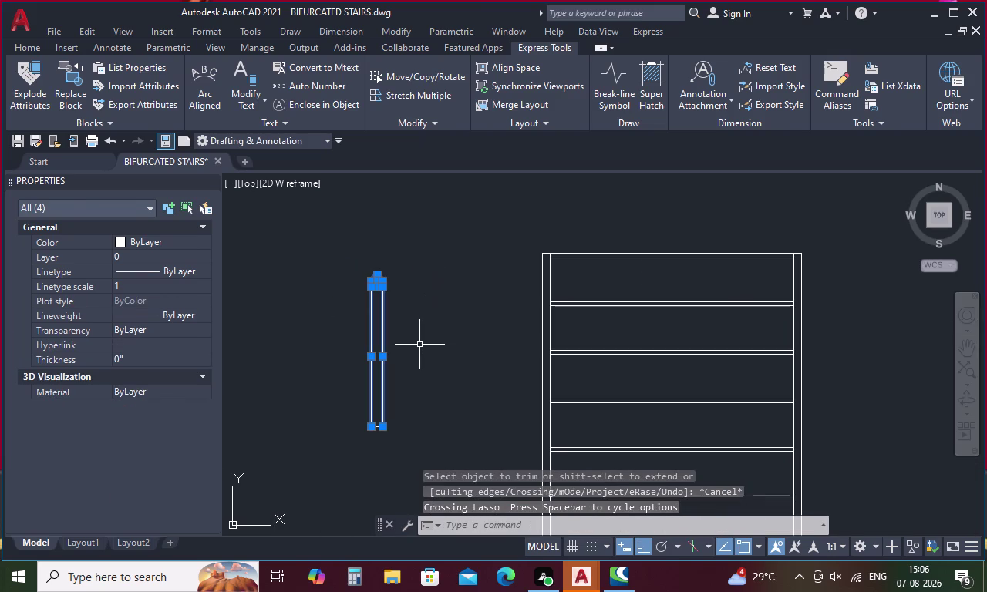
key(g)
key(space)
click(428, 324)
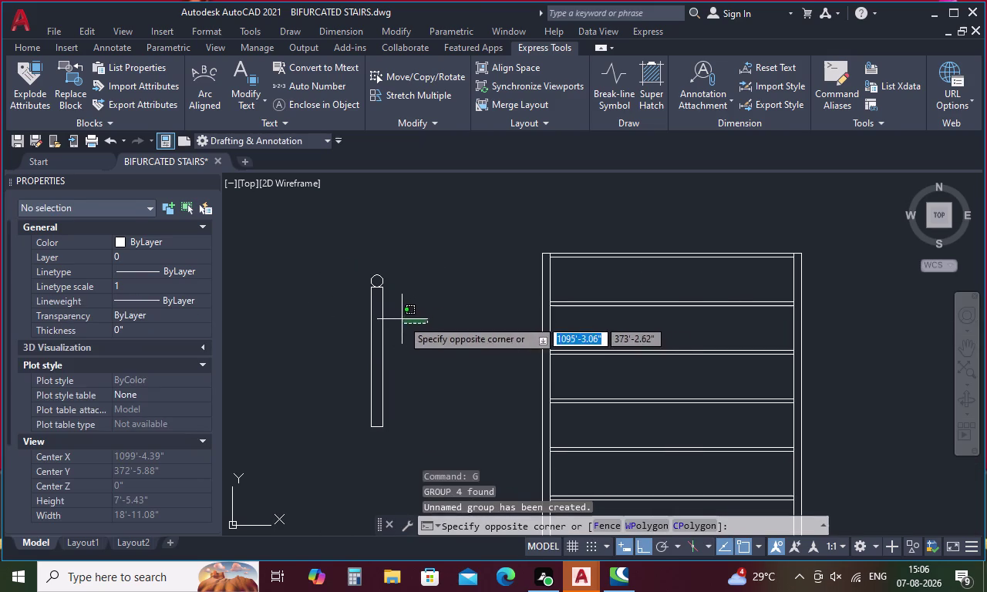
click(351, 255)
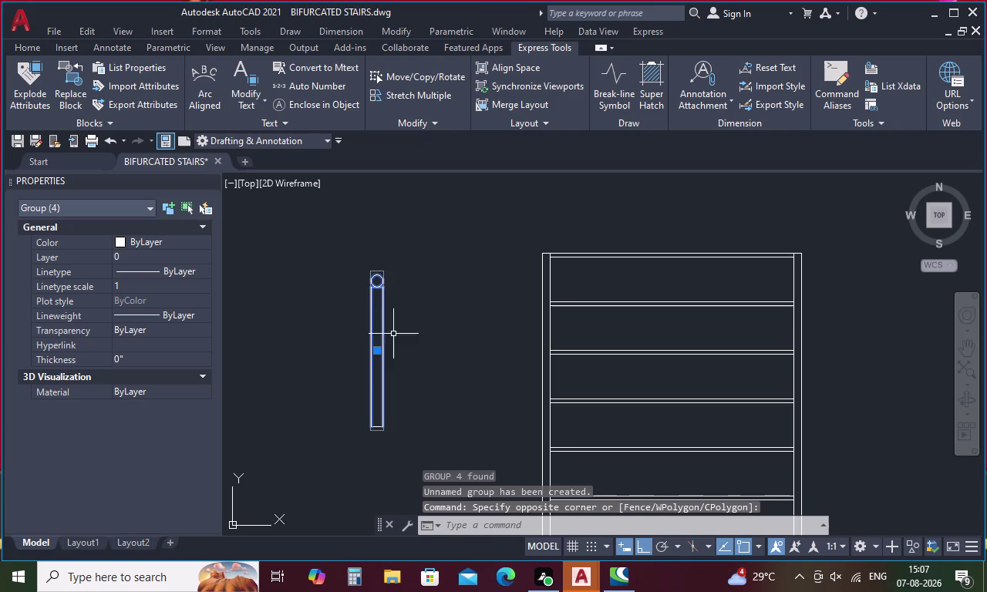
Start copying the post group from its bottom point, then cancel without placing it.
scroll(up, 3)
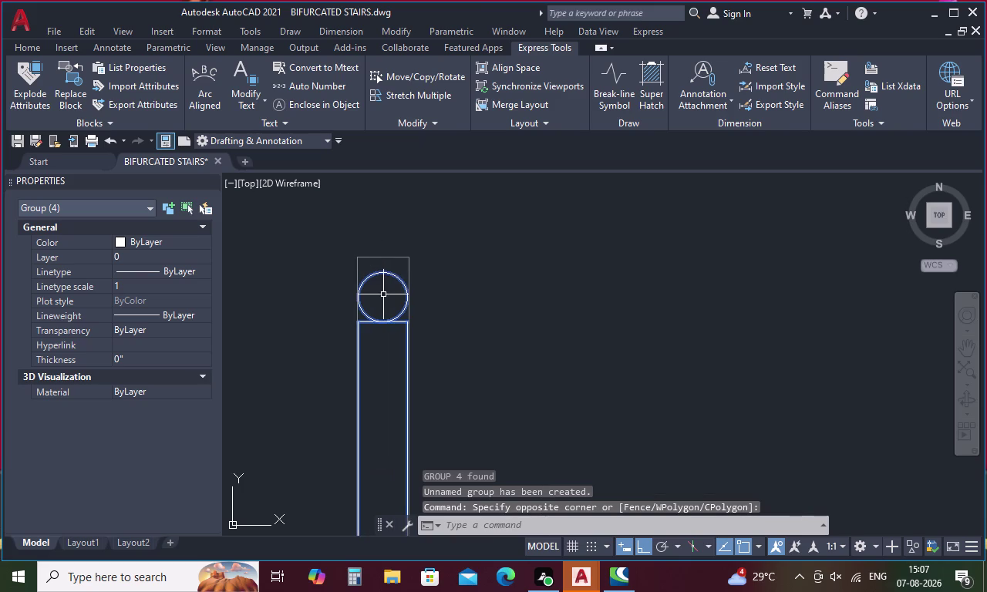
scroll(down, 3)
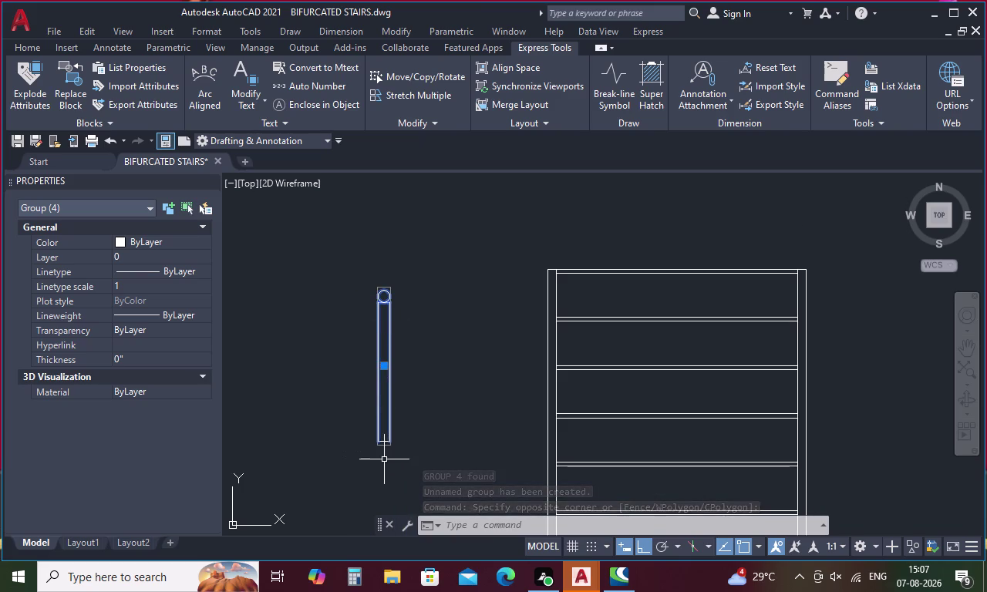
scroll(up, 3)
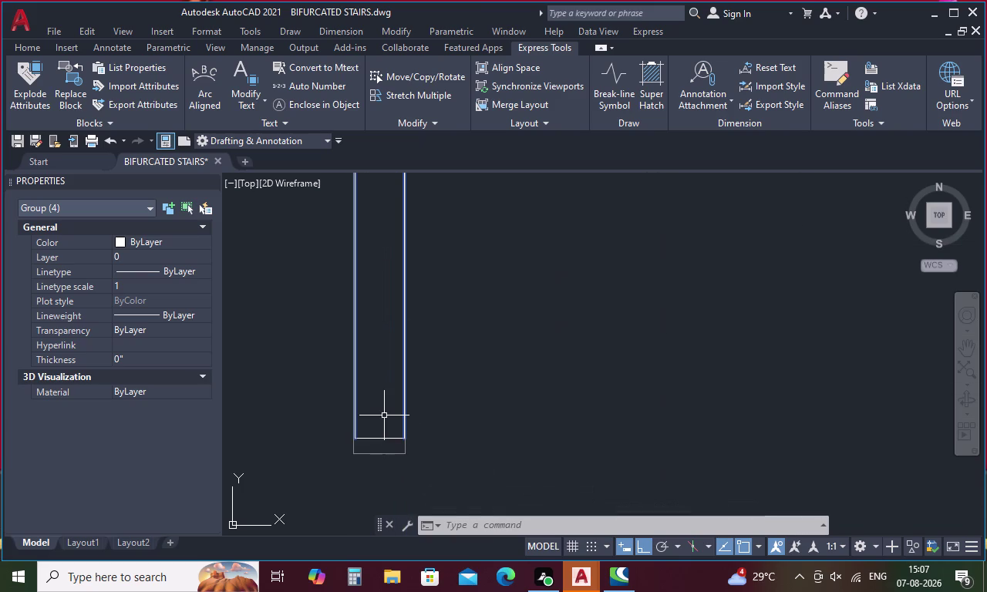
right_click(384, 408)
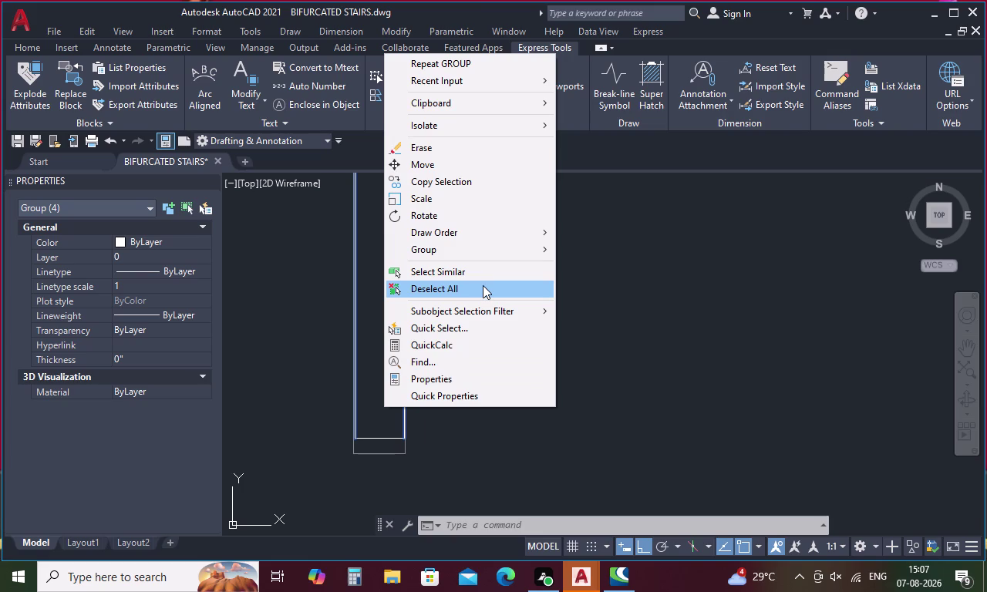
click(443, 186)
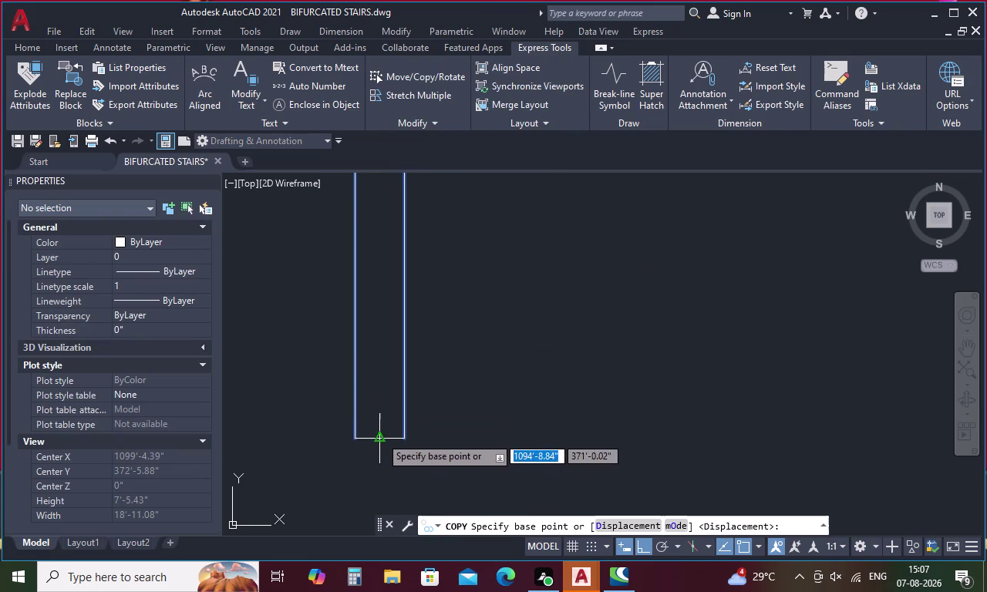
click(381, 436)
scroll(down, 3)
middle_drag(629, 420, 596, 308)
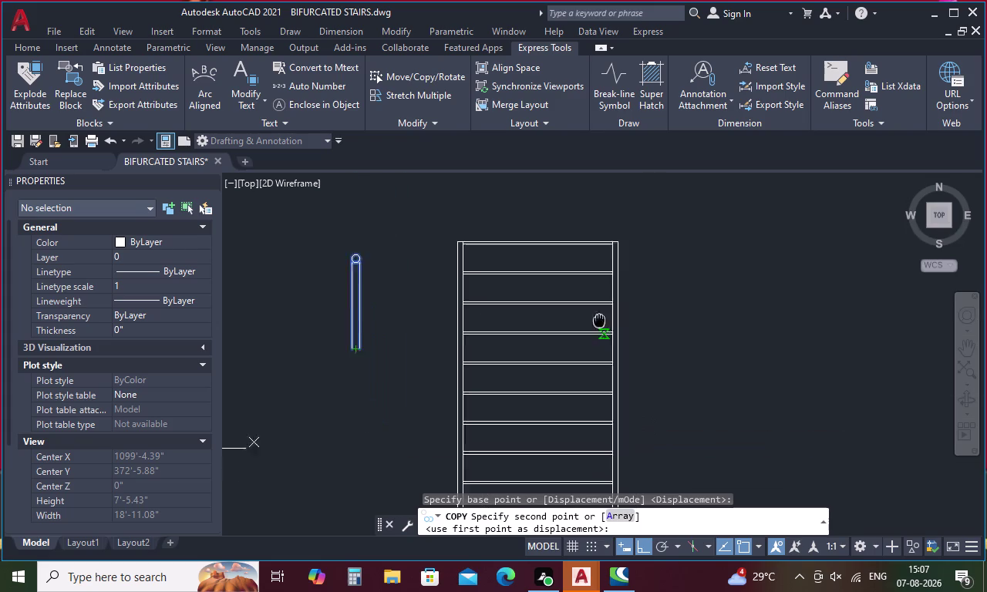
middle_drag(585, 416, 563, 280)
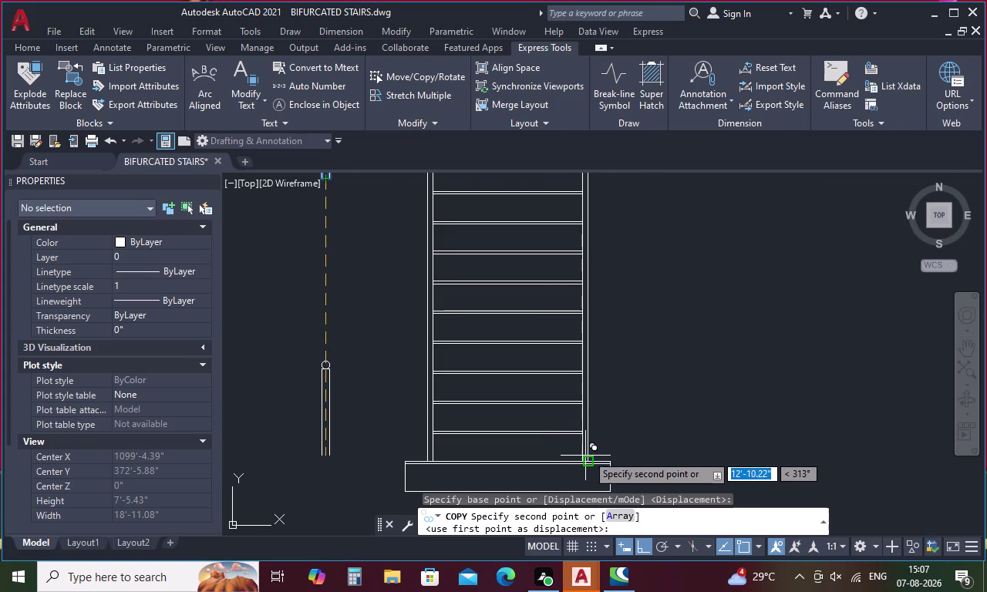
key(Escape)
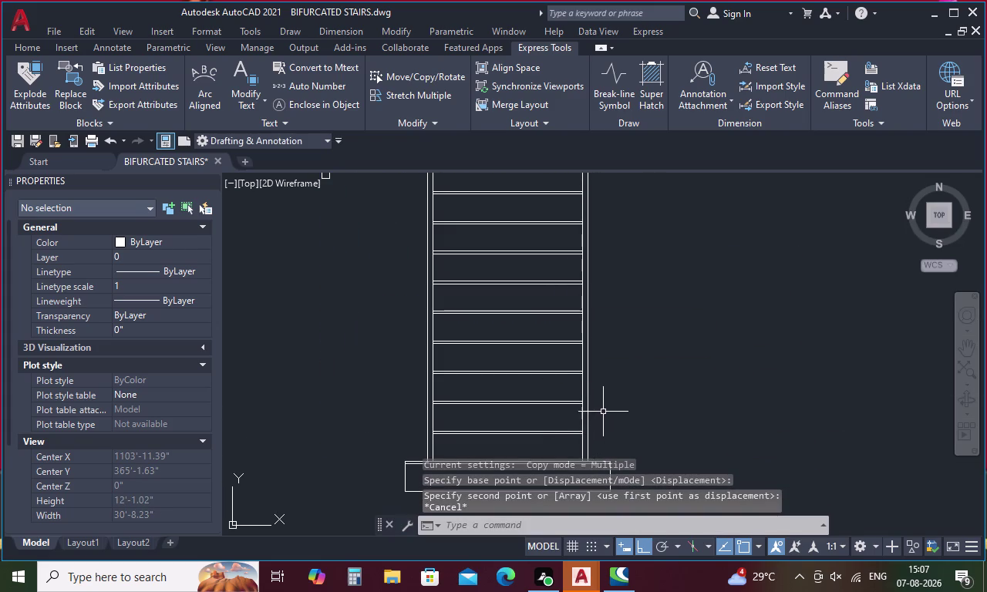
Start the construction line (XL) command.
key(x)
text(l)
key(space)
scroll(down, 3)
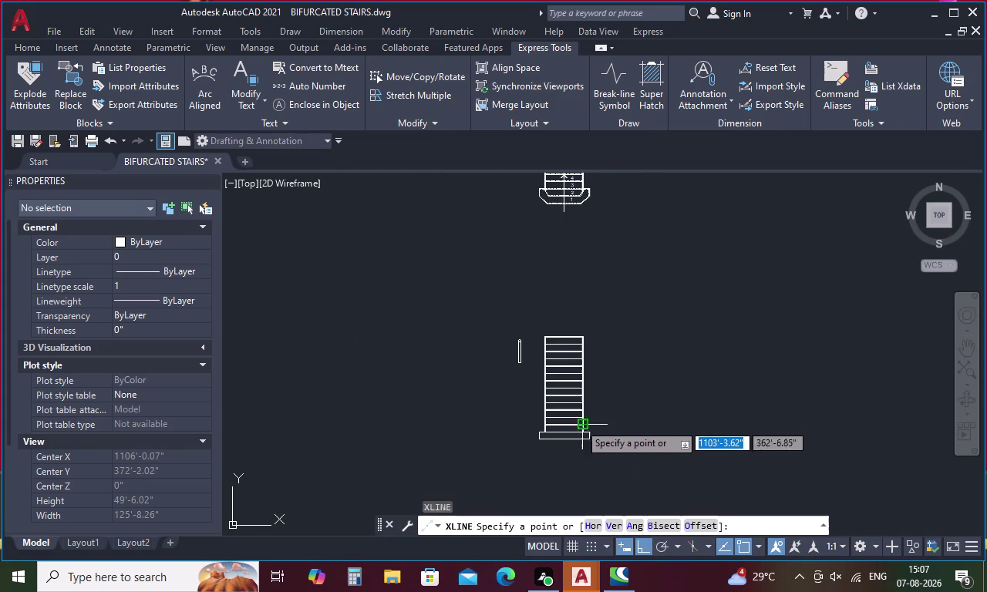
Make the construction lines vertical and place one through the landing corner.
text(v)
key(space)
middle_drag(564, 250, 555, 509)
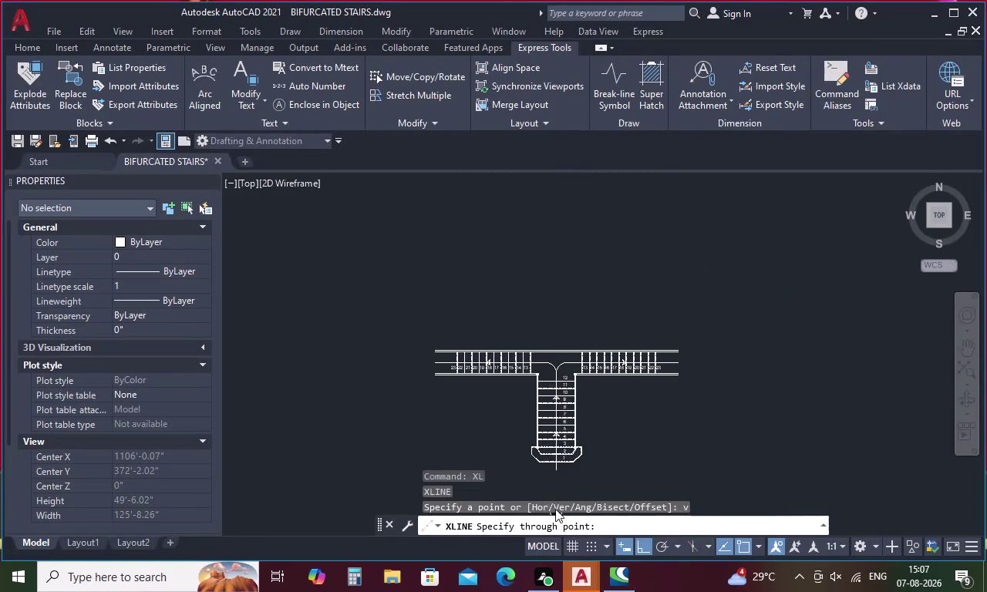
middle_drag(529, 466, 521, 394)
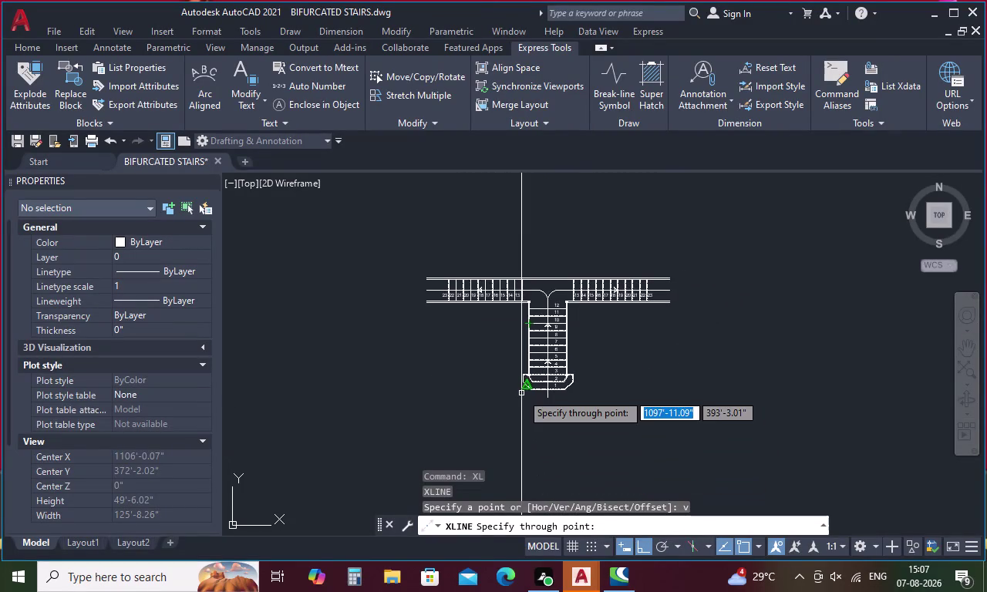
scroll(up, 3)
scroll(up, 3)
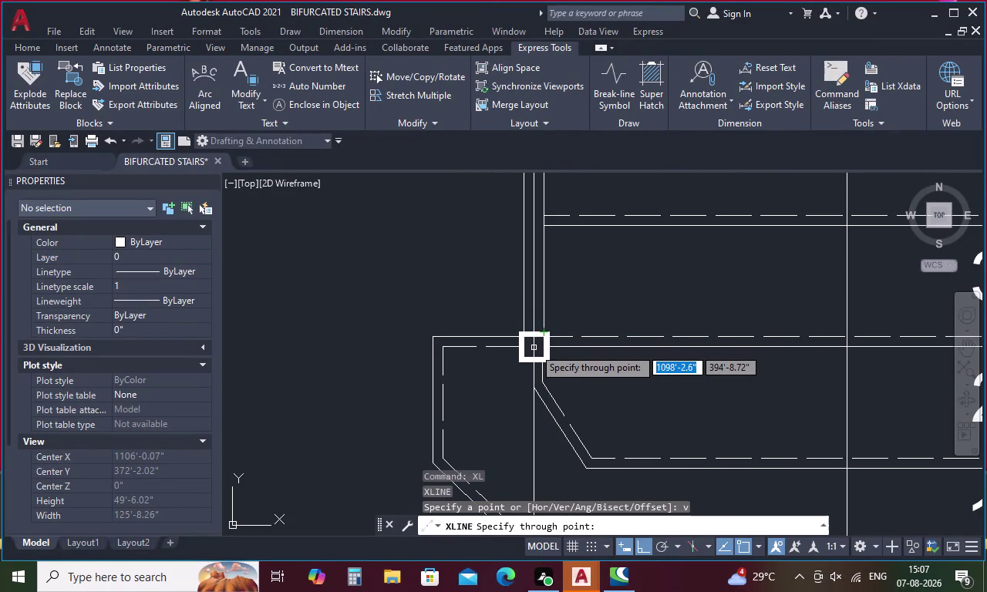
click(533, 348)
Place a second vertical construction line through the flight edge and end the command.
scroll(down, 3)
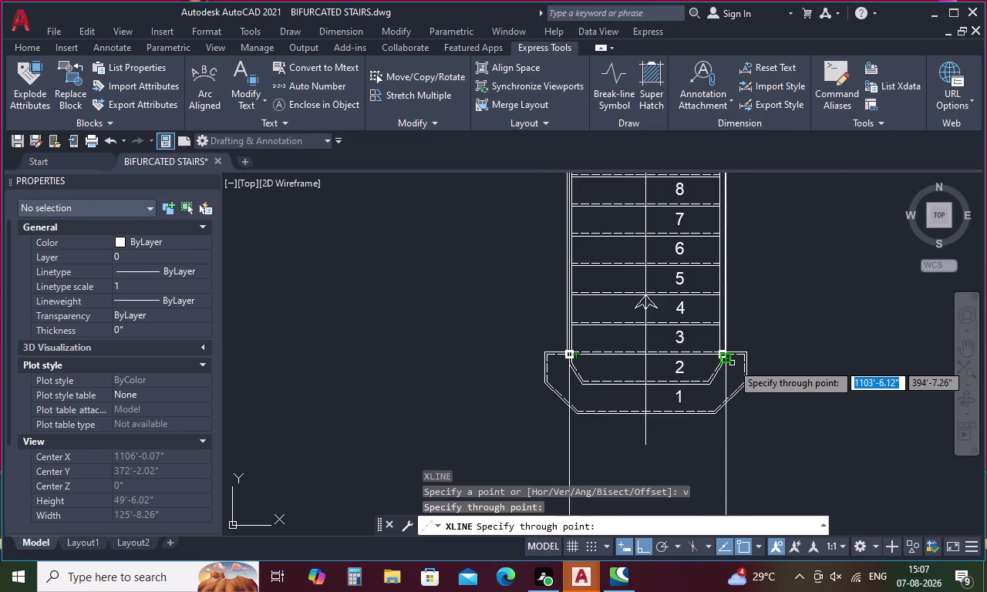
scroll(up, 3)
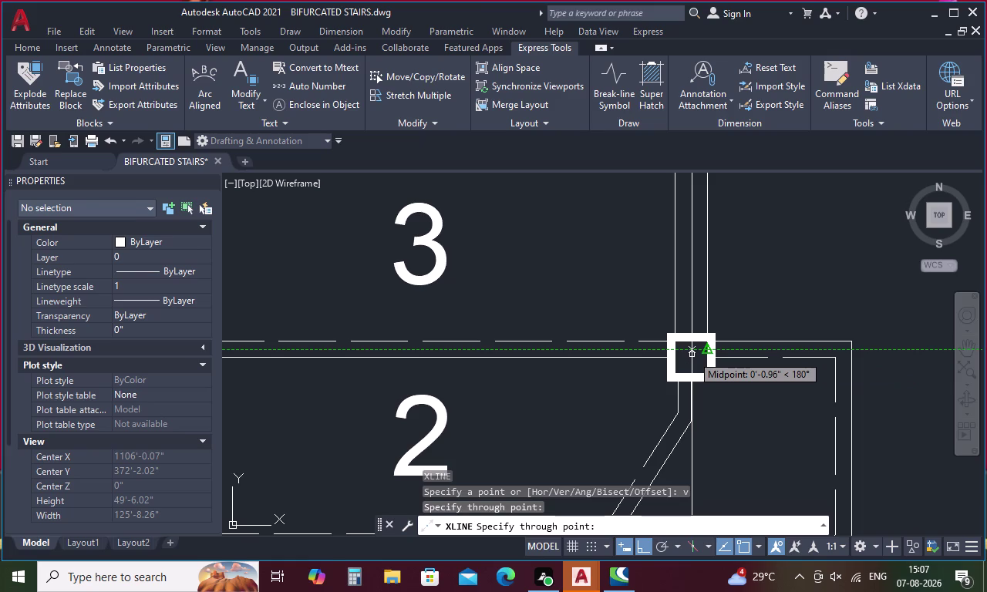
click(692, 355)
scroll(down, 3)
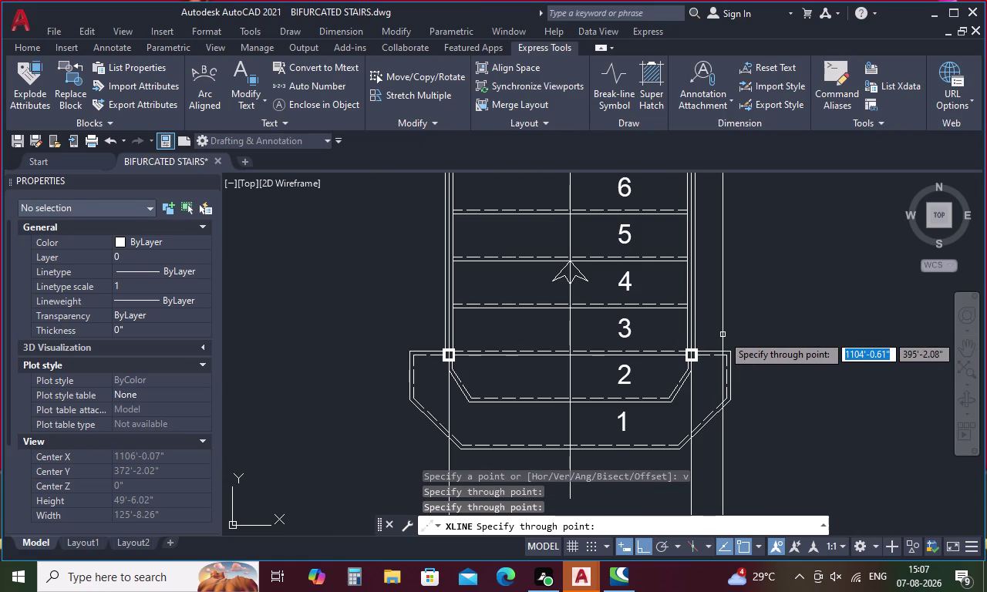
scroll(down, 3)
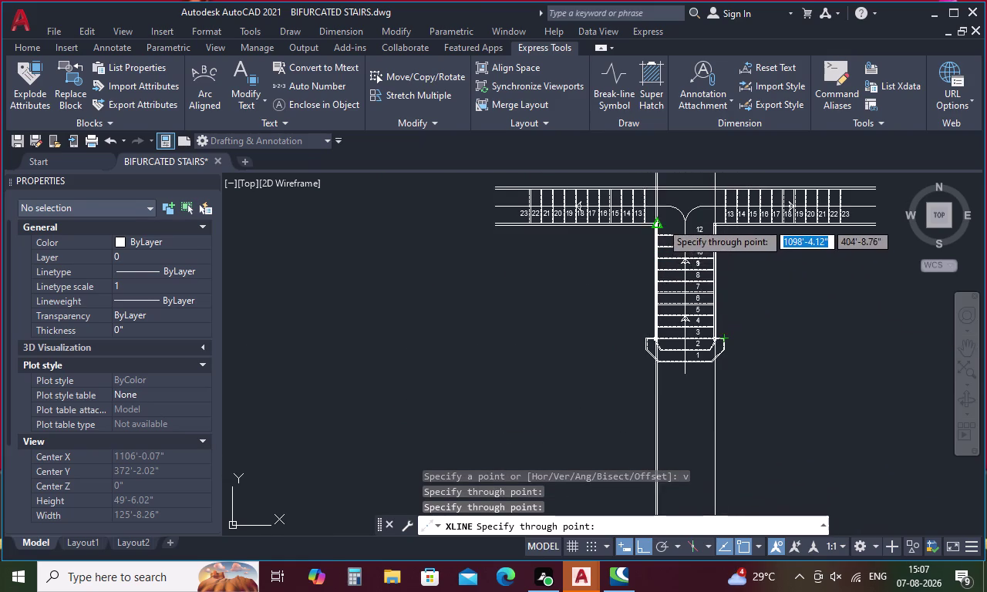
scroll(up, 3)
scroll(down, 3)
scroll(up, 3)
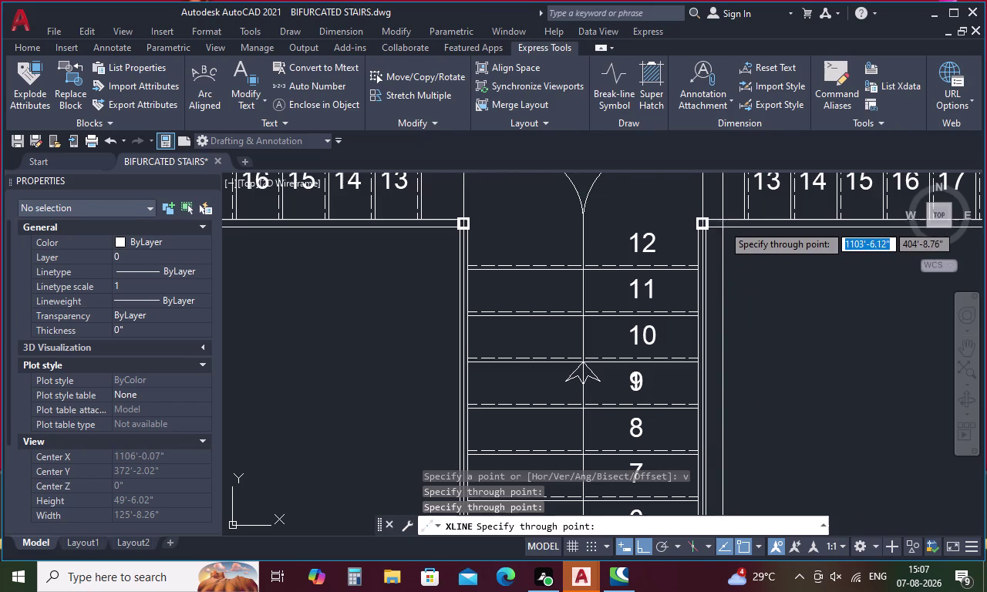
key(Escape)
scroll(down, 3)
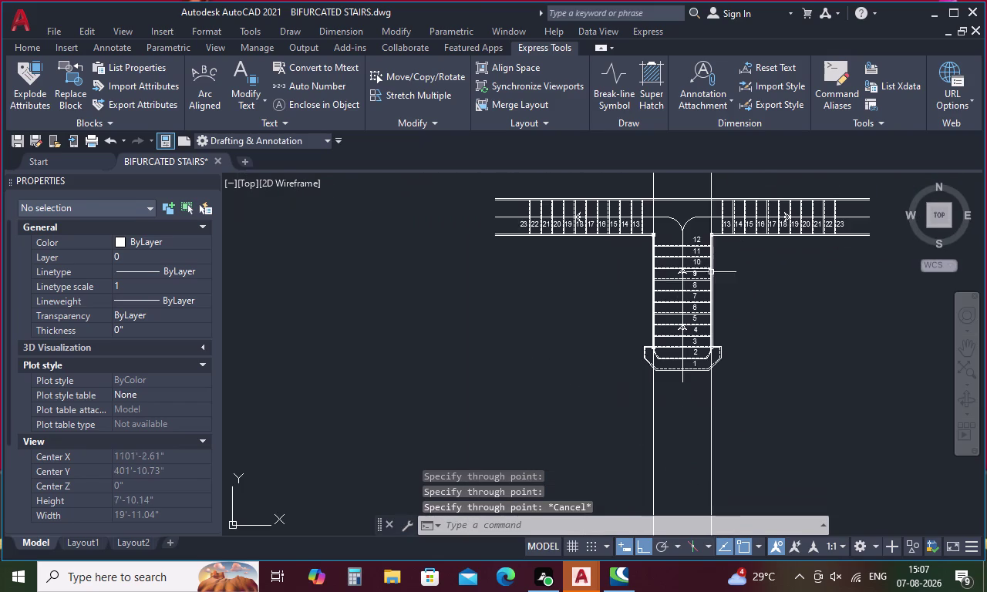
Reselect all four parts of the grouped baluster post and bring up its context menu.
scroll(down, 3)
middle_drag(715, 437, 681, 326)
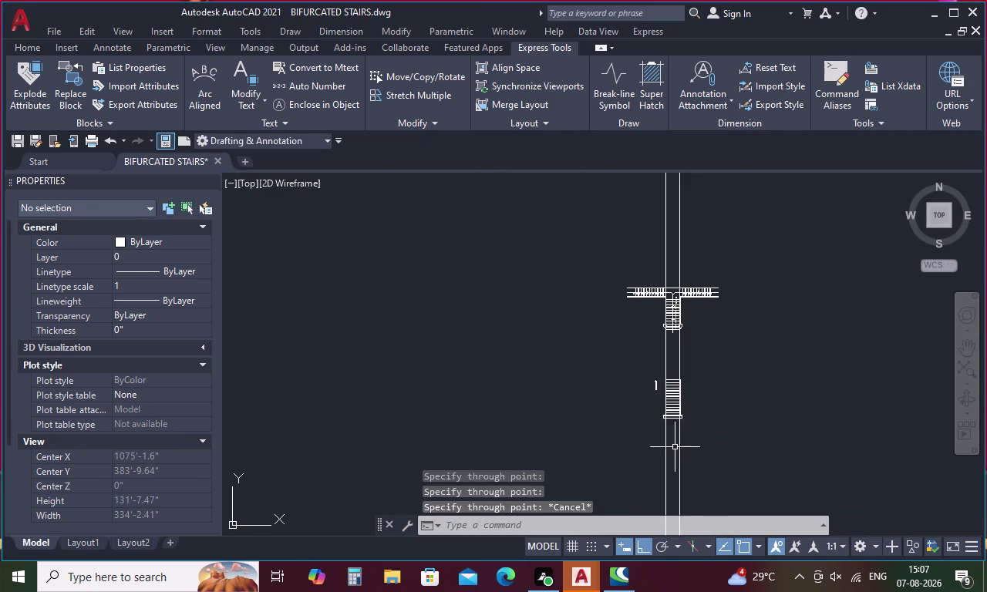
scroll(up, 3)
drag(607, 214, 600, 248)
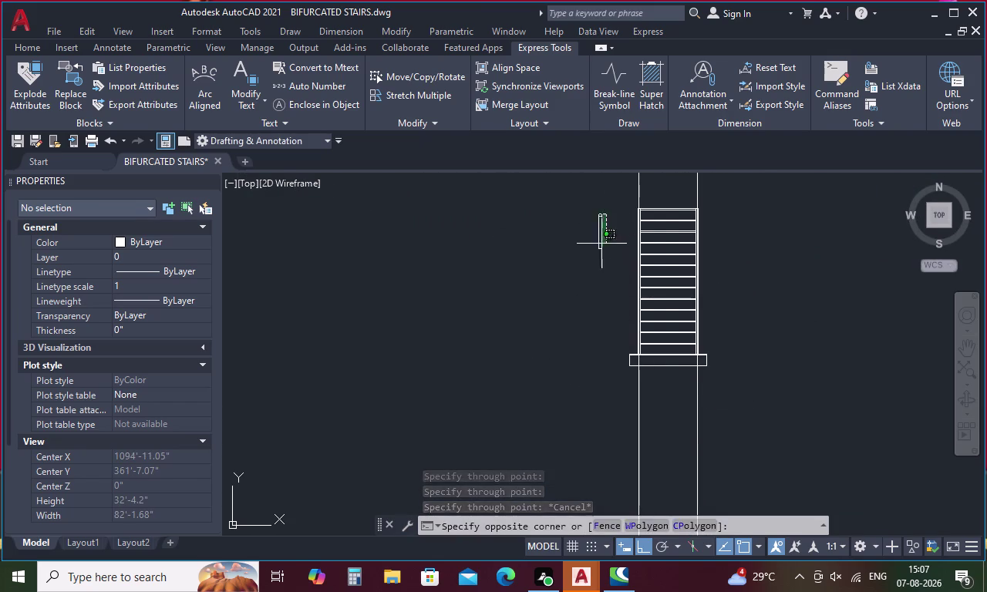
drag(600, 248, 573, 233)
scroll(up, 3)
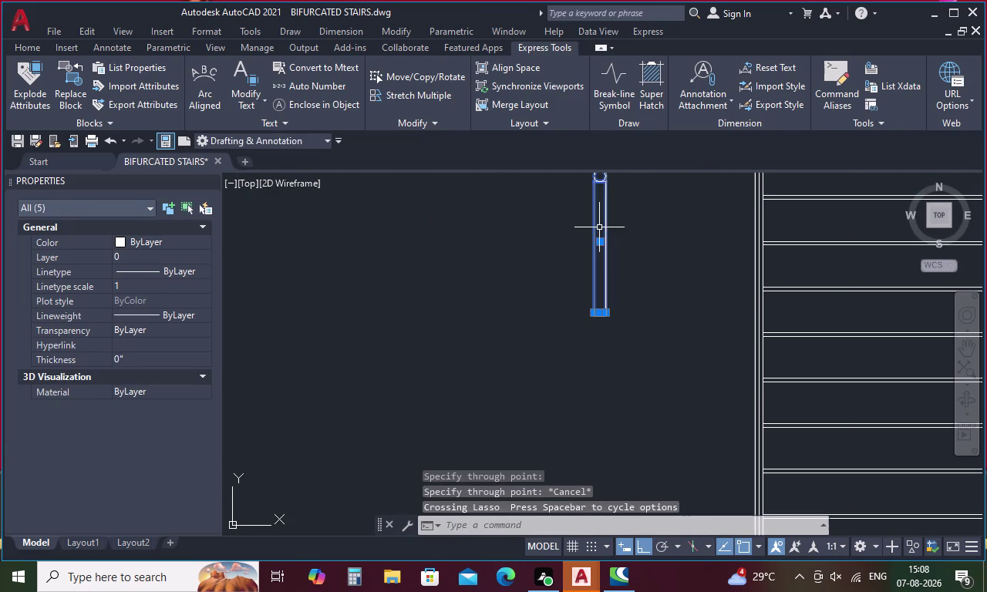
key(Escape)
drag(630, 240, 537, 248)
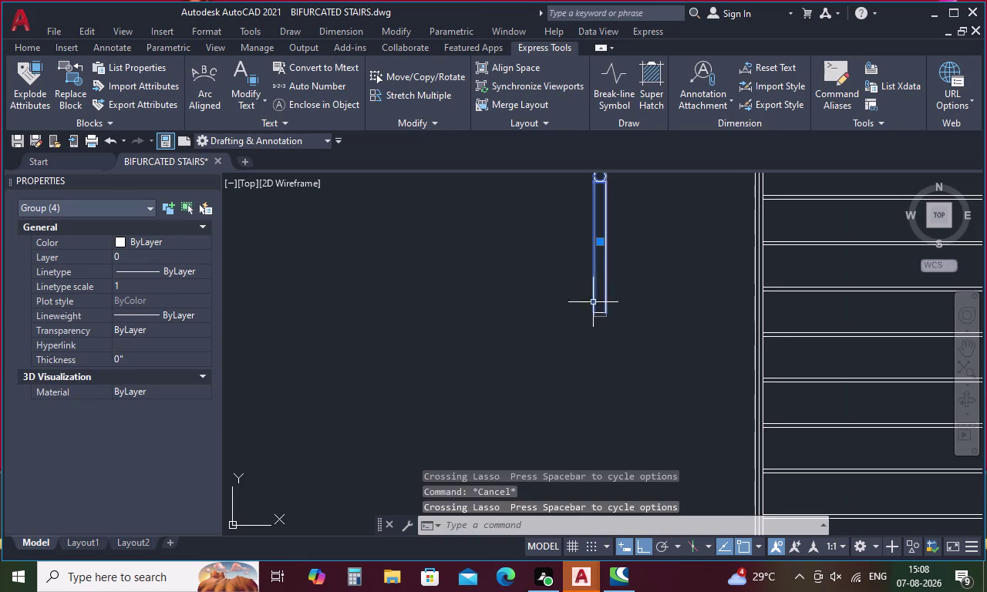
right_click(593, 341)
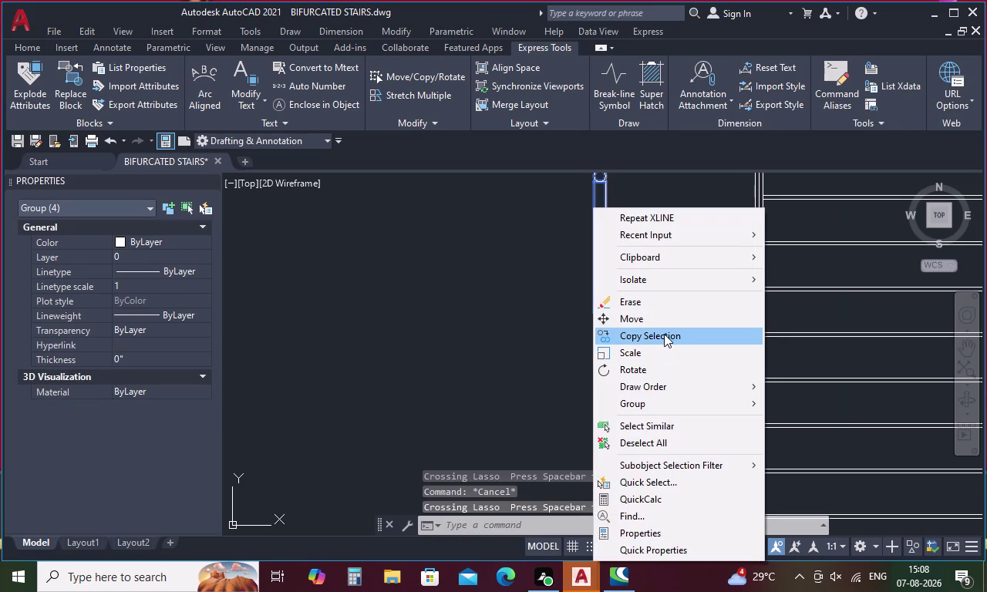
Copy the post from its bottom point onto the first tread corner.
click(664, 334)
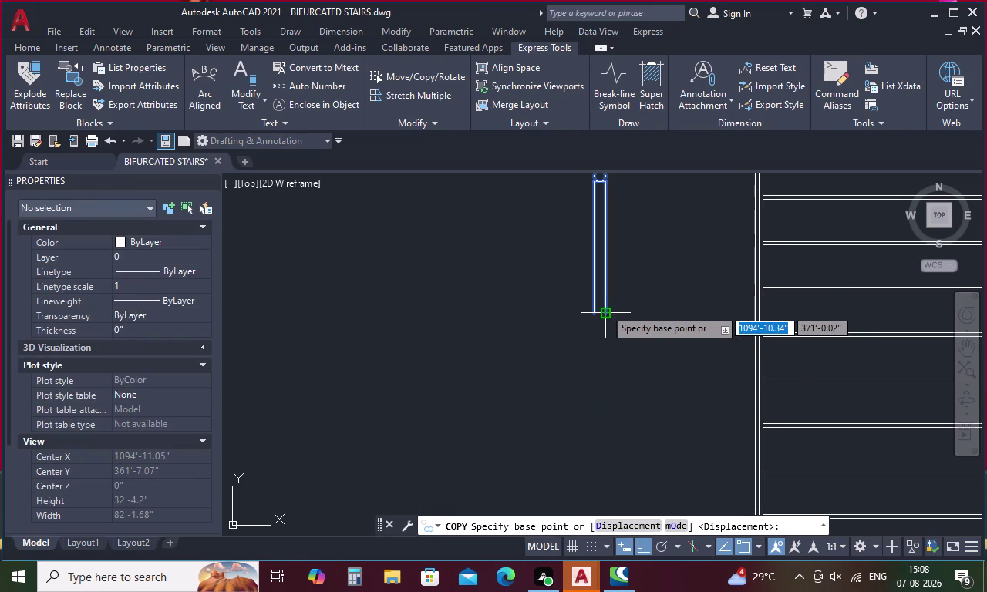
scroll(up, 3)
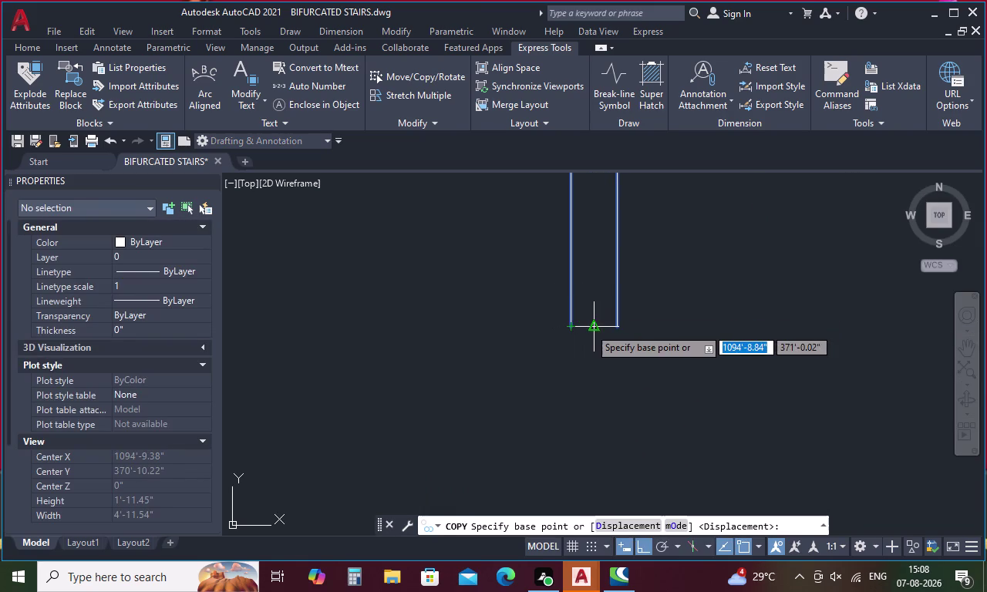
click(591, 328)
scroll(down, 3)
middle_drag(635, 401, 614, 267)
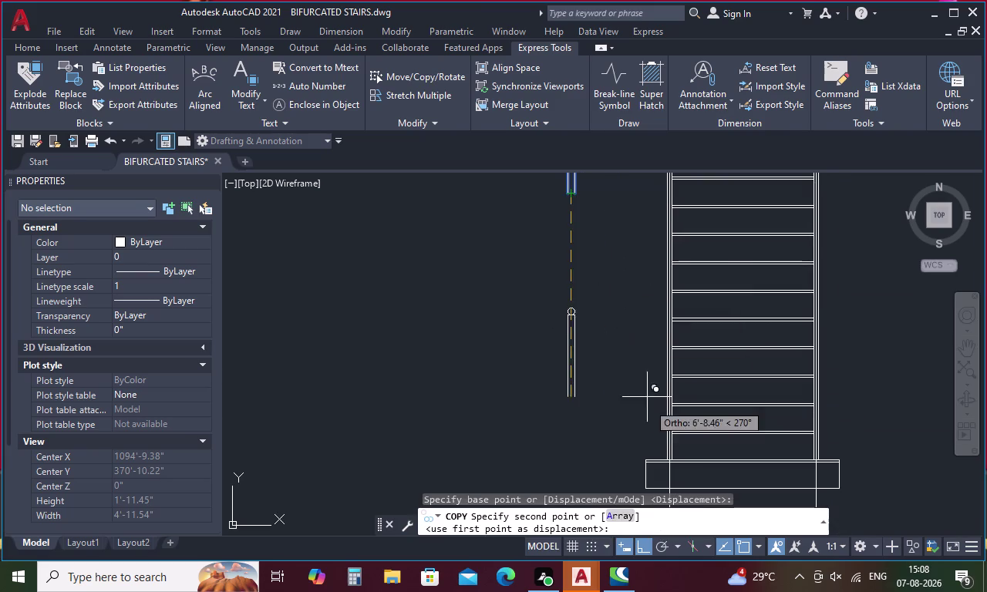
middle_drag(651, 417, 635, 348)
scroll(up, 3)
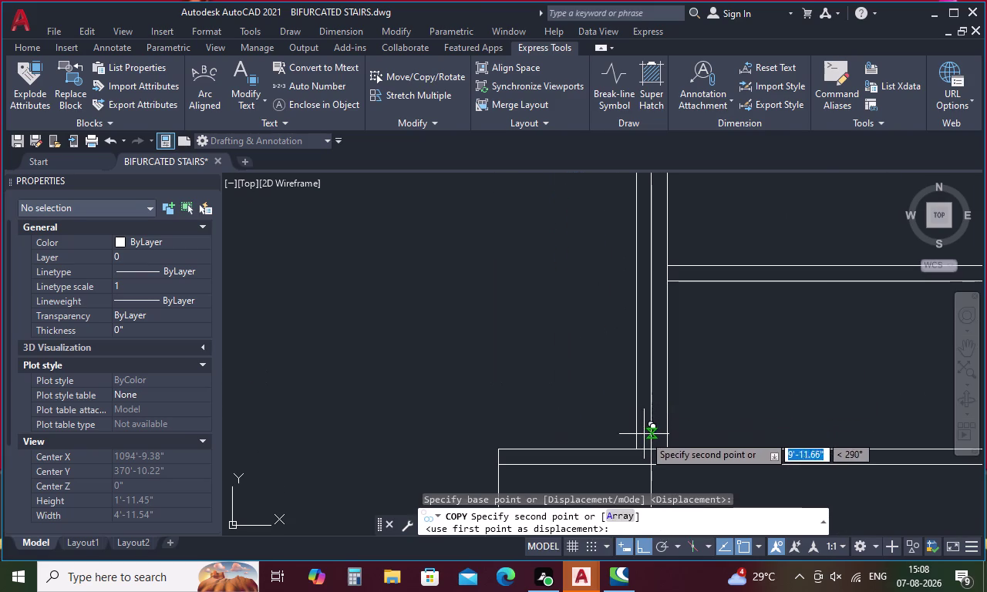
click(649, 449)
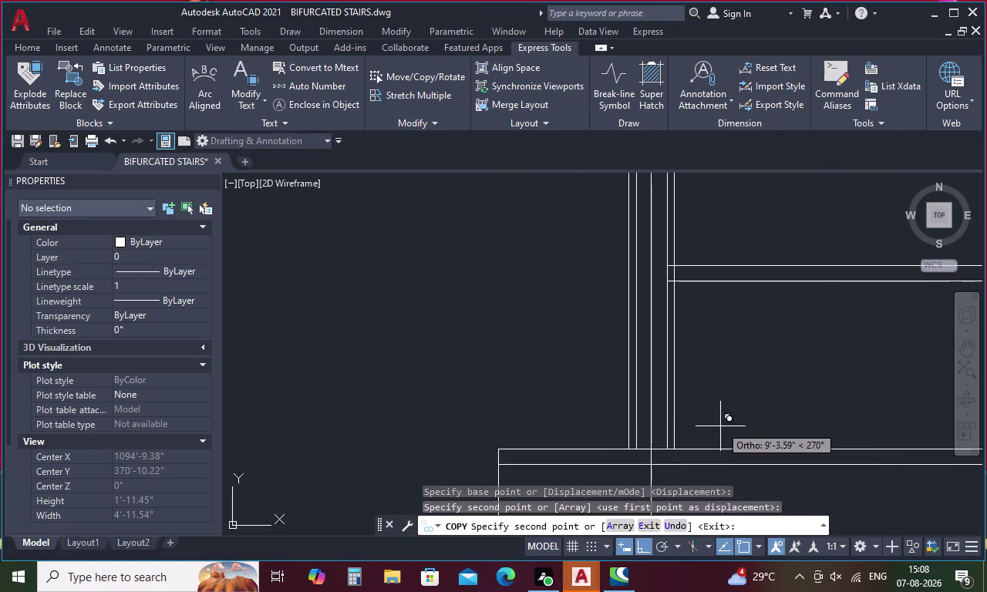
Place a second post copy on a tread on the other side of the stair.
scroll(down, 3)
middle_drag(844, 421, 509, 397)
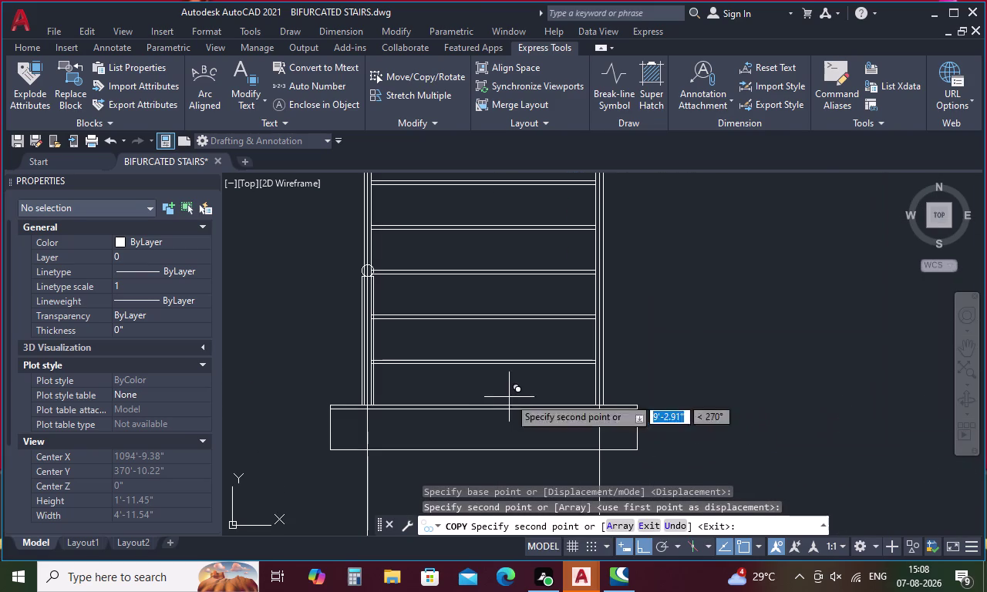
scroll(up, 3)
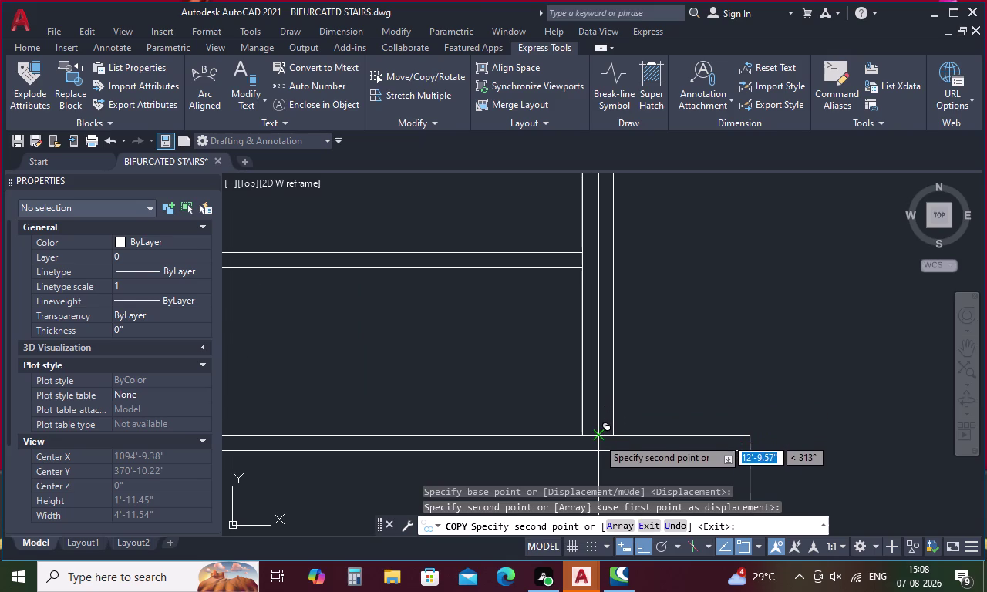
click(598, 438)
Place a third post copy at an upper tread edge.
scroll(down, 3)
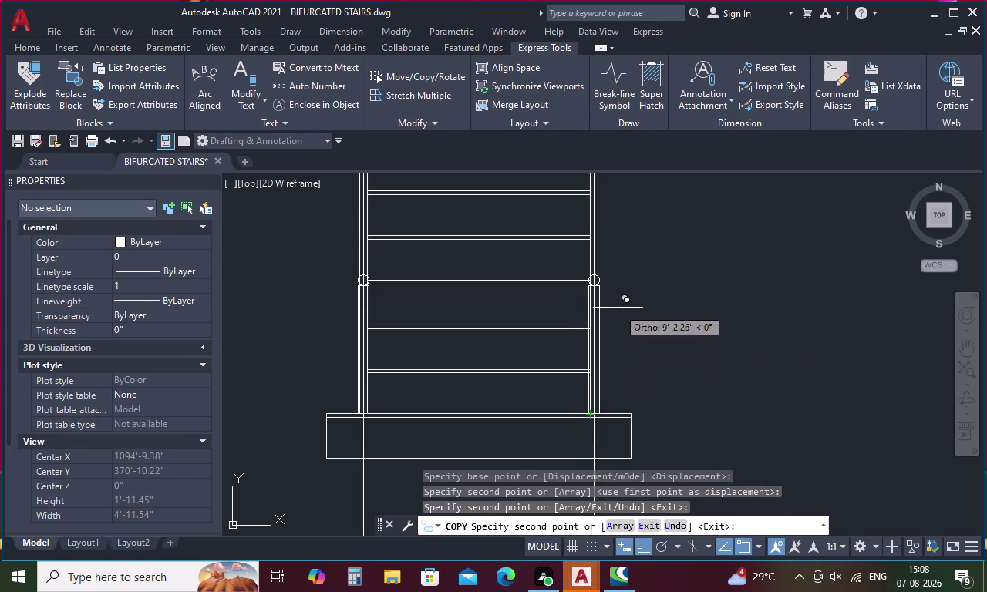
middle_drag(617, 308, 626, 482)
middle_drag(638, 391, 638, 442)
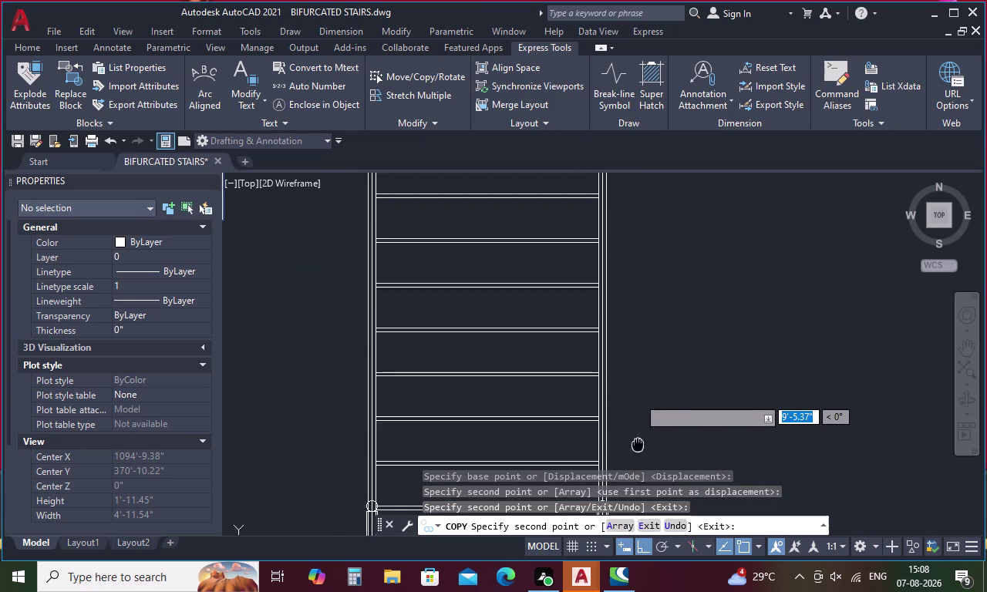
middle_drag(638, 442, 641, 531)
scroll(down, 3)
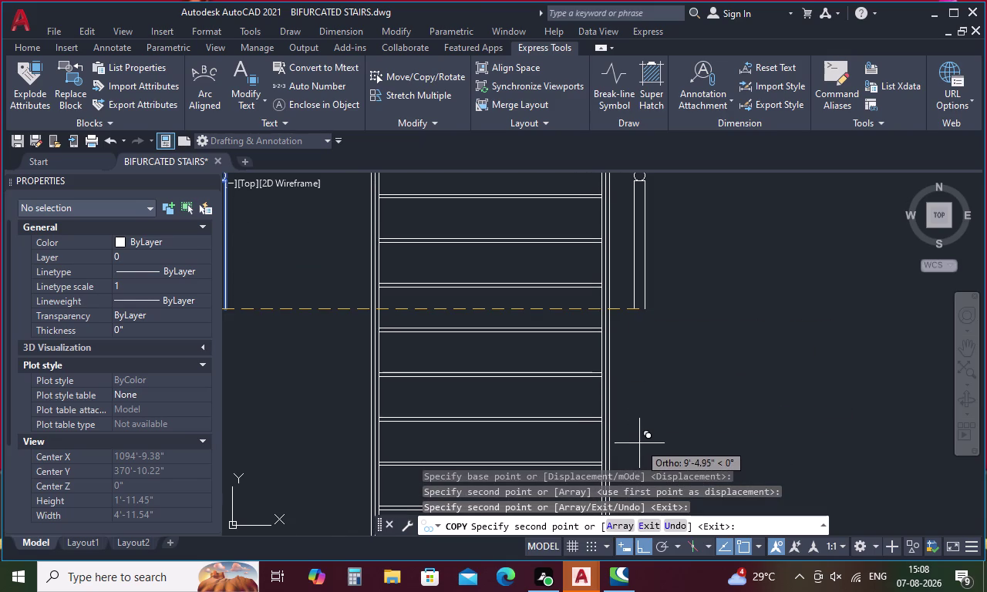
middle_drag(635, 416, 651, 531)
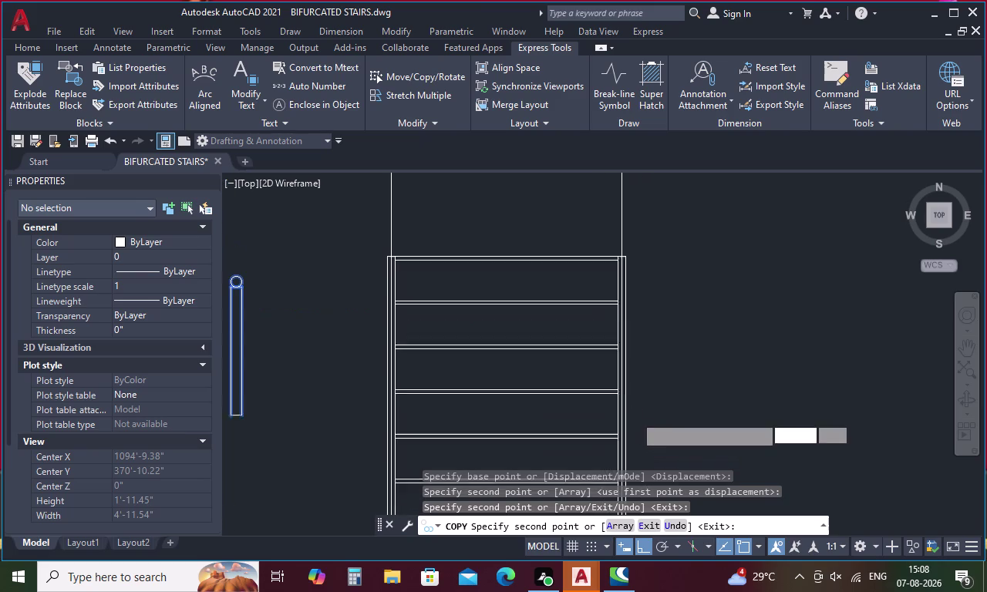
middle_drag(651, 530, 652, 534)
middle_drag(616, 261, 621, 288)
scroll(up, 3)
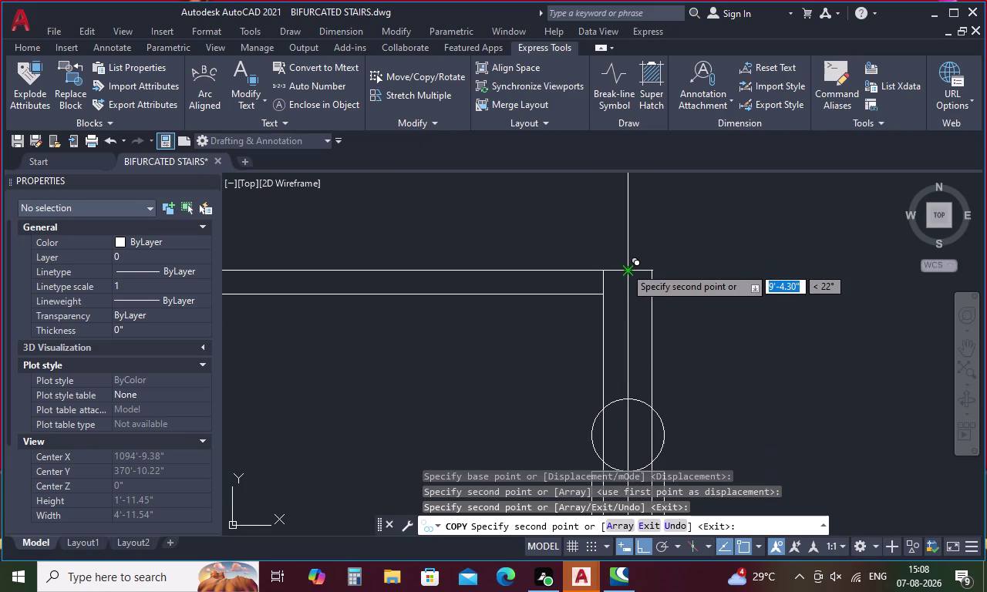
click(625, 267)
Place a final post copy on a tread and end copying.
scroll(down, 3)
middle_drag(381, 279, 483, 316)
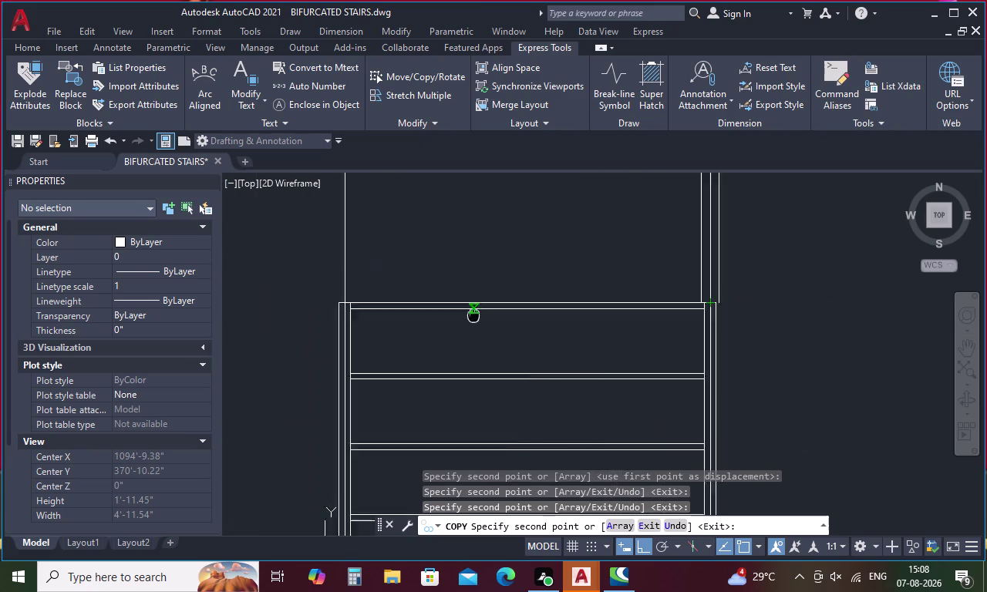
middle_drag(482, 315, 674, 353)
scroll(up, 3)
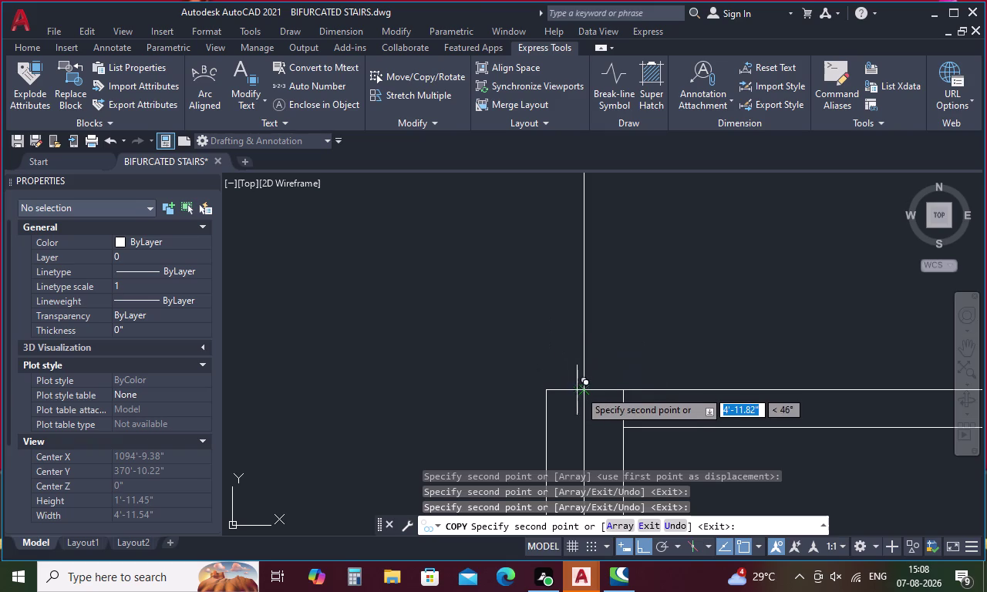
click(581, 391)
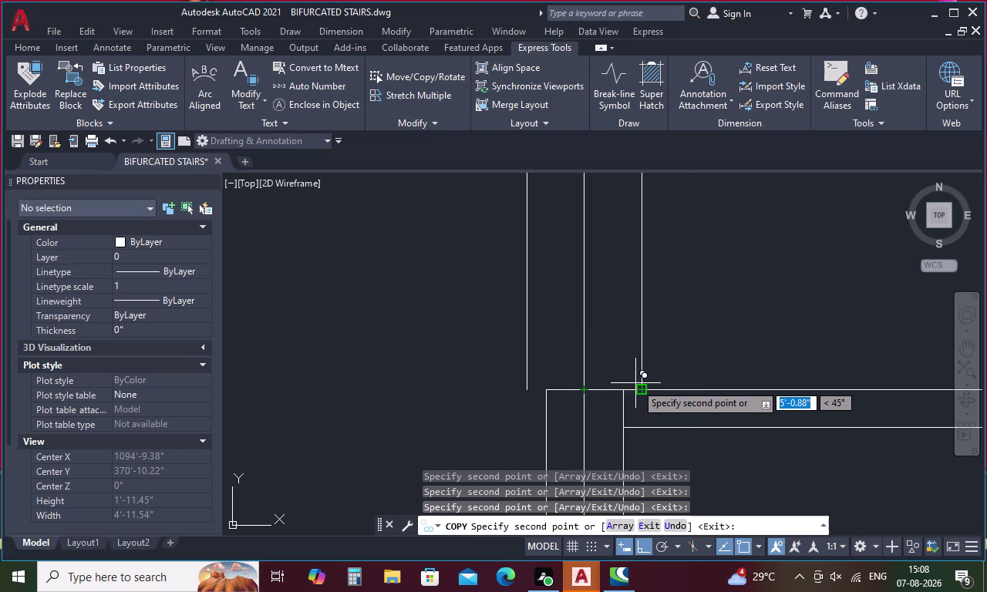
key(Escape)
scroll(down, 3)
middle_drag(487, 395, 578, 271)
scroll(down, 3)
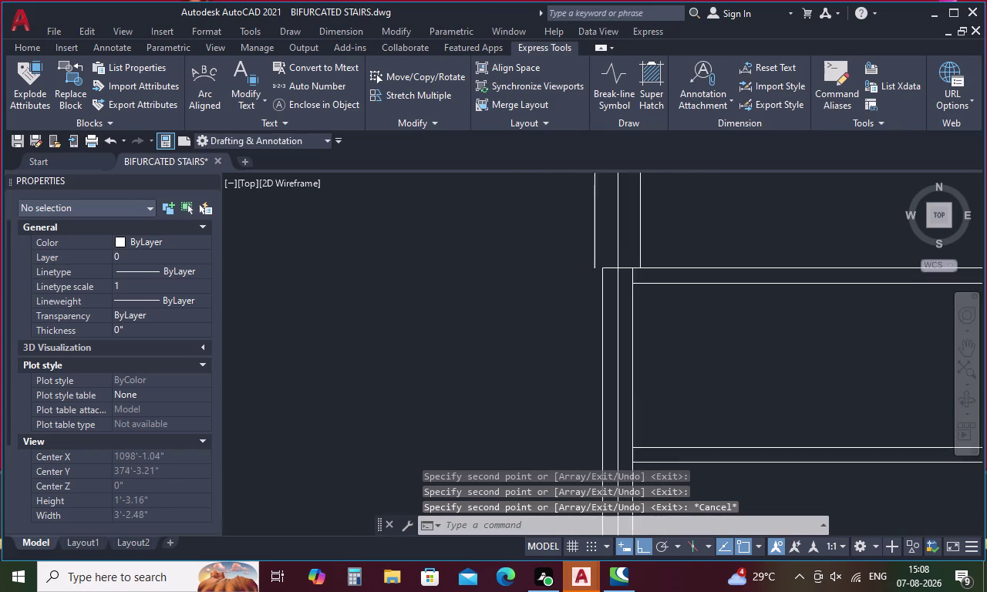
scroll(down, 3)
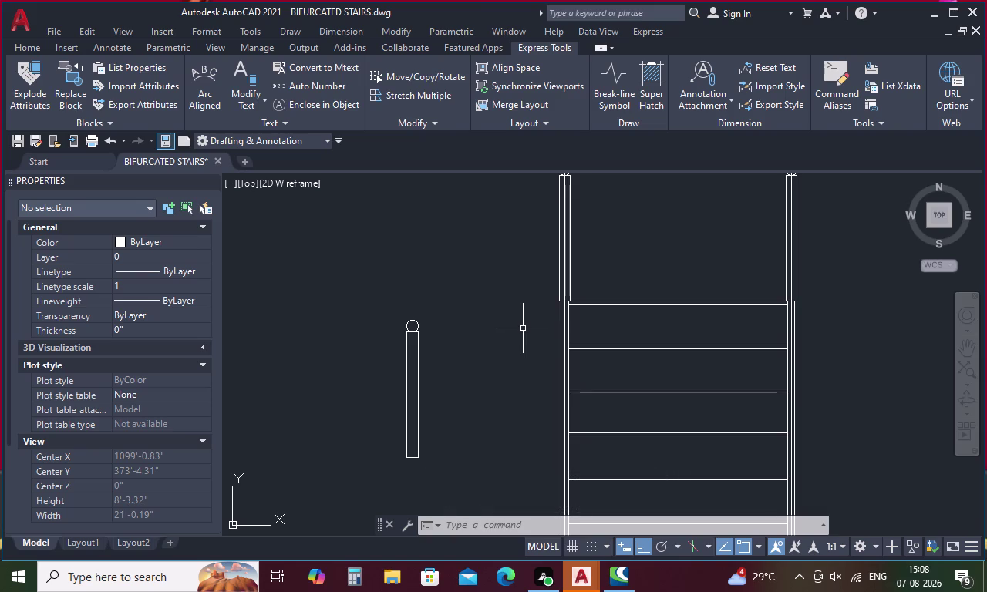
text(e)
text(x)
key(space)
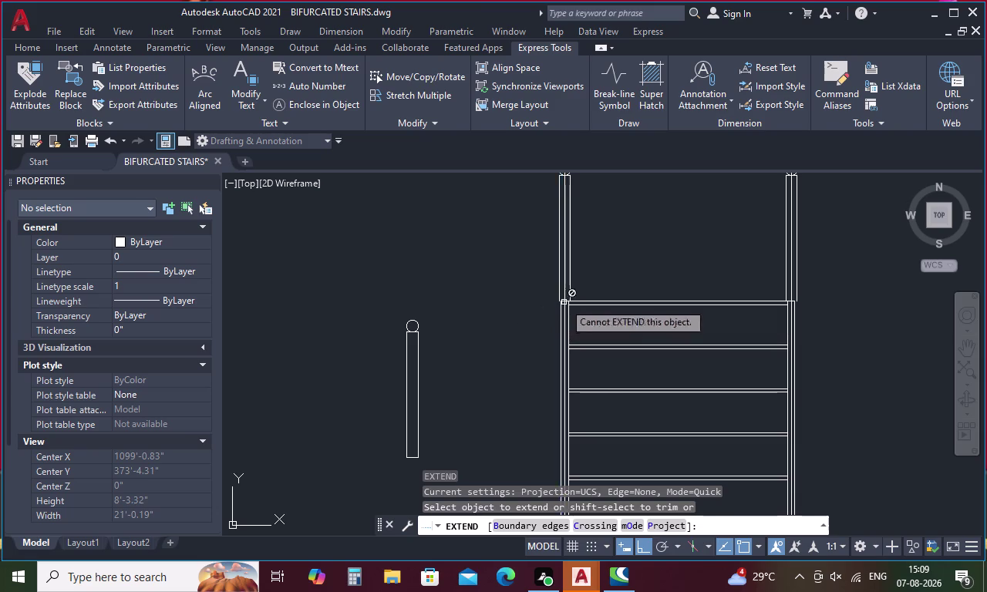
scroll(up, 3)
click(534, 296)
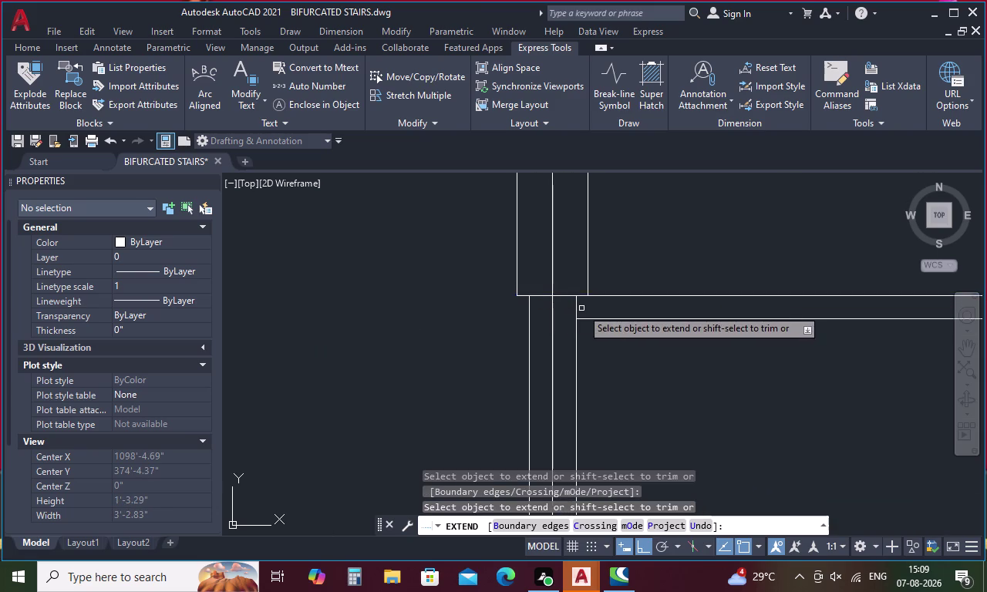
scroll(down, 3)
middle_drag(783, 274, 501, 276)
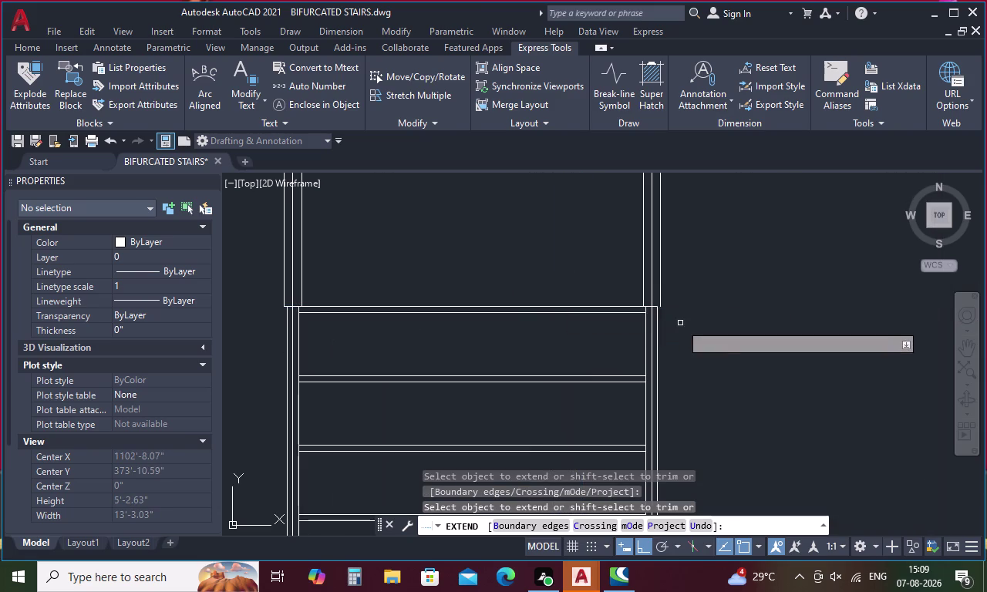
scroll(up, 3)
click(657, 304)
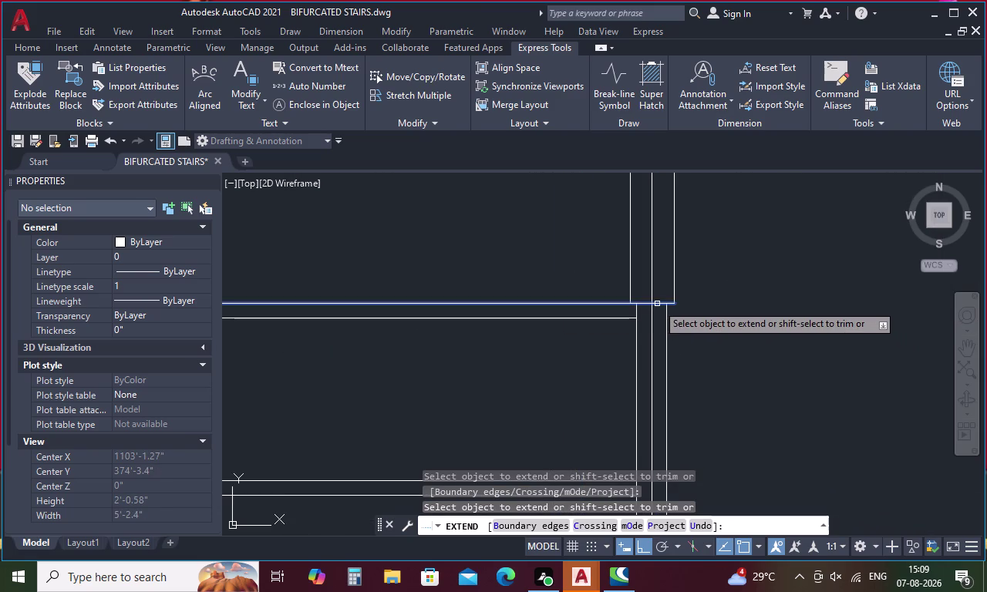
scroll(down, 3)
scroll(down, 3)
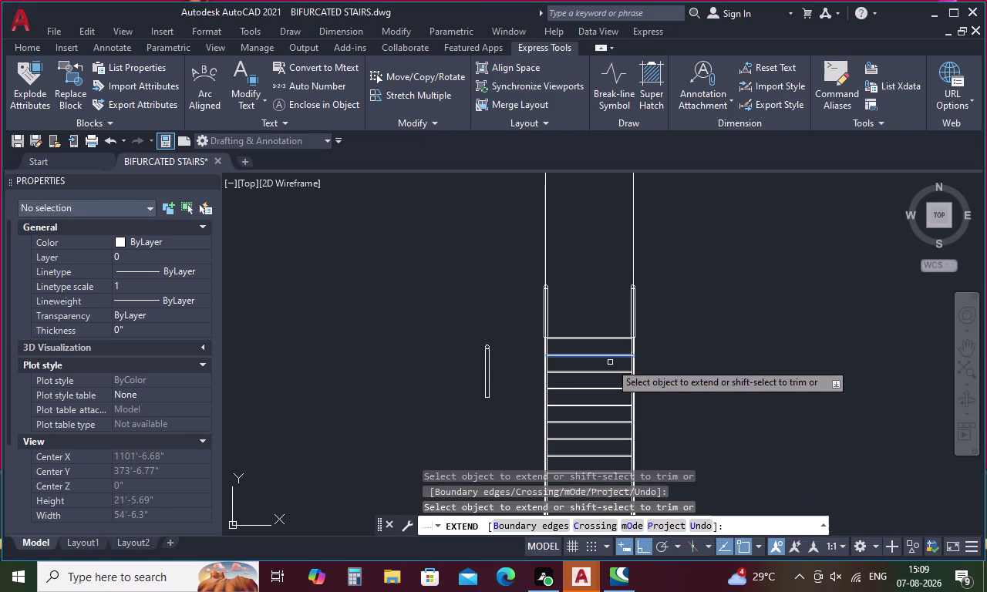
middle_drag(610, 363, 590, 277)
scroll(down, 3)
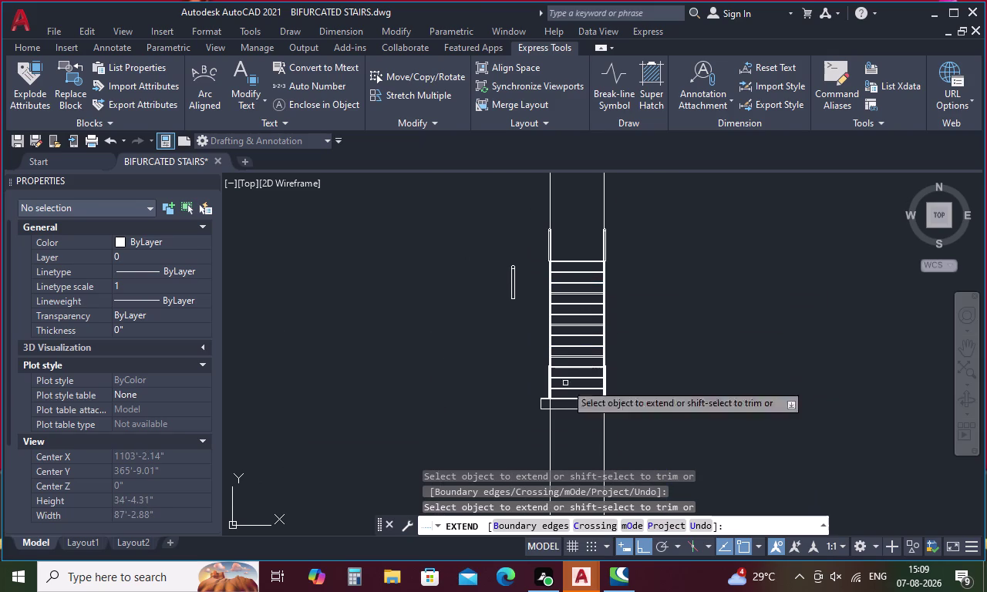
middle_drag(561, 466, 558, 383)
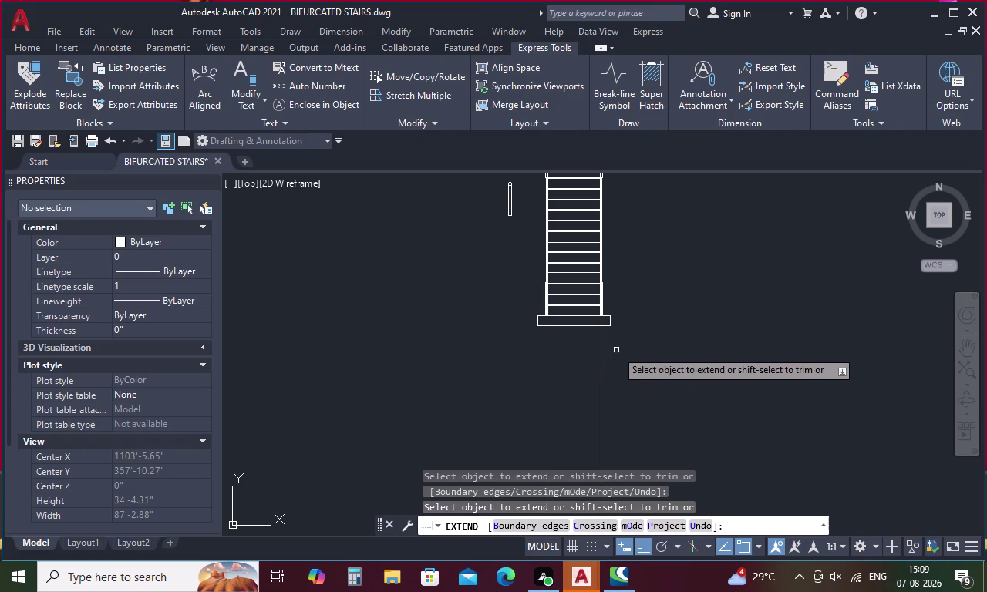
drag(619, 348, 521, 373)
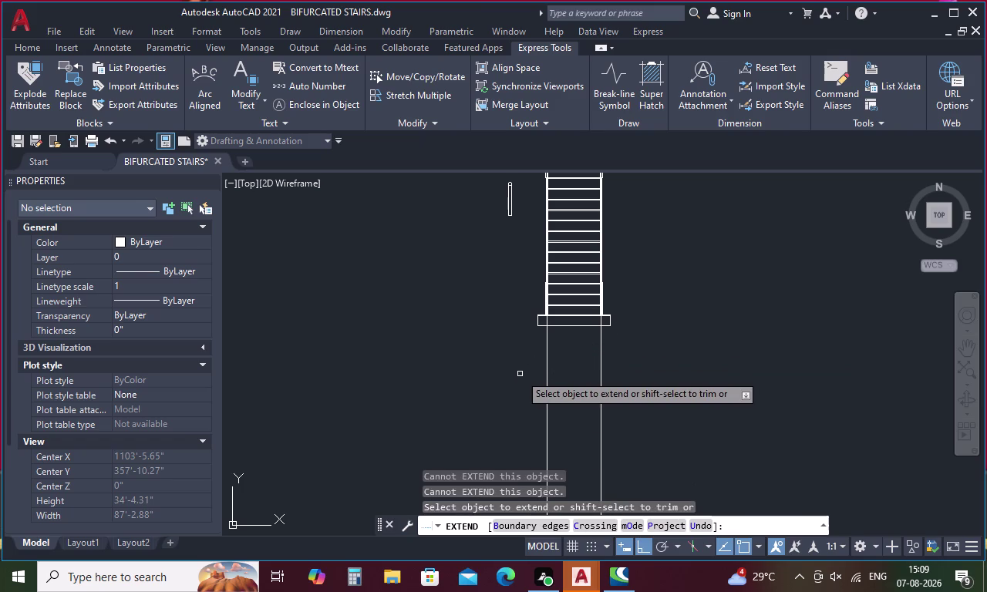
key(Escape)
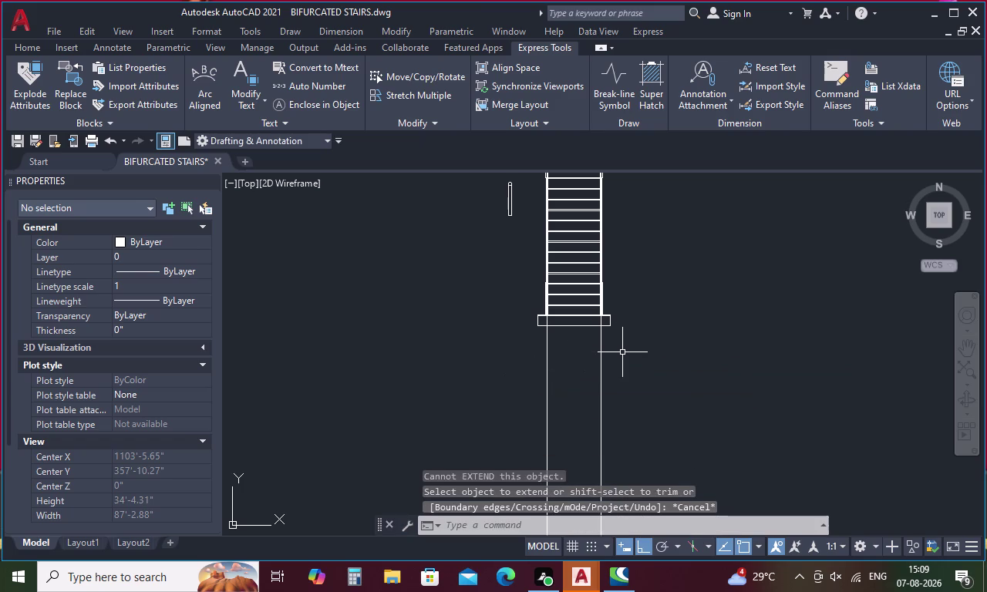
key(t)
text(r)
Fence-trim the line pieces near the top of the stair.
key(space)
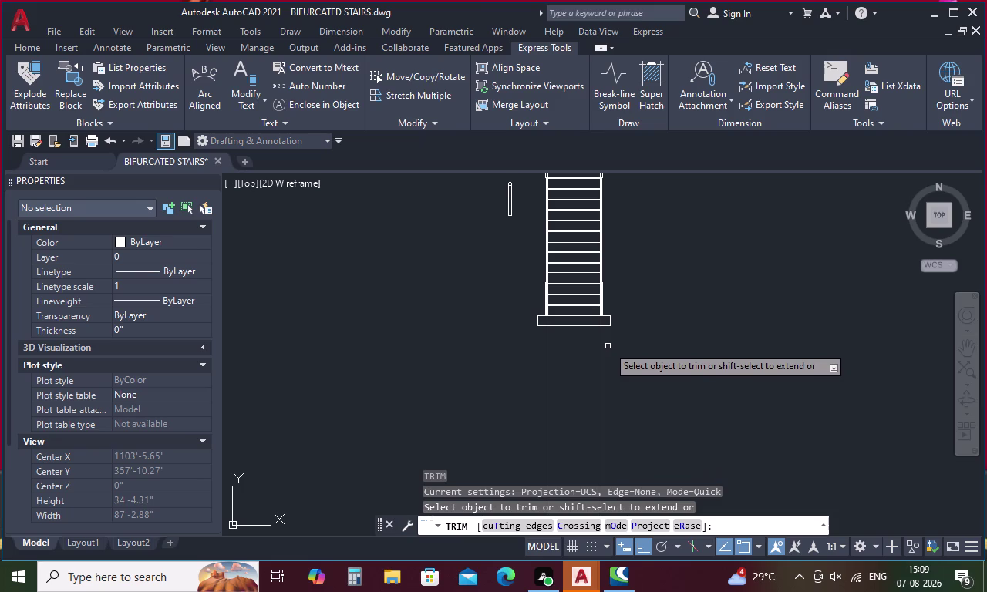
middle_drag(608, 345, 607, 451)
drag(612, 230, 564, 224)
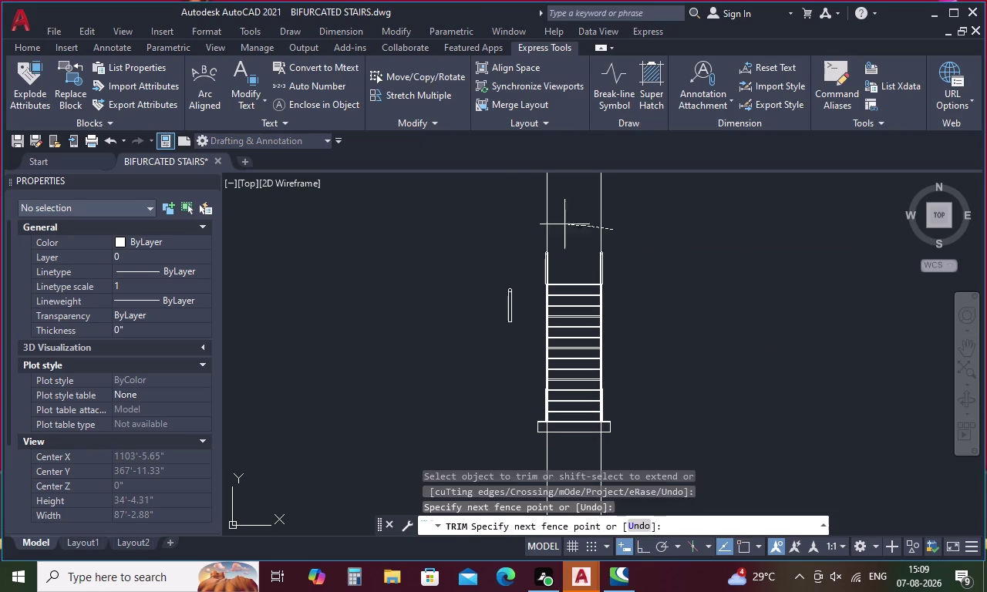
drag(564, 225, 504, 227)
key(Escape)
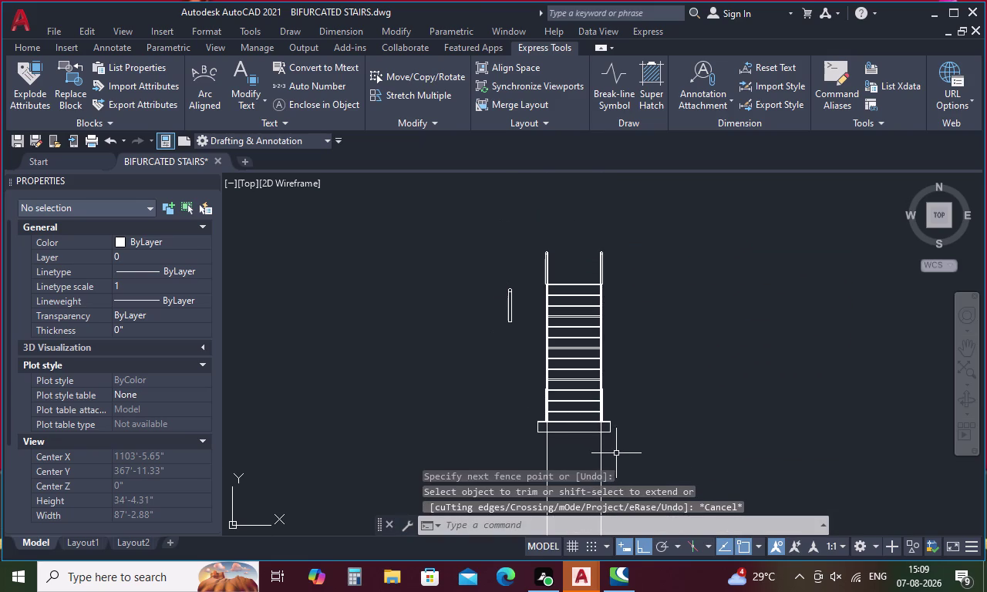
Crossing-select both vertical construction rays along the flight sides and erase them.
drag(617, 454, 526, 448)
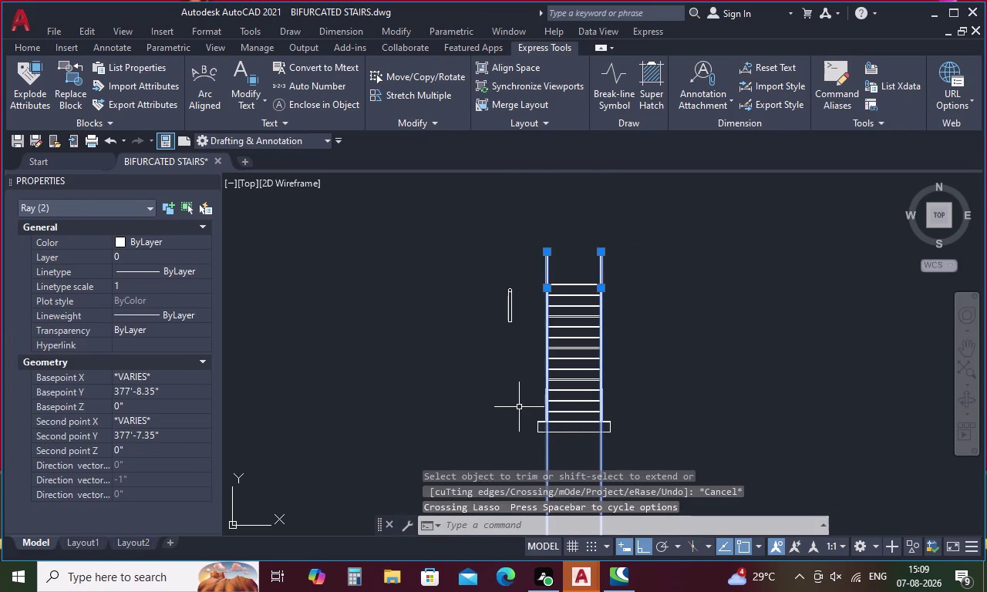
key(Delete)
scroll(up, 3)
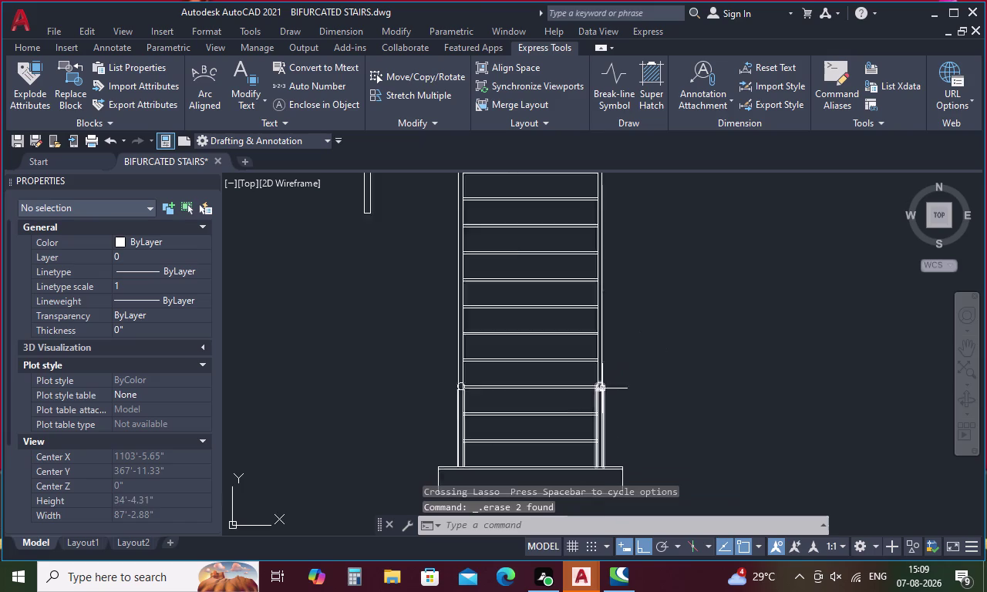
middle_drag(607, 388, 593, 267)
Trim the crossing line pieces and rail stubs at the first post-top circle and arc.
text(tr)
key(space)
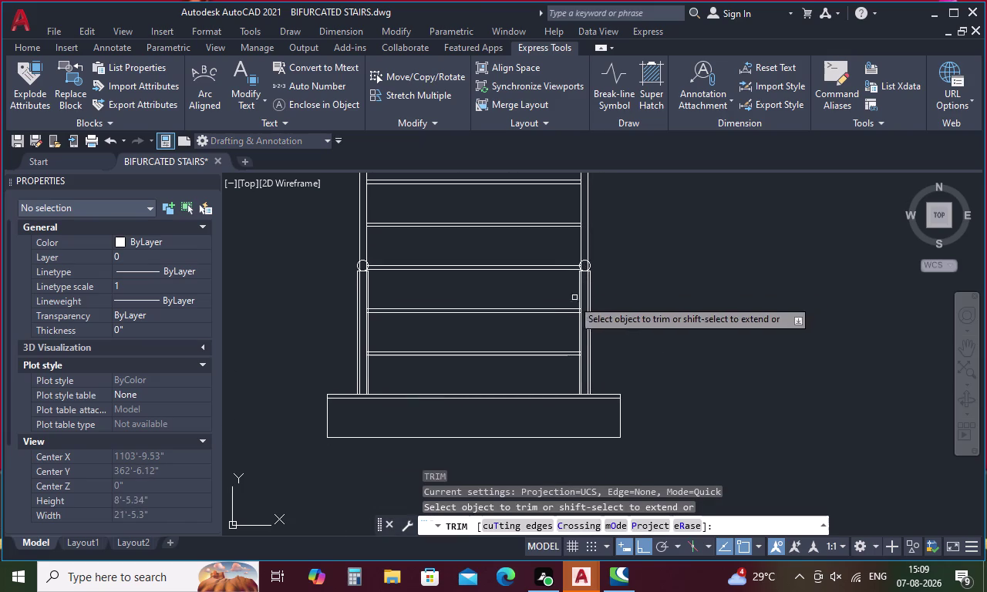
scroll(up, 3)
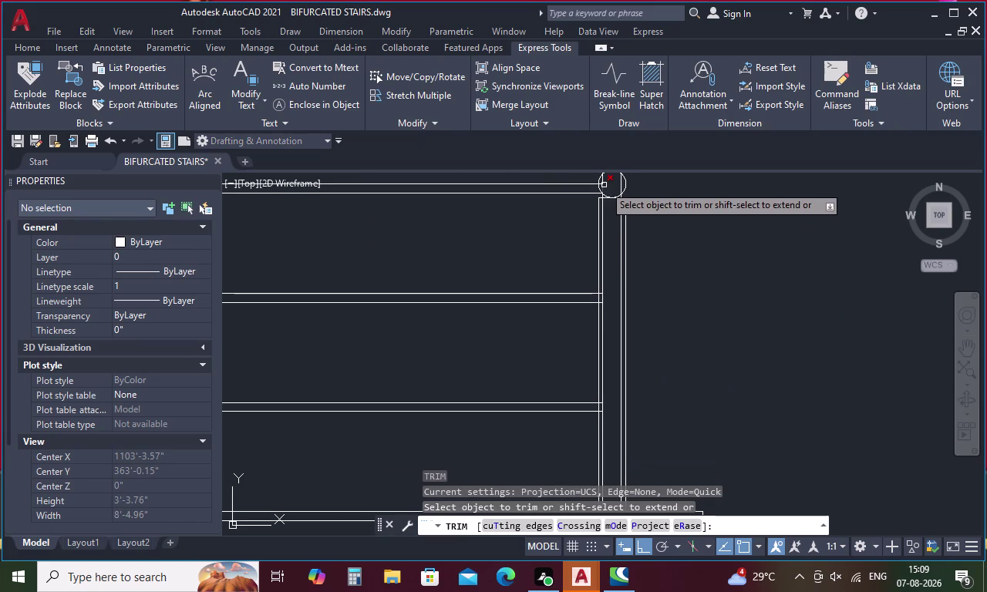
middle_drag(603, 185, 602, 258)
scroll(up, 3)
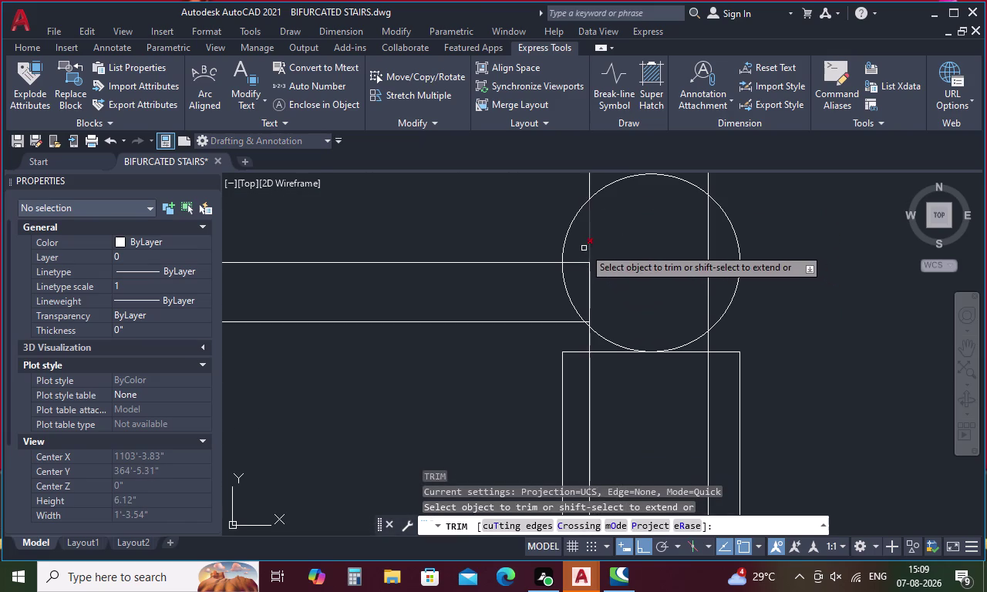
drag(584, 247, 600, 300)
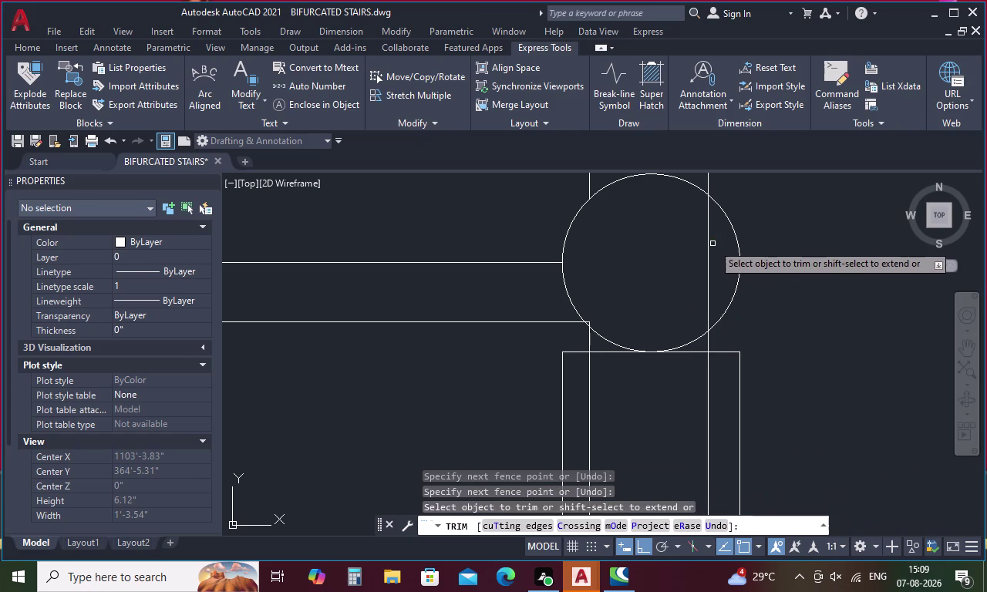
click(707, 248)
scroll(down, 3)
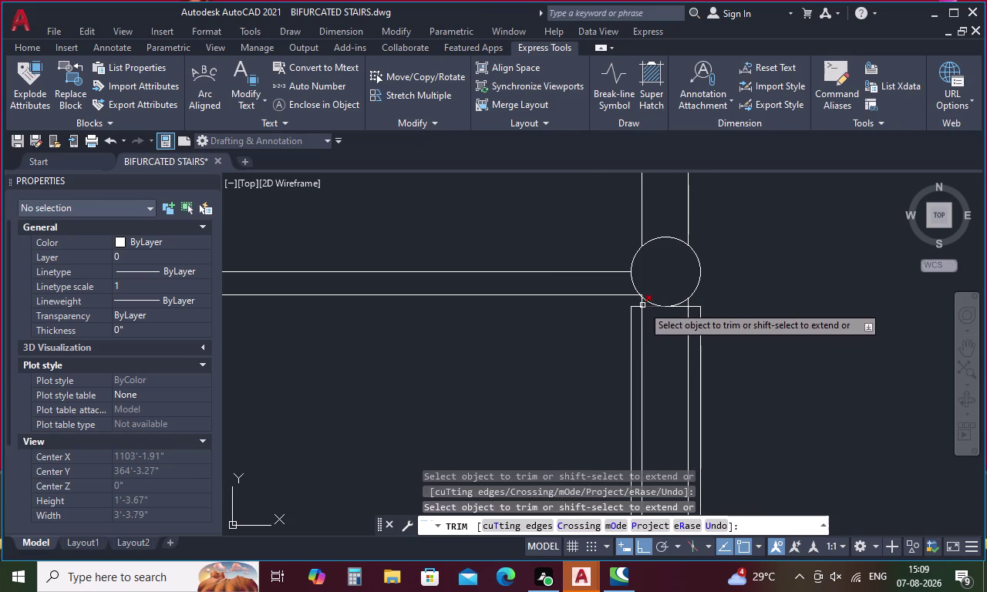
click(640, 320)
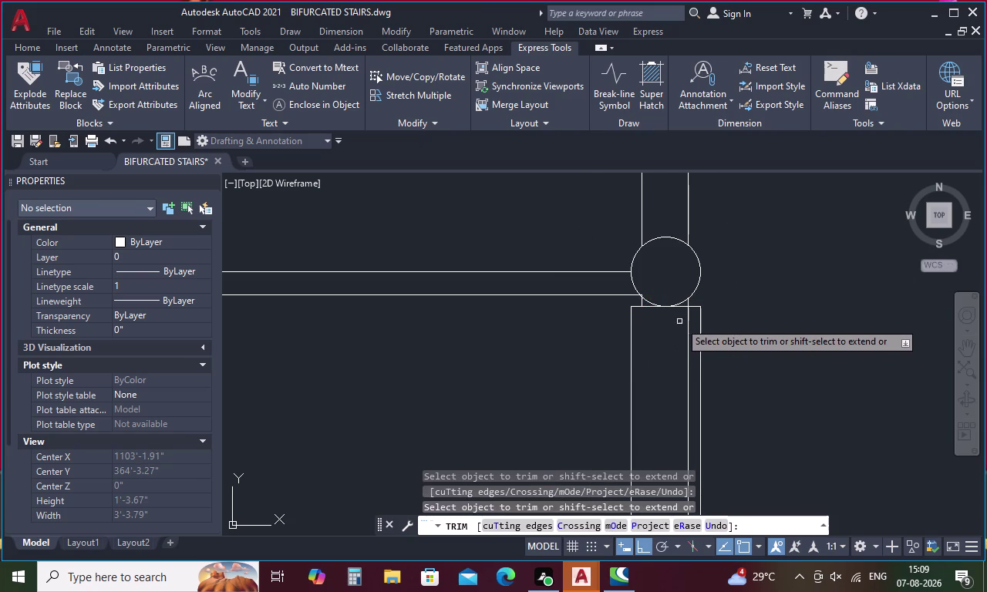
click(690, 315)
scroll(up, 3)
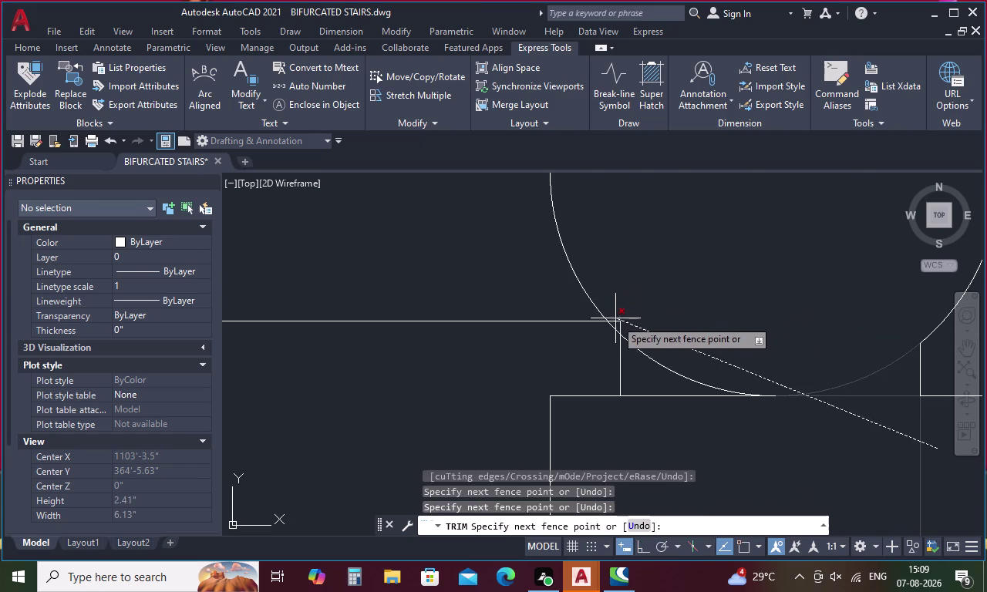
click(735, 445)
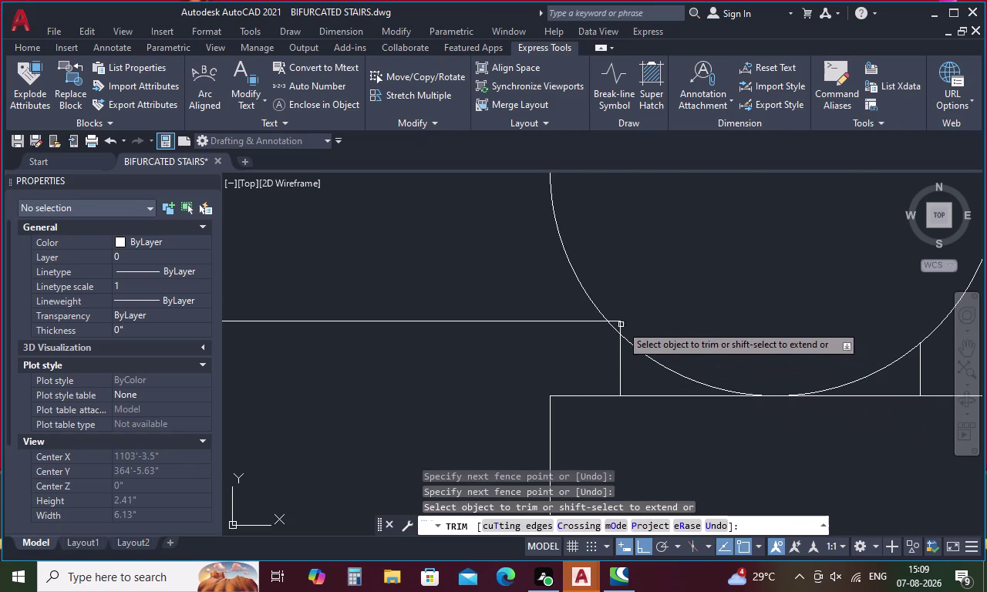
click(618, 324)
click(620, 323)
scroll(down, 3)
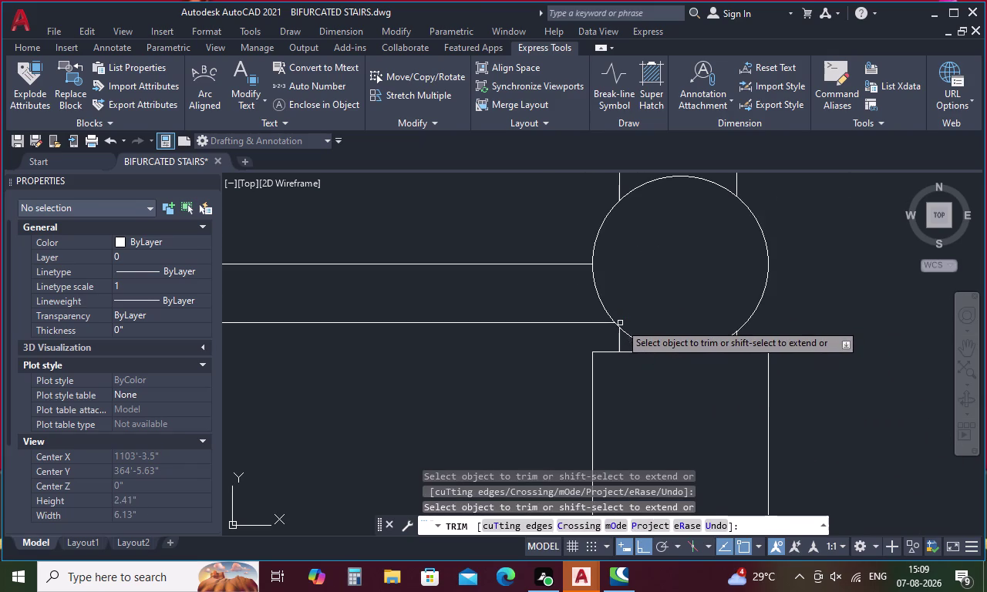
Trim the handrail overshoots and overlaps inside the post at the lower joint.
middle_drag(635, 394, 624, 282)
scroll(down, 3)
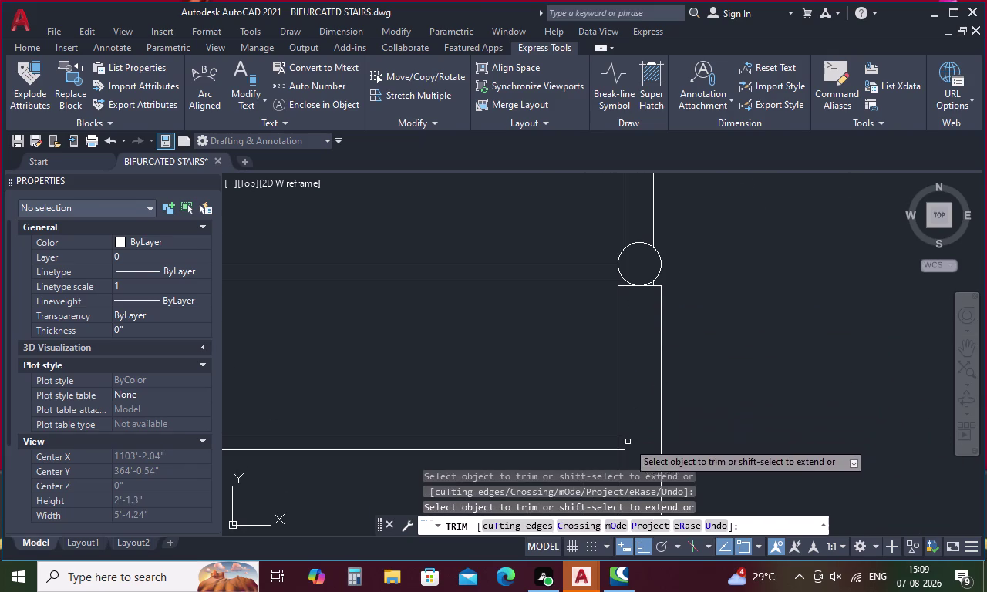
middle_drag(627, 444, 613, 285)
click(611, 290)
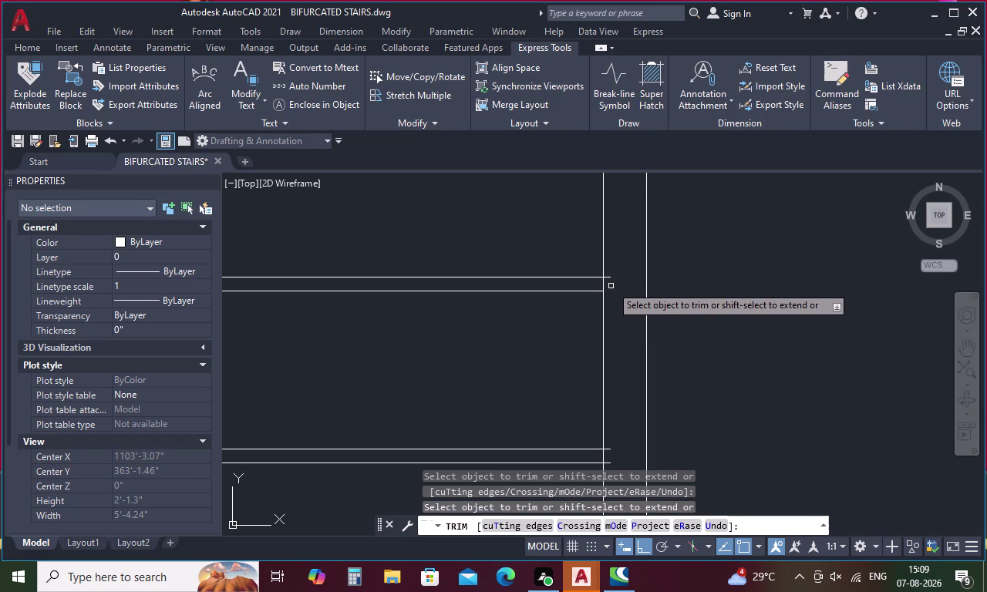
click(610, 278)
scroll(down, 3)
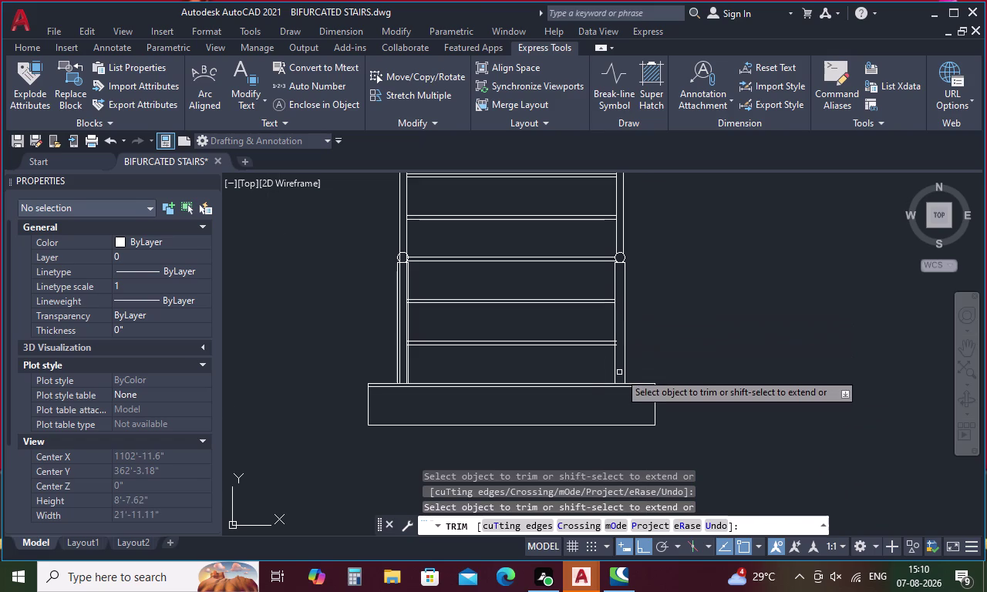
scroll(up, 3)
click(600, 287)
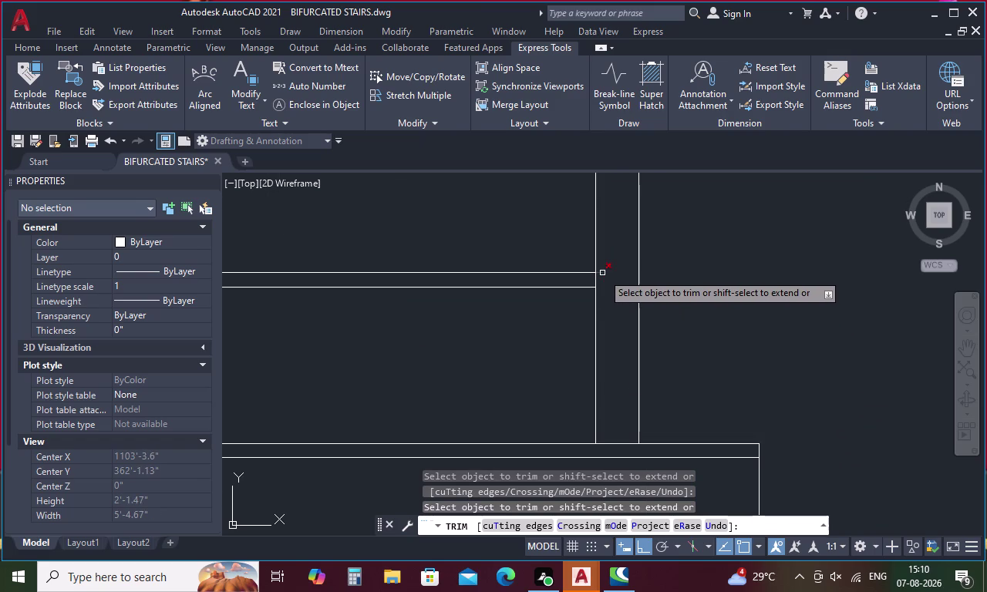
click(602, 273)
scroll(down, 3)
Remove the extra post lines crossing the rail at the left handrail post.
middle_drag(412, 291, 584, 328)
scroll(up, 3)
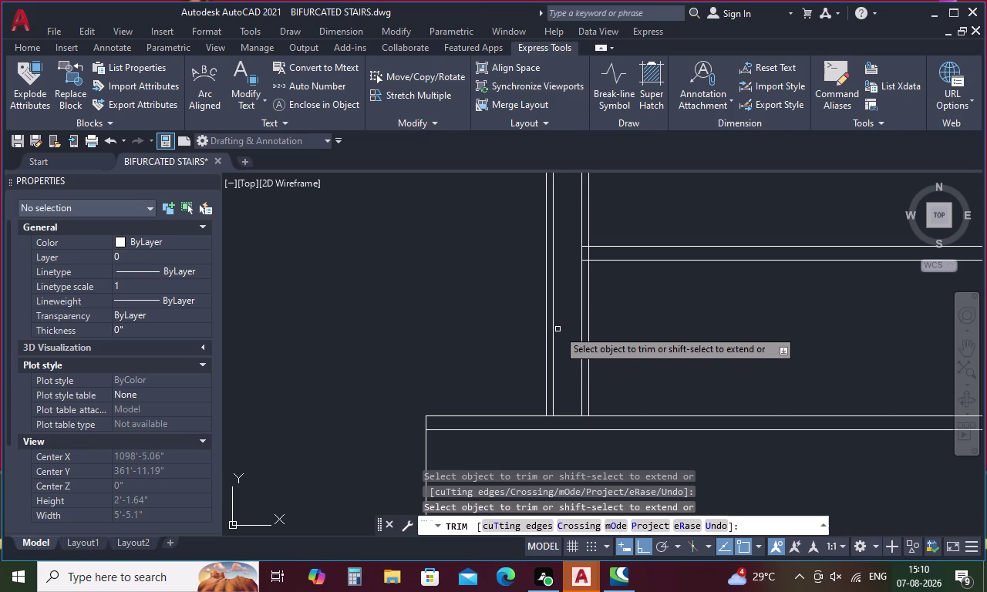
click(554, 330)
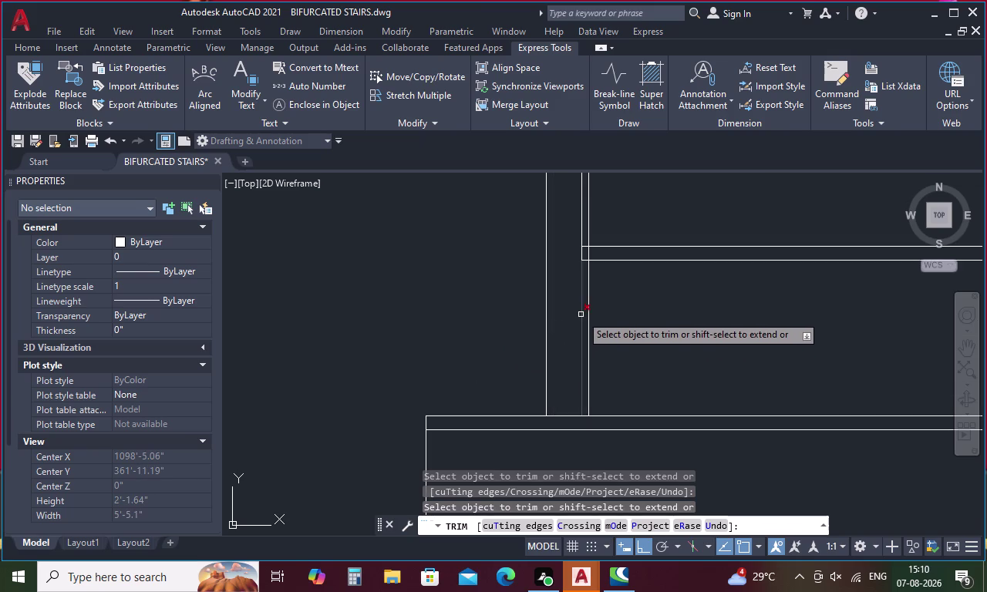
click(581, 315)
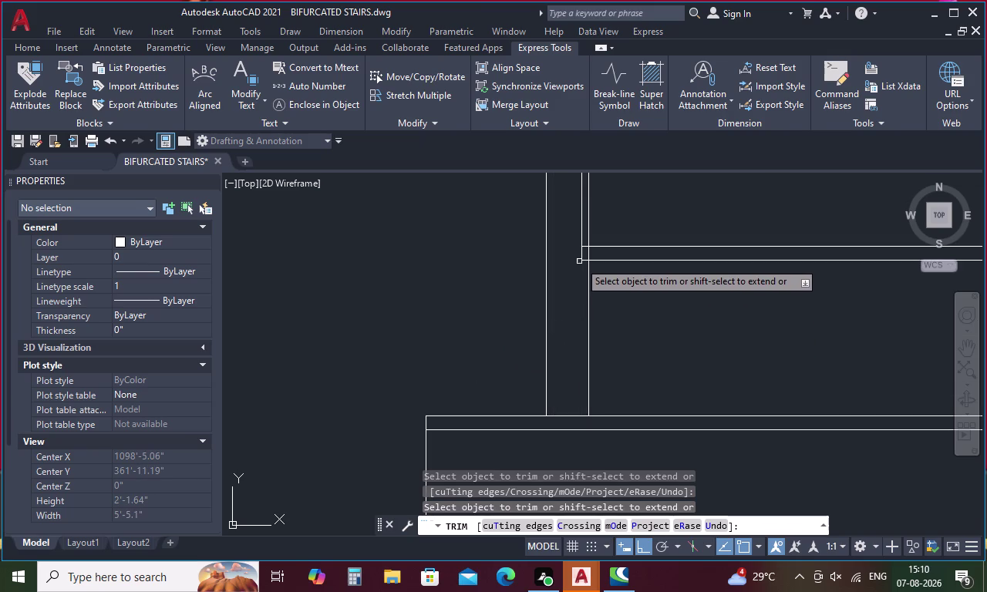
click(581, 261)
click(581, 251)
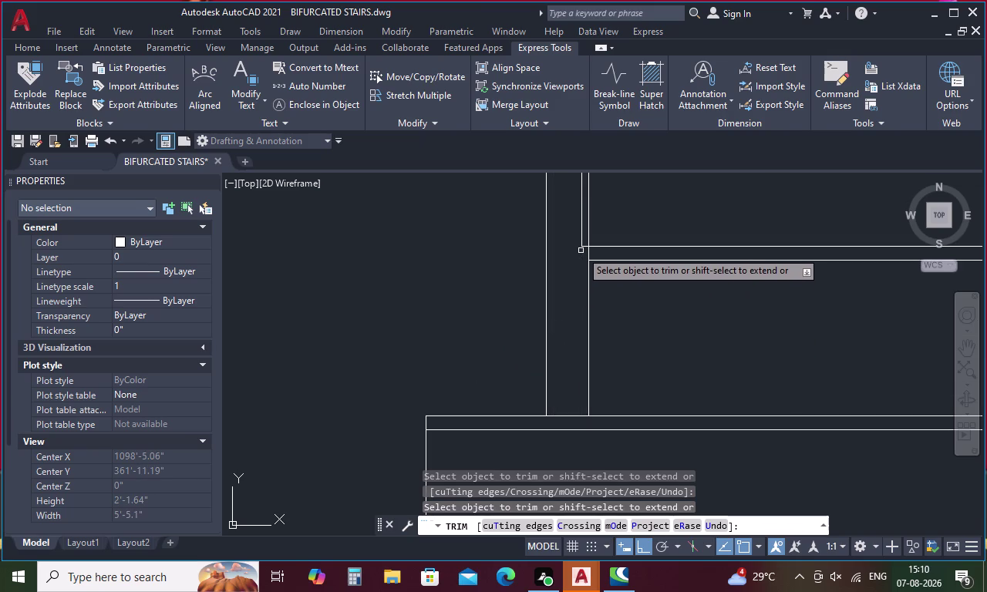
click(581, 241)
click(581, 246)
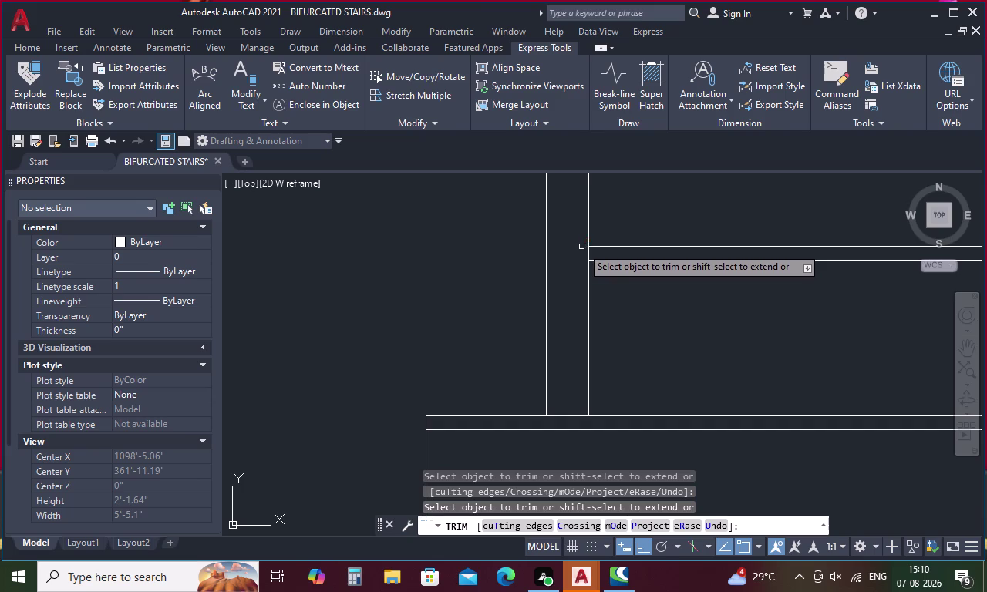
Trim the rail ends and remaining stub inside the next post.
middle_drag(581, 246, 600, 445)
scroll(down, 3)
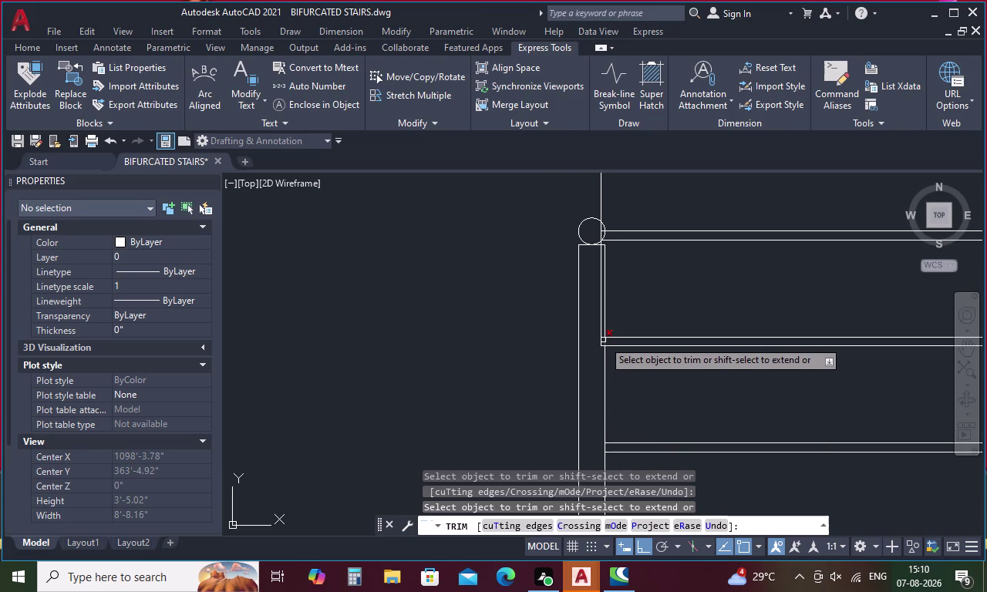
click(600, 322)
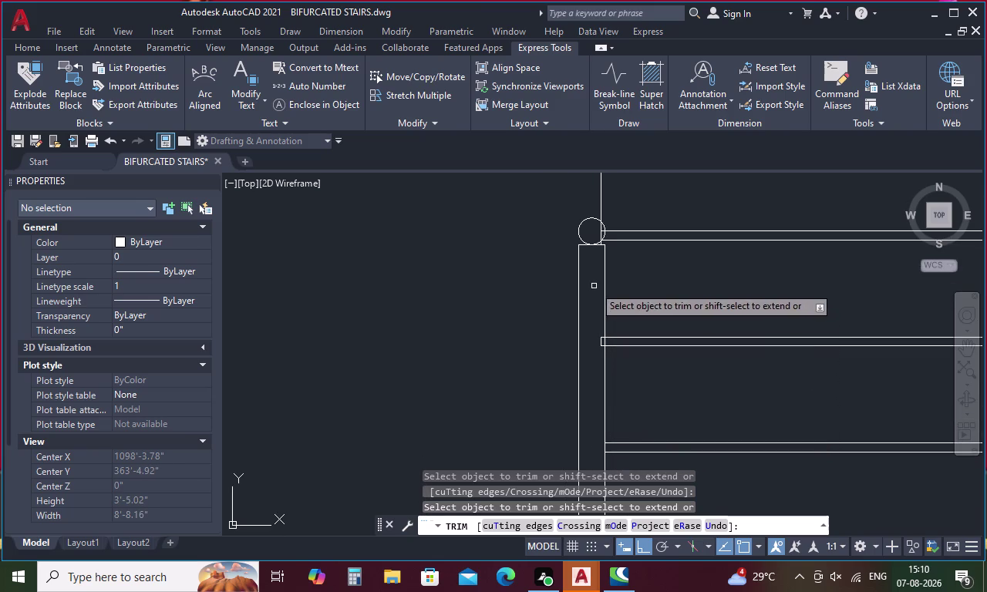
scroll(up, 3)
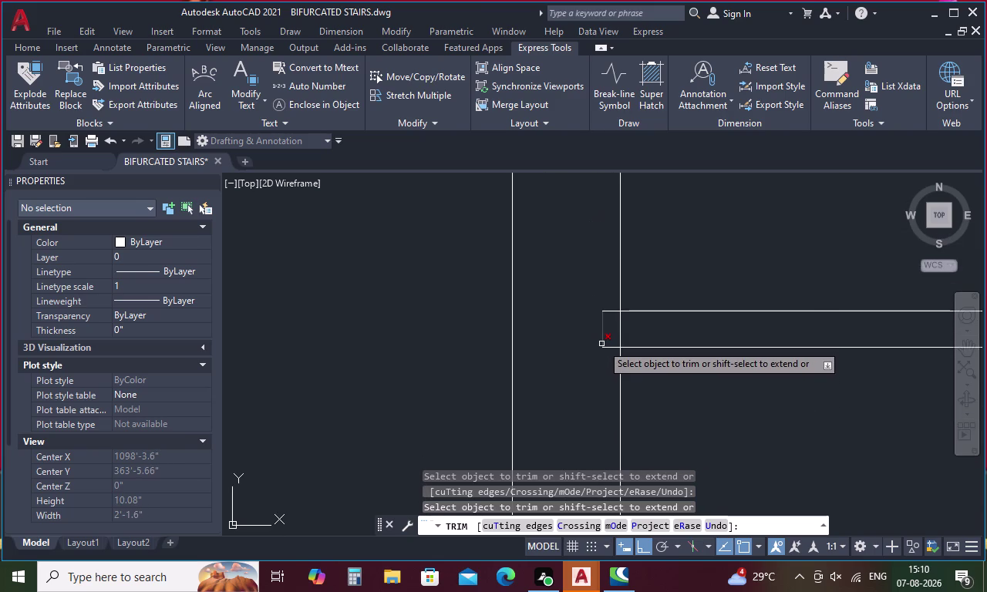
click(601, 344)
click(604, 346)
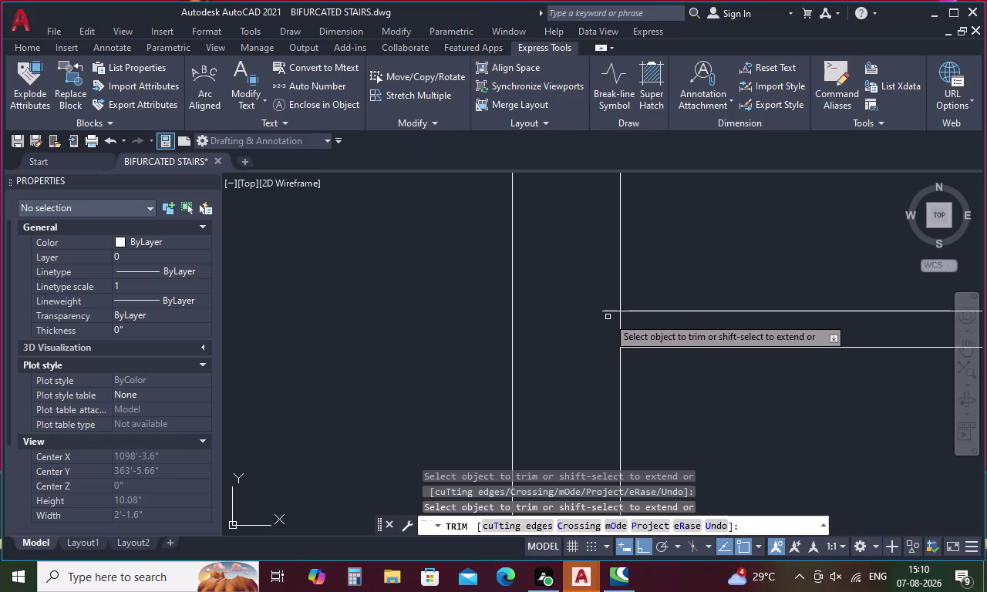
click(610, 312)
middle_drag(610, 313, 621, 537)
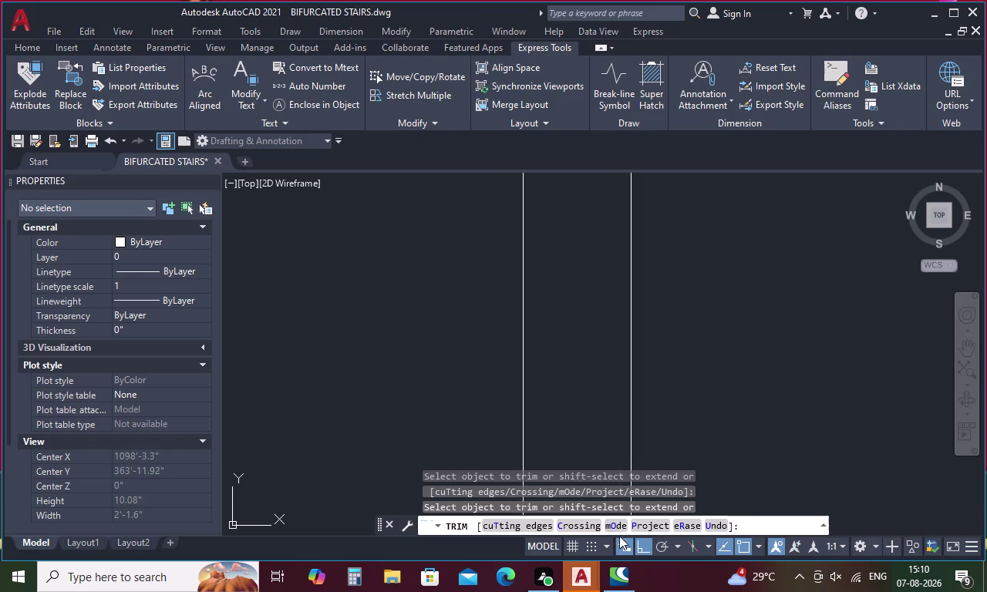
scroll(down, 3)
scroll(down, 3)
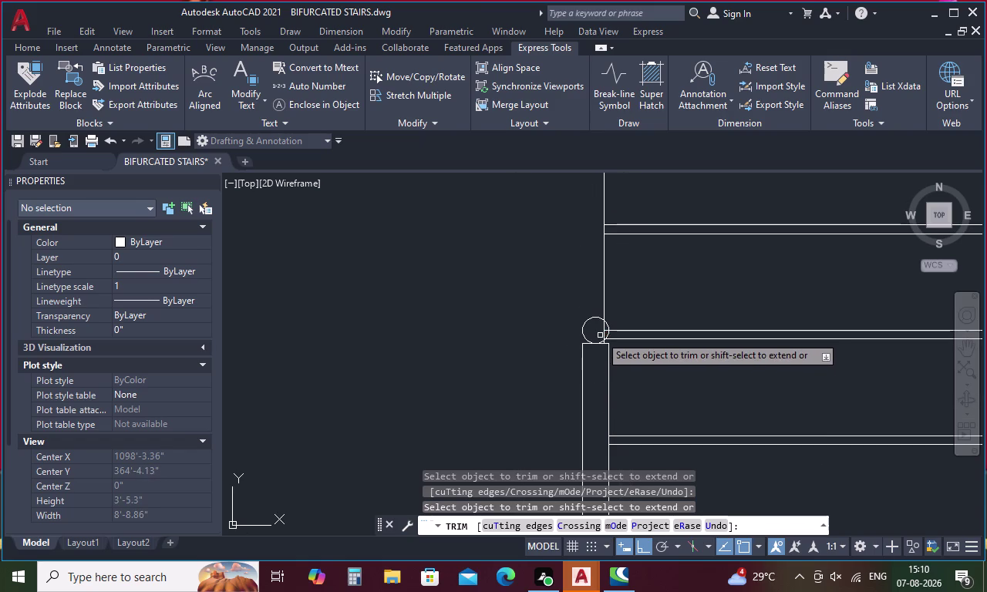
scroll(up, 3)
Cut the lines inside the post-top circle, including a fence trim.
click(607, 333)
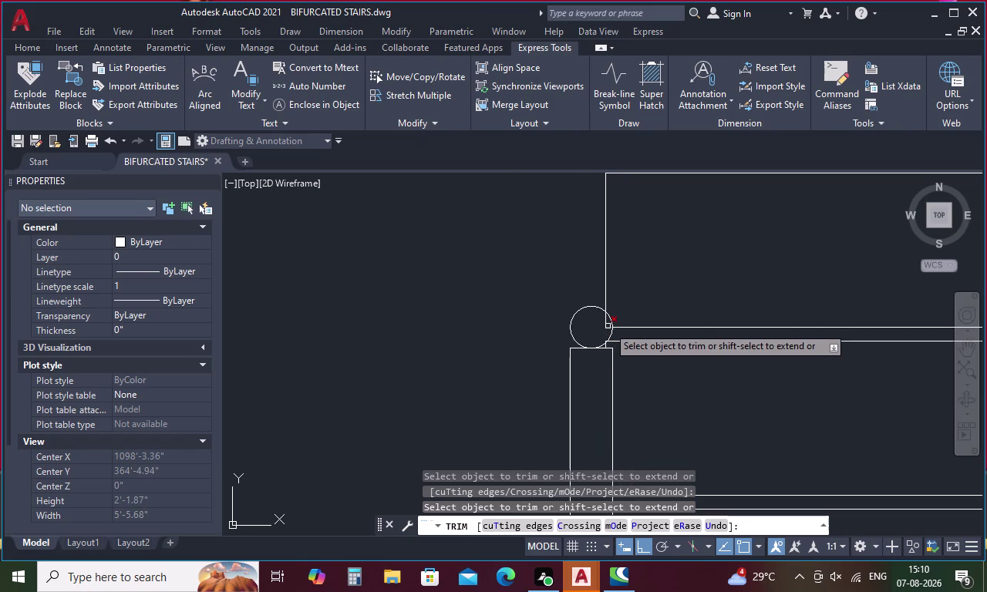
click(608, 326)
click(603, 327)
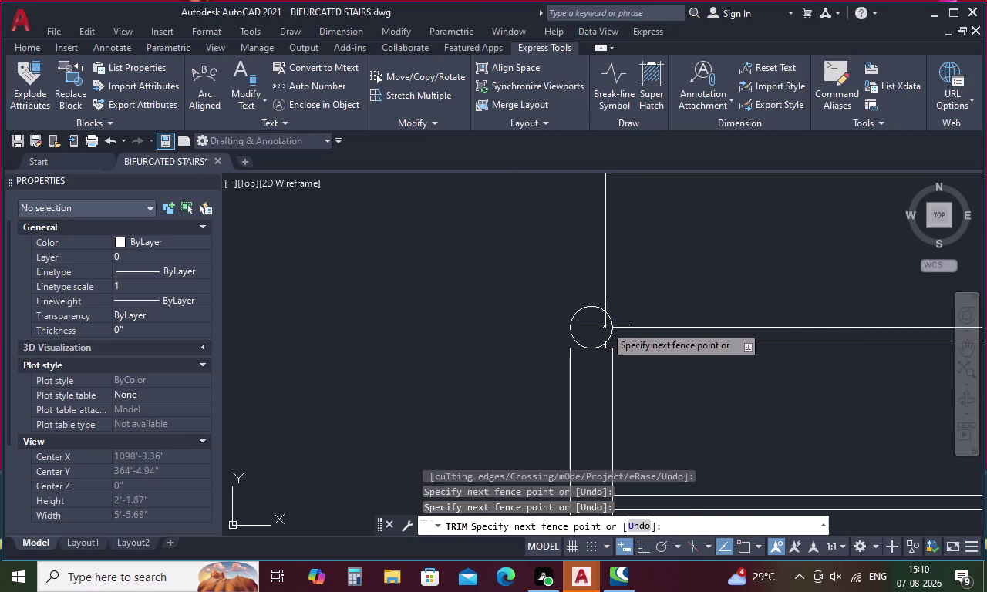
click(606, 323)
scroll(up, 3)
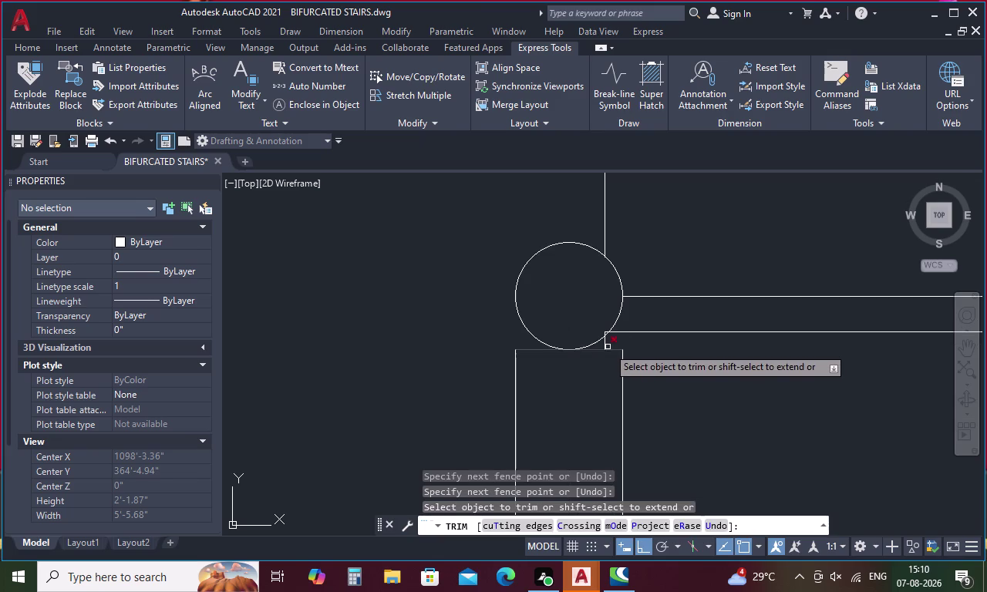
scroll(up, 3)
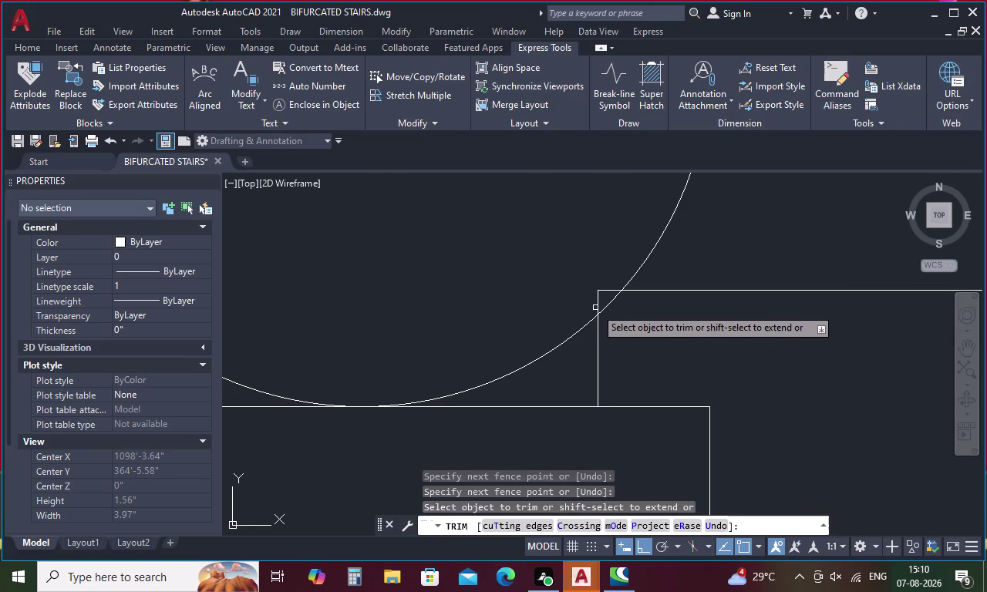
drag(611, 283, 597, 300)
scroll(down, 3)
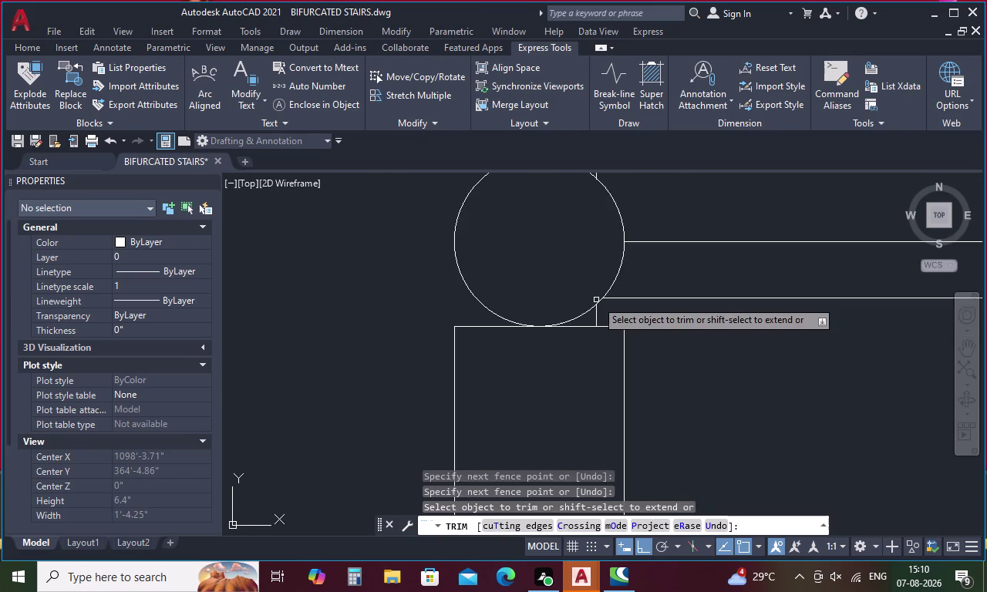
scroll(down, 3)
scroll(down, 3)
Pan across the stair flight to check the lower treads and left post, then end trimming.
middle_drag(837, 355, 811, 362)
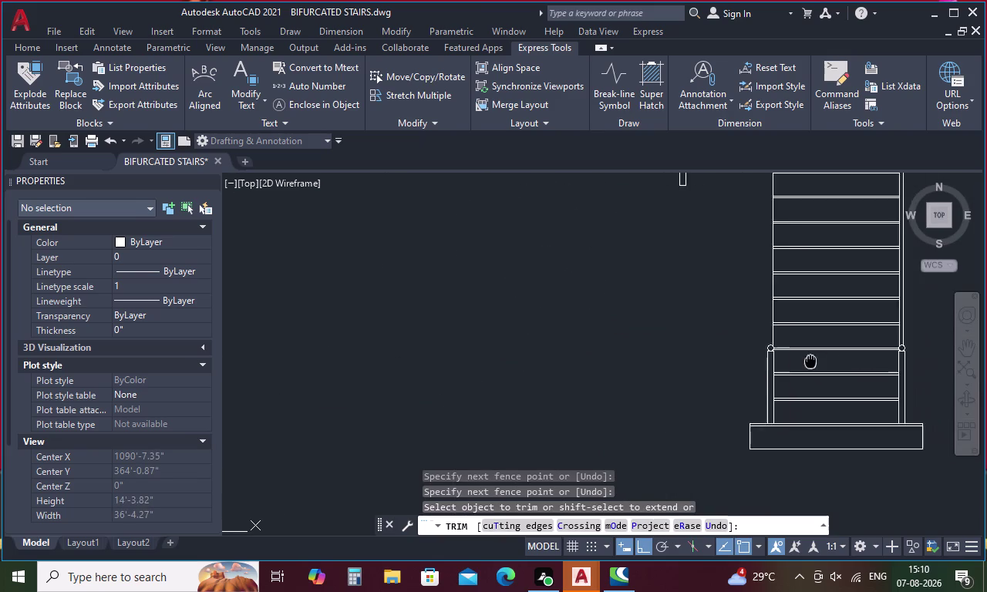
middle_drag(810, 361, 583, 367)
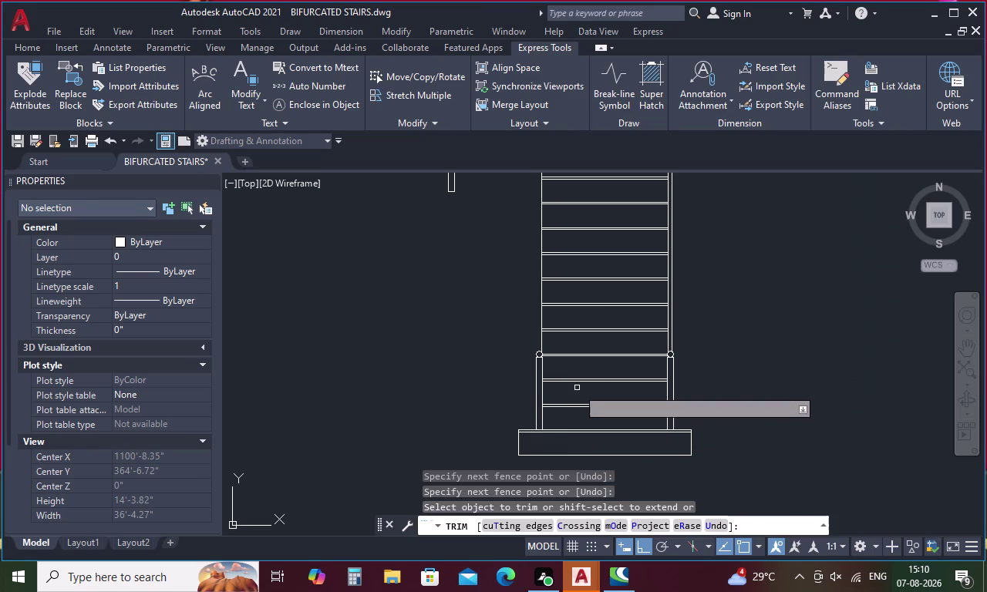
middle_drag(590, 335, 587, 427)
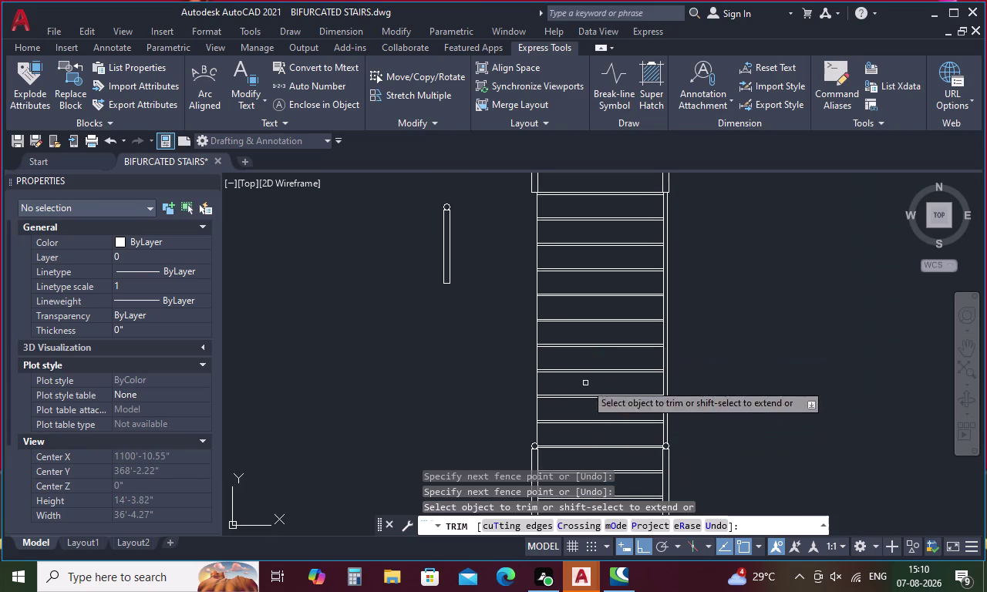
scroll(down, 3)
middle_drag(595, 342, 595, 364)
scroll(up, 3)
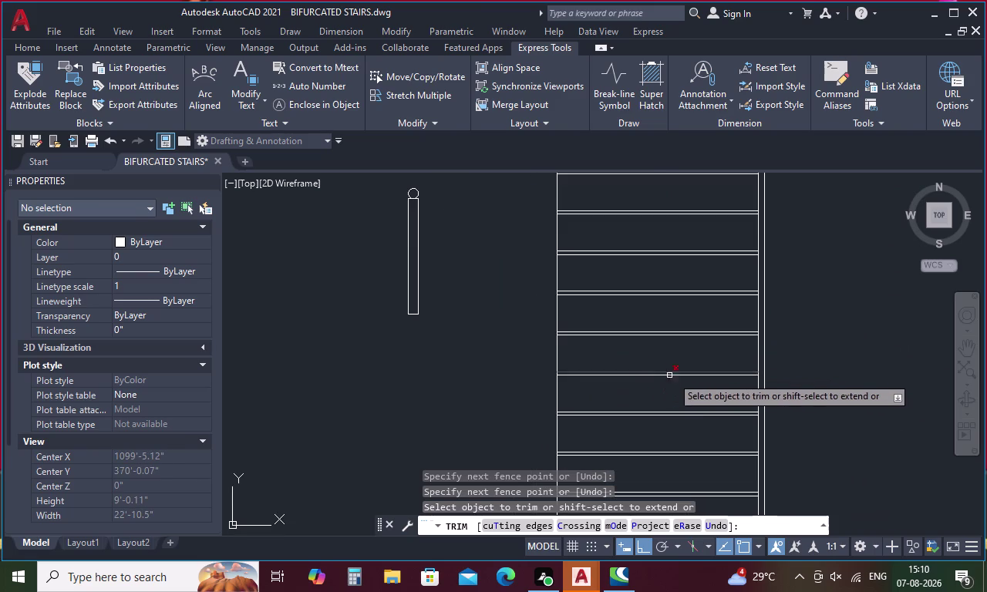
key(Escape)
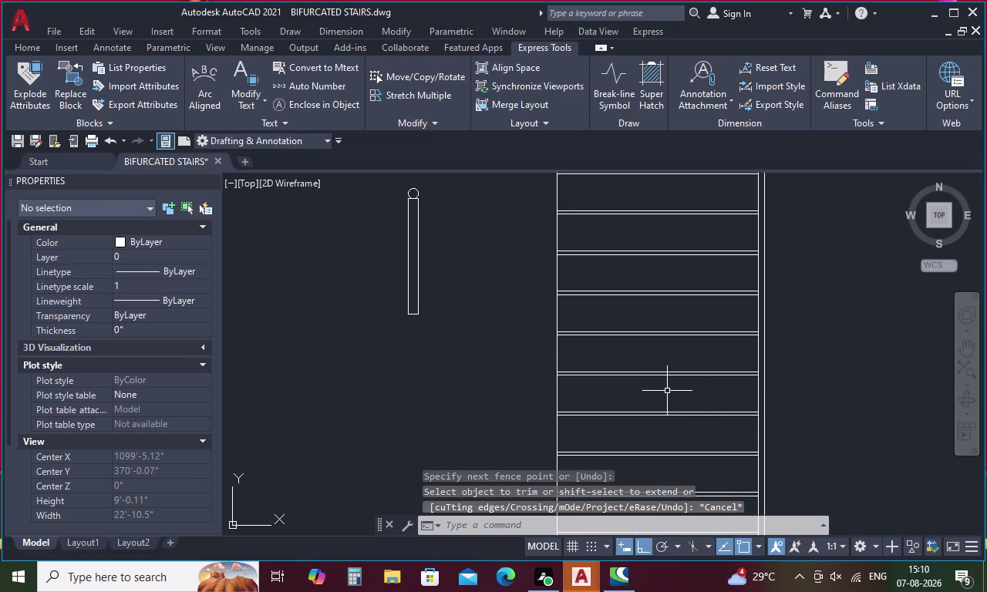
Offset the lower-left post edge 2 inches to the left.
text(o)
key(space)
text(2)
key(space)
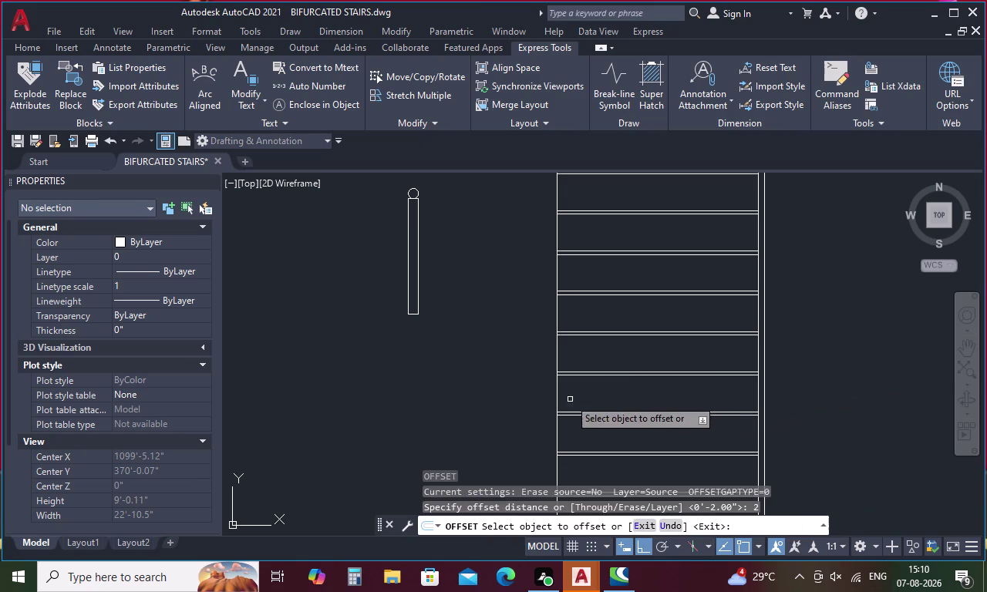
click(558, 392)
click(518, 390)
scroll(down, 3)
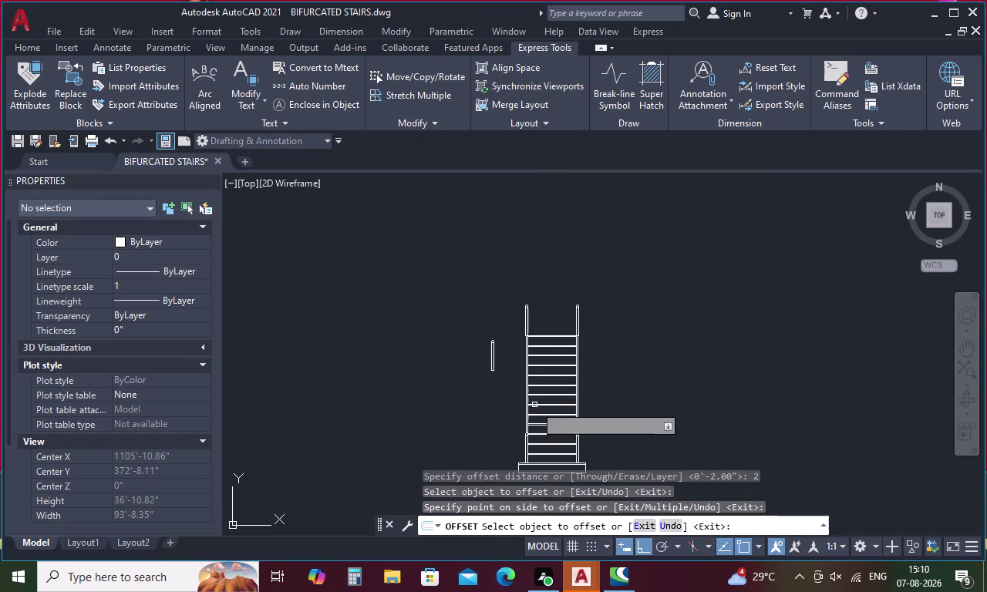
middle_drag(536, 440, 569, 434)
scroll(up, 3)
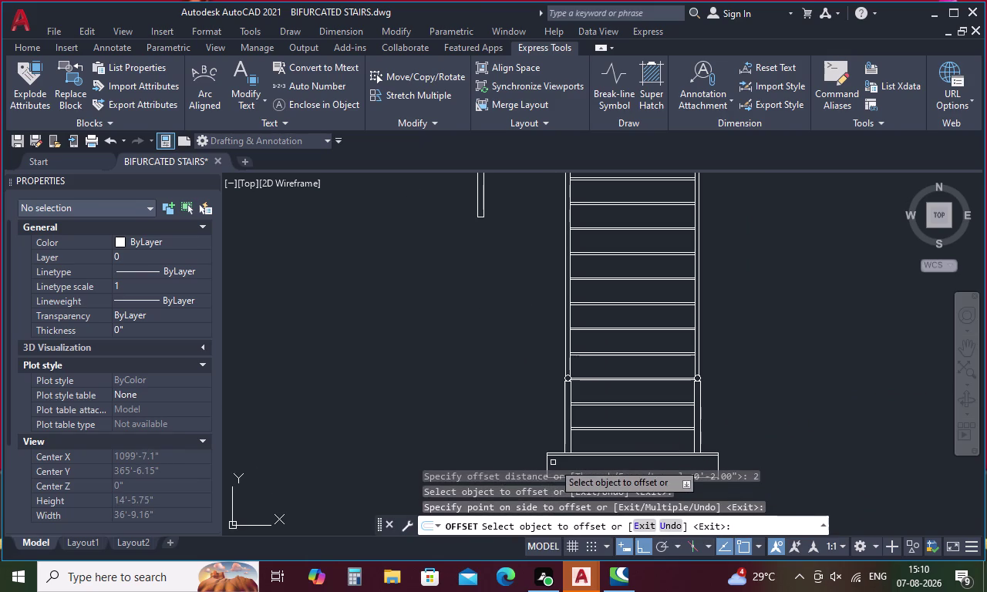
key(Escape)
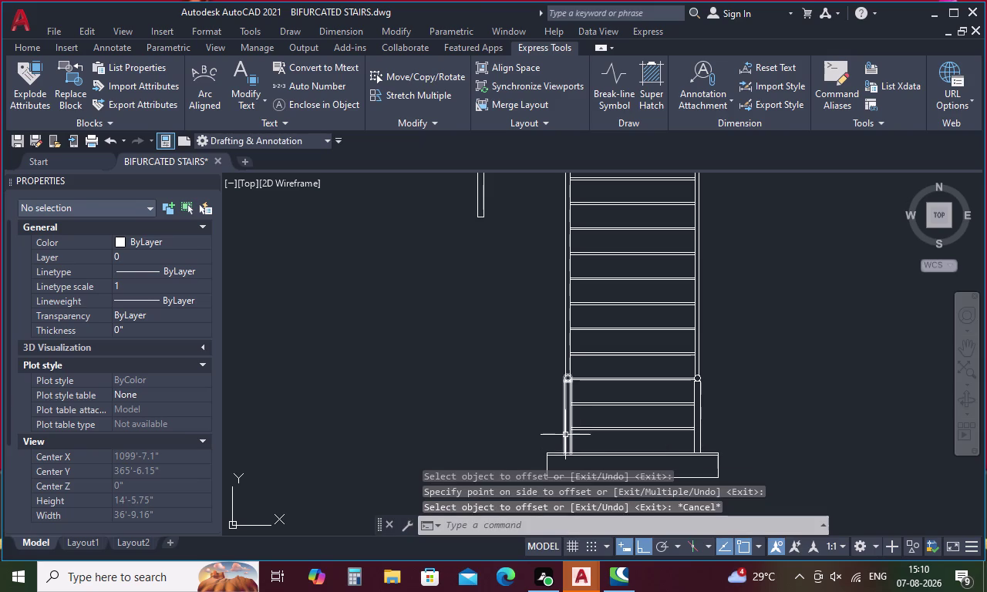
text(tr)
key(space)
scroll(up, 3)
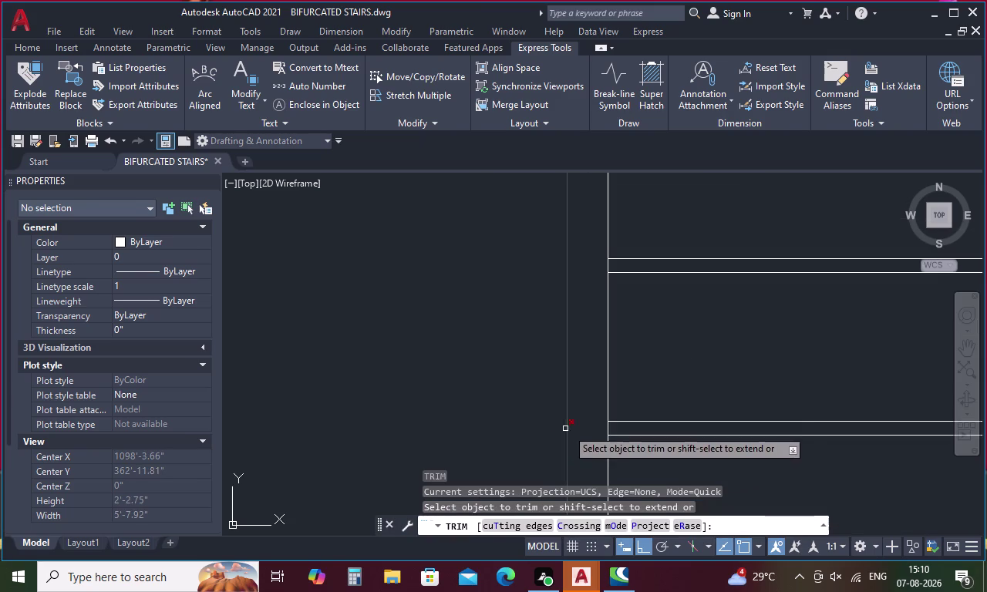
scroll(down, 3)
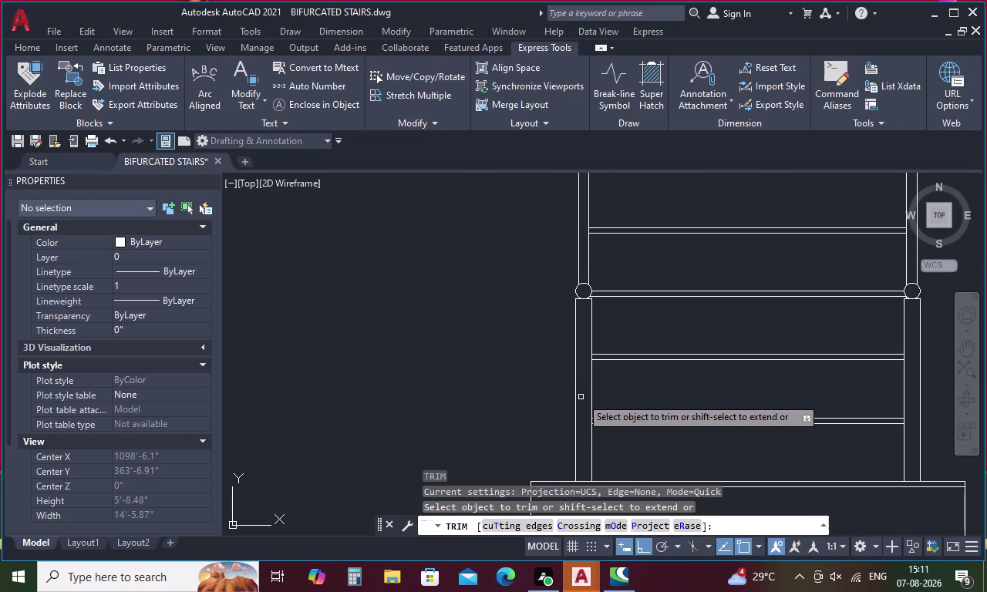
key(Escape)
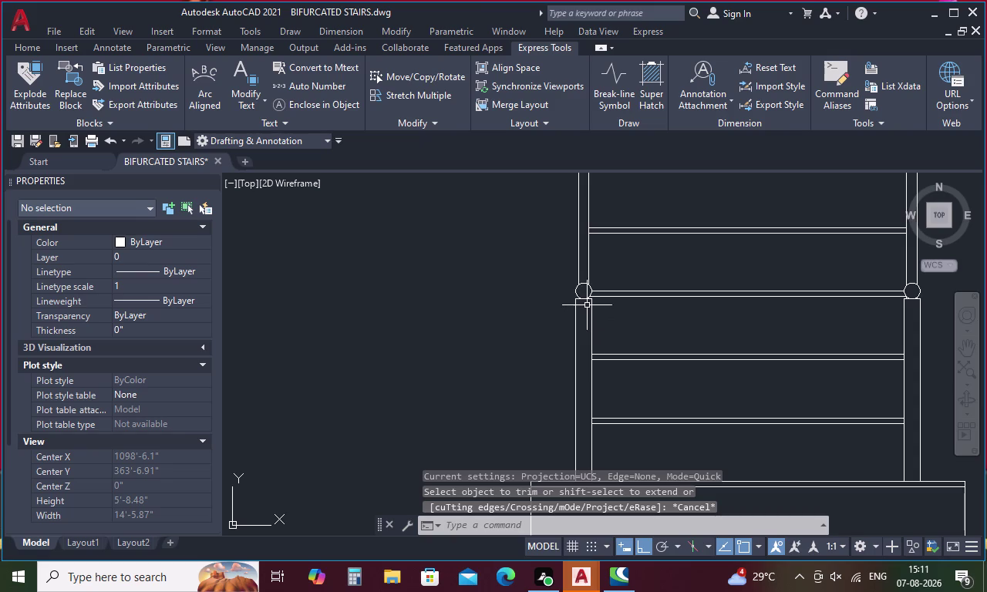
scroll(up, 3)
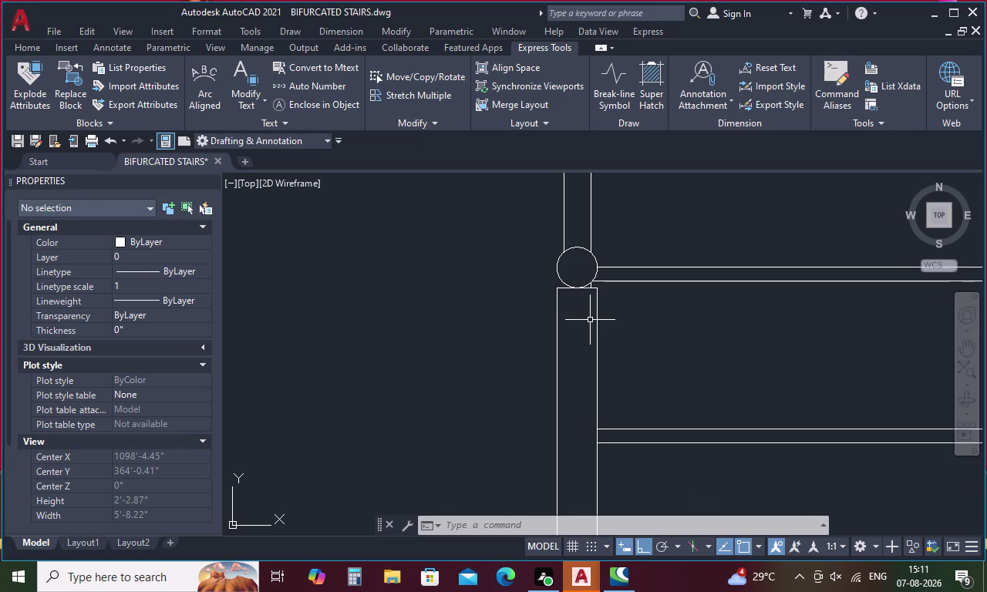
Extend both post edge lines up to the round cap.
key(Escape)
text(ex)
key(space)
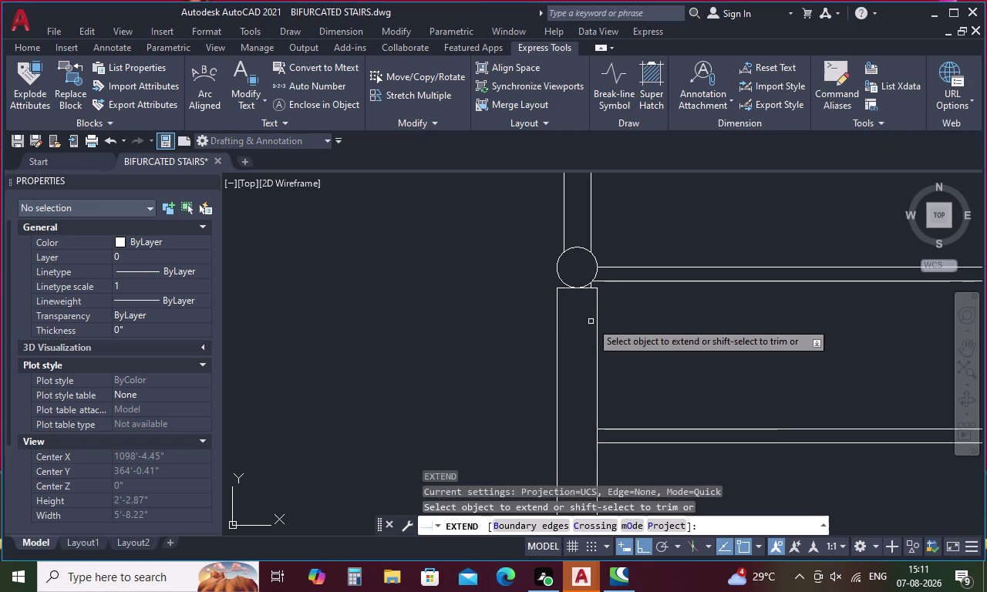
click(563, 241)
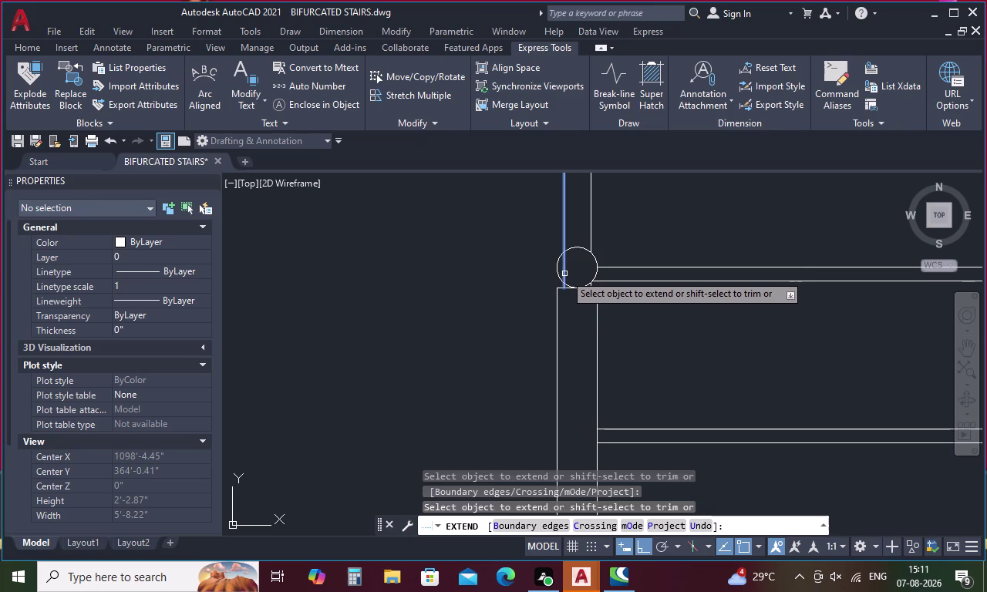
click(564, 274)
key(Escape)
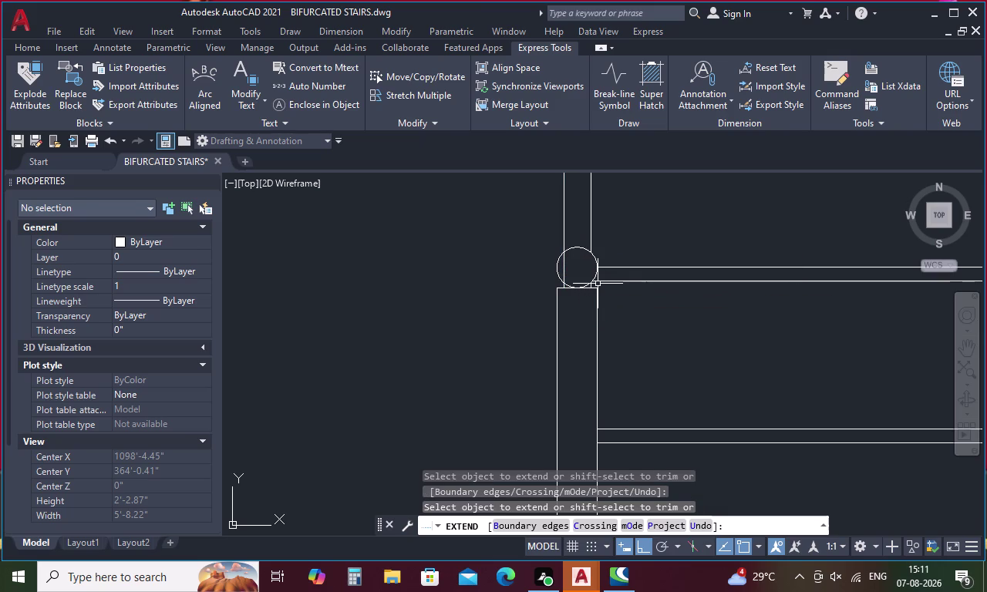
text(tr)
key(space)
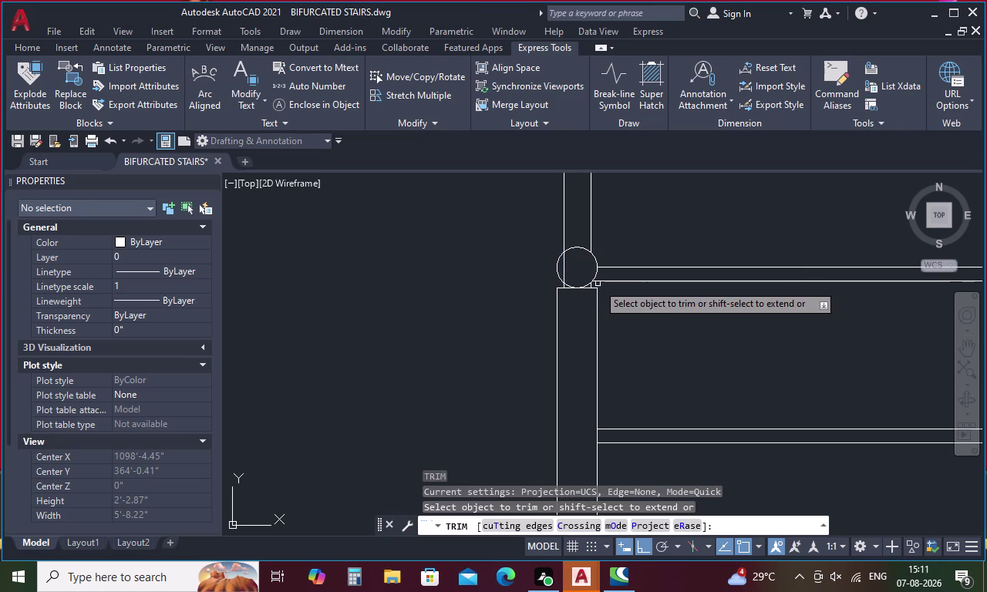
Trim the stray line beside the post cap and pan to the next post.
click(564, 272)
scroll(down, 3)
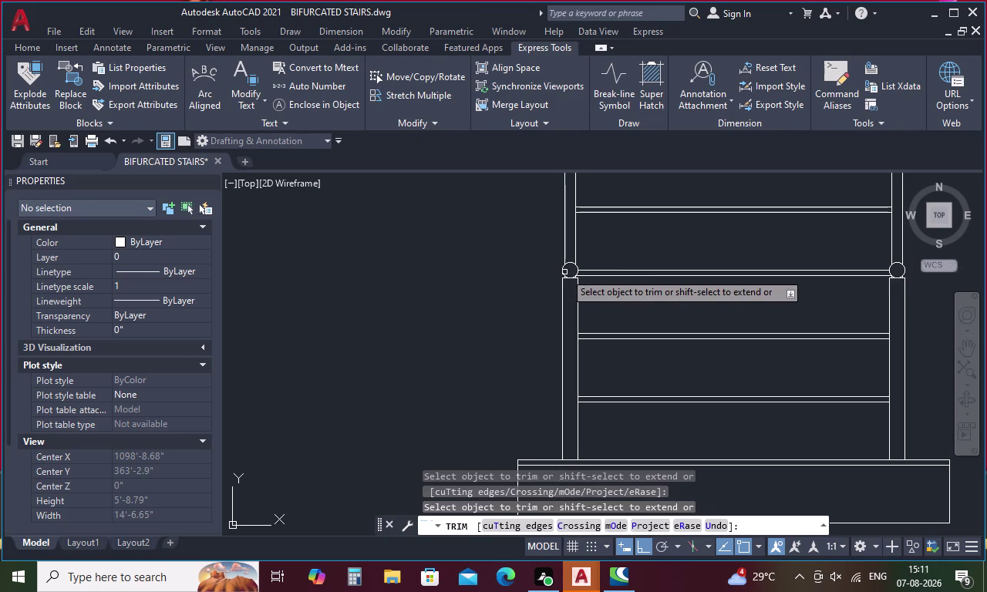
middle_drag(680, 252, 358, 313)
scroll(down, 3)
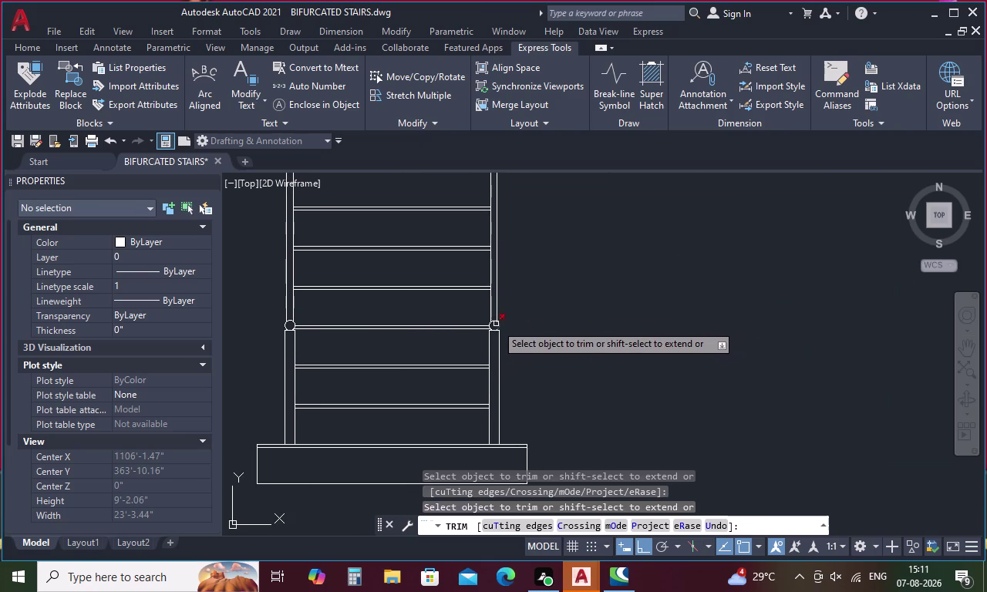
scroll(up, 3)
scroll(down, 3)
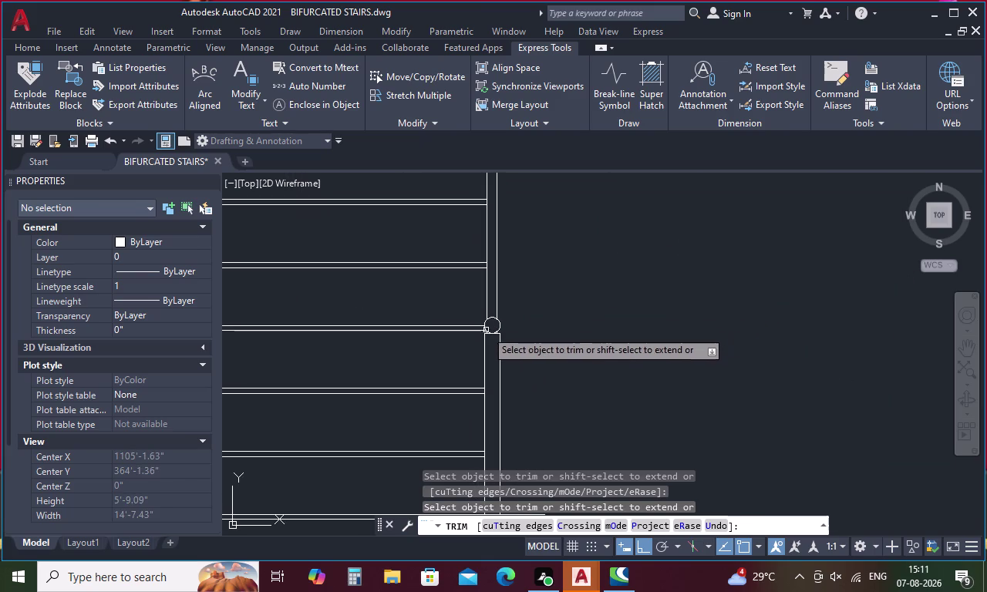
scroll(up, 3)
Check the right-hand post cap and the top of the lower flight, then end trimming.
middle_drag(515, 323, 940, 319)
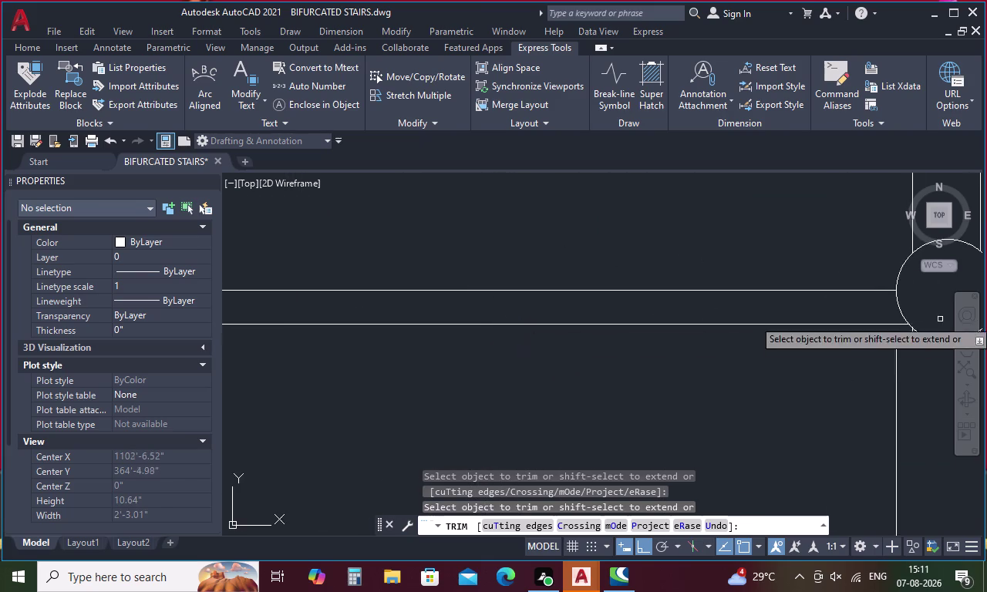
scroll(down, 3)
scroll(down, 3)
scroll(up, 3)
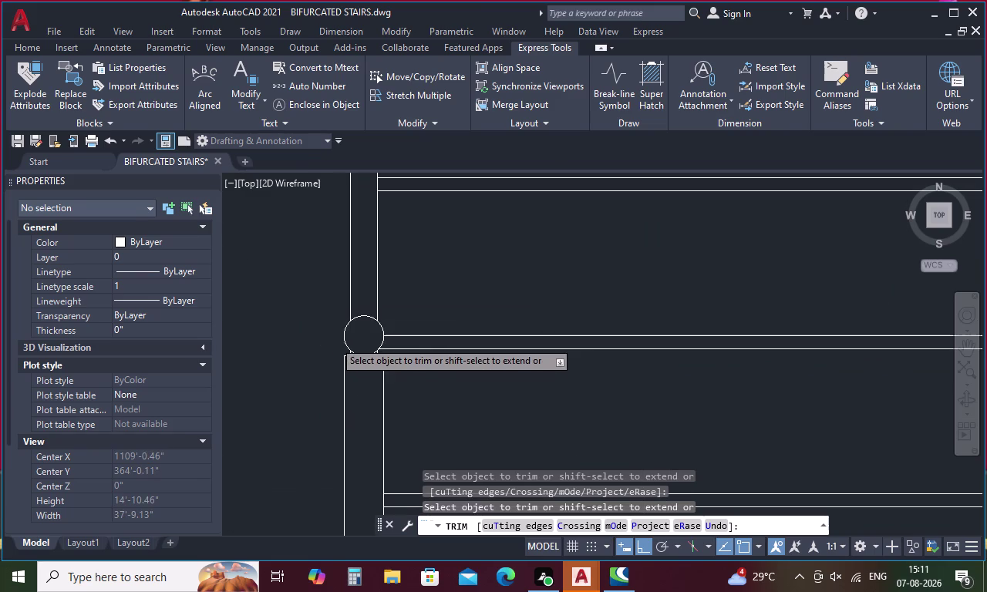
scroll(up, 3)
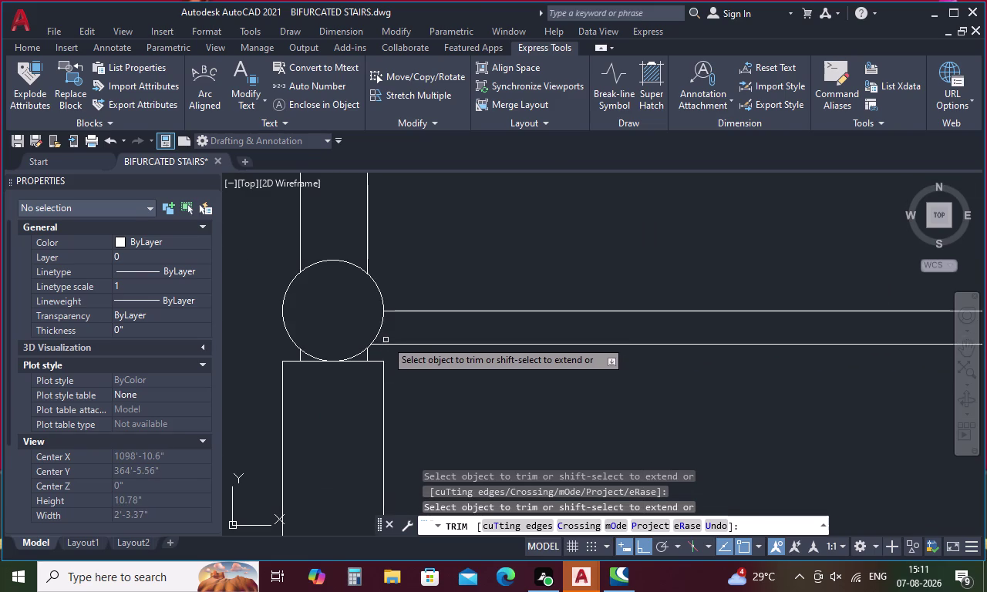
scroll(down, 3)
scroll(down, 3)
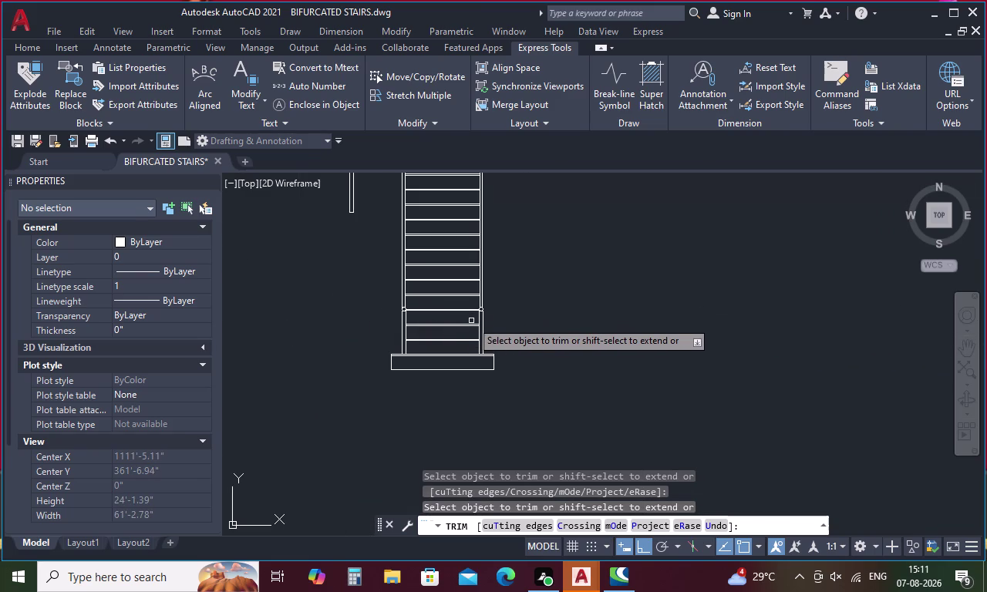
scroll(down, 3)
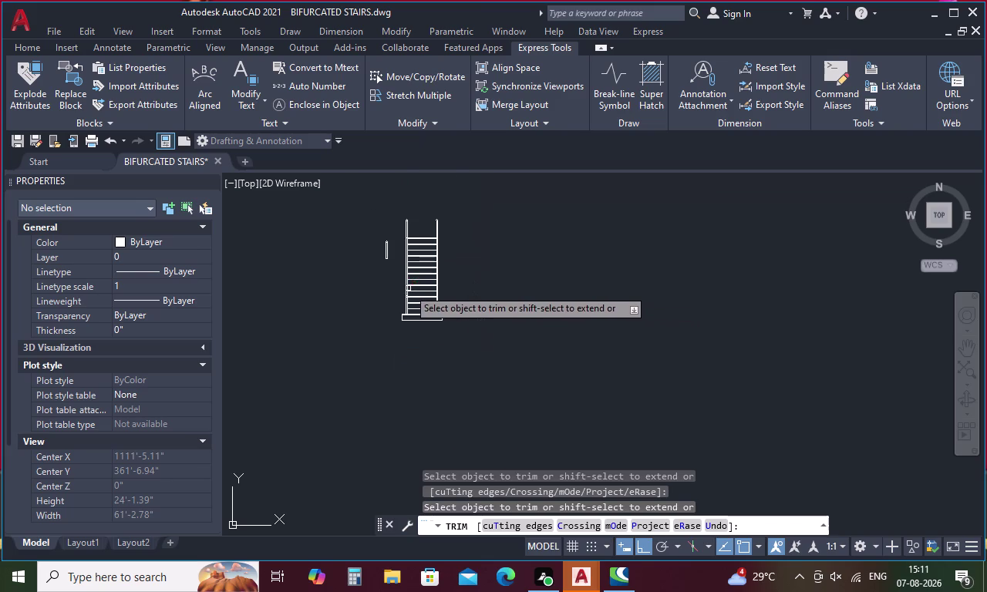
middle_drag(415, 271, 427, 416)
scroll(up, 3)
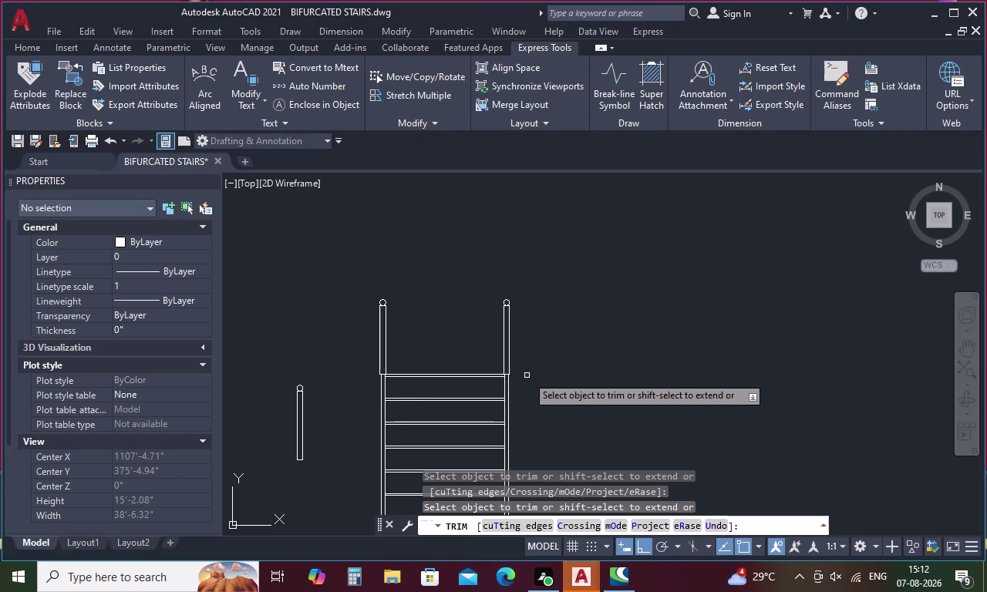
key(Escape)
key(e)
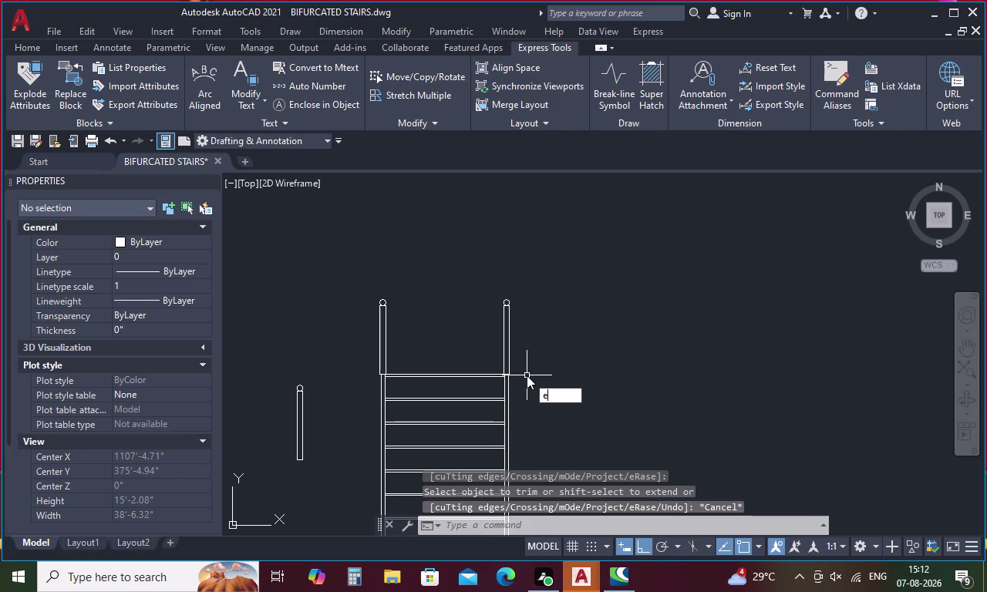
key(Escape)
Place a vertical construction line through the right corner of the stair opening.
text(x)
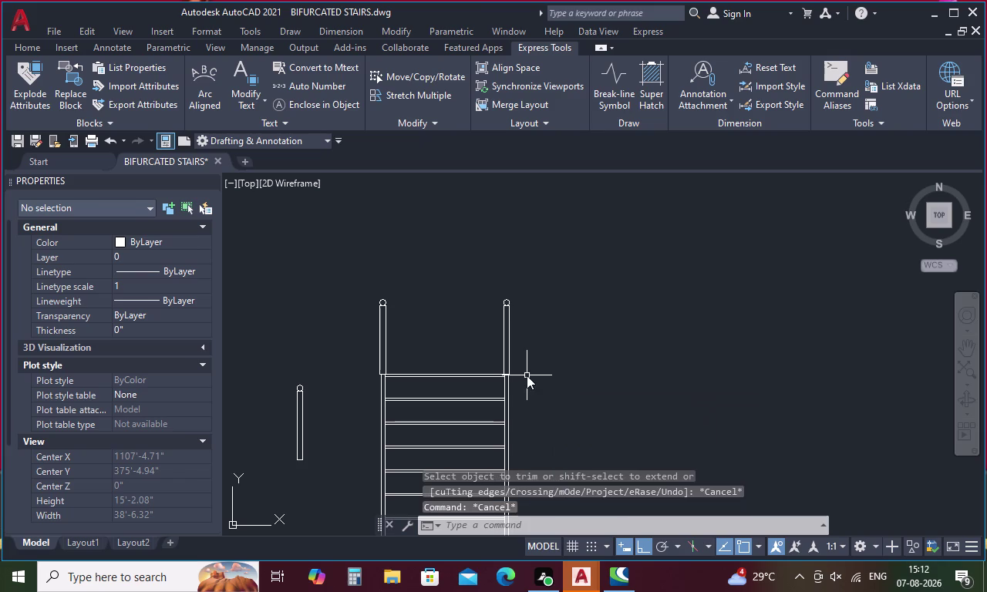
text(l v)
key(space)
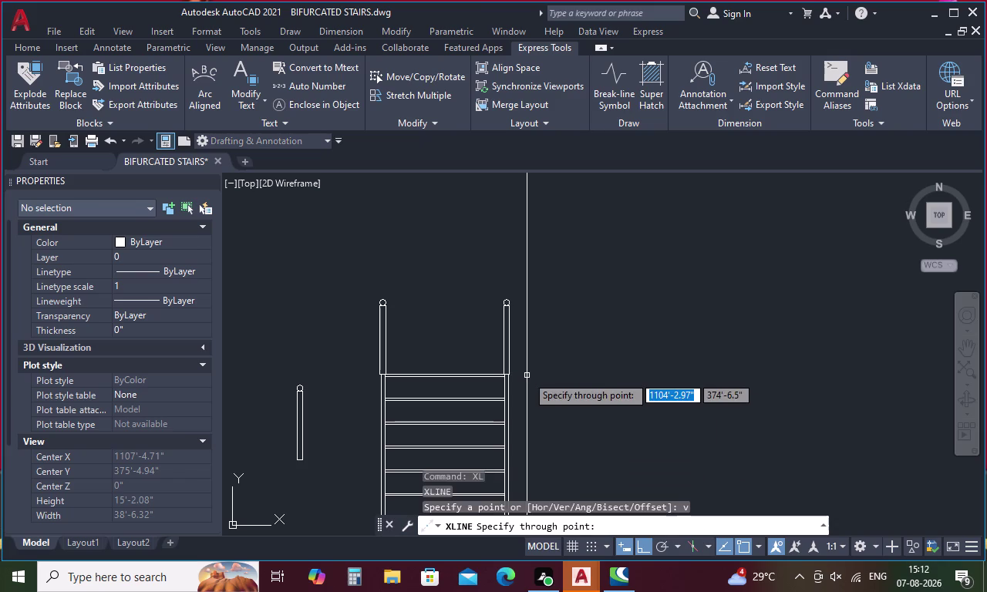
scroll(down, 3)
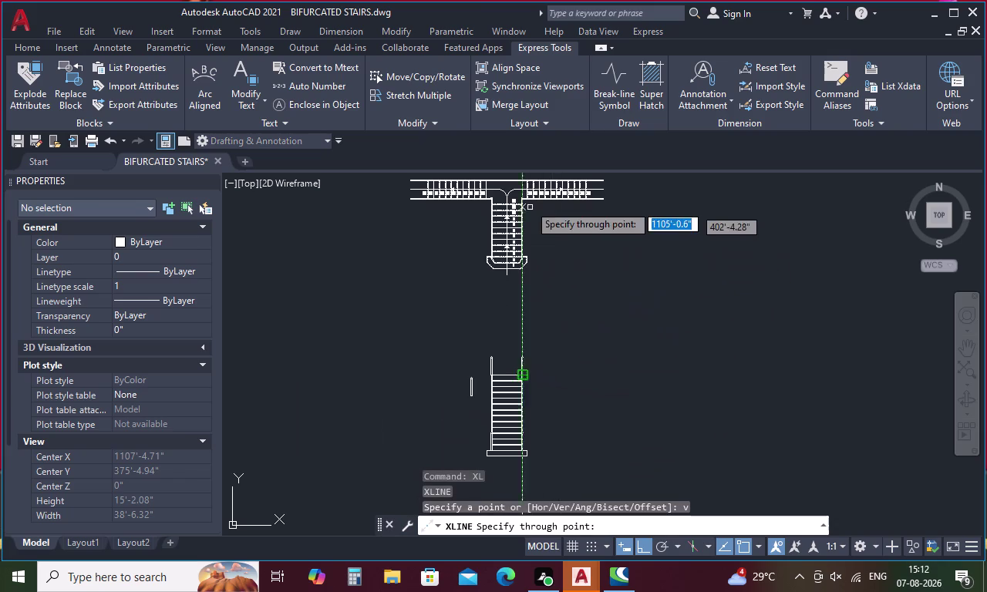
middle_drag(527, 200, 539, 284)
scroll(up, 3)
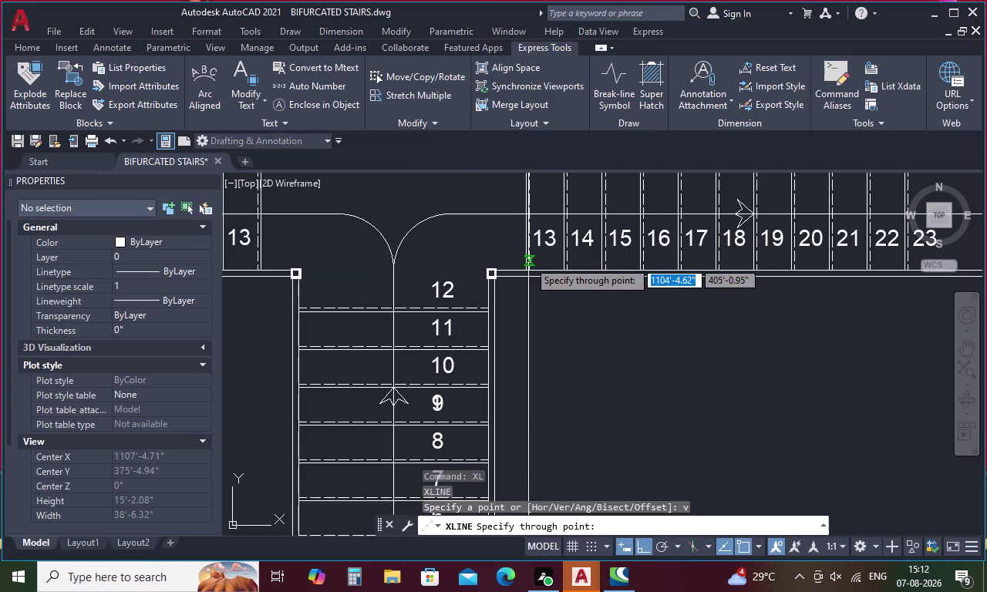
scroll(up, 3)
click(519, 284)
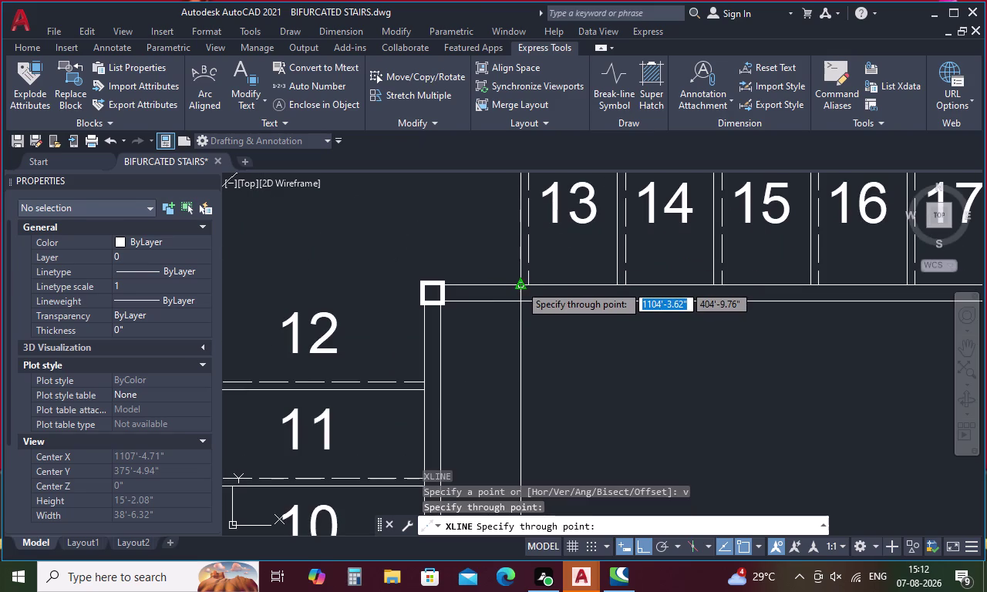
key(Escape)
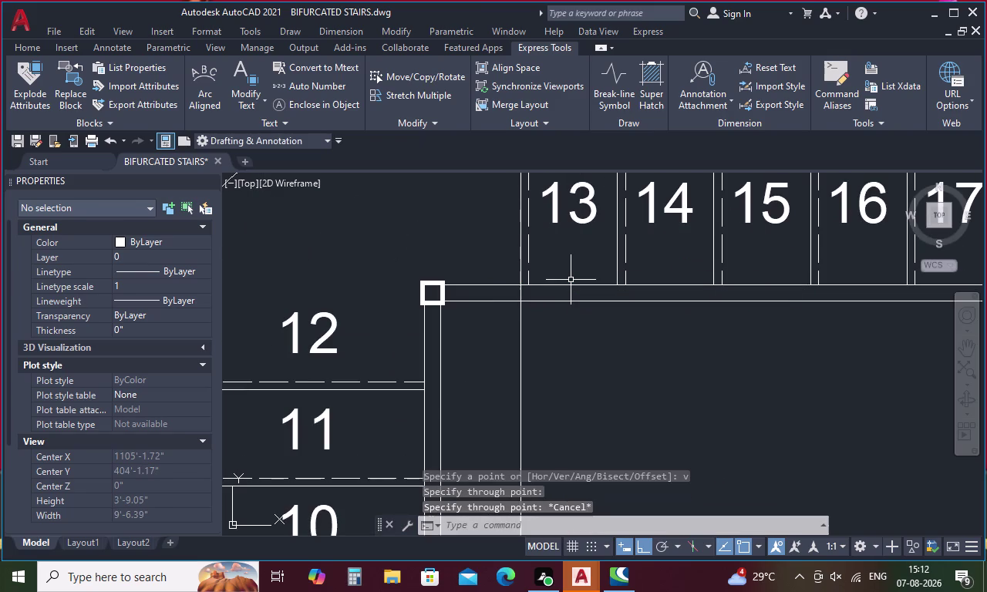
Pan and zoom to bring the right handrail posts into view.
scroll(down, 3)
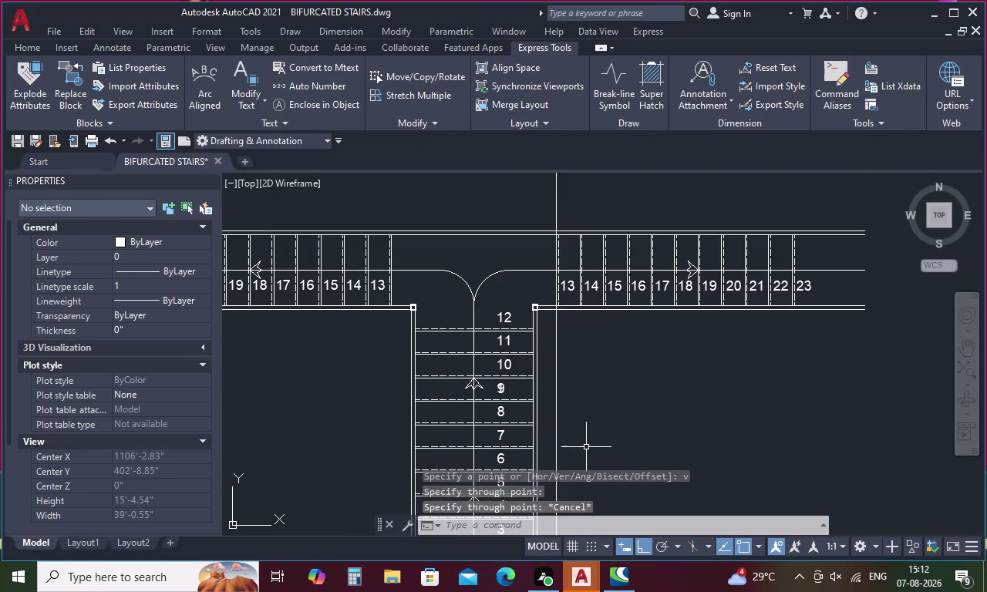
scroll(down, 3)
middle_drag(598, 433, 552, 212)
scroll(up, 3)
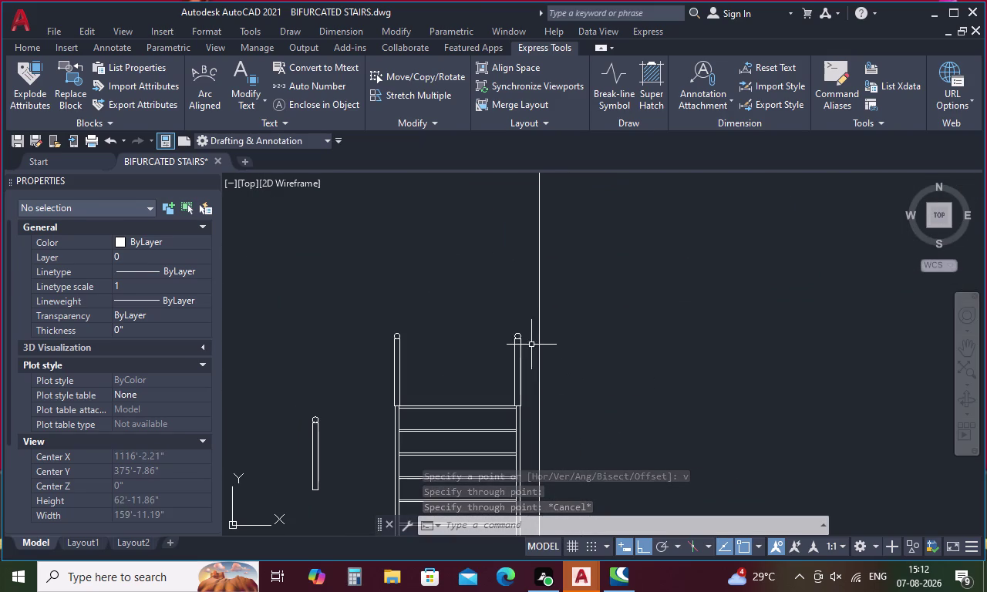
middle_drag(531, 428, 502, 331)
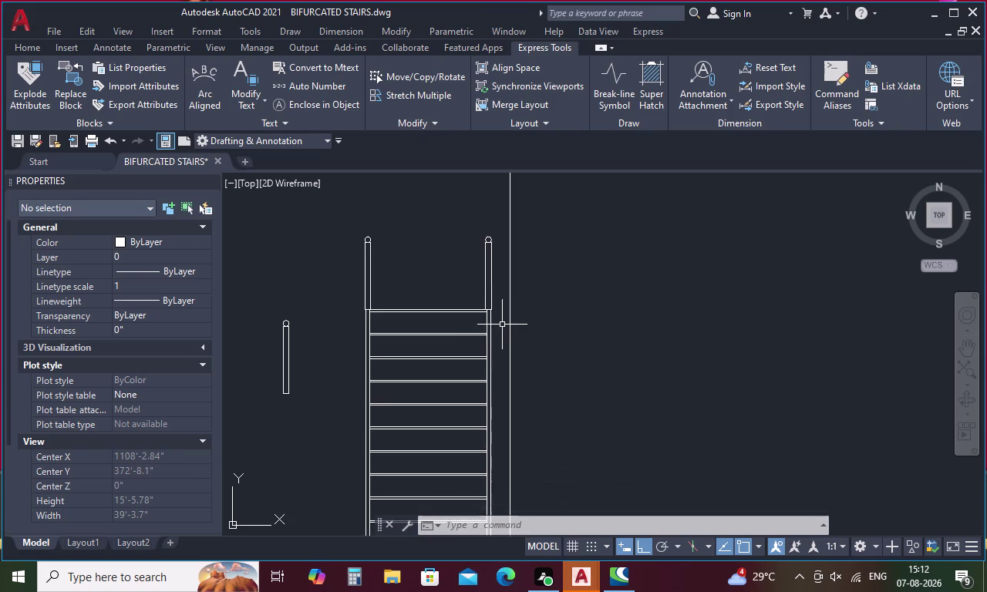
scroll(up, 3)
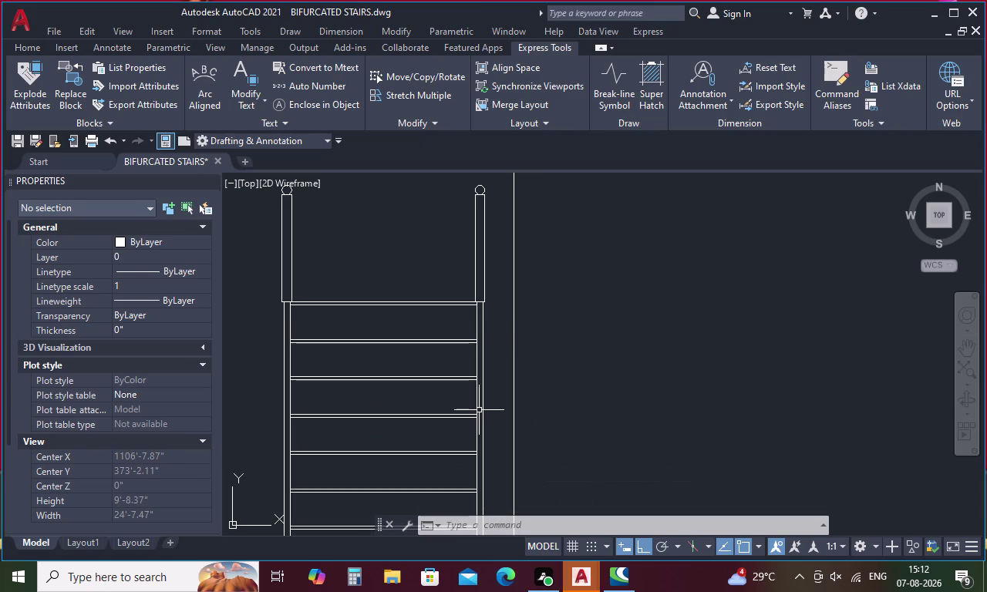
key(Escape)
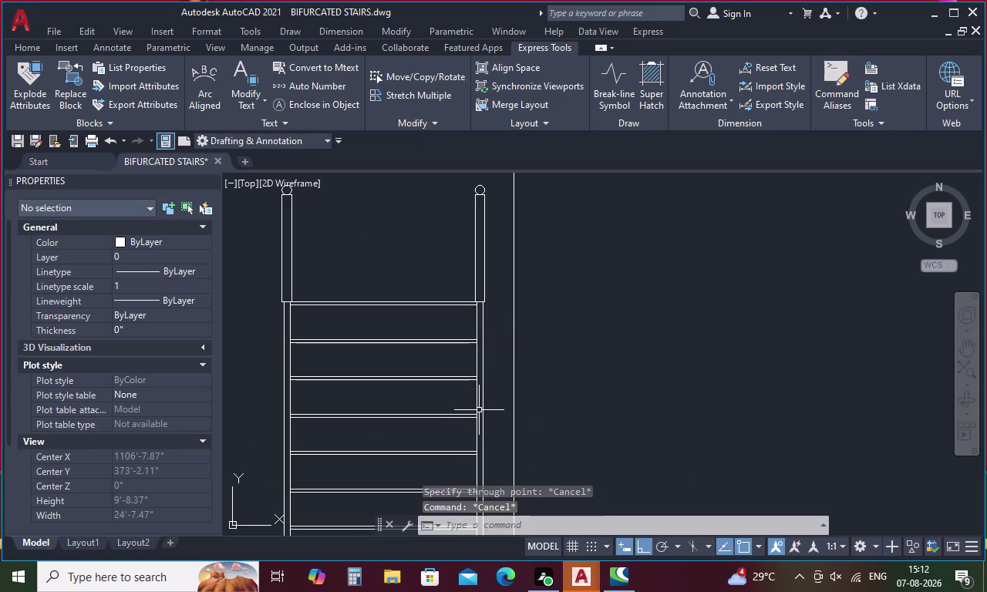
Extend the upper and lower handrail lines to the vertical construction line.
text(ex)
key(space)
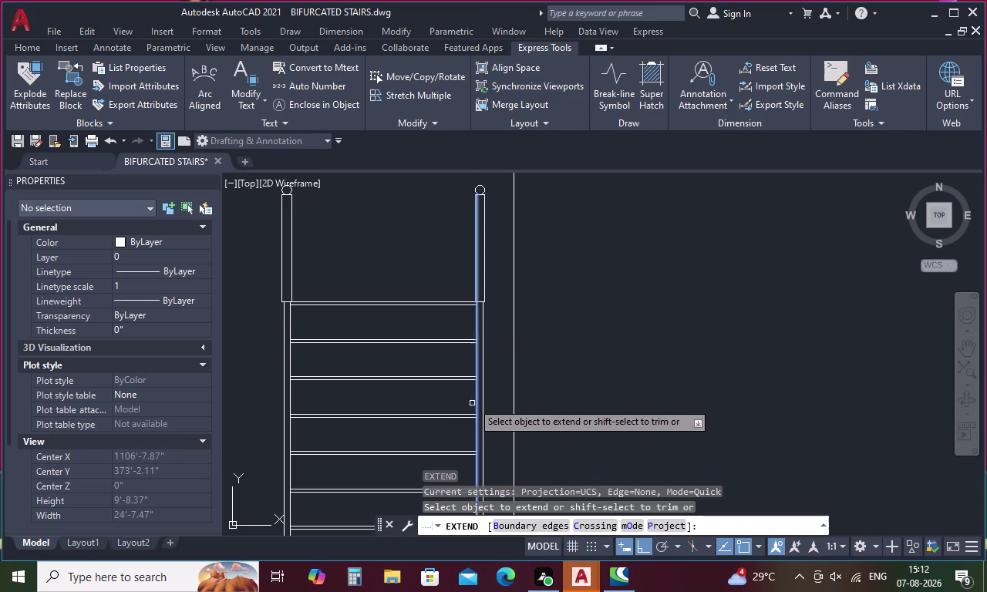
click(462, 301)
click(461, 304)
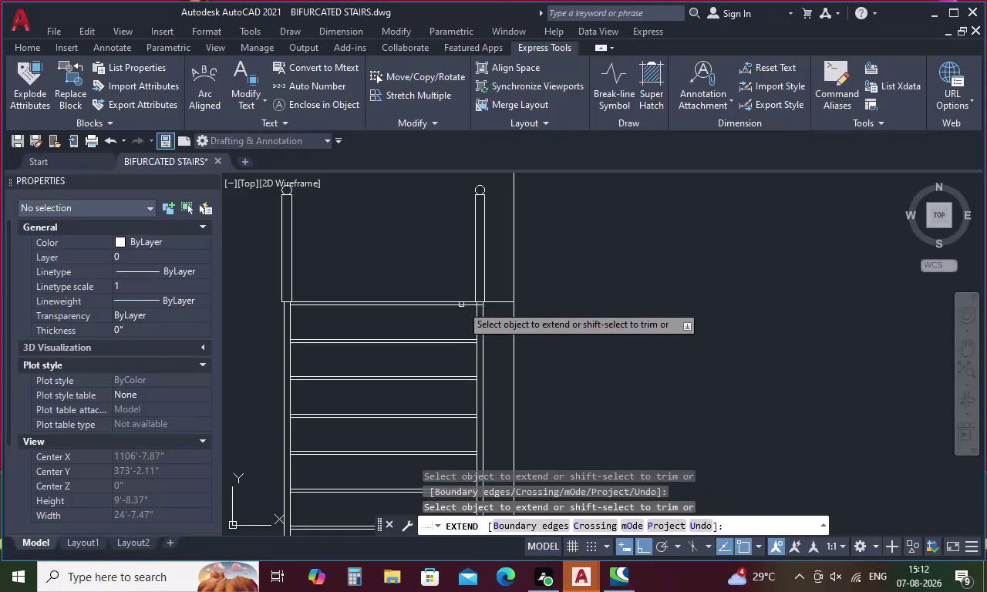
click(479, 306)
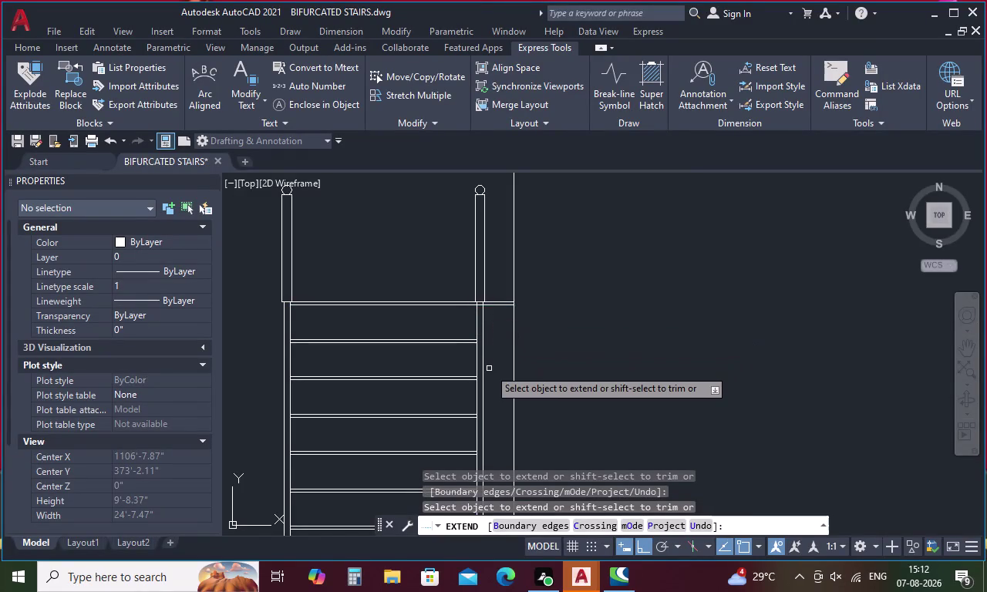
key(Escape)
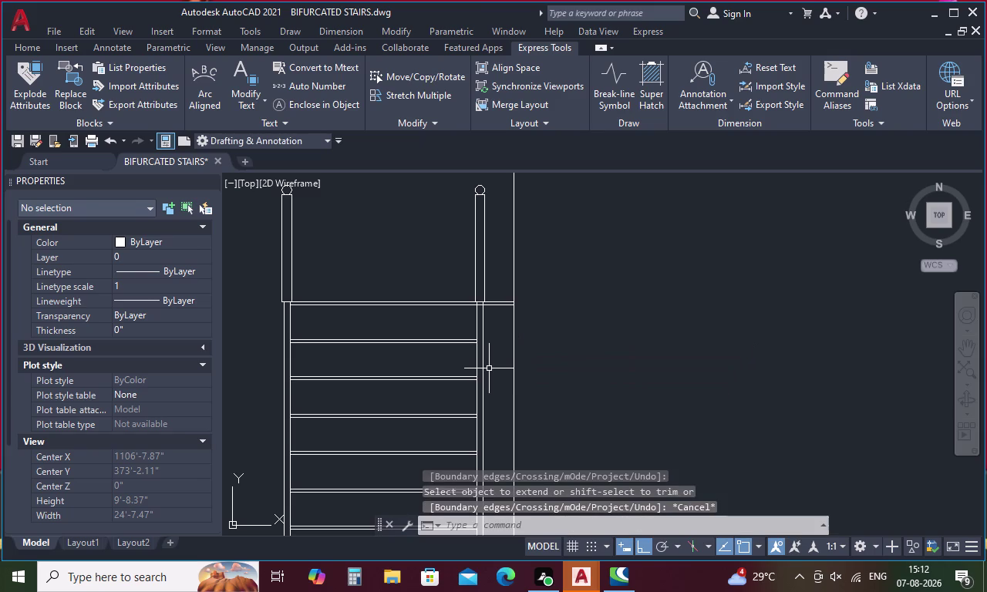
key(Escape)
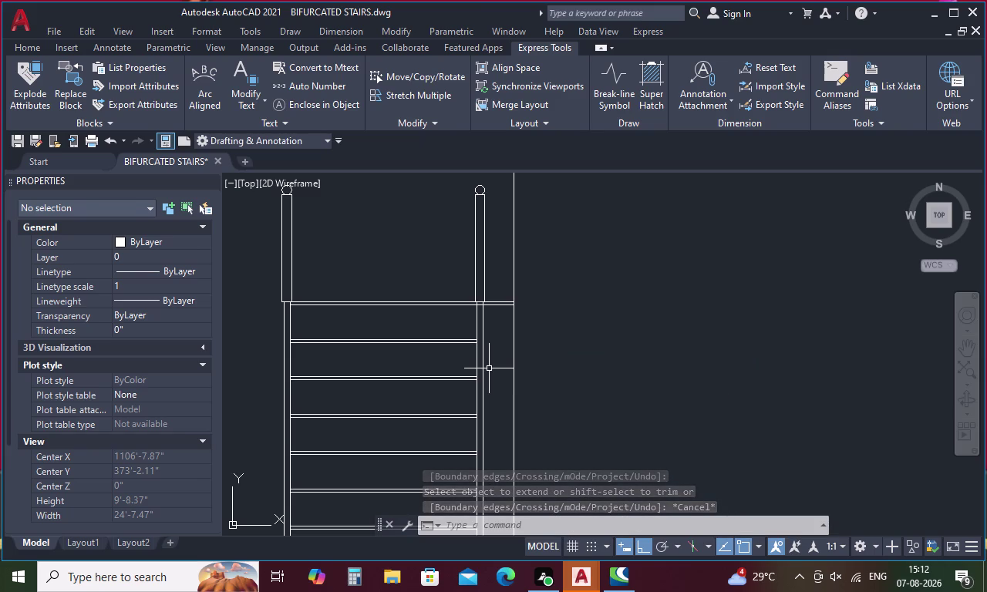
text(tr)
key(space)
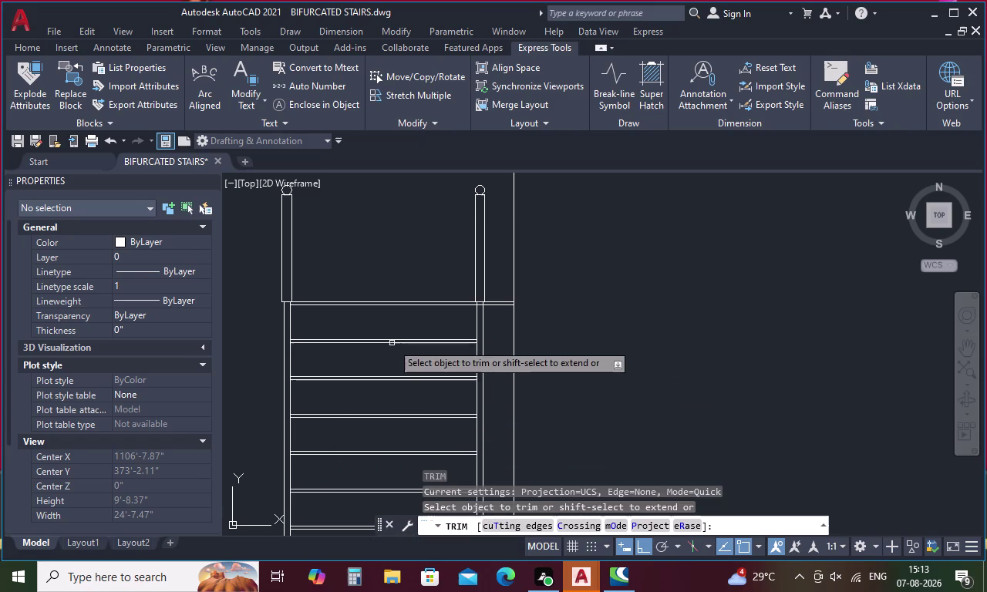
Cancel the trim and erase the vertical construction line at the handrail's right end.
middle_drag(459, 306, 487, 425)
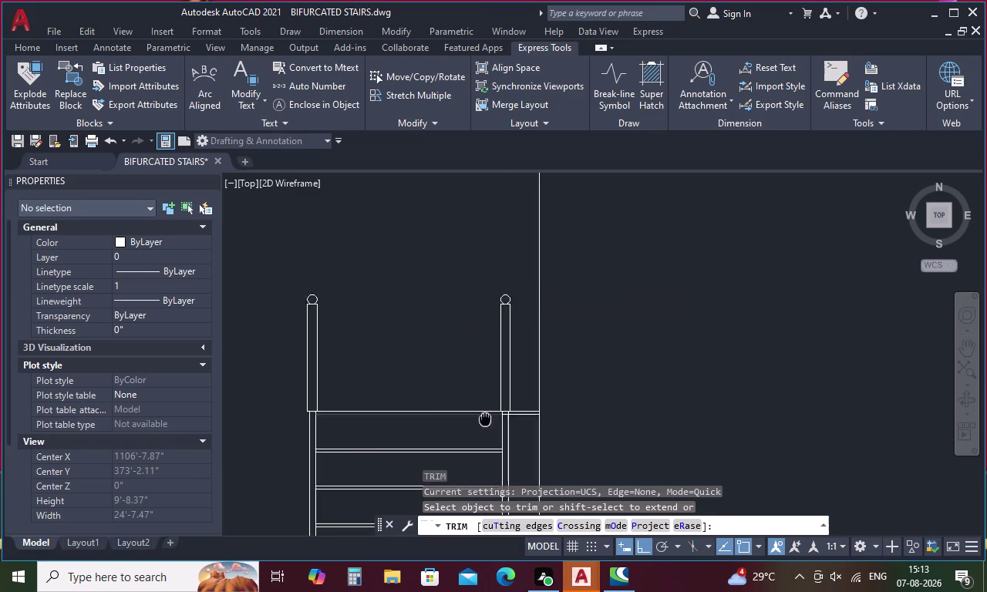
middle_drag(487, 425, 488, 431)
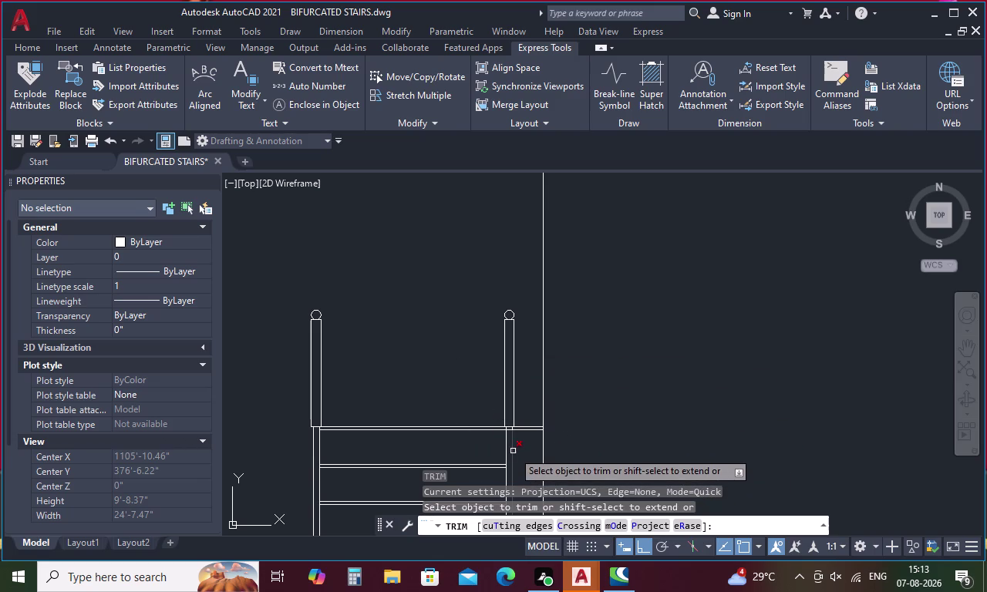
key(Escape)
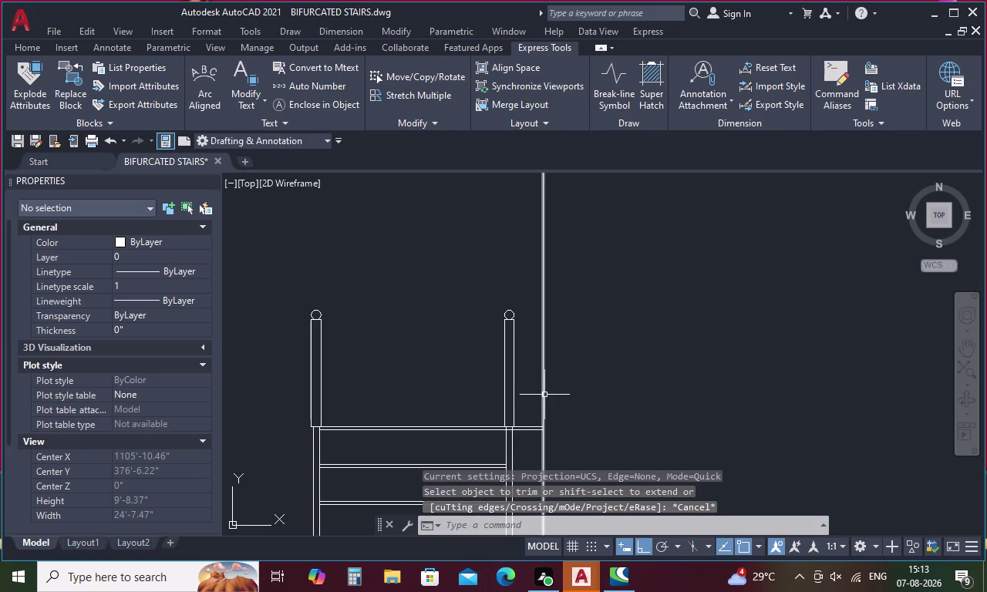
click(543, 397)
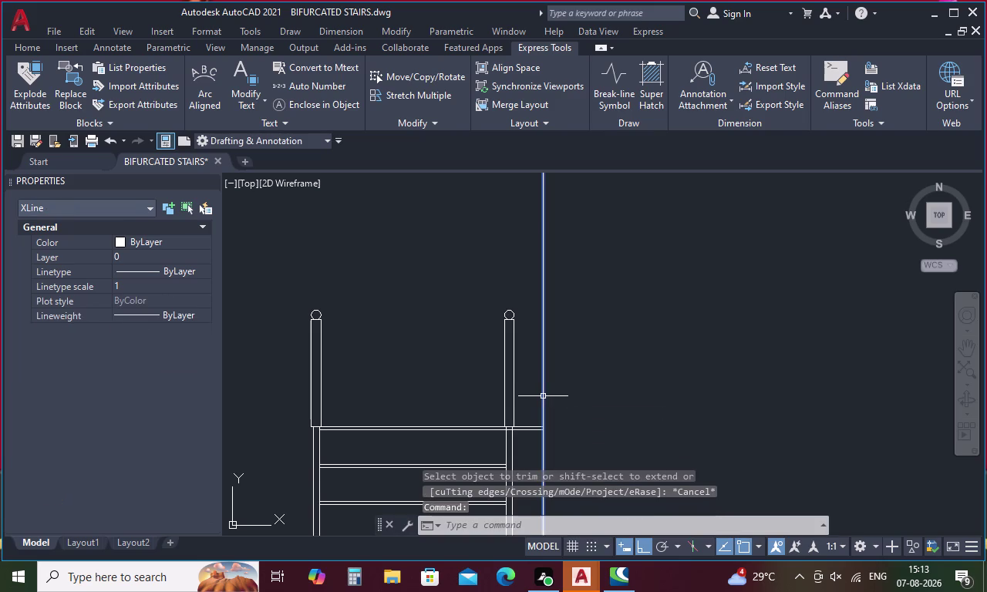
key(Delete)
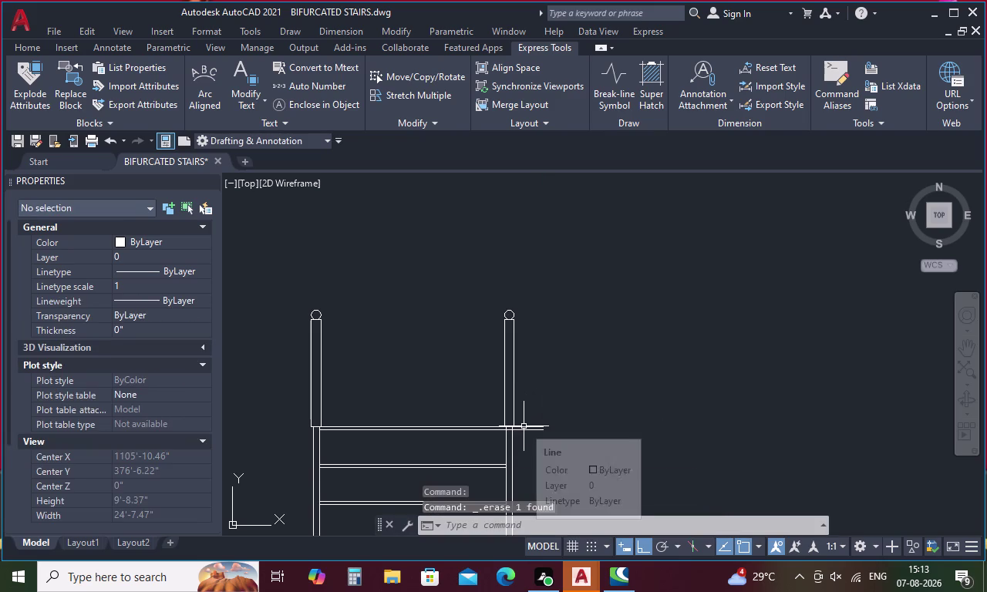
scroll(up, 3)
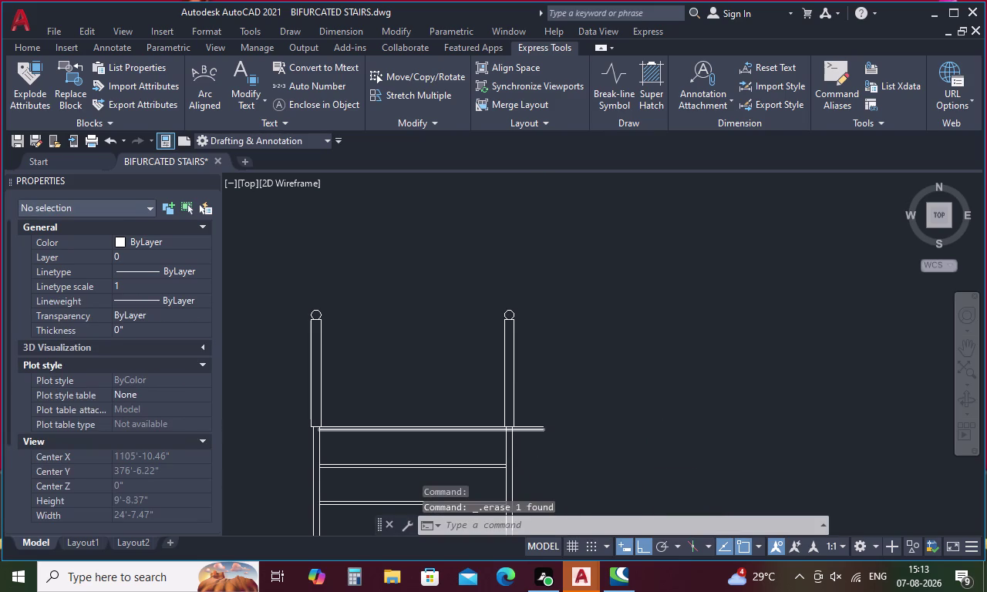
scroll(up, 3)
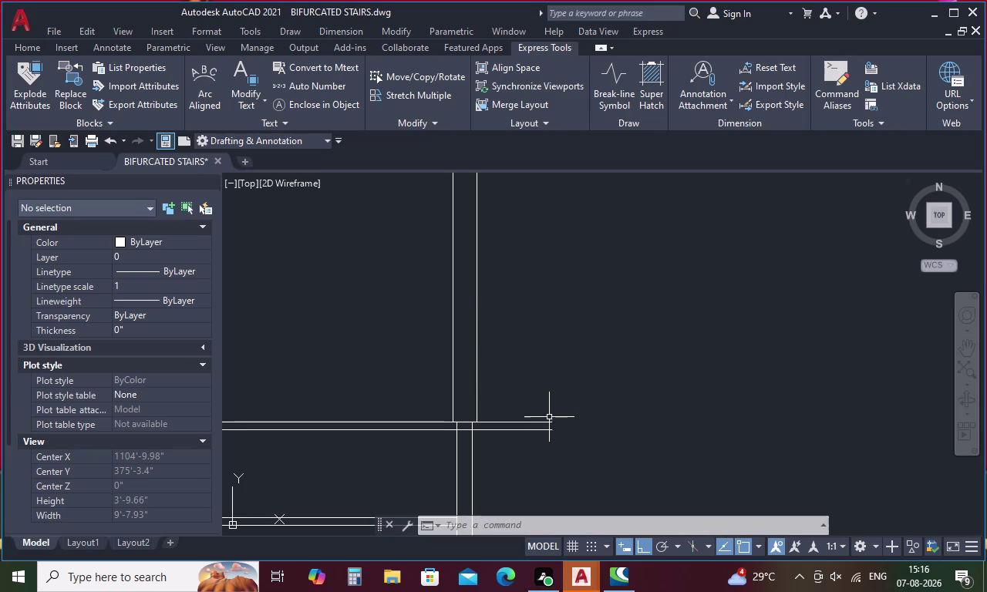
Draw a 7" vertical line up from the handrail's right end.
key(Escape)
text(l)
key(space)
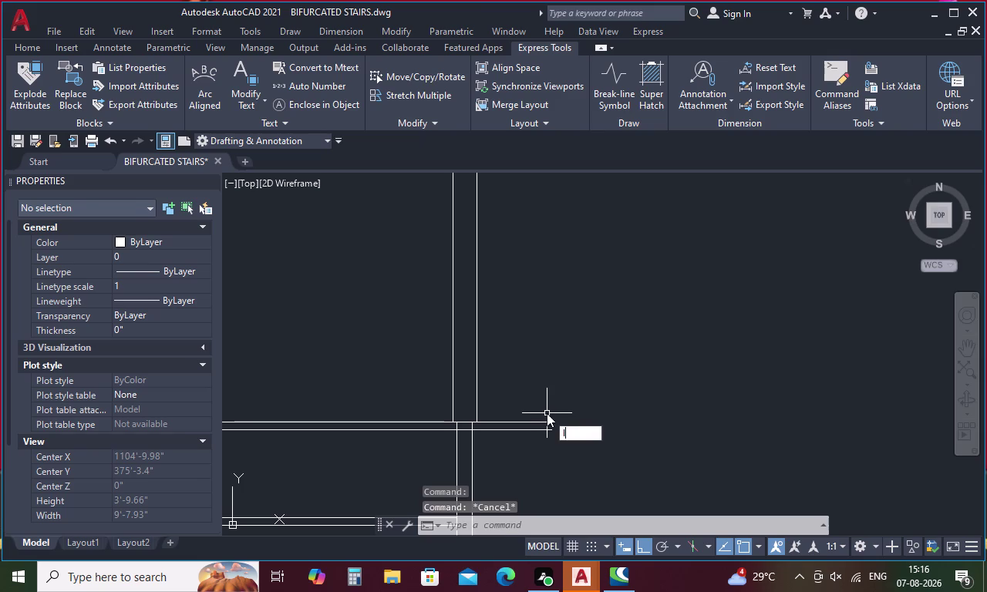
click(549, 426)
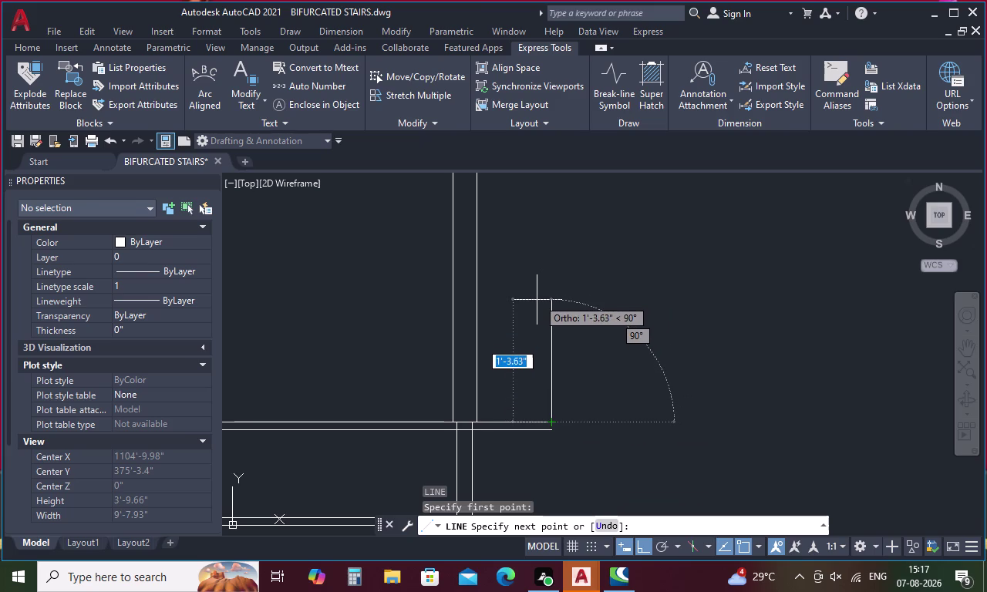
key(7)
key(shift+quotedbl)
key(Return)
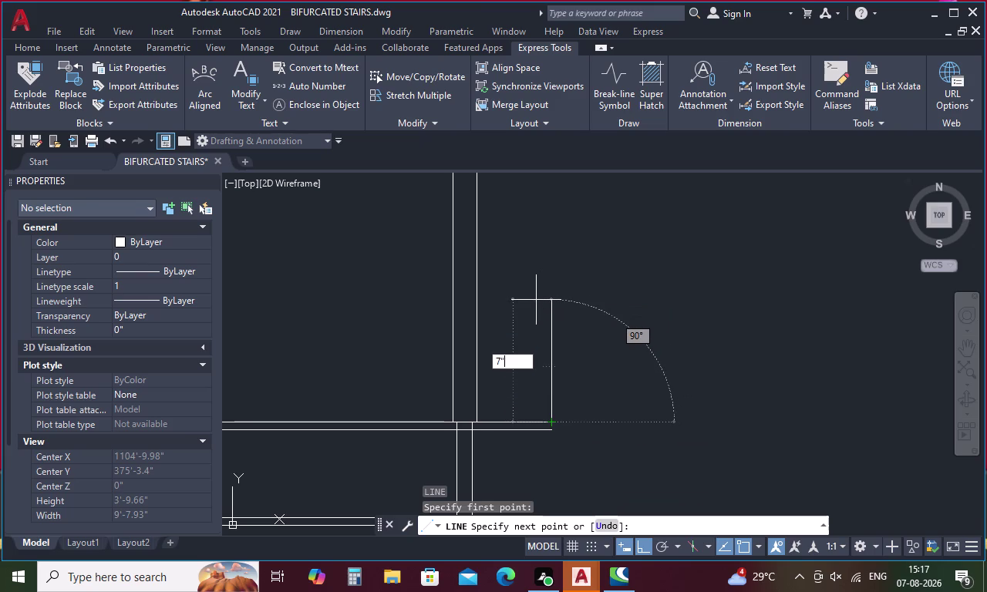
key(Escape)
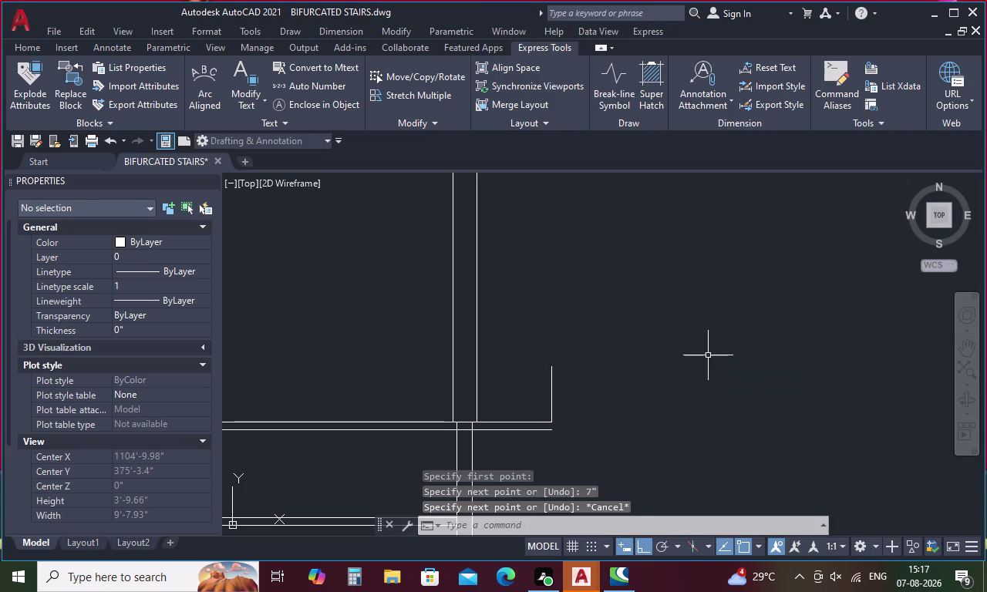
Offset the 7" rise 1 inch to the right.
text(o 1)
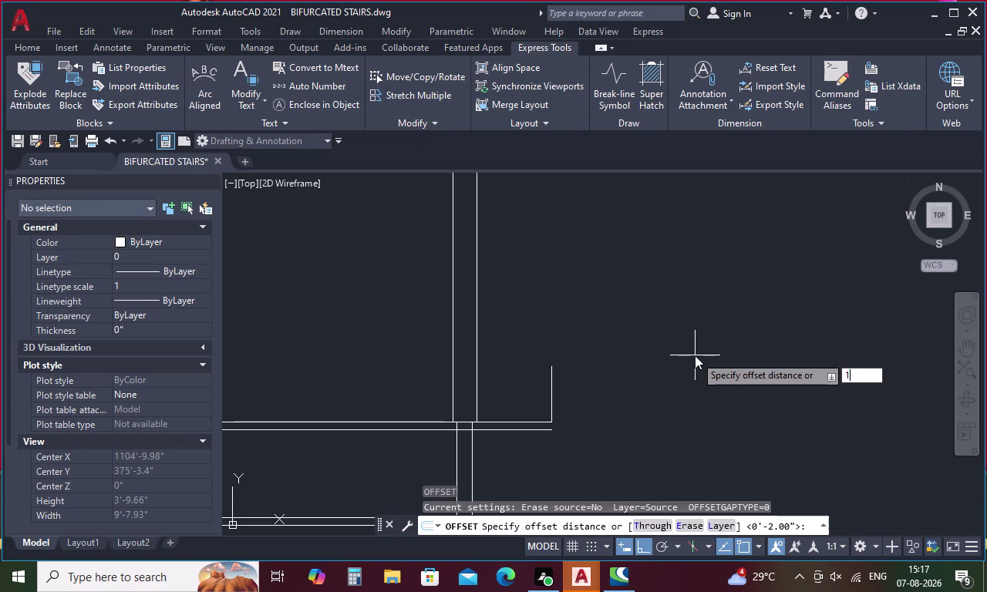
key(space)
click(552, 381)
click(598, 400)
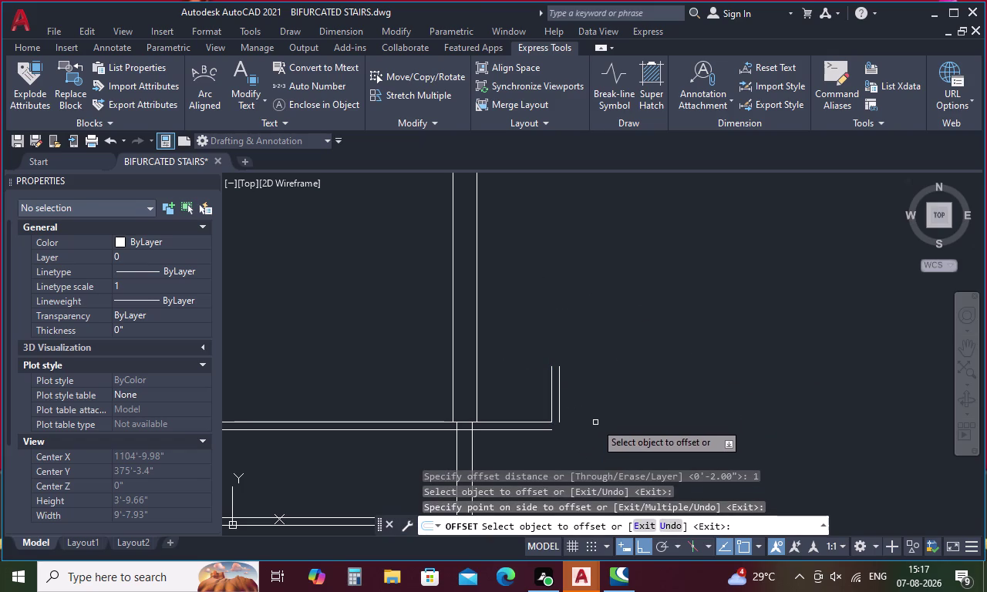
key(Escape)
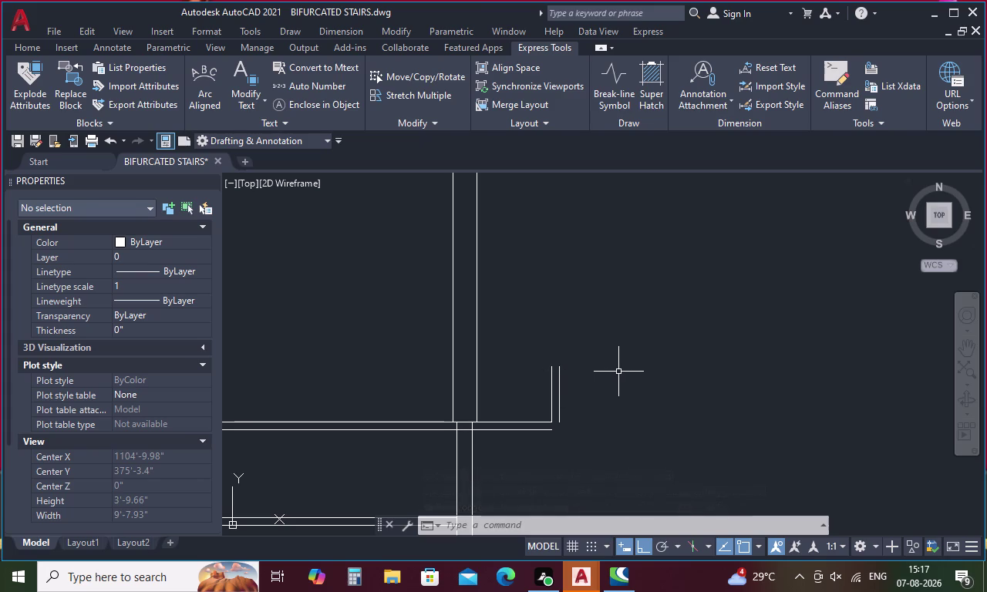
key(l)
key(space)
click(547, 368)
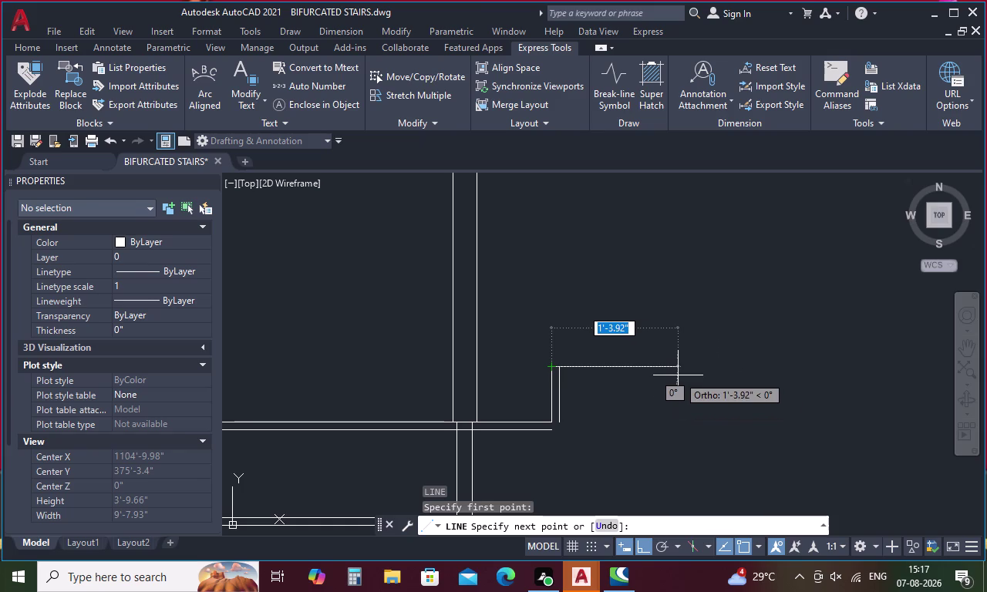
Beside the right flight, draw a 1' horizontal line that drops 7" at its end.
key(Escape)
scroll(down, 3)
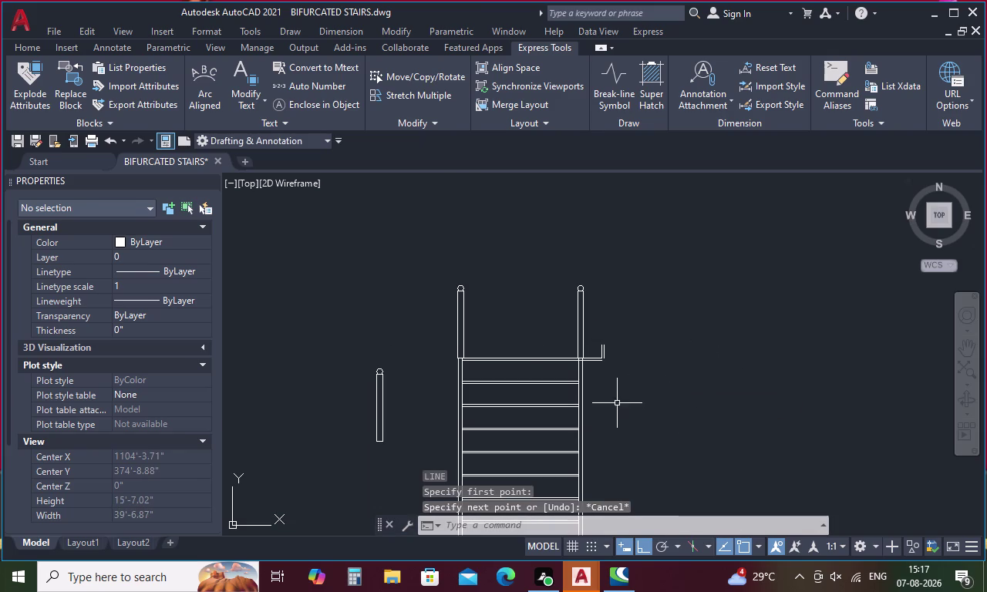
middle_drag(620, 400, 600, 282)
text(l)
key(space)
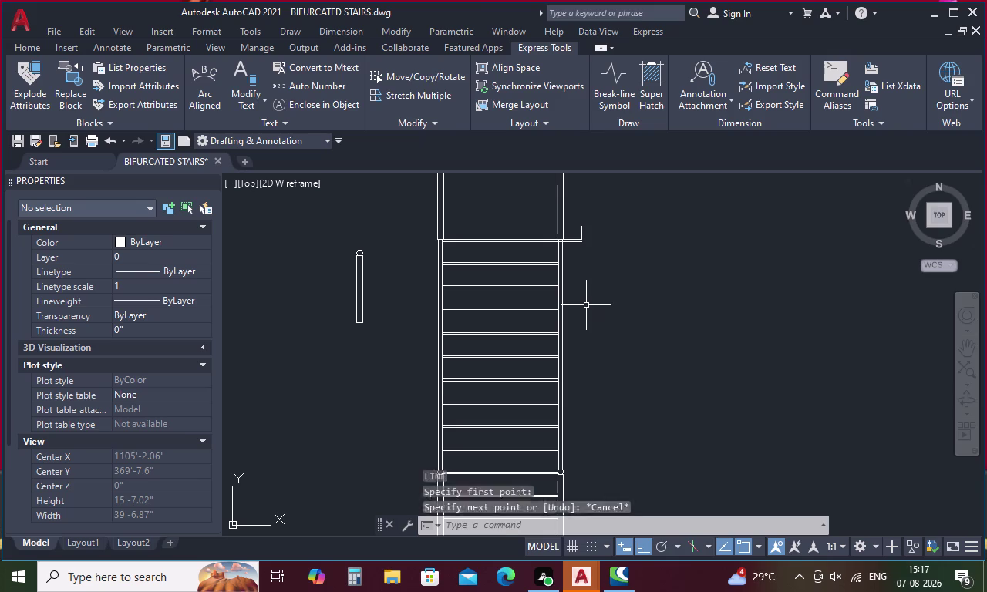
click(605, 305)
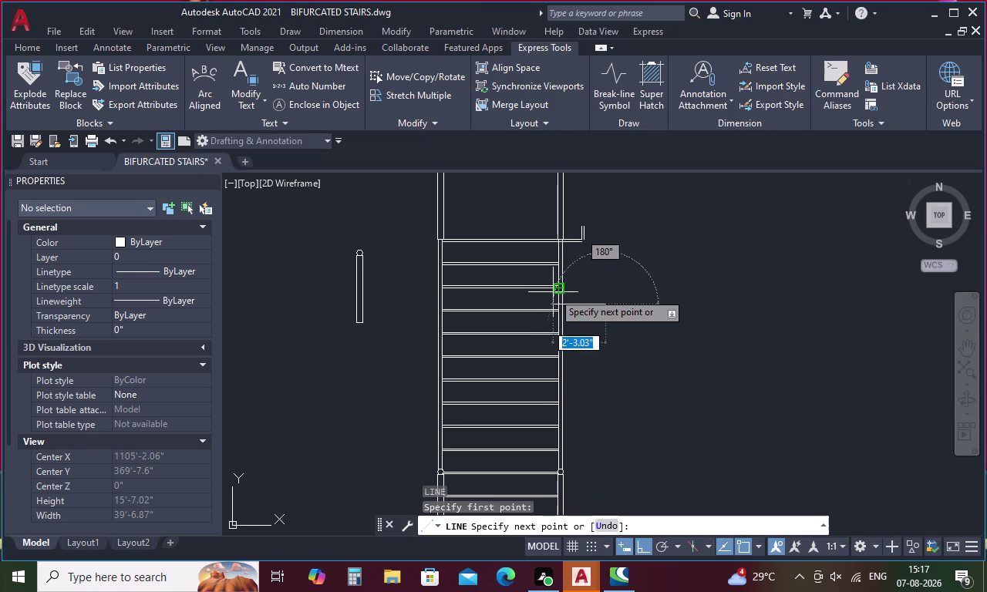
scroll(up, 3)
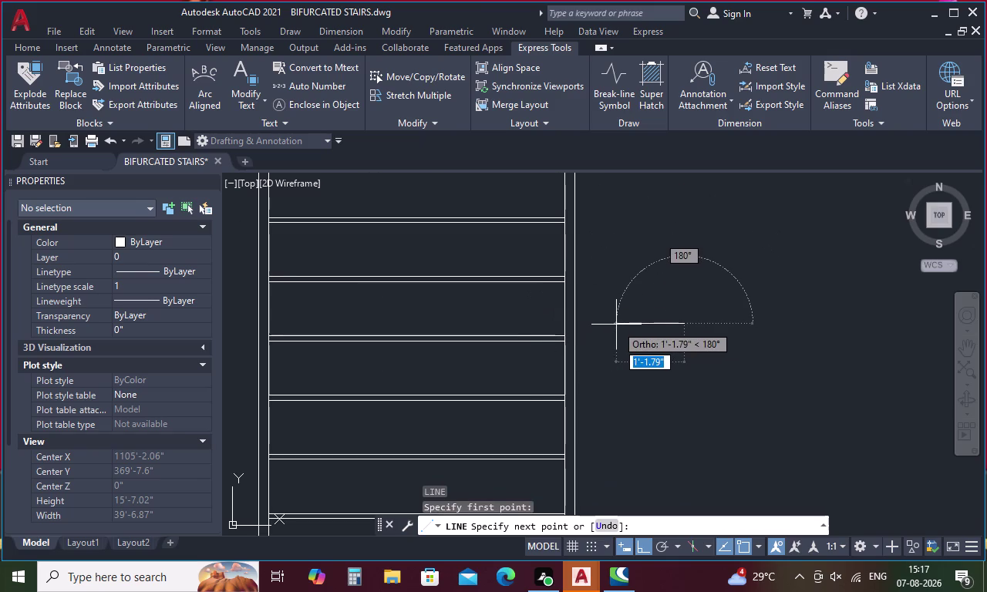
key(1)
text(')
key(space)
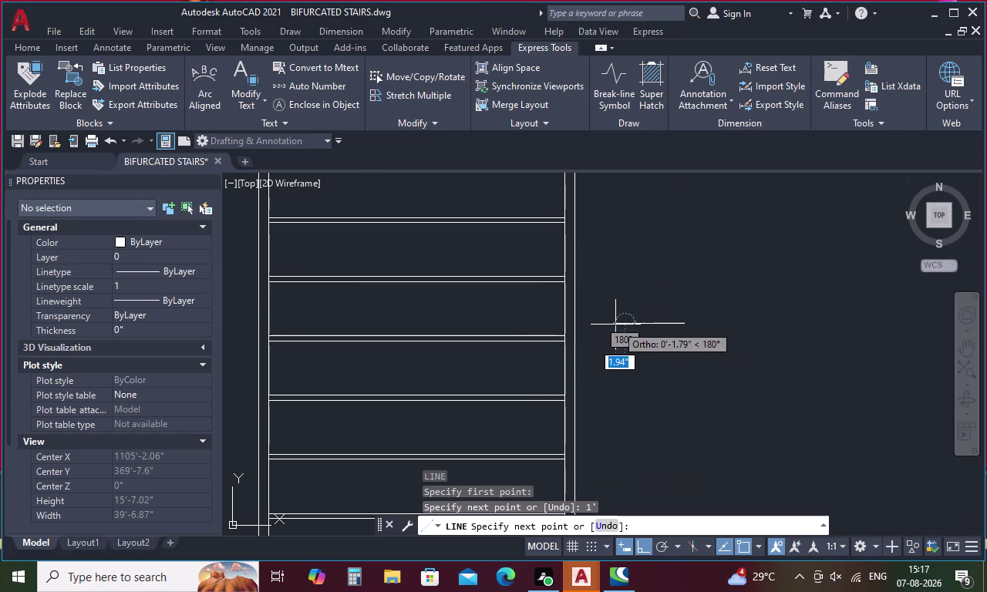
key(7)
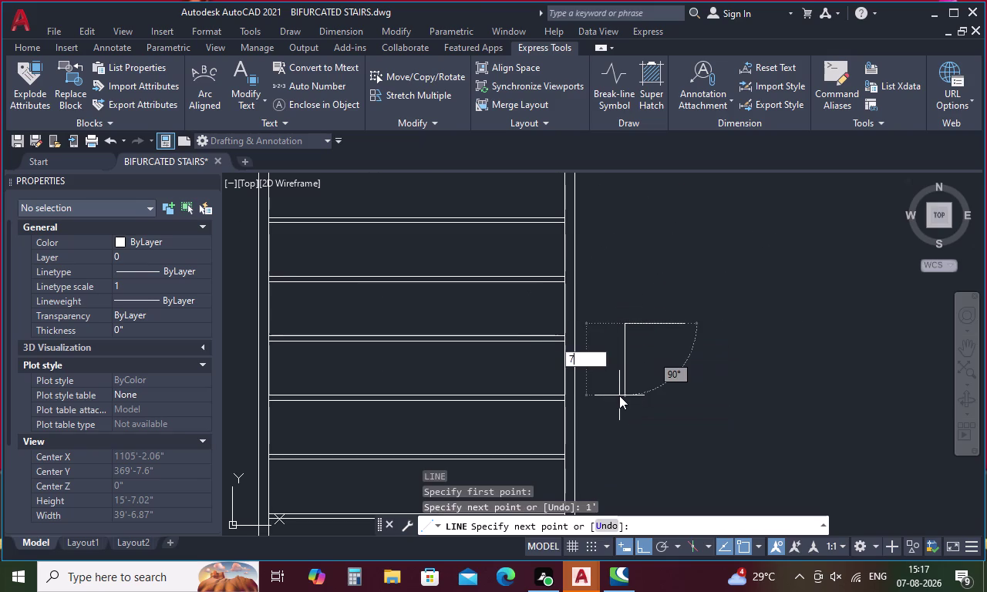
key(shift+quotedbl)
key(space)
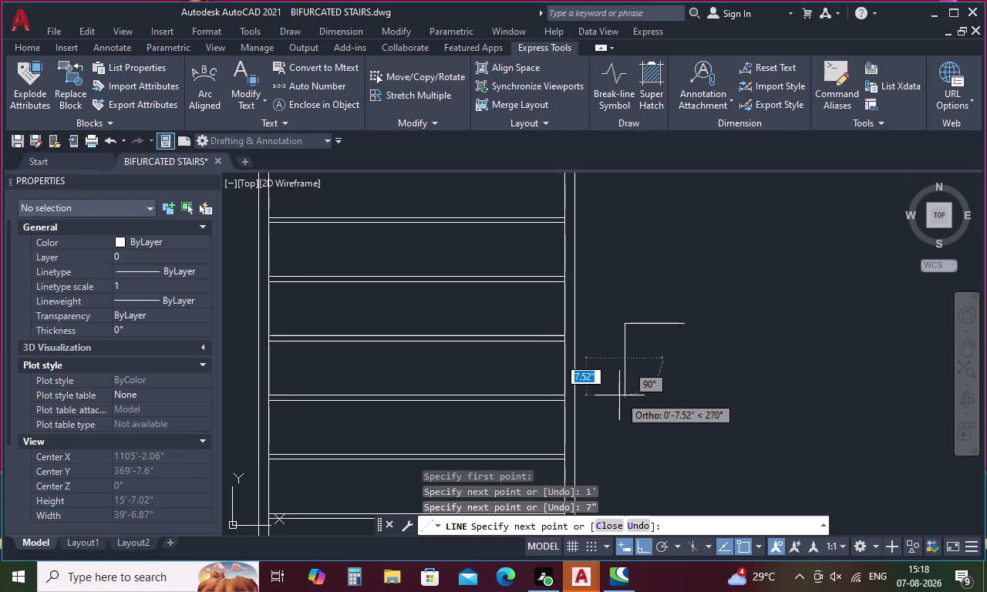
key(Escape)
Offset the 1' horizontal and 7" vertical lines by 1 inch each.
key(o)
key(space)
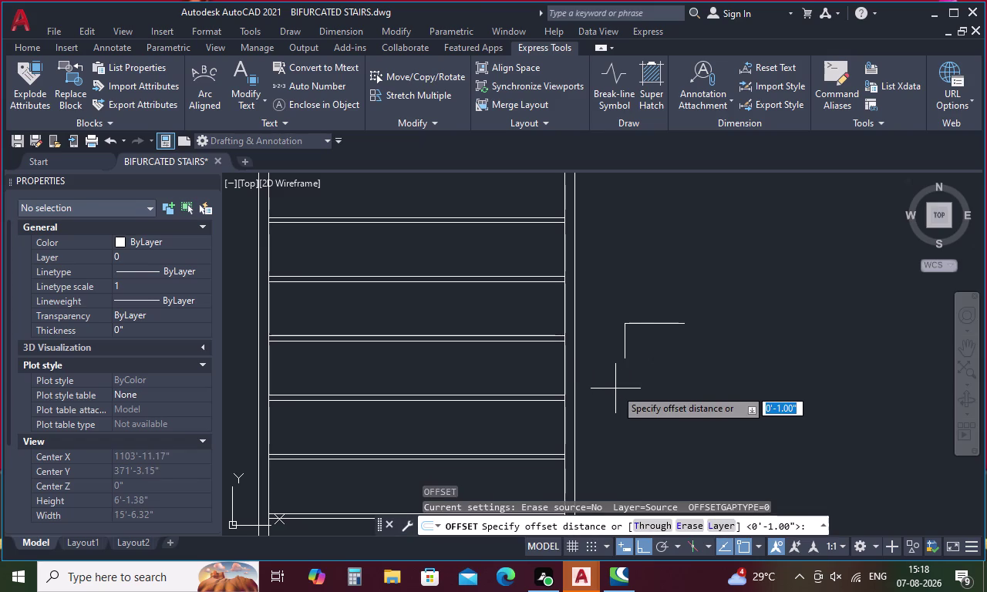
text(1)
key(space)
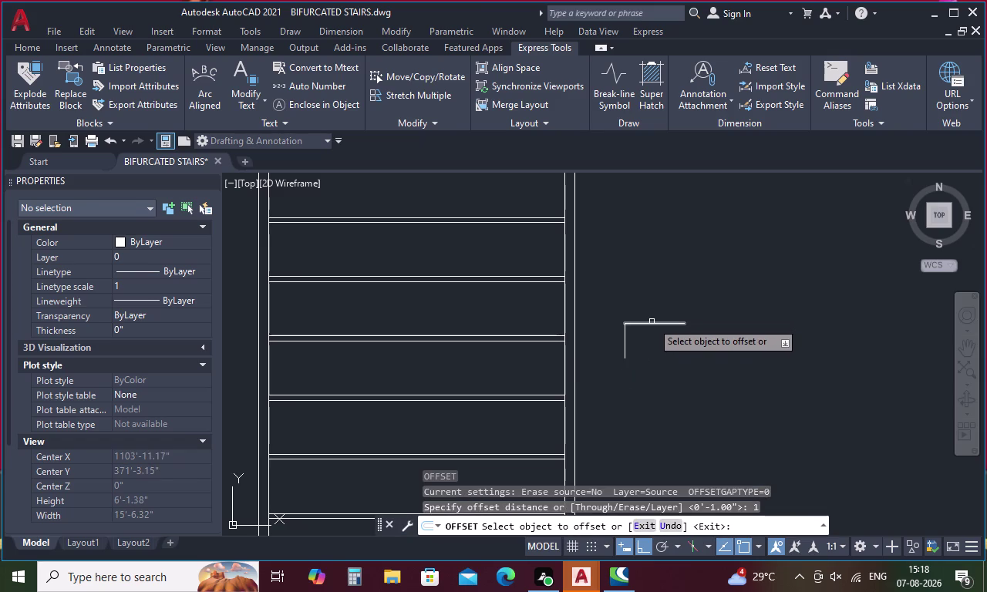
click(652, 325)
click(646, 356)
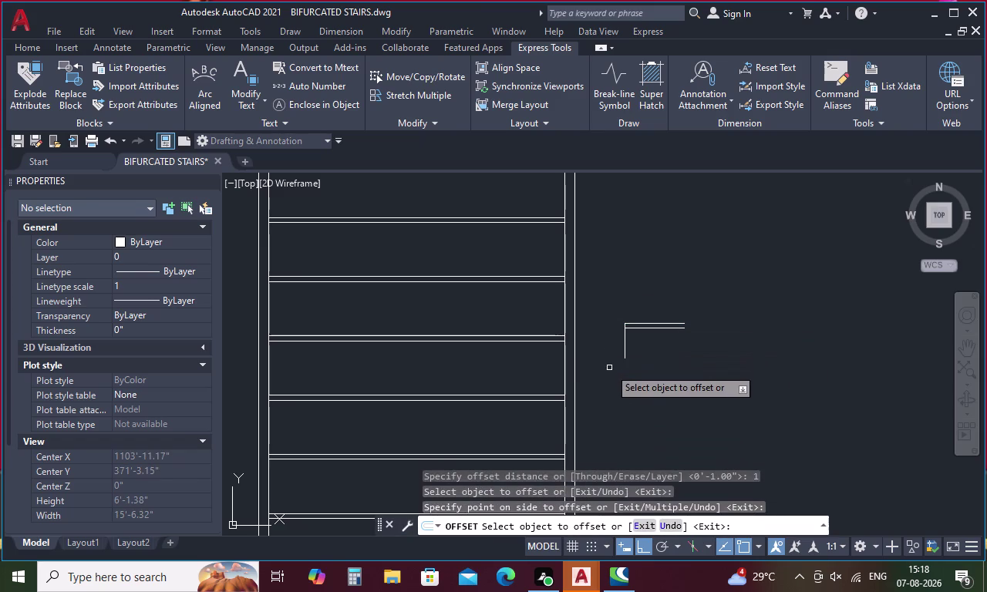
click(625, 350)
click(701, 367)
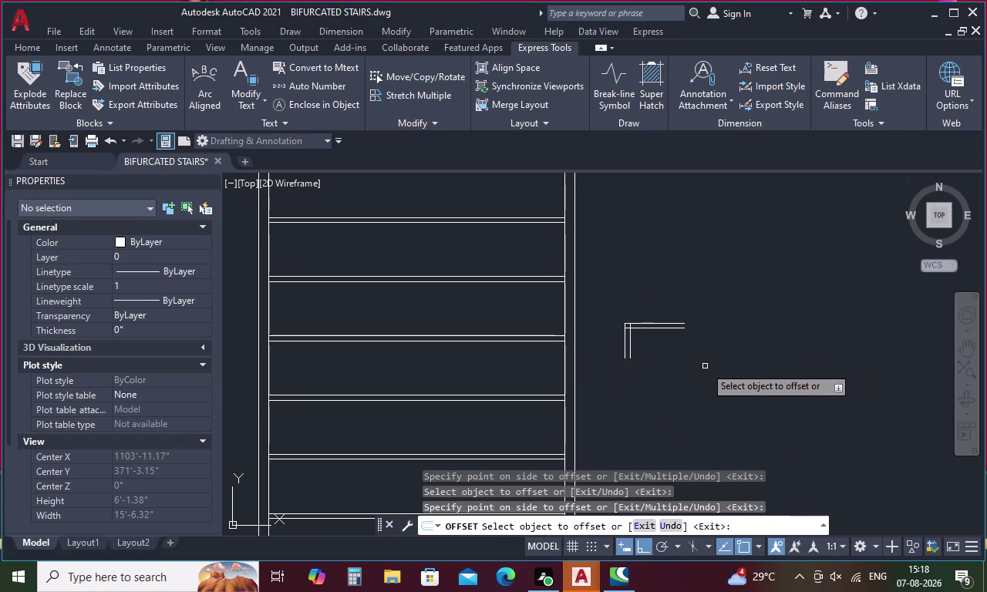
key(Escape)
Trim the overlapping lines at the L-shape's corner.
text(tr)
key(space)
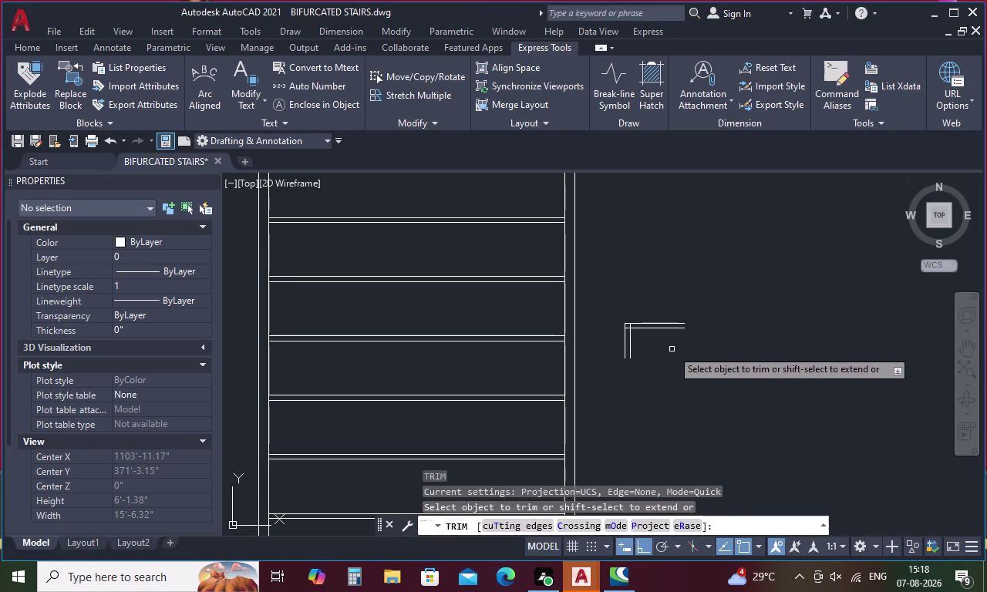
scroll(up, 3)
drag(588, 322, 588, 323)
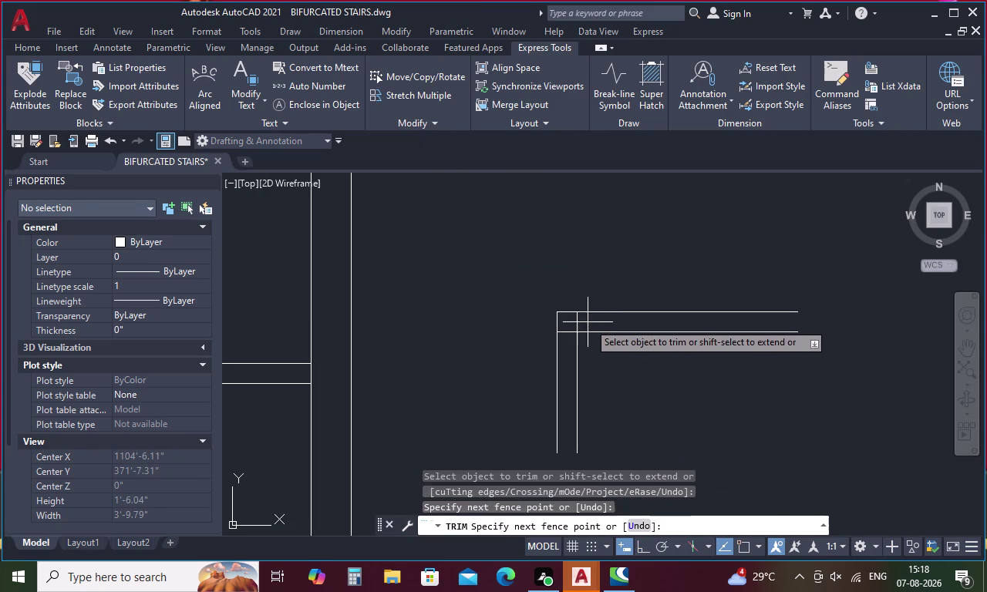
drag(588, 322, 546, 322)
key(Escape)
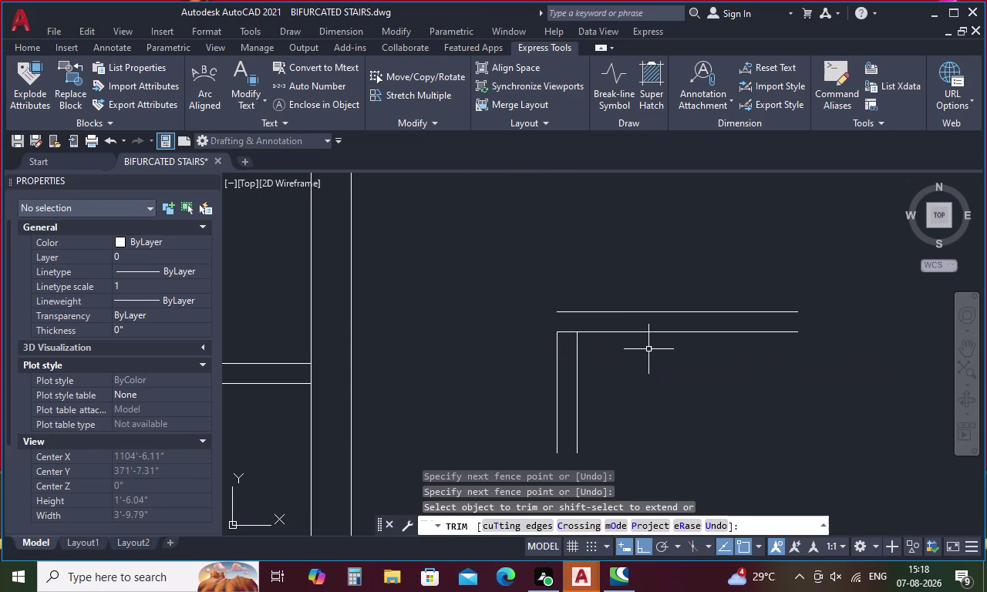
Fillet the upper and lower horizontal handrail lines into a rounded end.
text(f)
key(space)
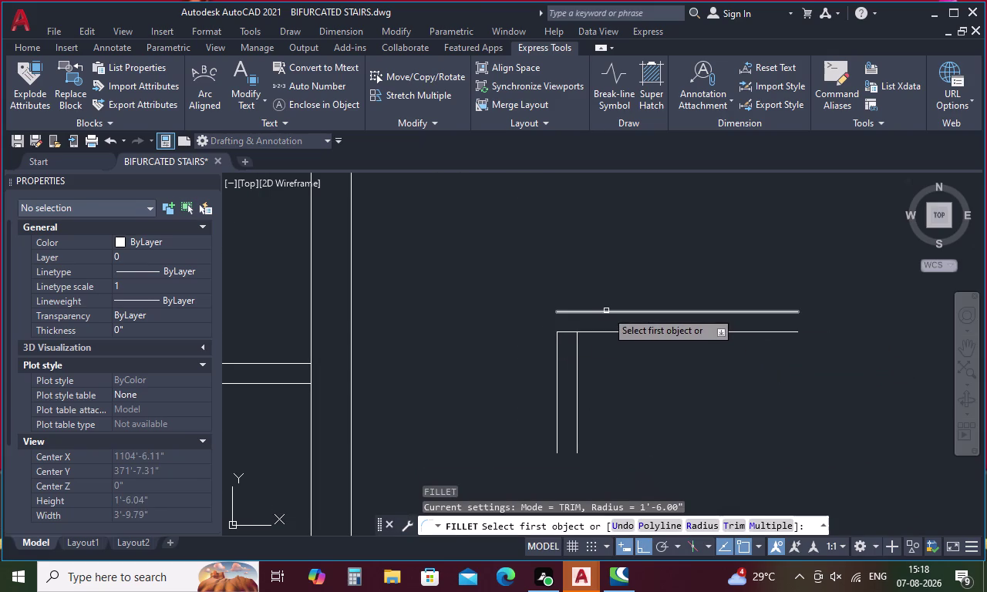
click(606, 311)
click(597, 334)
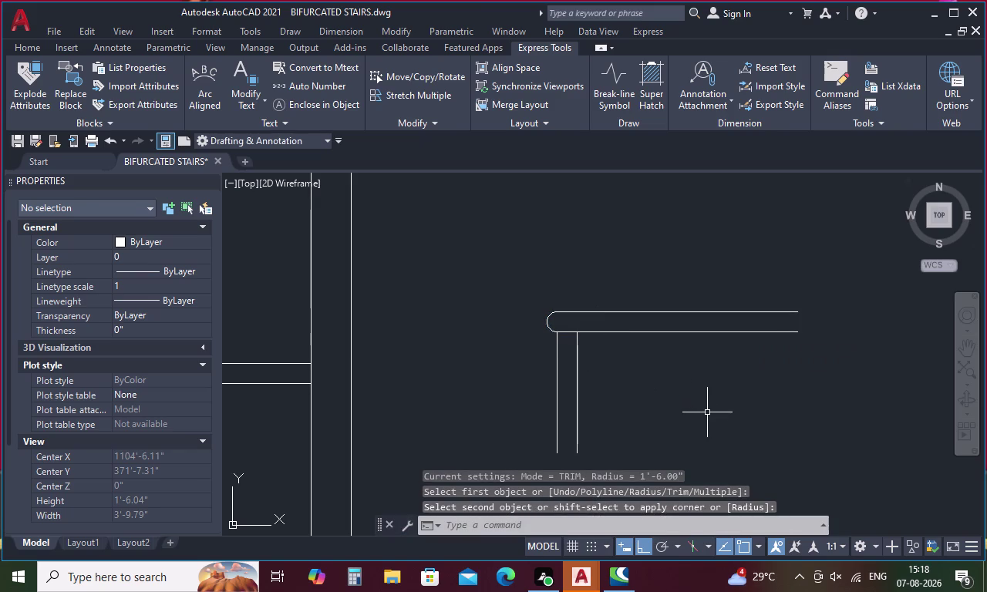
key(Escape)
Group the five handrail lines into a single group.
drag(808, 269, 493, 337)
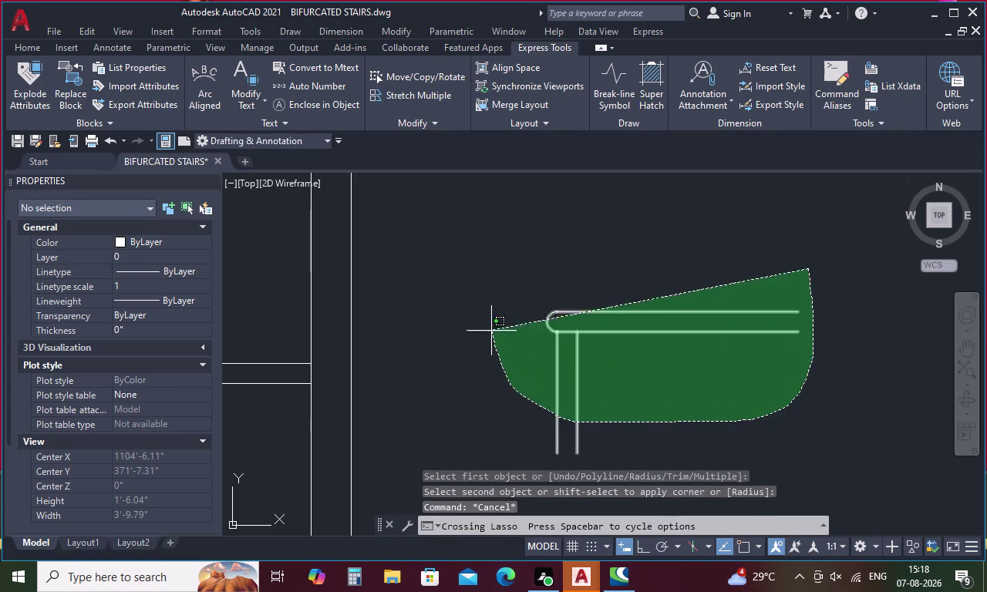
drag(493, 337, 502, 282)
right_click(699, 366)
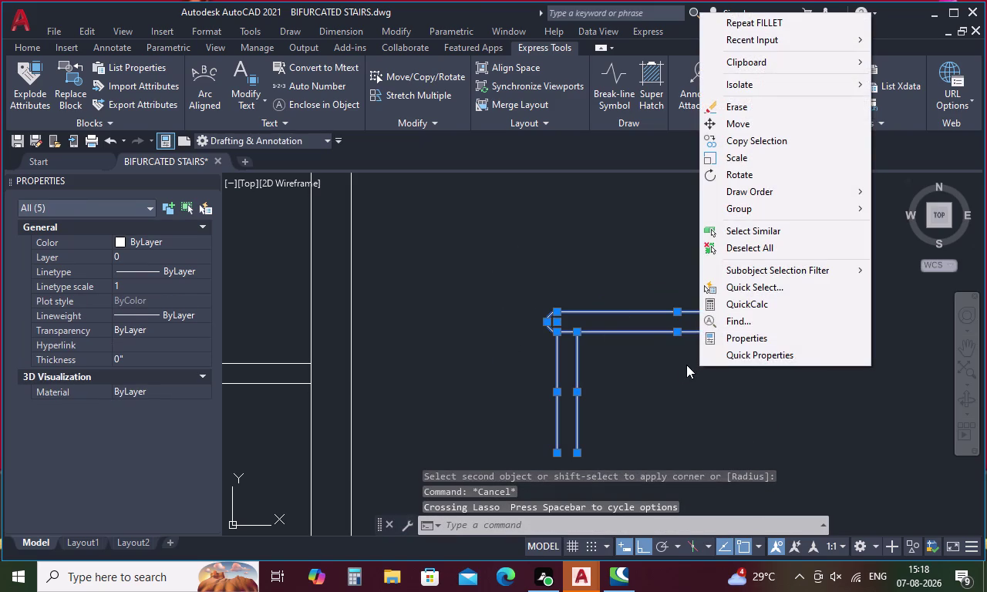
key(Escape)
text(g)
key(space)
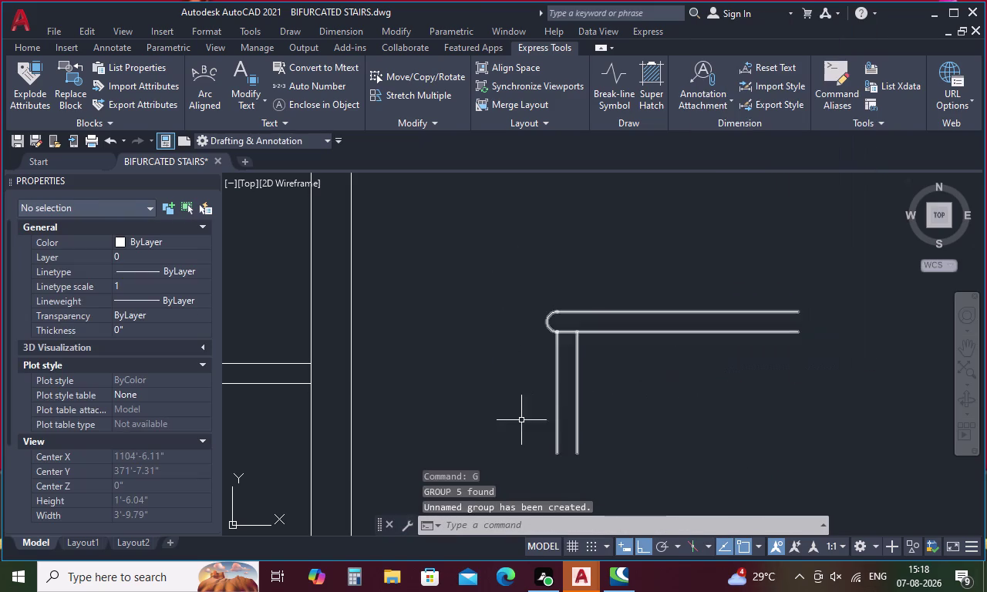
click(617, 311)
right_click(617, 312)
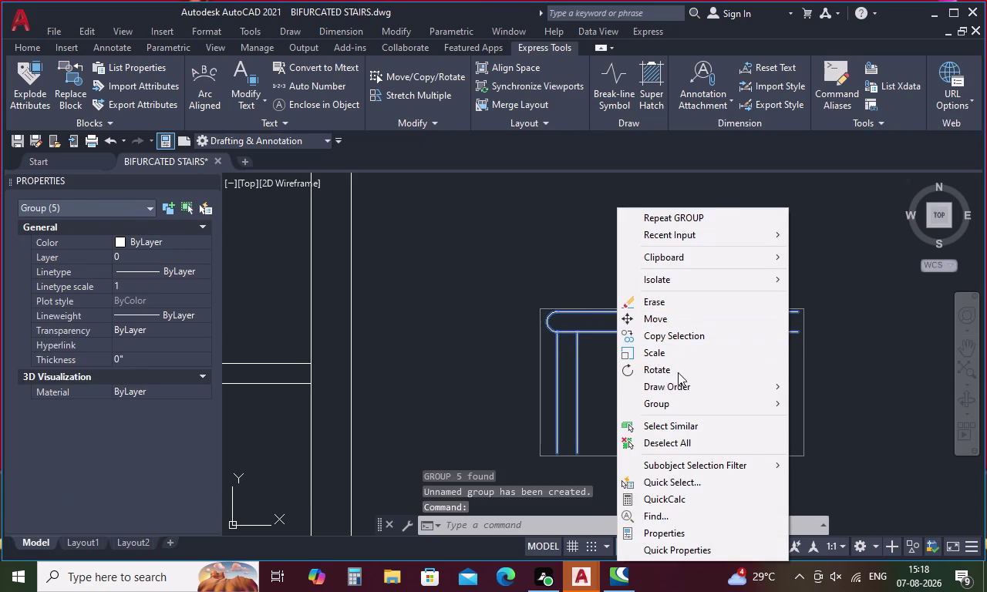
click(678, 331)
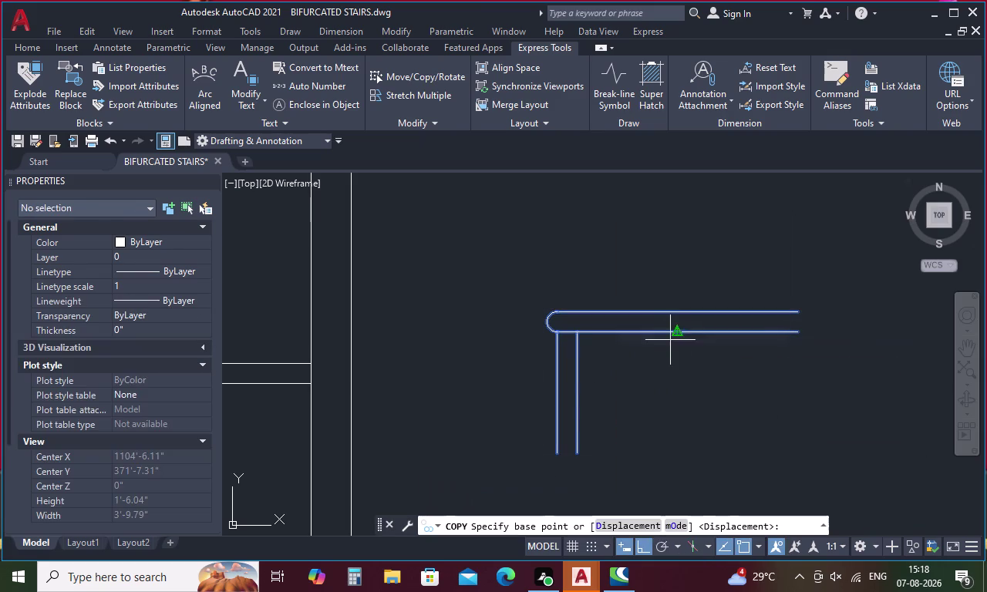
Copy the handrail group using the post's bottom end as base point.
scroll(up, 3)
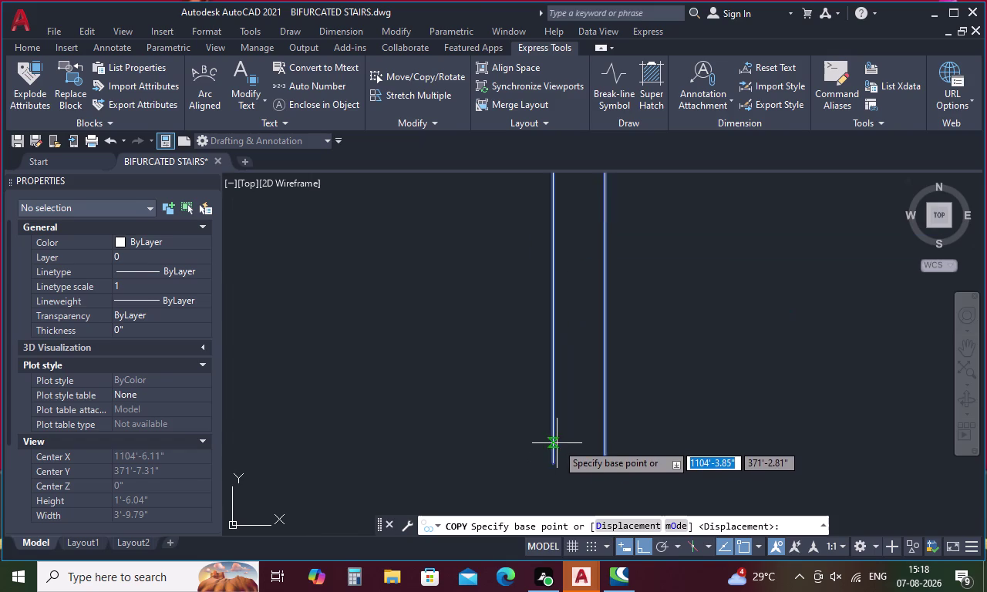
scroll(up, 3)
click(548, 477)
scroll(down, 3)
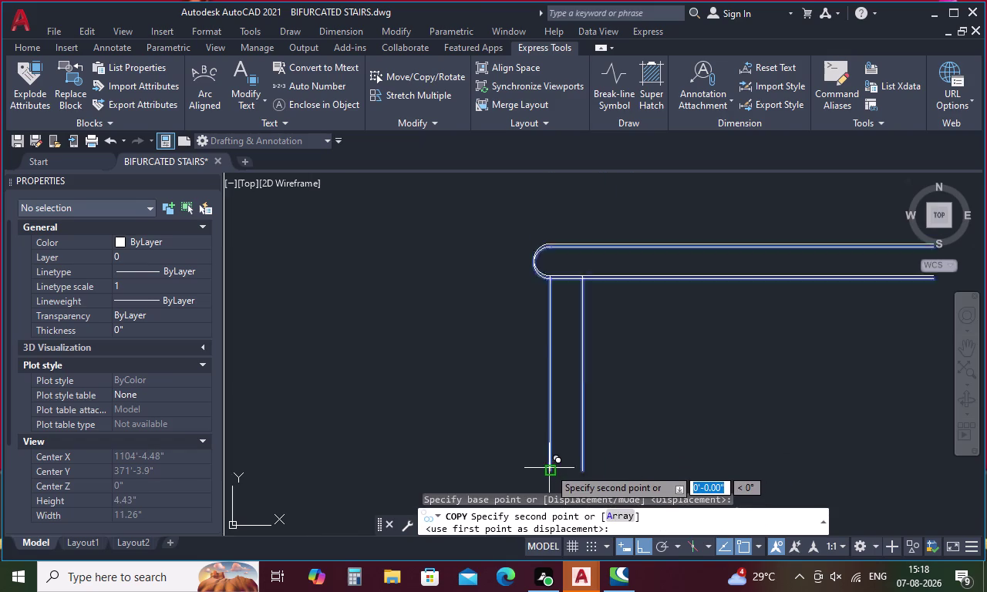
scroll(down, 3)
scroll(down, 3)
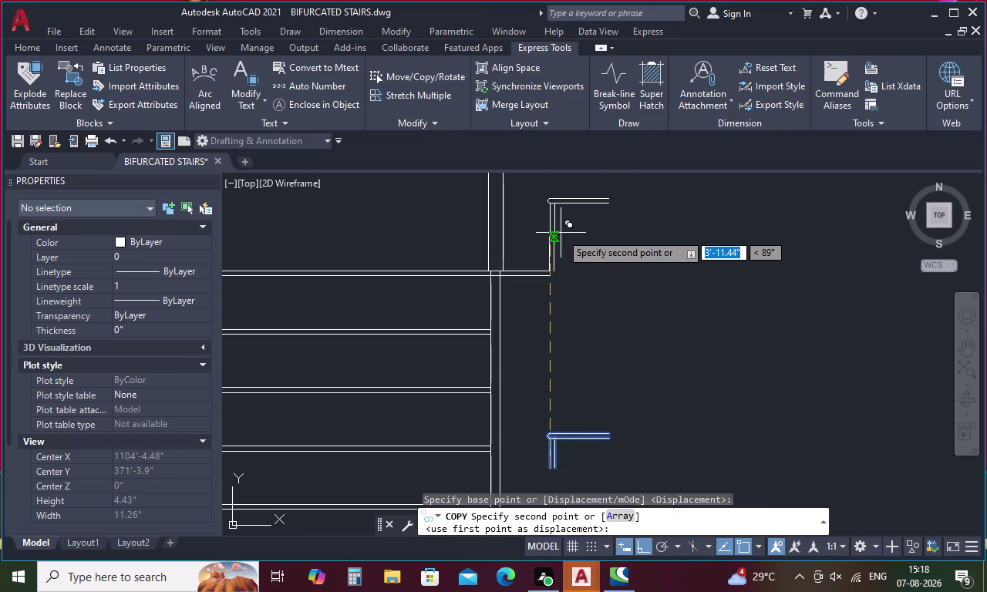
scroll(up, 3)
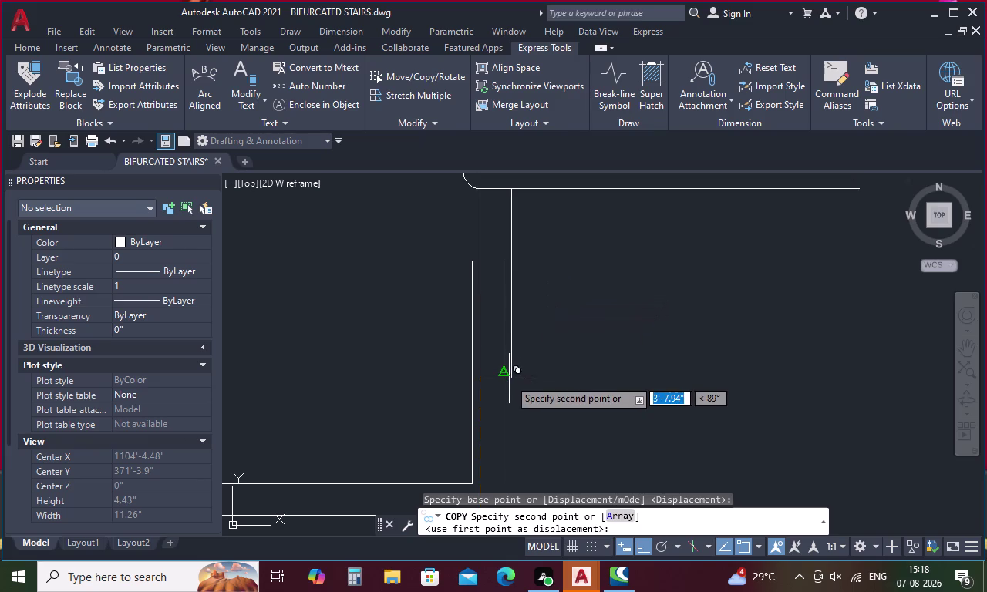
key(Escape)
Delete the two stray lines.
drag(561, 370, 446, 385)
key(Delete)
scroll(down, 3)
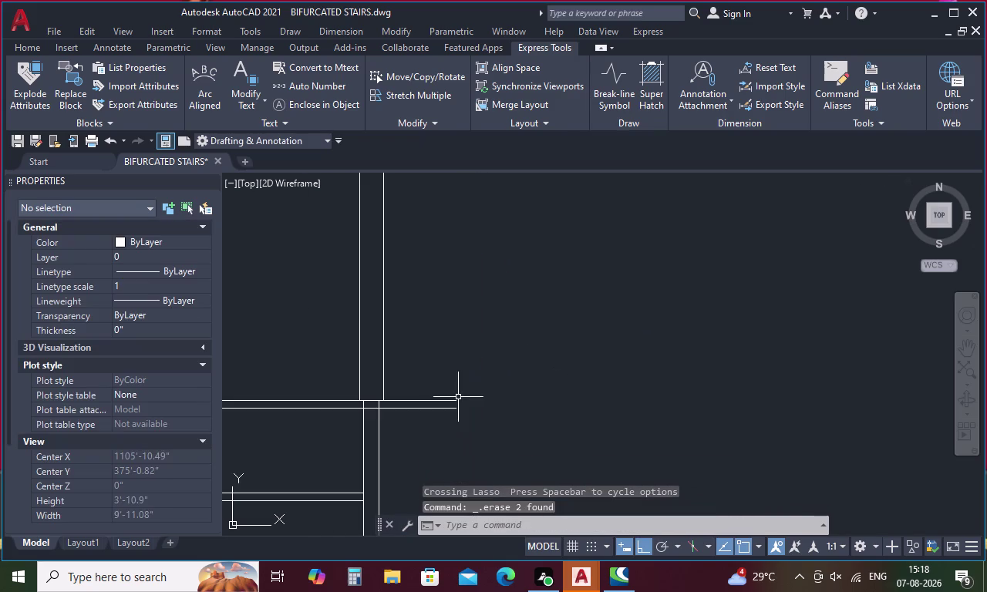
scroll(down, 3)
Select the copied handrail group.
middle_drag(467, 419, 481, 295)
drag(522, 362, 453, 408)
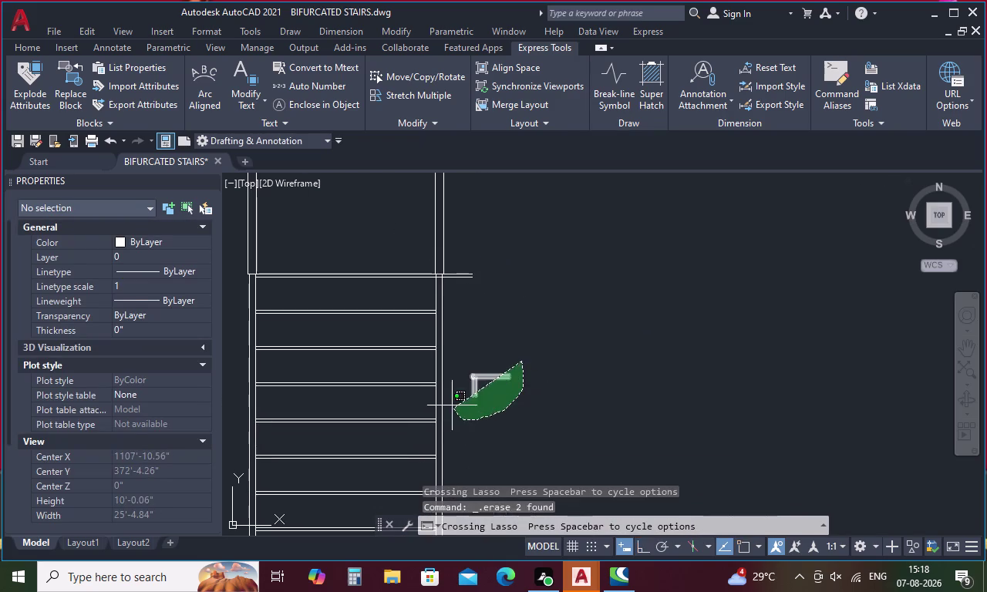
drag(454, 409, 450, 396)
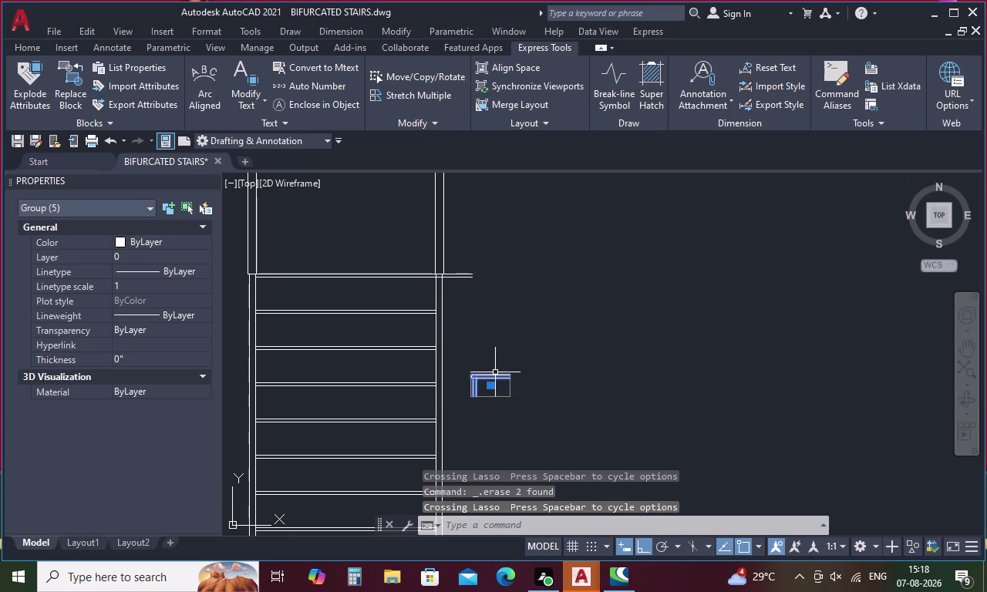
right_click(549, 350)
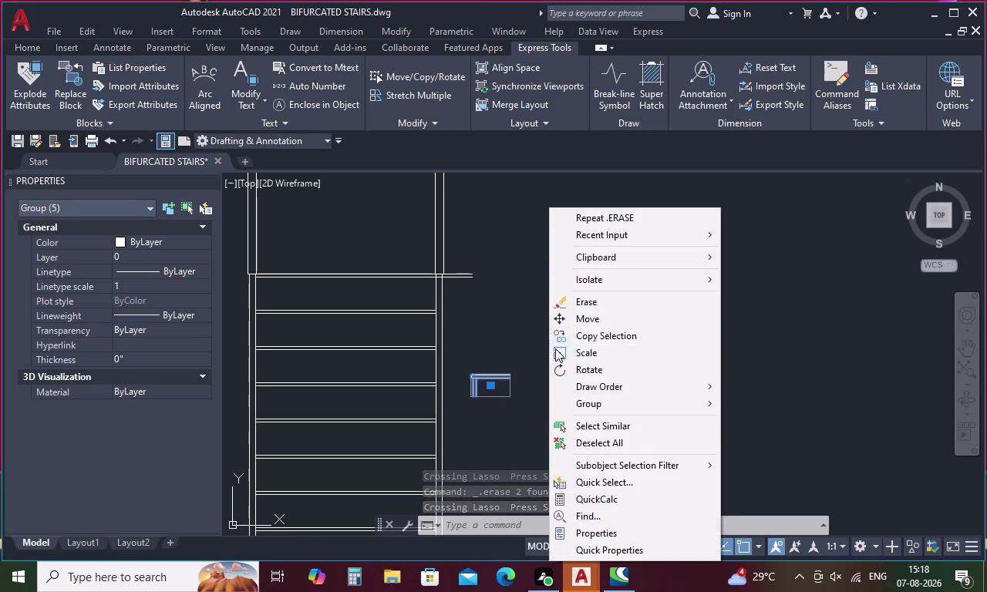
click(609, 334)
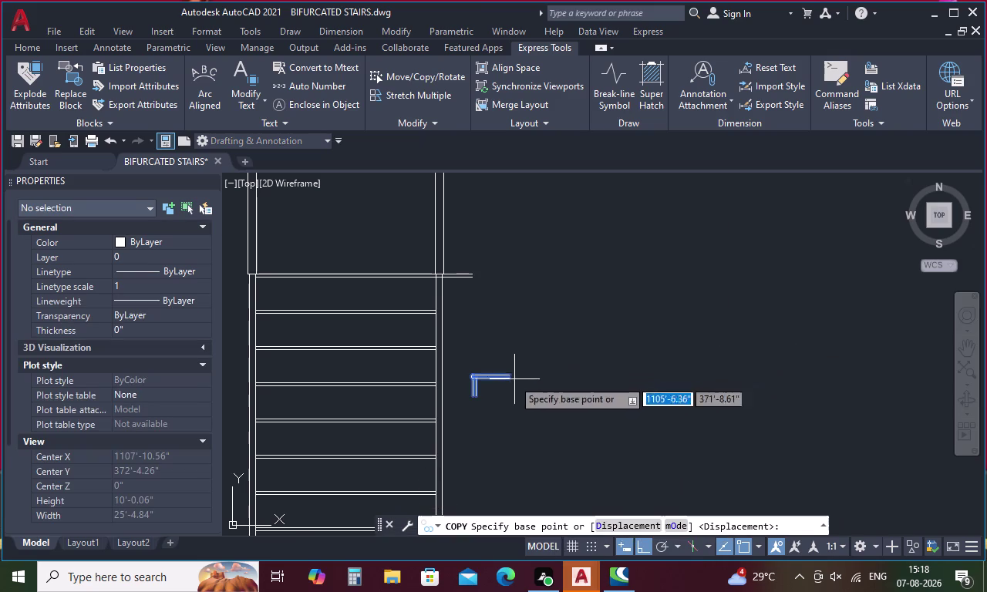
Copy the handrail-post piece from its post base onto the first few tread corners.
scroll(up, 3)
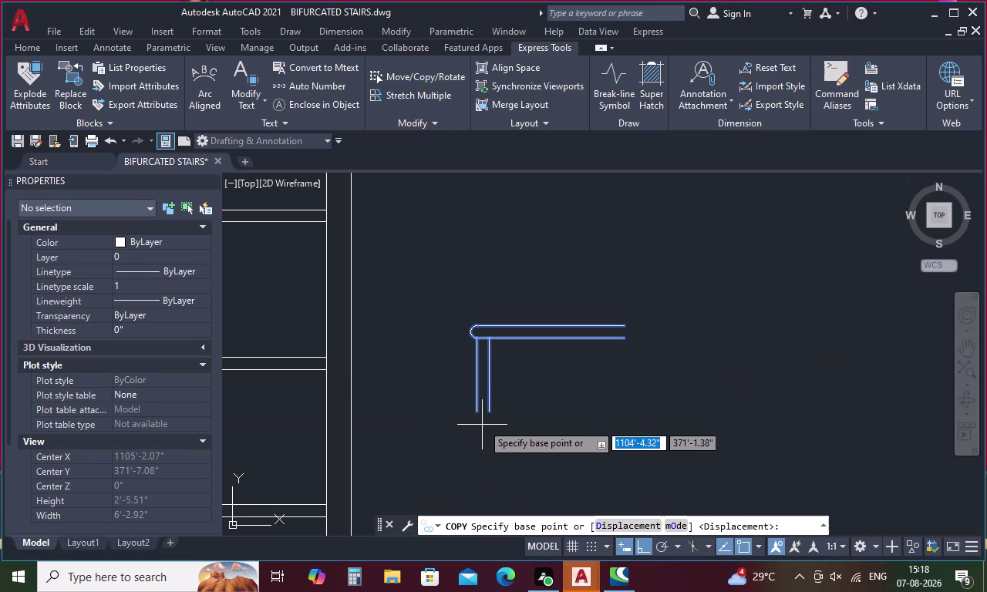
click(478, 413)
scroll(down, 3)
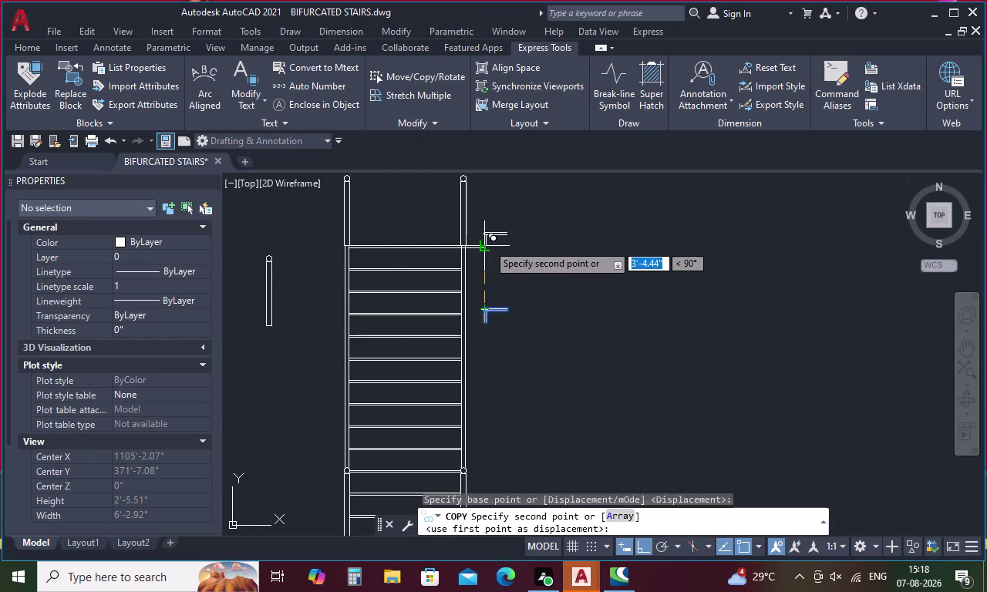
scroll(up, 3)
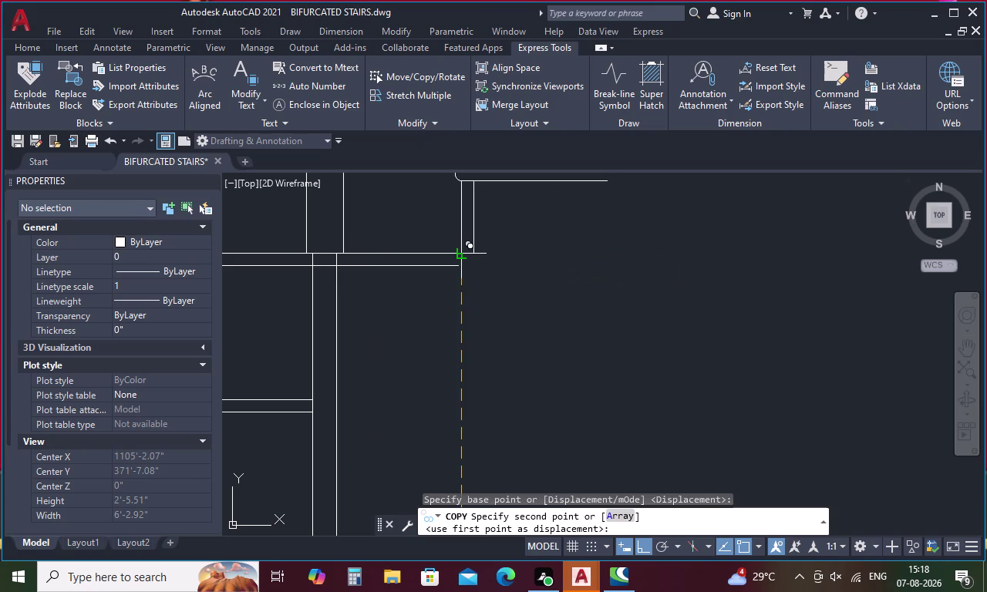
click(459, 253)
scroll(down, 3)
scroll(up, 3)
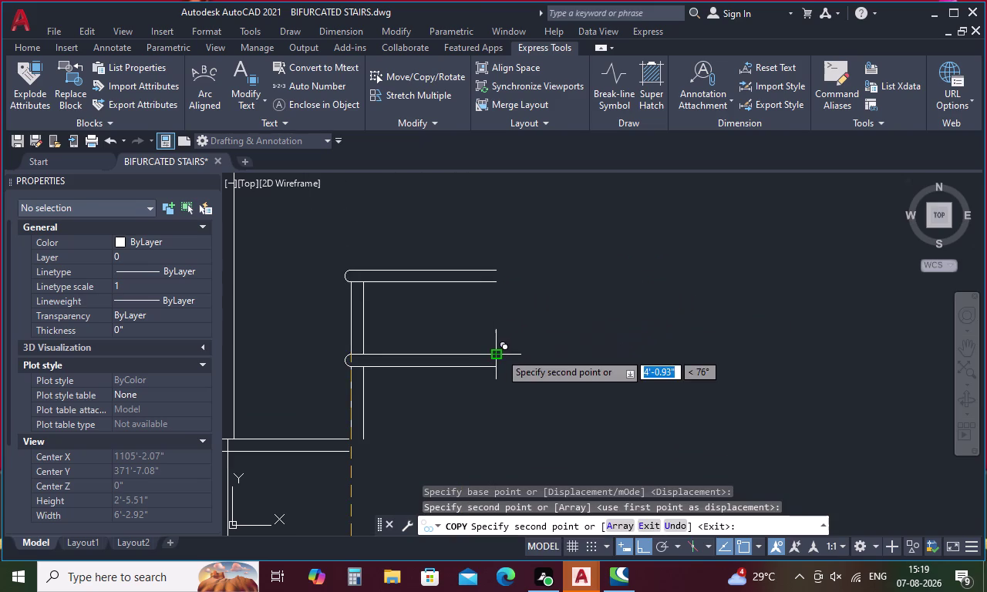
click(499, 352)
click(645, 270)
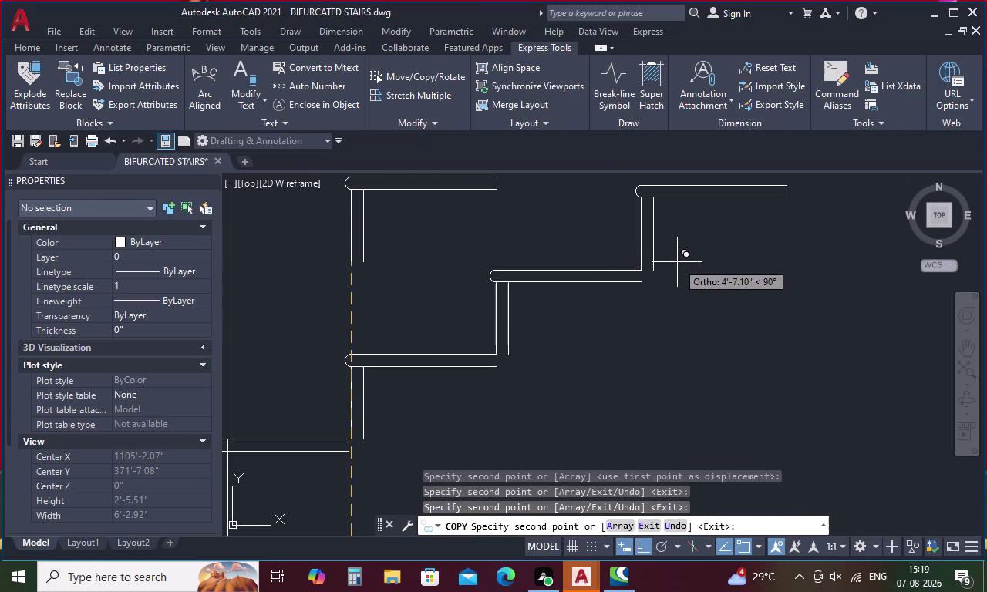
middle_drag(677, 262, 612, 313)
scroll(down, 3)
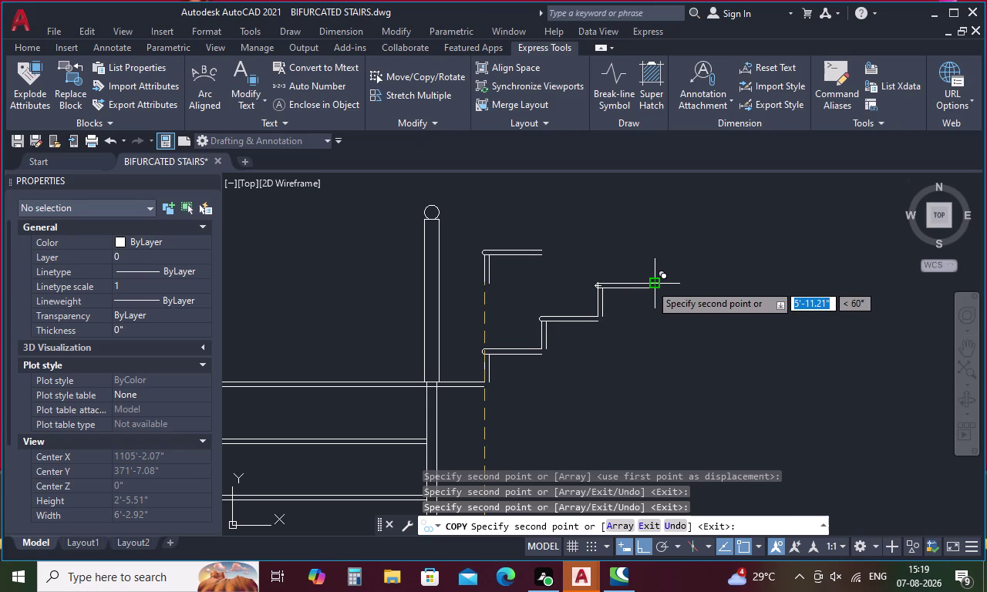
Keep placing handrail-post copies on each higher tread up to the top tread.
click(650, 284)
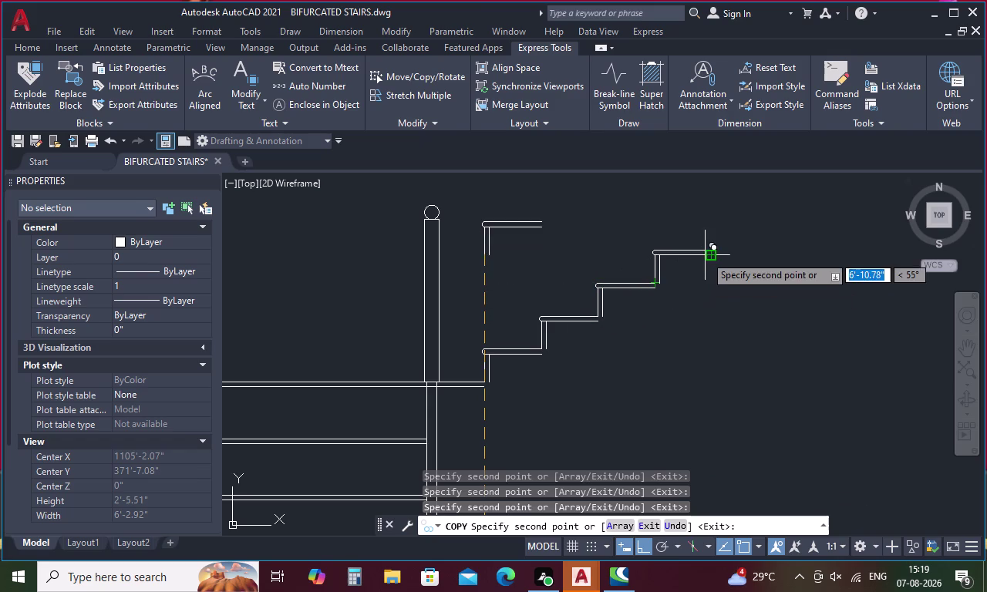
click(710, 248)
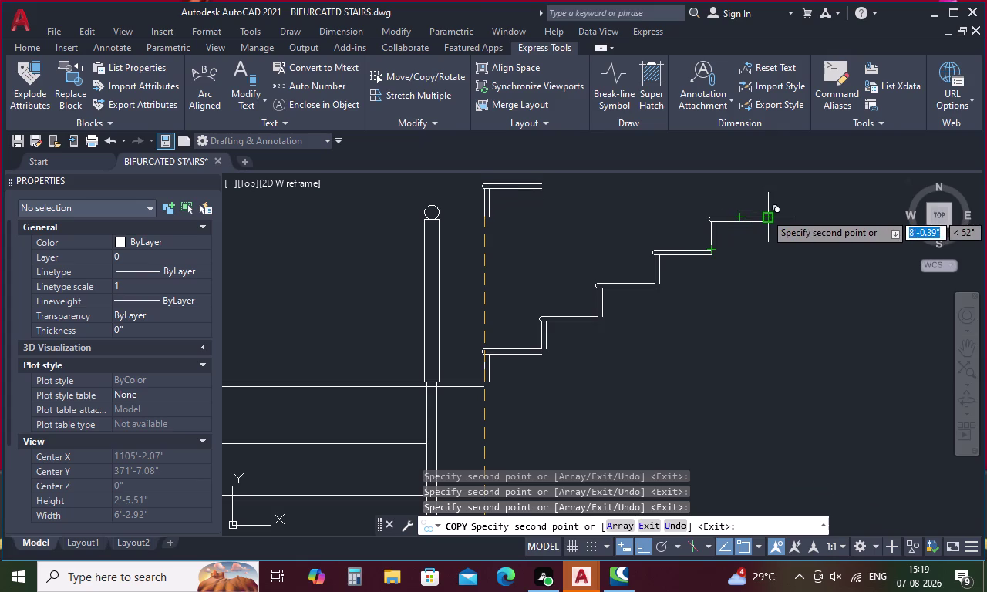
click(768, 214)
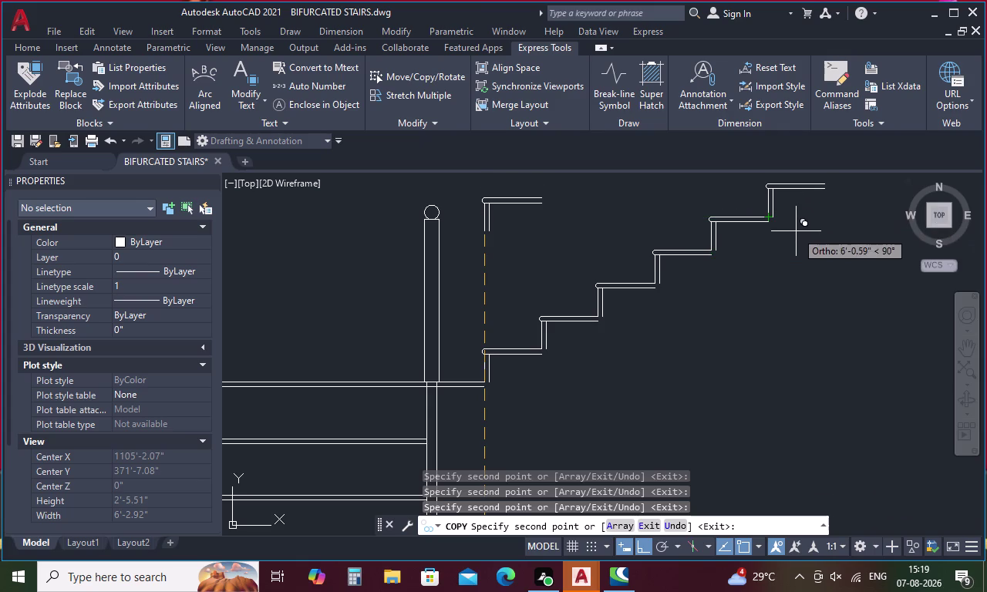
middle_drag(790, 223, 779, 265)
scroll(up, 3)
middle_drag(768, 251, 489, 357)
click(607, 294)
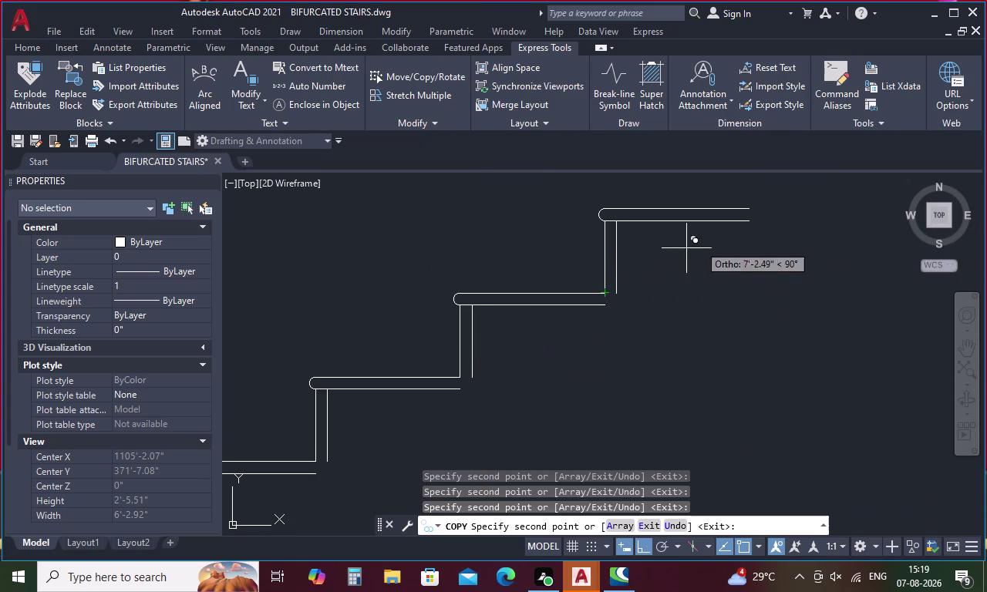
click(750, 207)
middle_drag(770, 219, 670, 424)
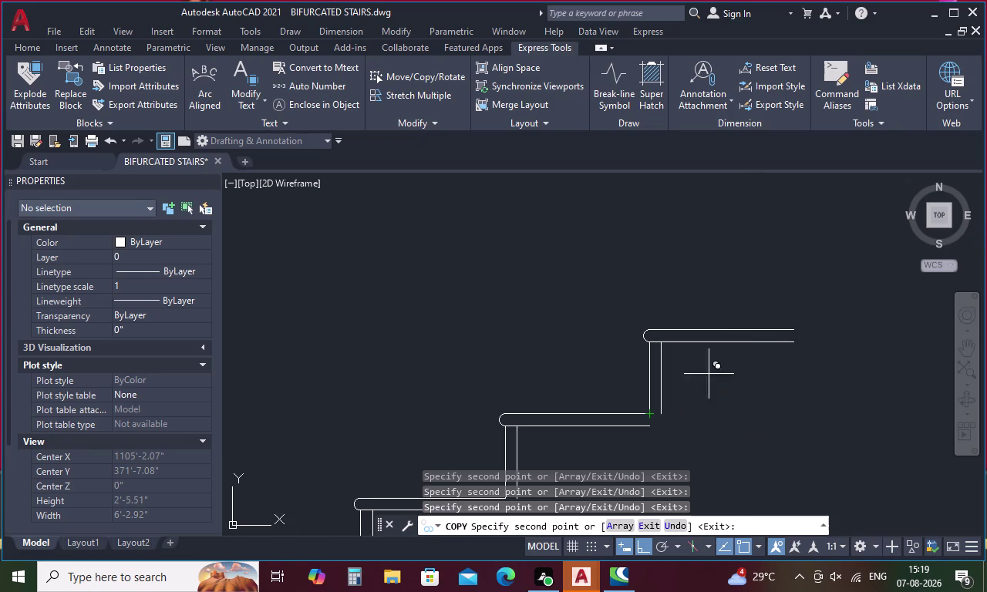
click(798, 325)
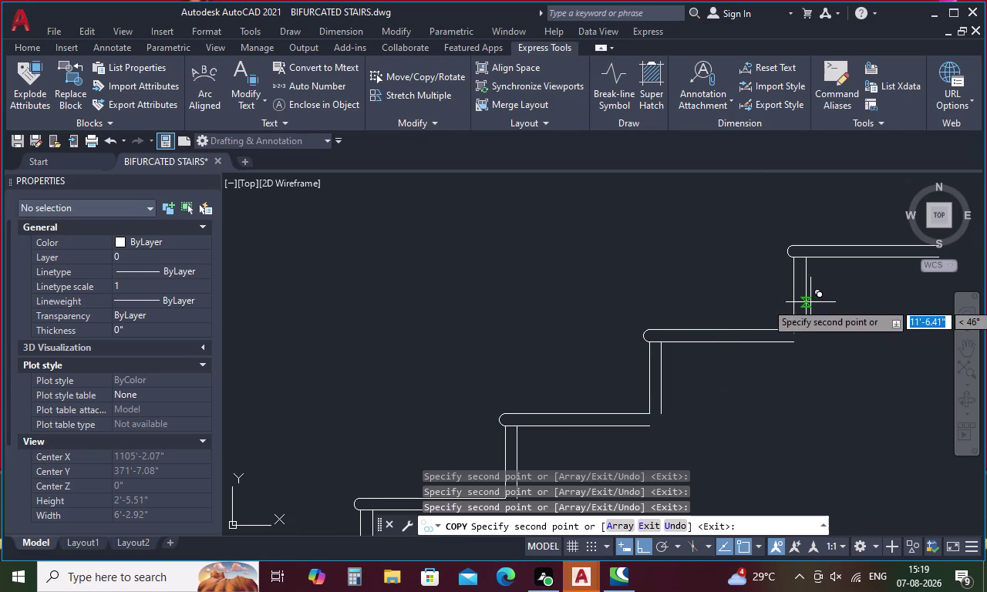
middle_drag(813, 303, 566, 366)
click(695, 310)
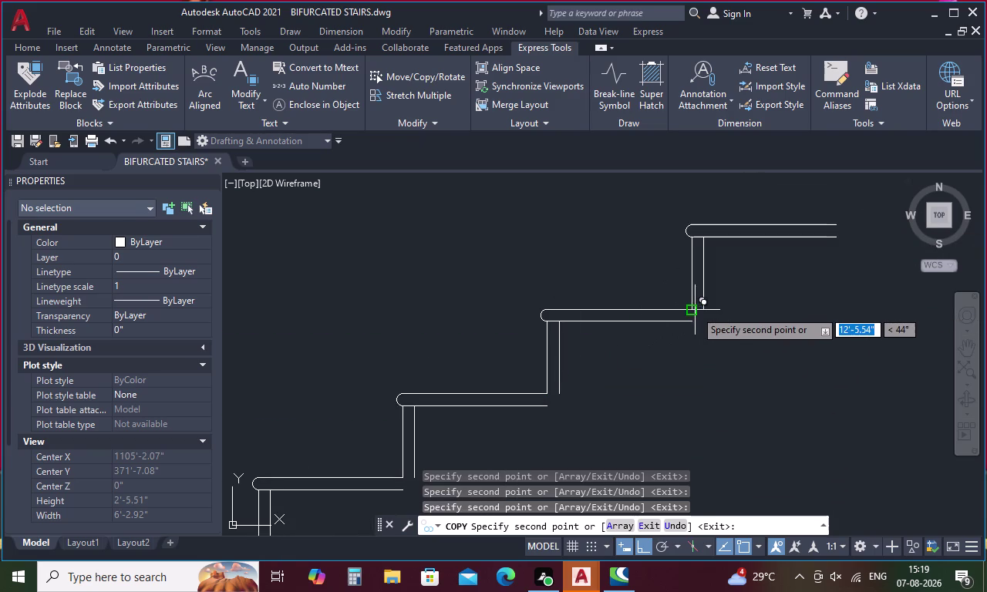
middle_drag(762, 297, 711, 361)
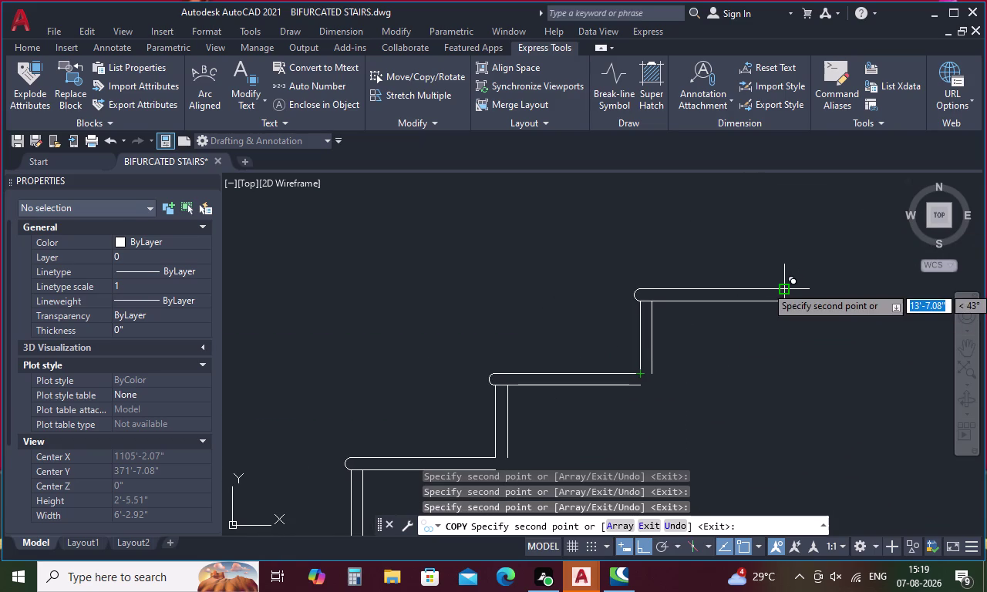
click(785, 287)
scroll(down, 3)
scroll(down, 3)
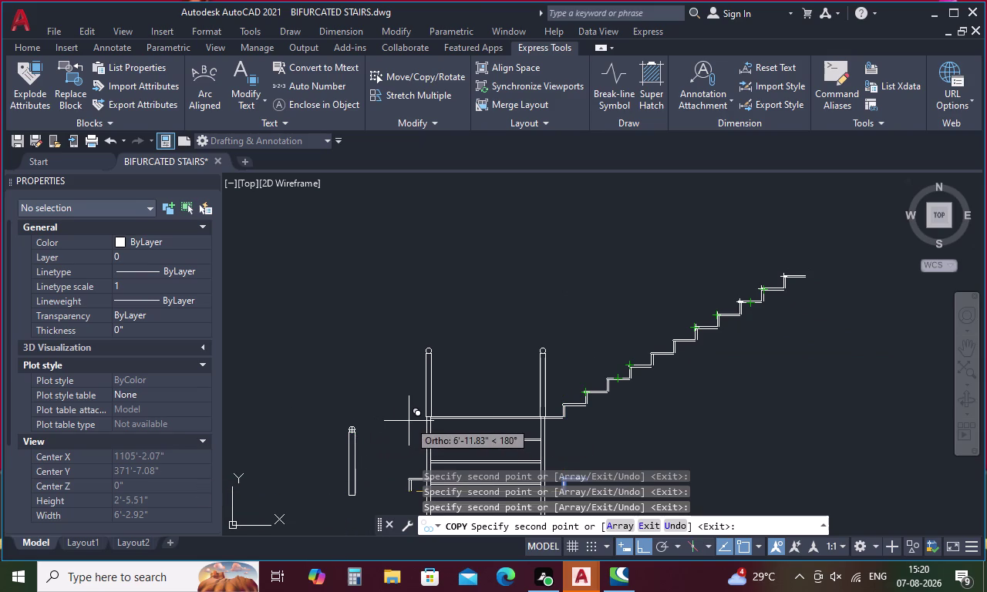
Undo the copy misplaced at the landing post and end the copy command.
middle_drag(407, 421, 438, 404)
scroll(up, 3)
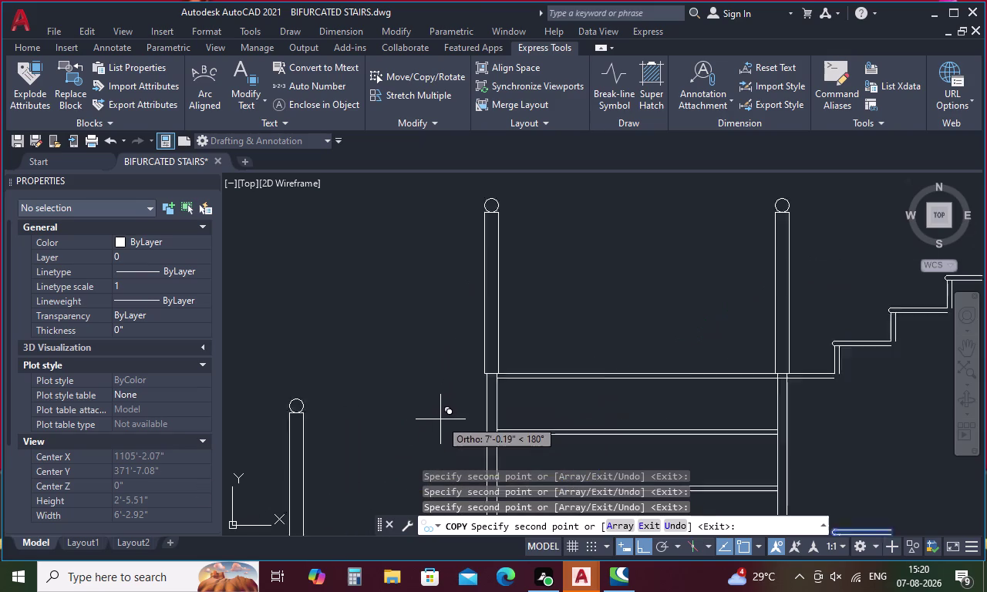
scroll(up, 3)
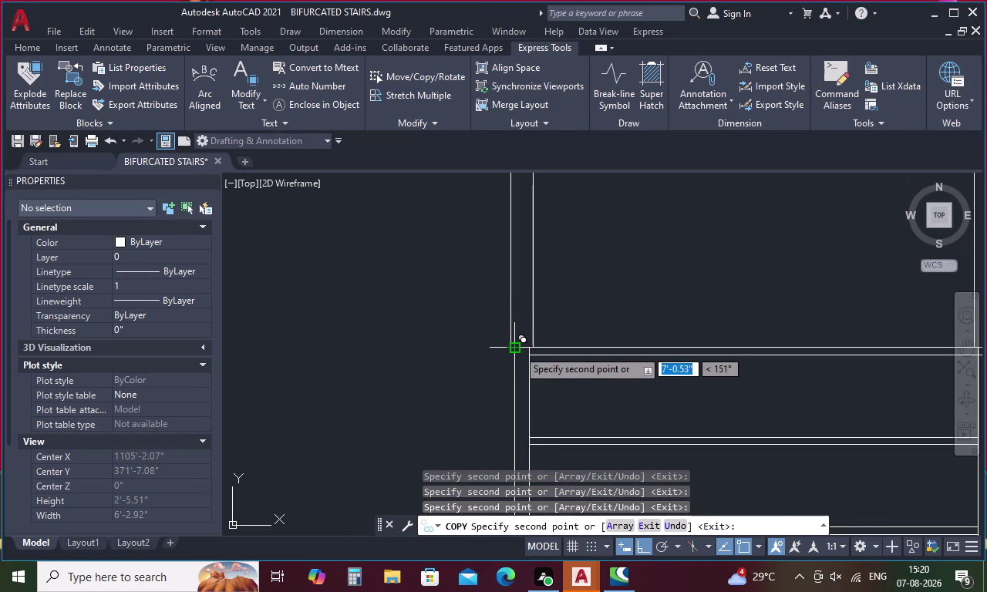
click(517, 349)
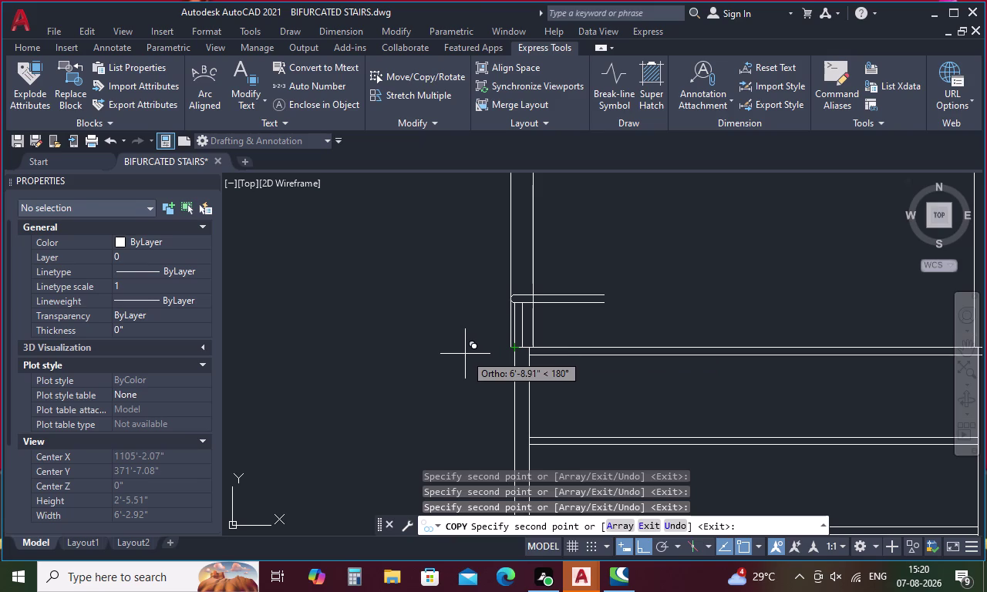
key(ctrl+z)
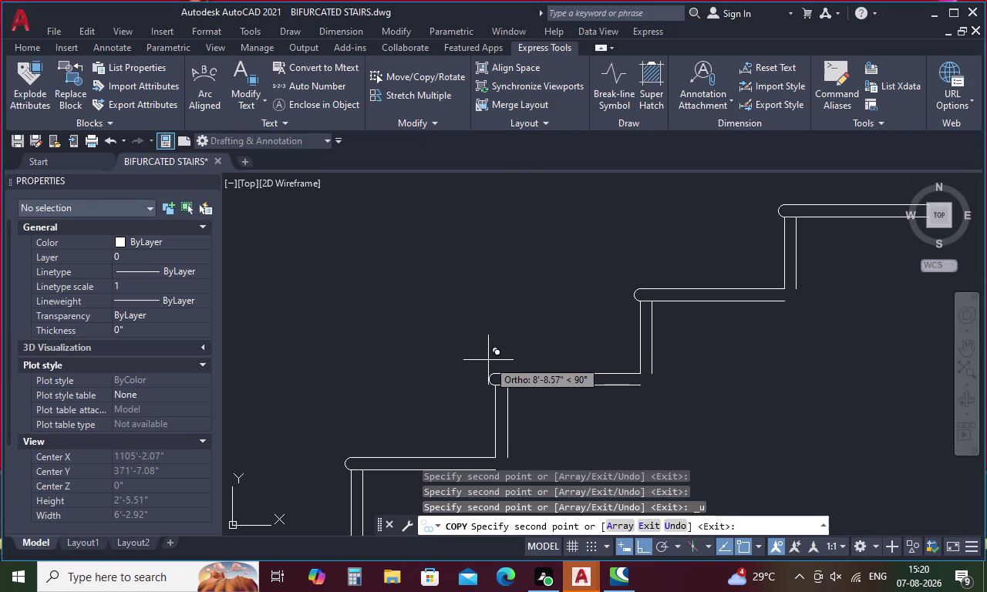
scroll(down, 3)
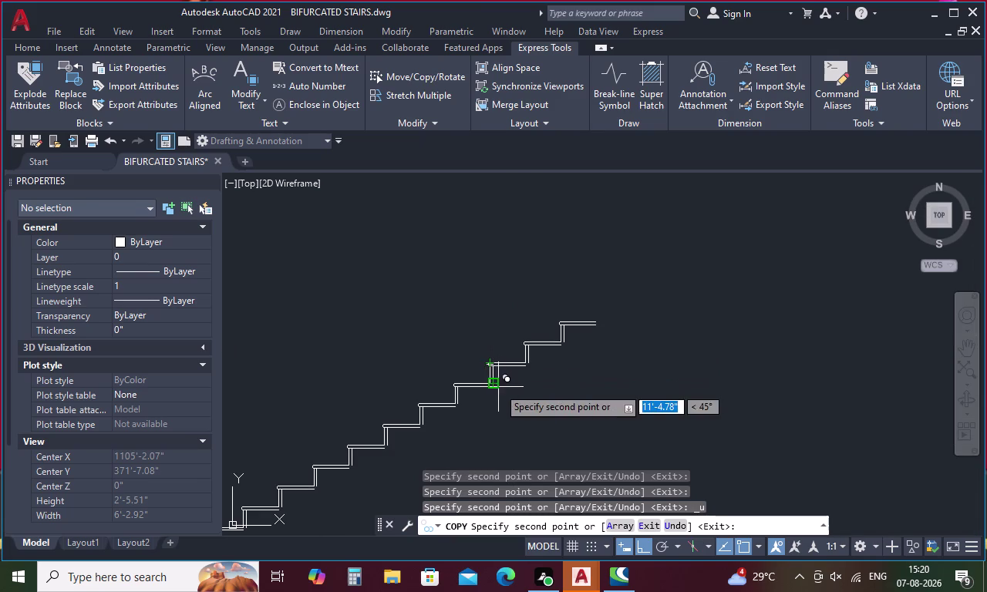
key(Escape)
Select the short handrail-and-post piece near the landing.
middle_drag(495, 420, 509, 292)
scroll(down, 3)
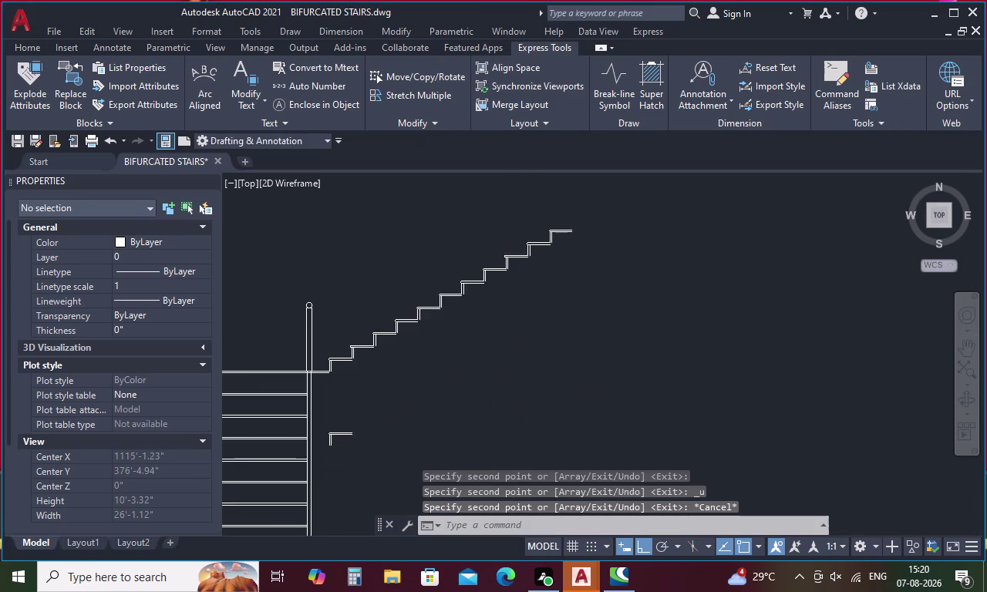
scroll(up, 3)
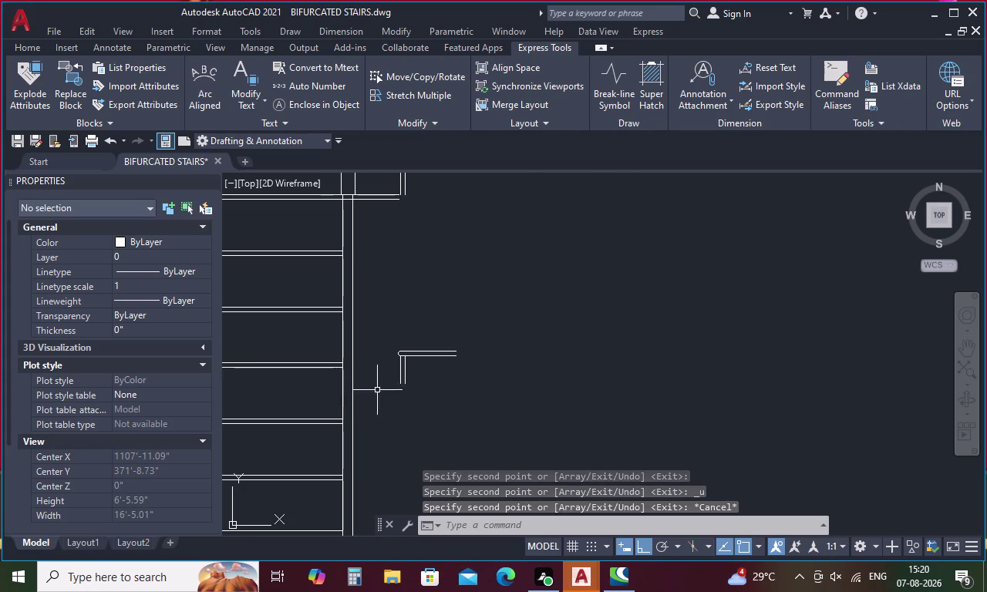
drag(399, 337, 459, 324)
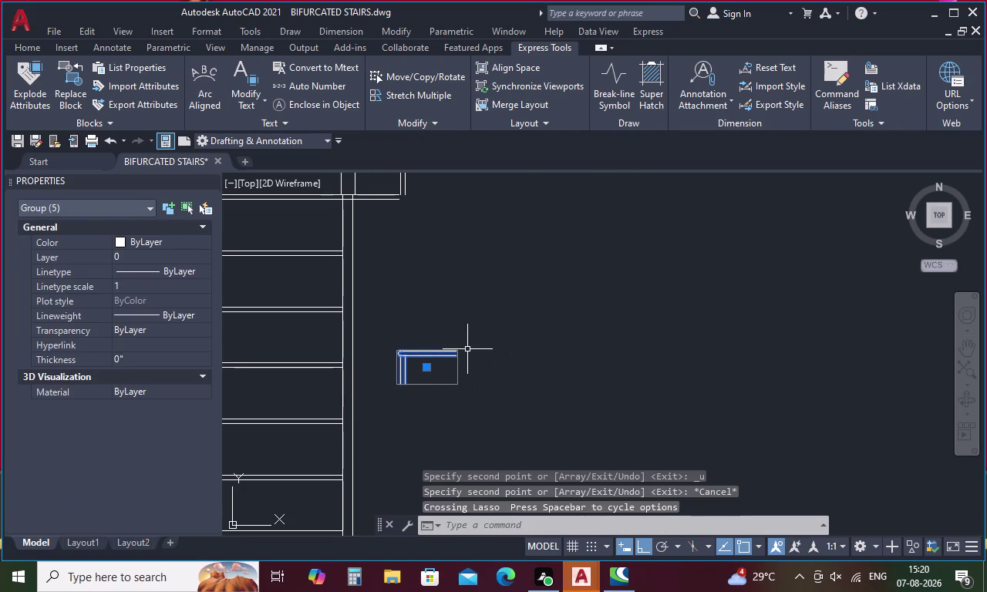
Mirror the short piece about a vertical axis along its post, erasing the original.
text(mi)
key(space)
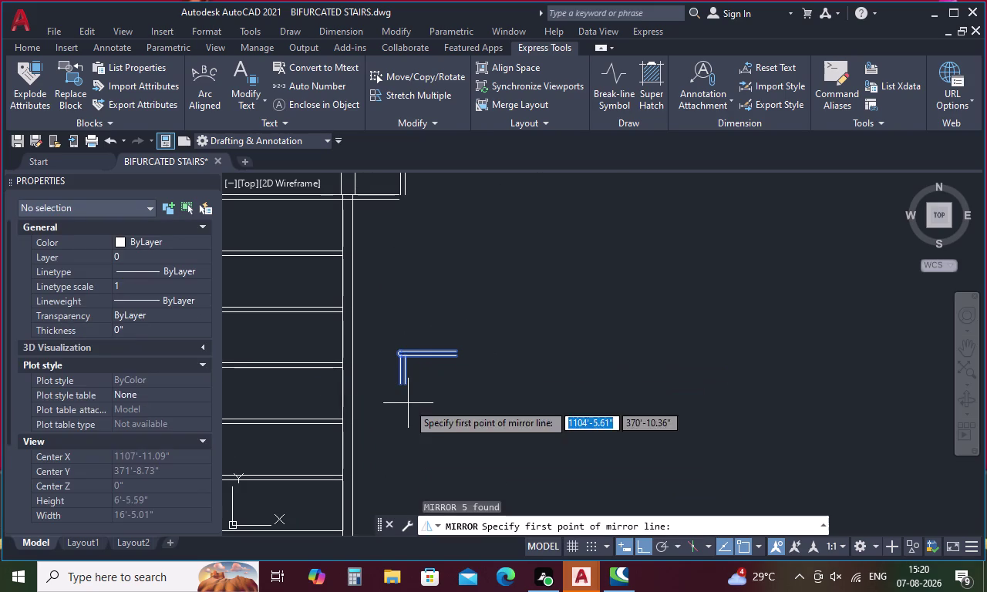
scroll(up, 3)
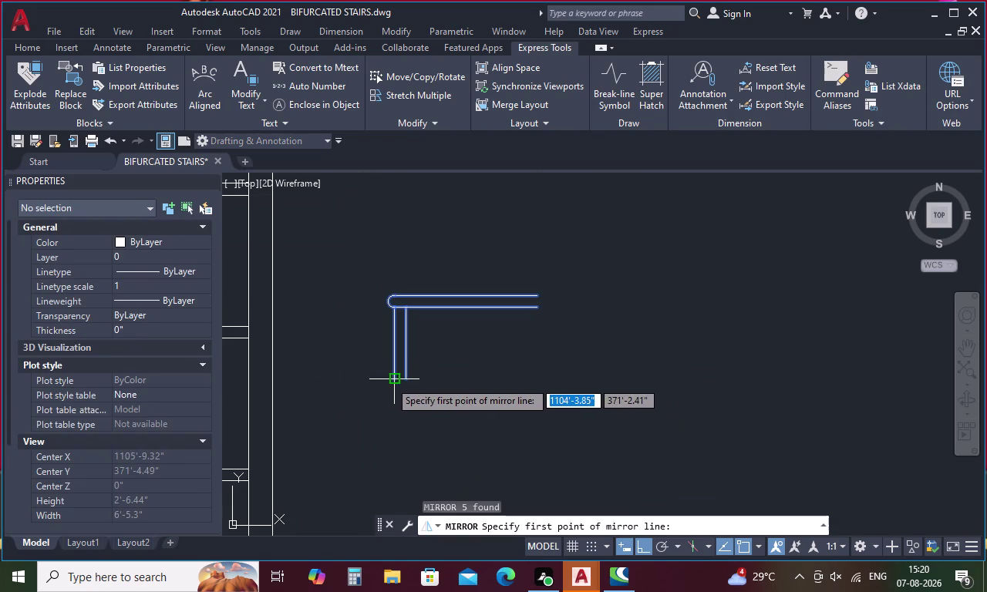
click(392, 378)
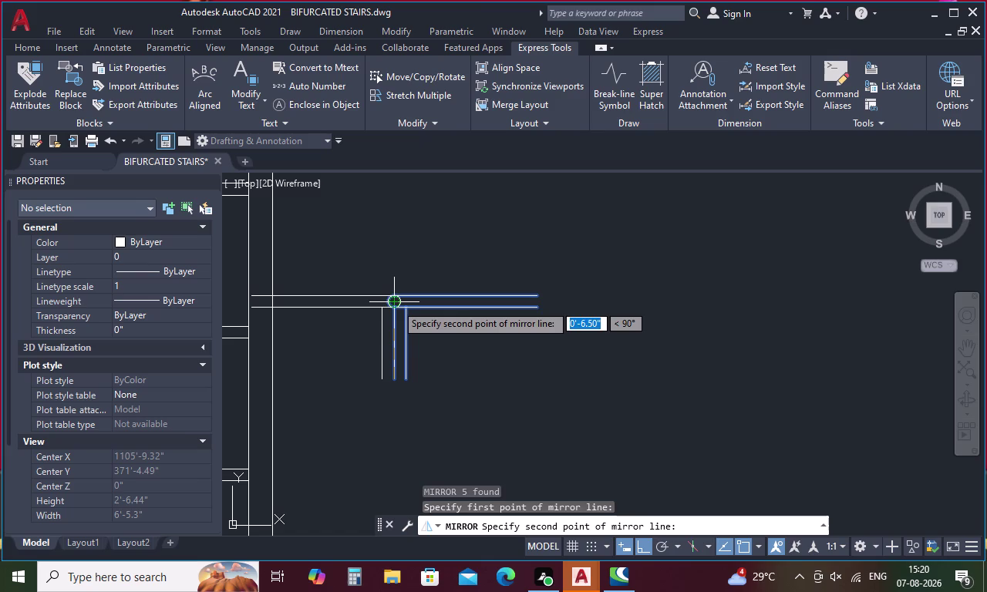
click(396, 304)
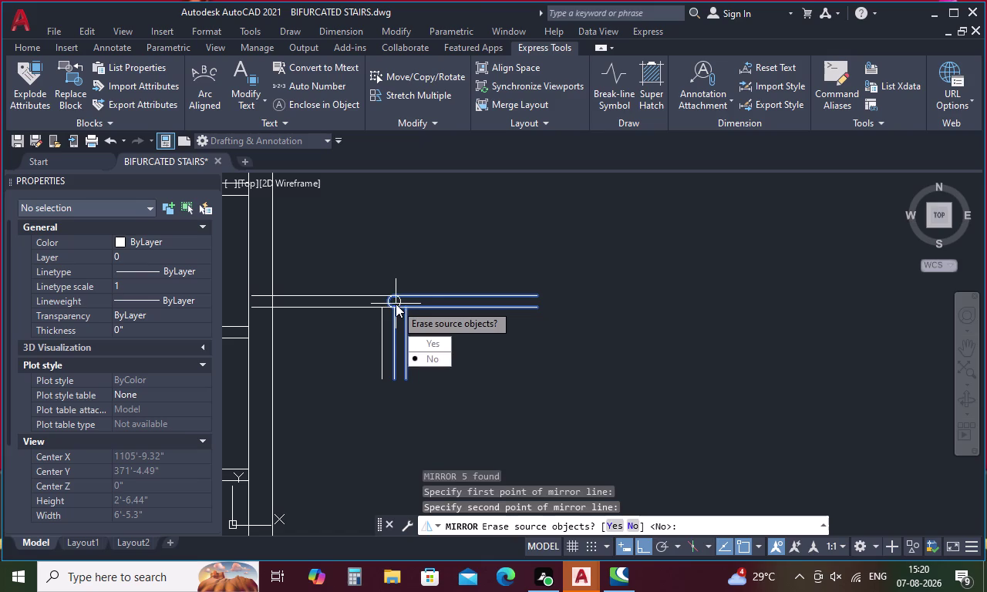
drag(415, 346, 396, 303)
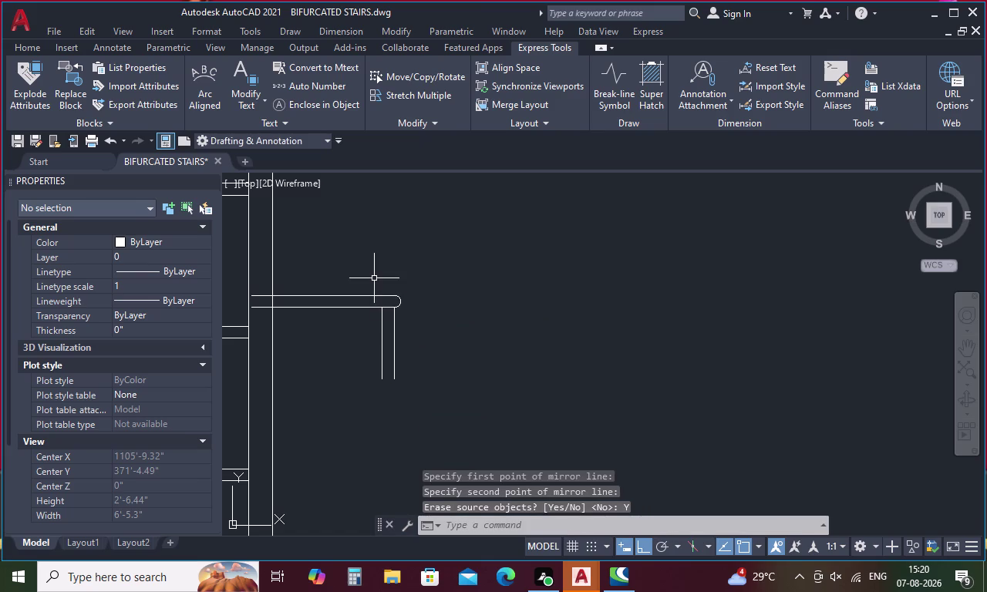
Reselect the mirrored handrail piece.
drag(374, 279, 407, 365)
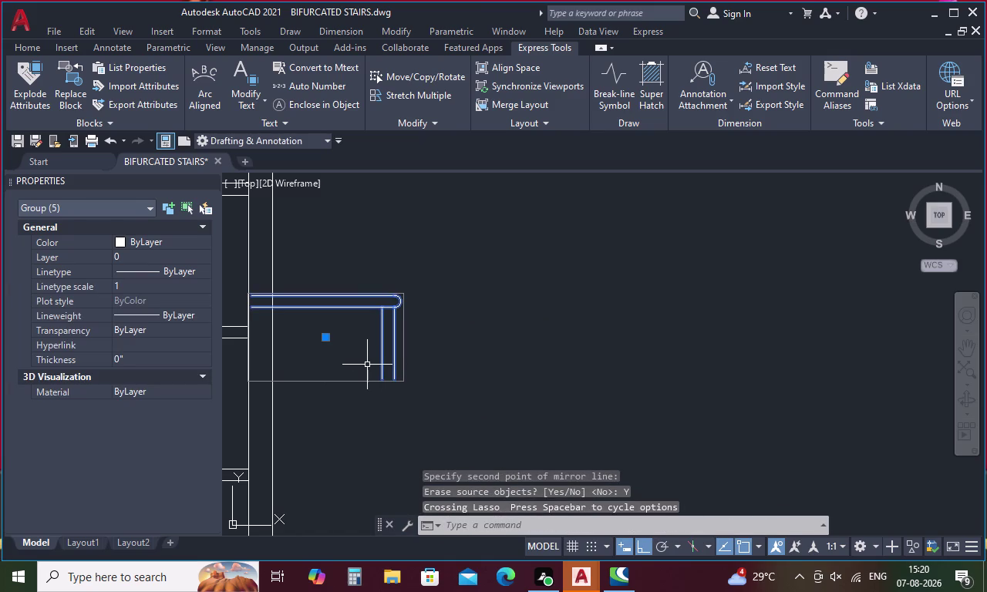
right_click(367, 365)
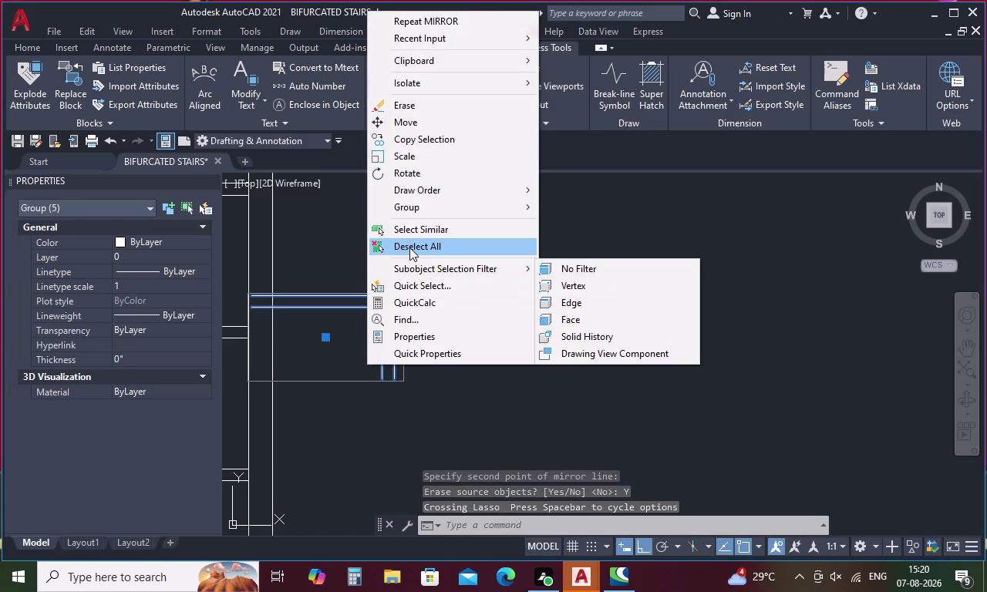
click(408, 141)
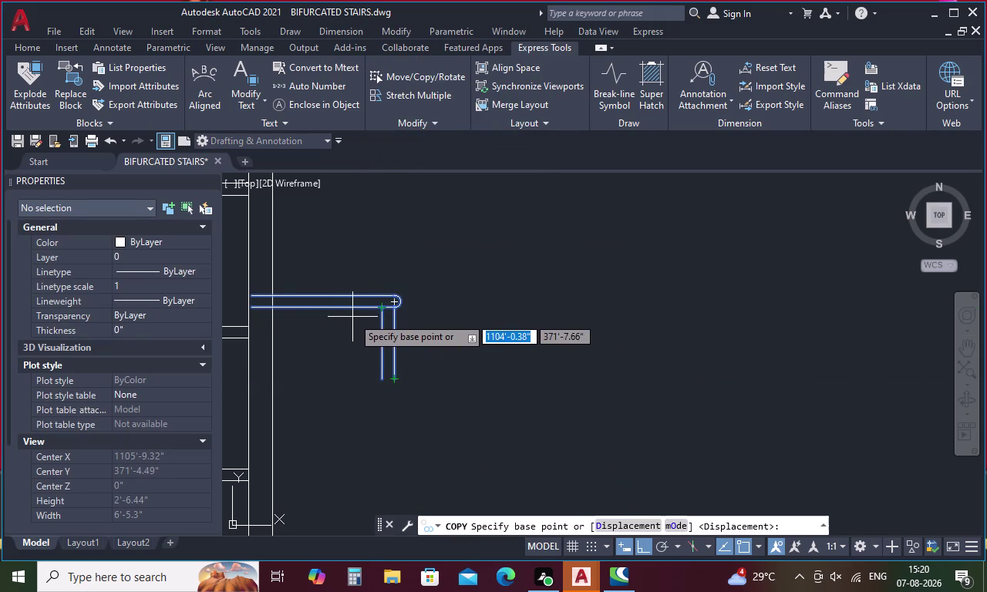
Copy the mirrored piece from its post onto the next post positions along the landing.
click(396, 311)
scroll(down, 3)
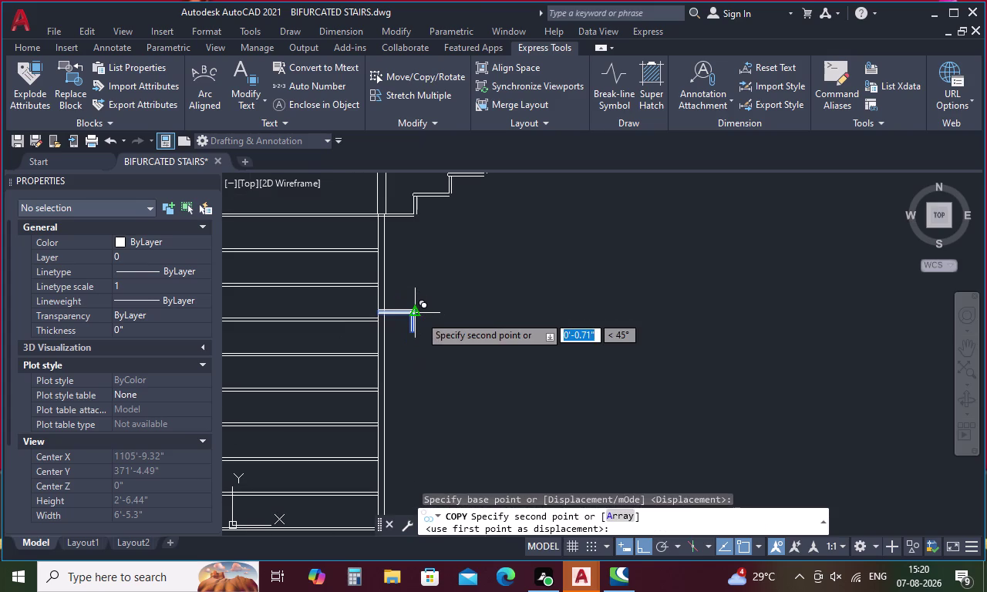
middle_drag(419, 316, 642, 396)
scroll(up, 3)
click(388, 284)
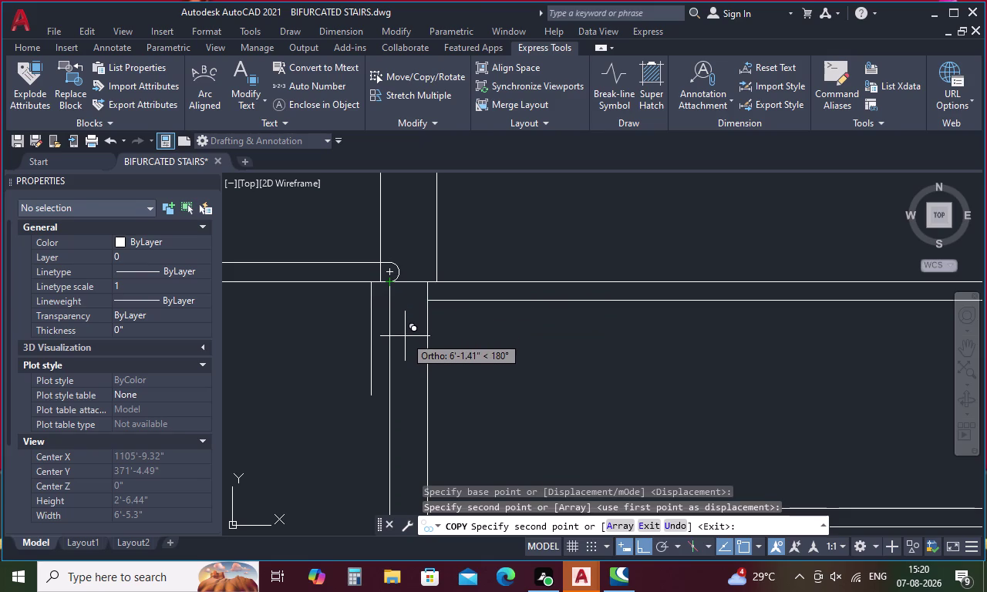
scroll(down, 3)
middle_drag(405, 336, 534, 347)
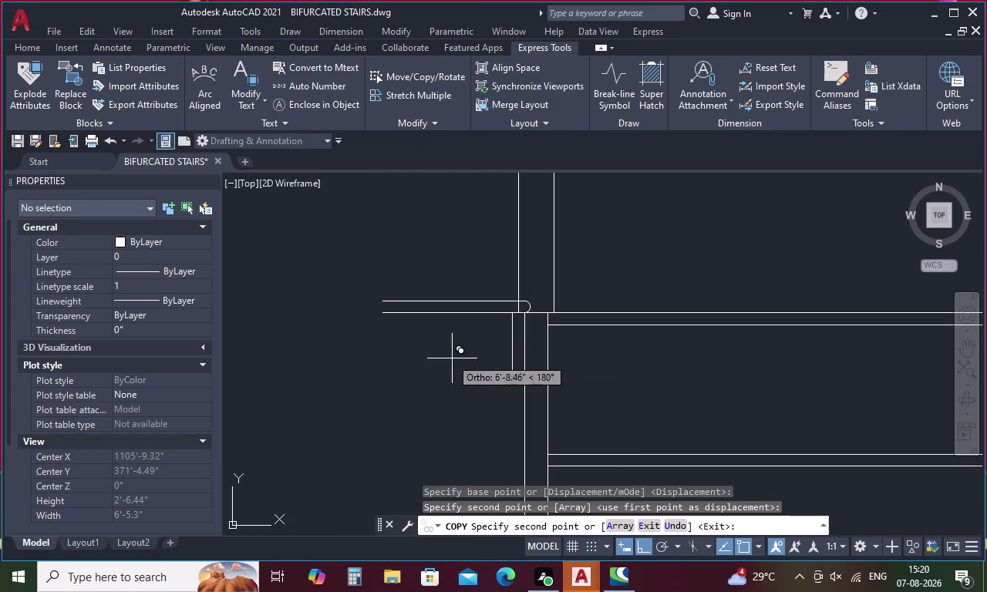
drag(441, 288, 491, 339)
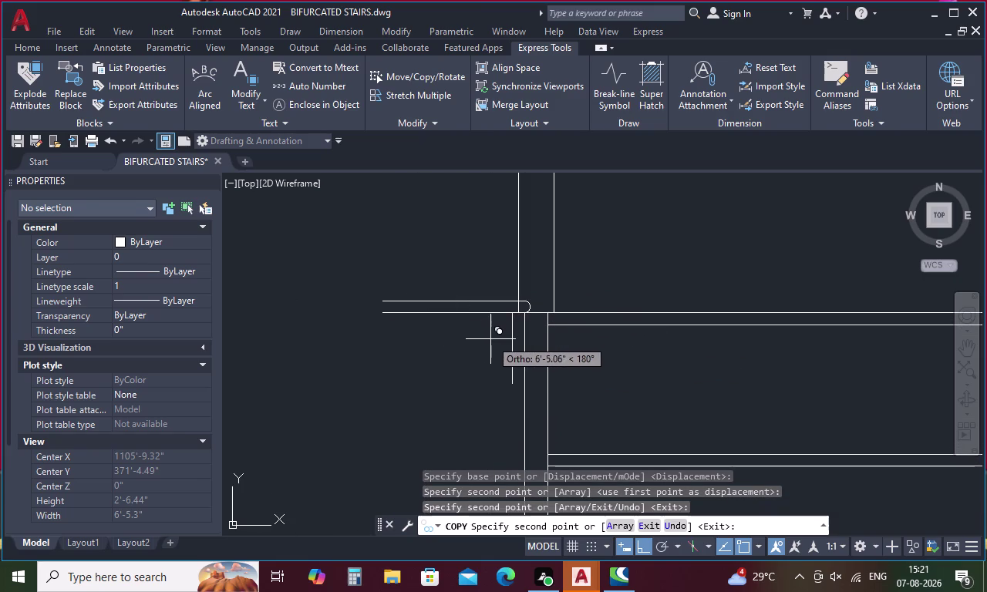
click(387, 303)
Undo the stray edits and end the copy command.
key(grave)
drag(390, 352, 381, 355)
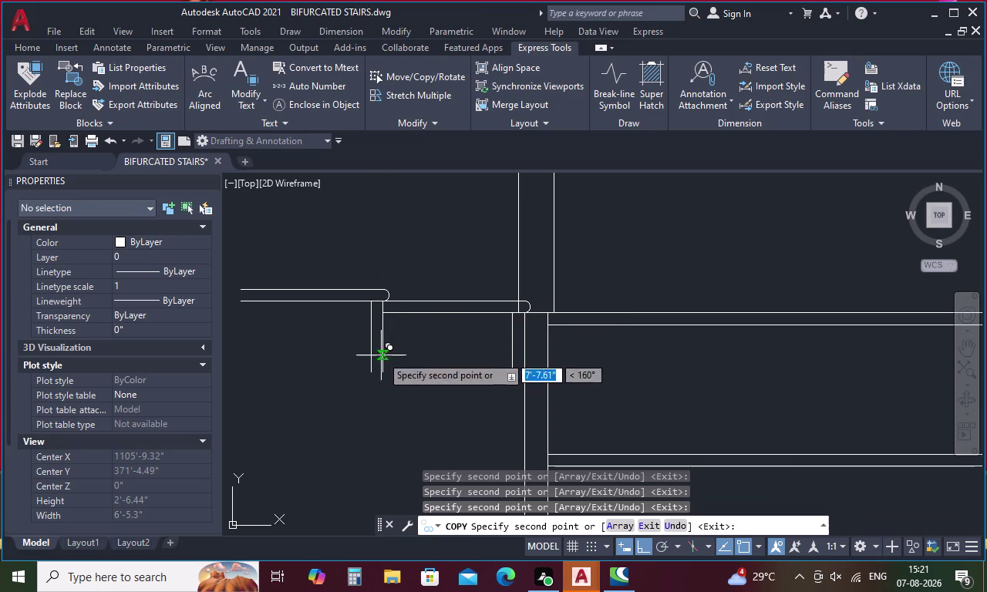
drag(381, 356, 342, 327)
key(grave)
key(ctrl+z)
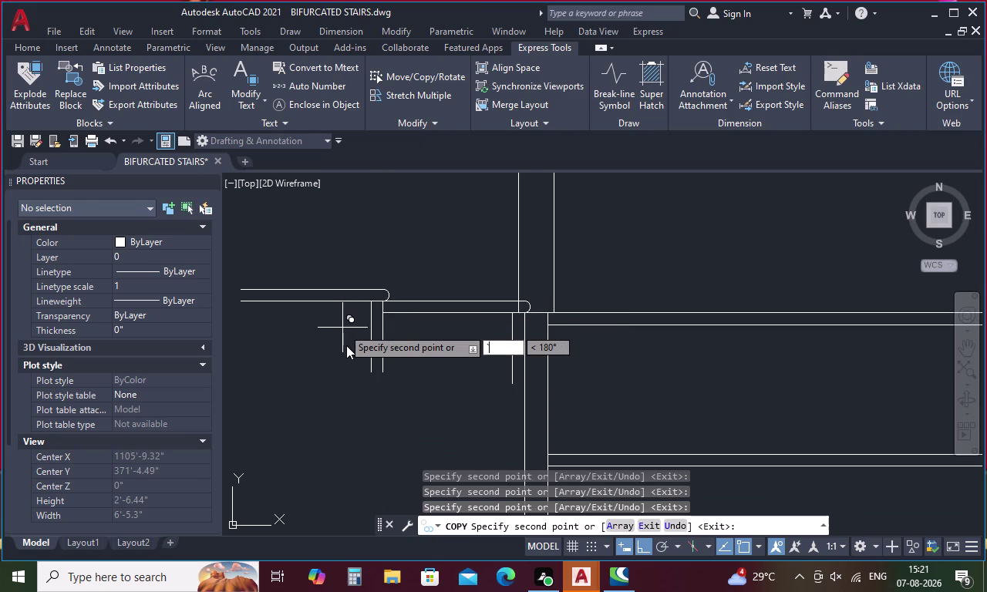
key(ctrl+z)
key(Escape)
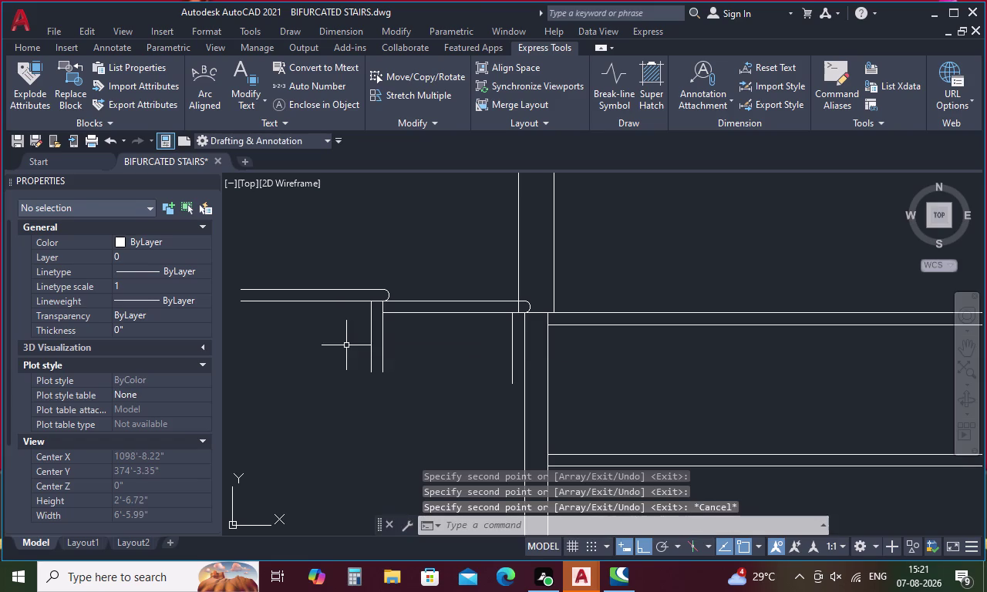
key(ctrl+z)
Window-select the rail-and-post group and start Copy Selection on it.
scroll(down, 3)
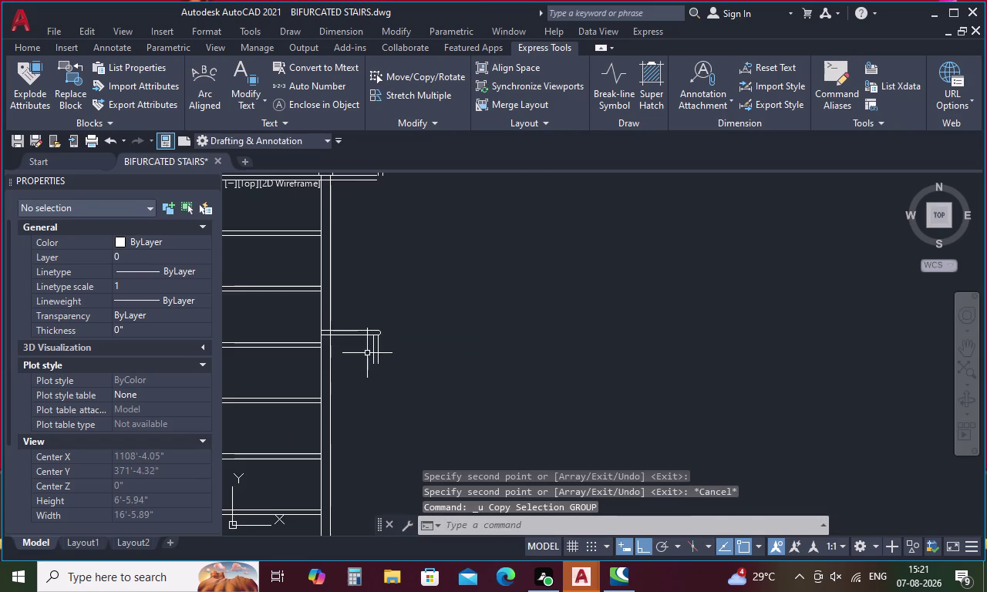
middle_drag(368, 353, 613, 349)
scroll(down, 3)
middle_drag(549, 358, 449, 357)
scroll(up, 3)
drag(505, 305, 511, 318)
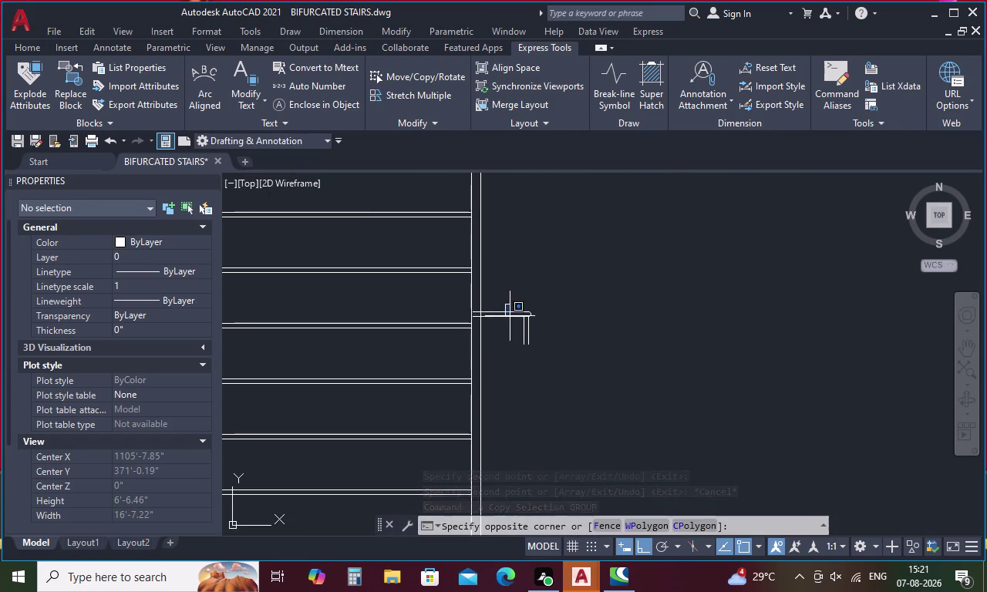
drag(511, 318, 553, 353)
drag(546, 355, 520, 279)
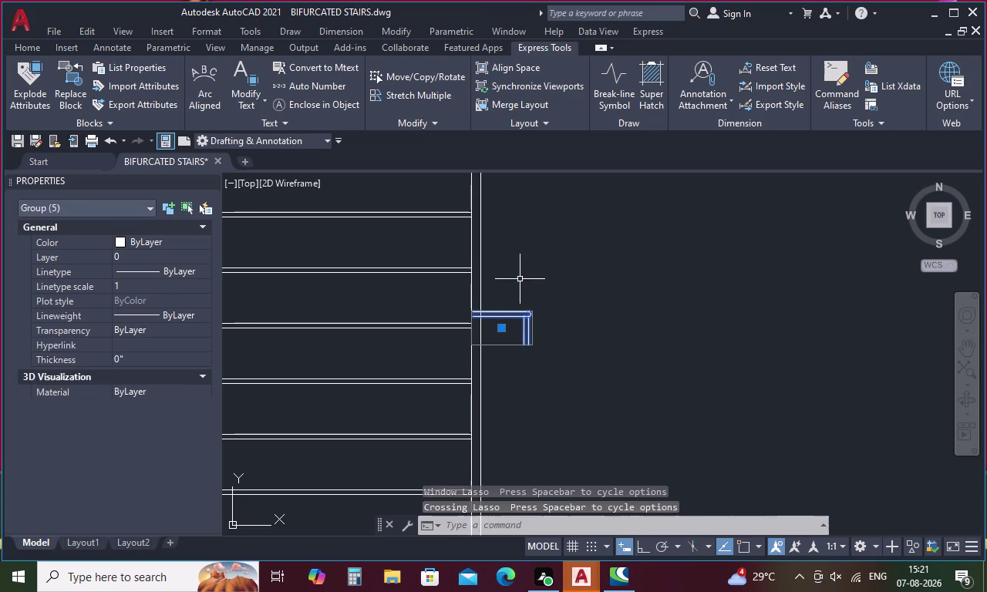
right_click(602, 292)
click(636, 341)
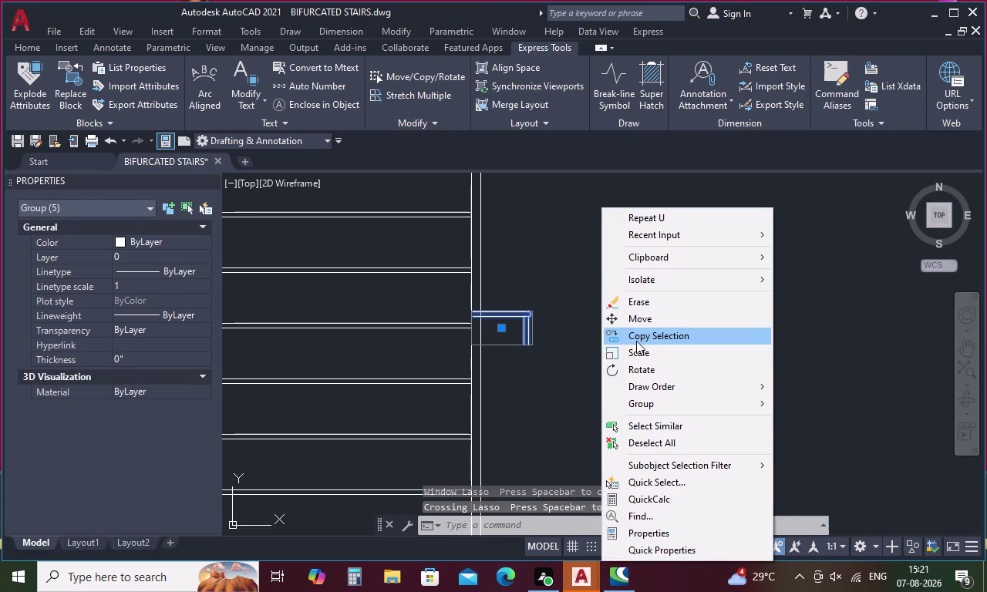
Copy the piece from its rail corner to the next tread corner, then end copying.
scroll(up, 3)
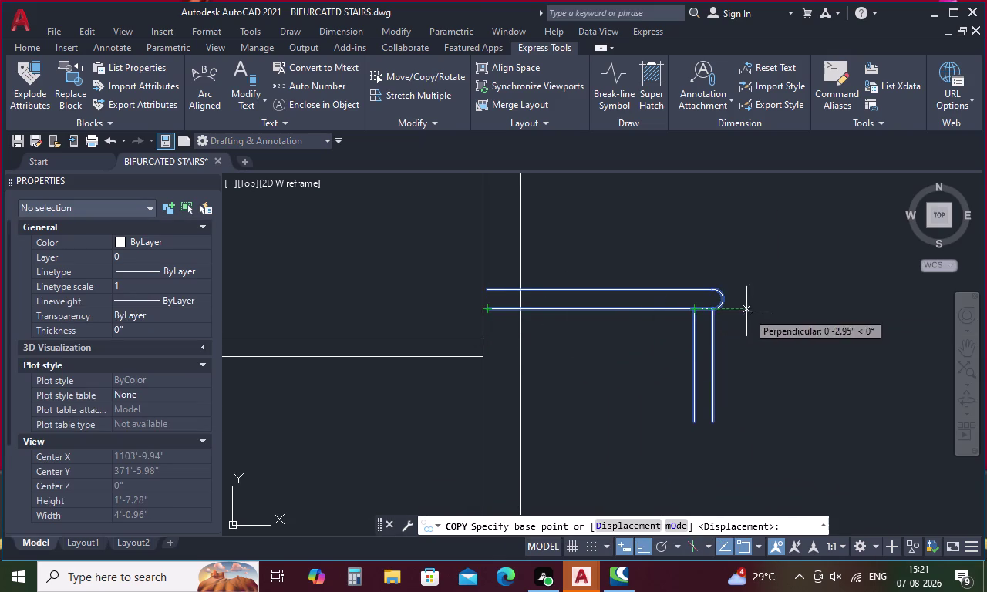
click(714, 313)
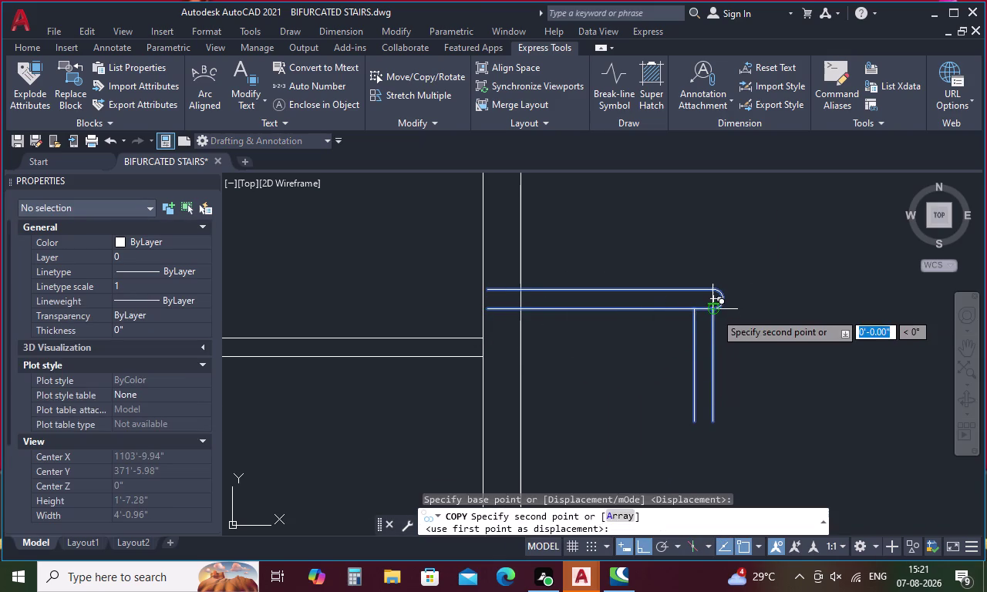
scroll(down, 3)
scroll(up, 3)
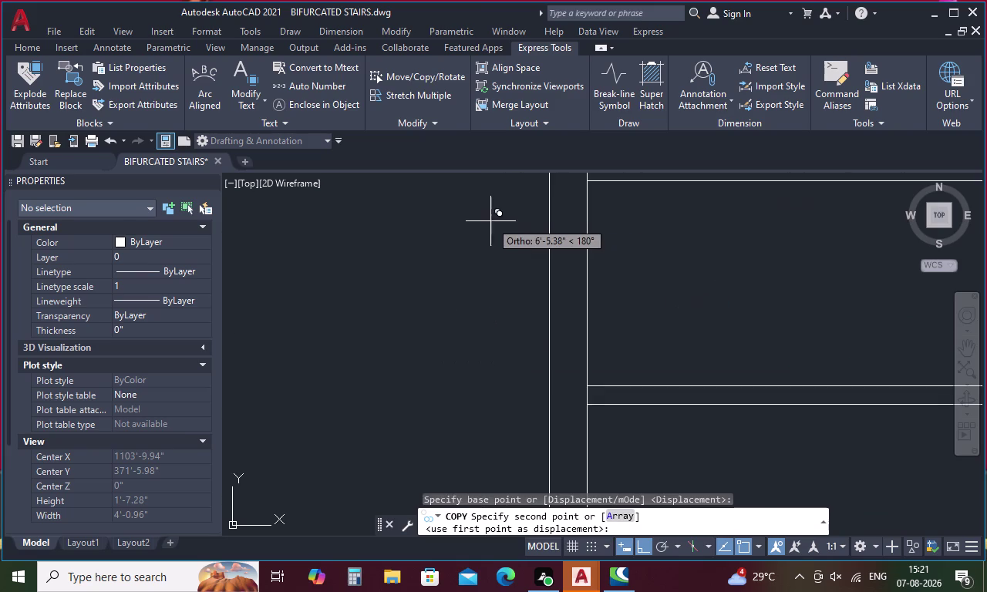
middle_drag(495, 217, 530, 382)
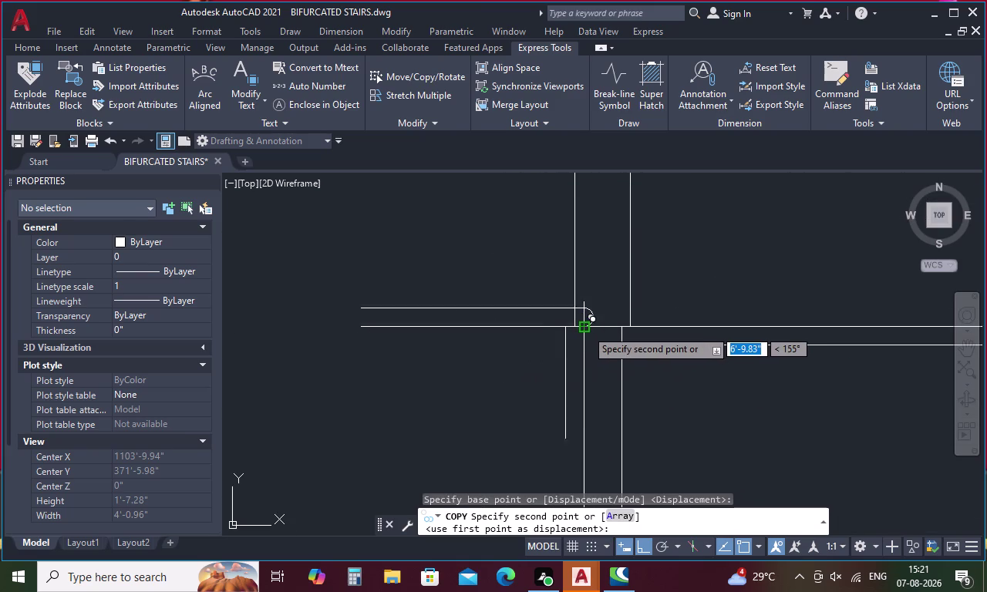
click(586, 329)
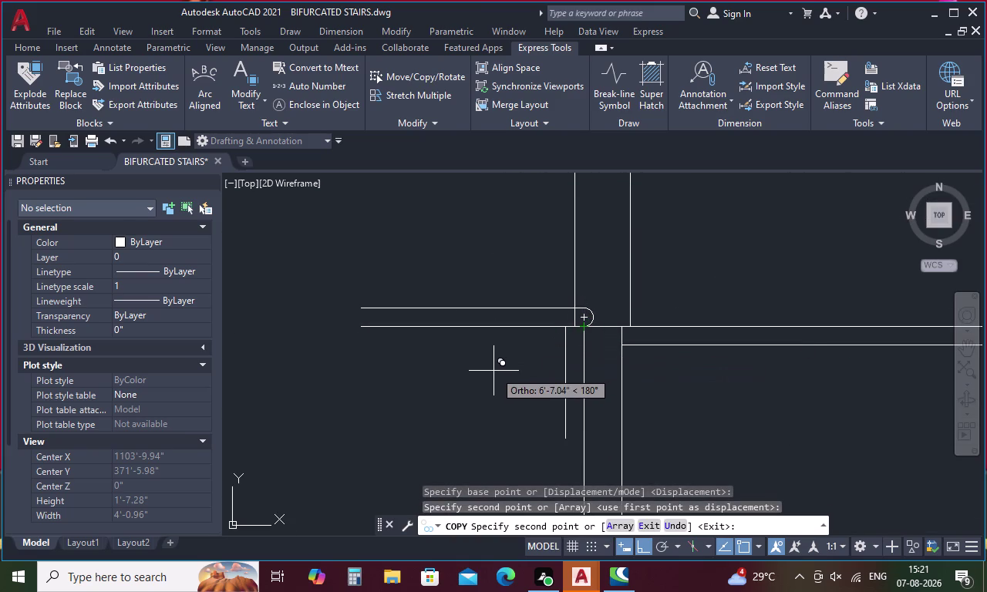
key(Escape)
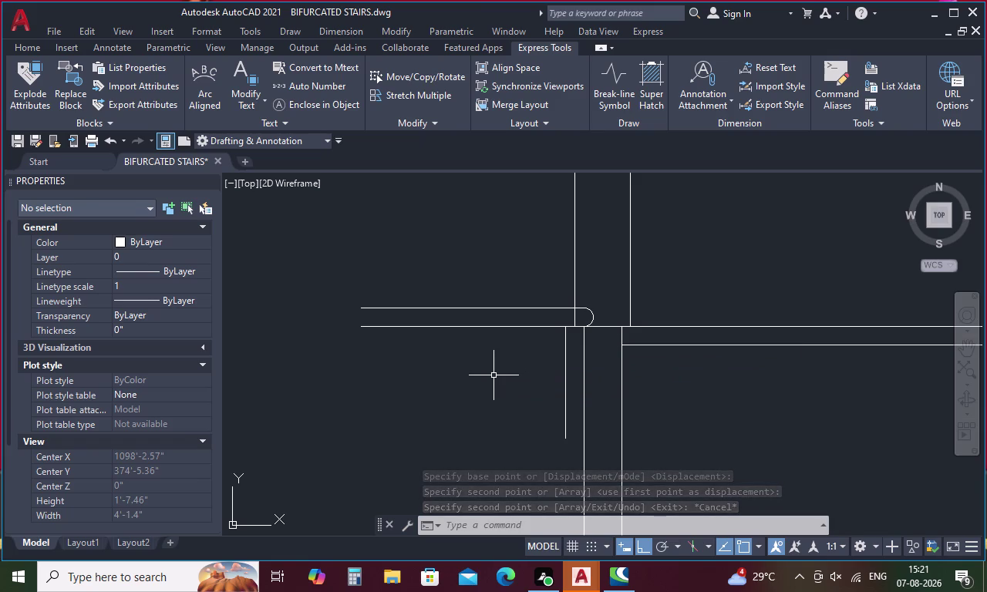
Select the lower rail-and-post group and start Copy Selection.
scroll(down, 3)
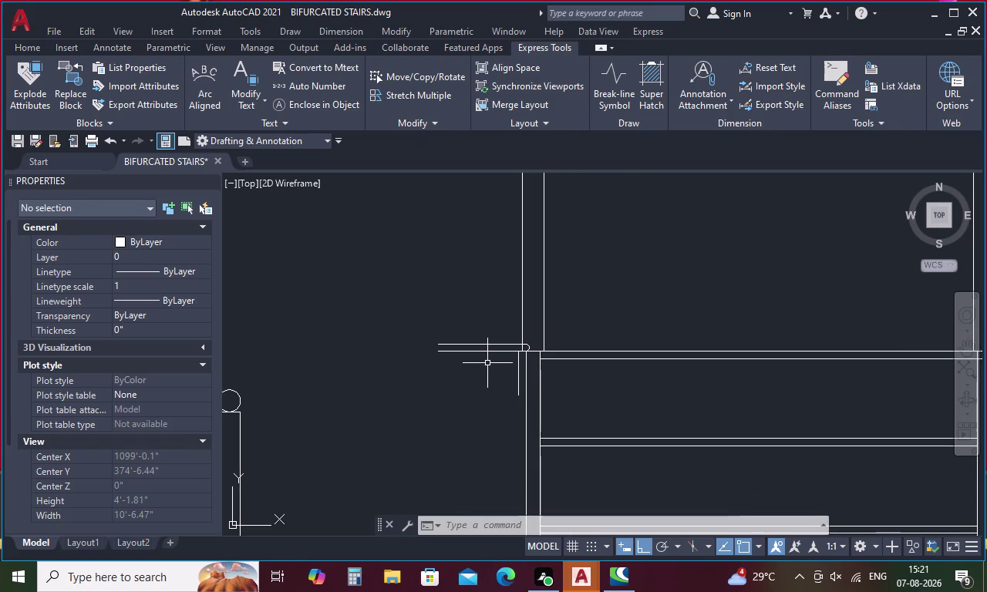
middle_drag(487, 364, 351, 332)
scroll(down, 3)
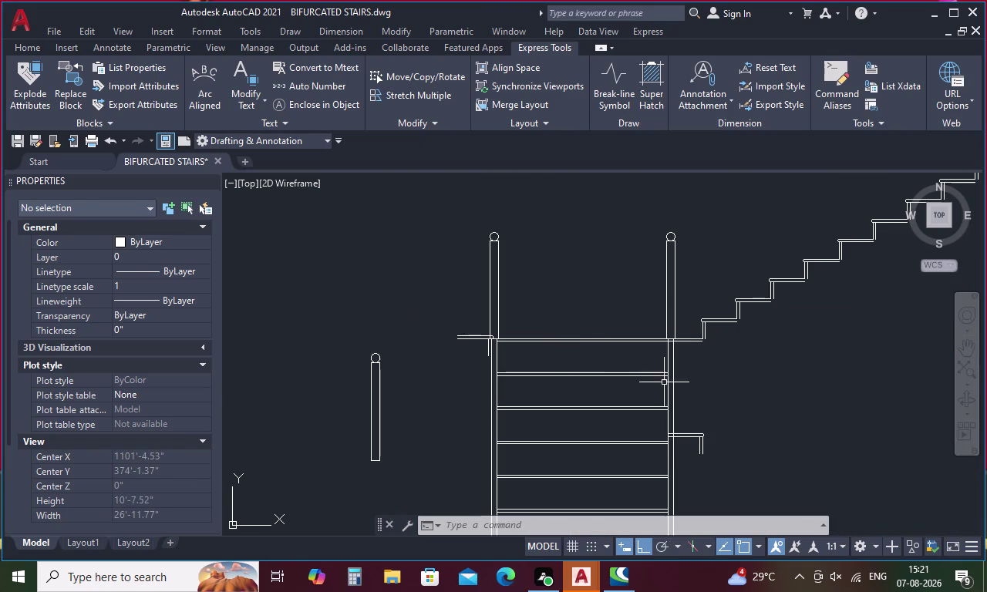
middle_drag(690, 453, 679, 403)
drag(680, 371, 687, 405)
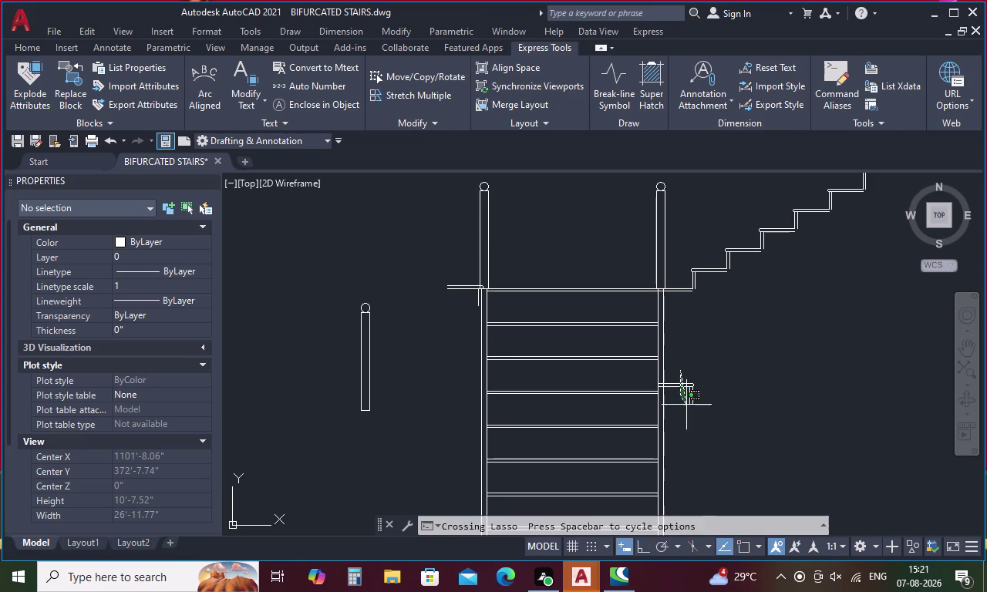
drag(686, 405, 714, 399)
right_click(728, 382)
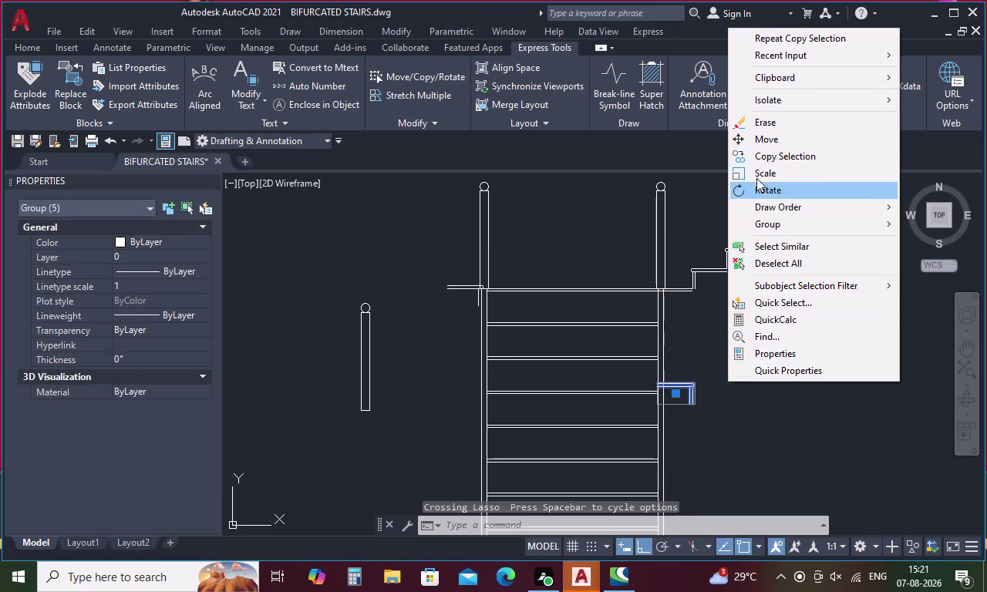
click(774, 158)
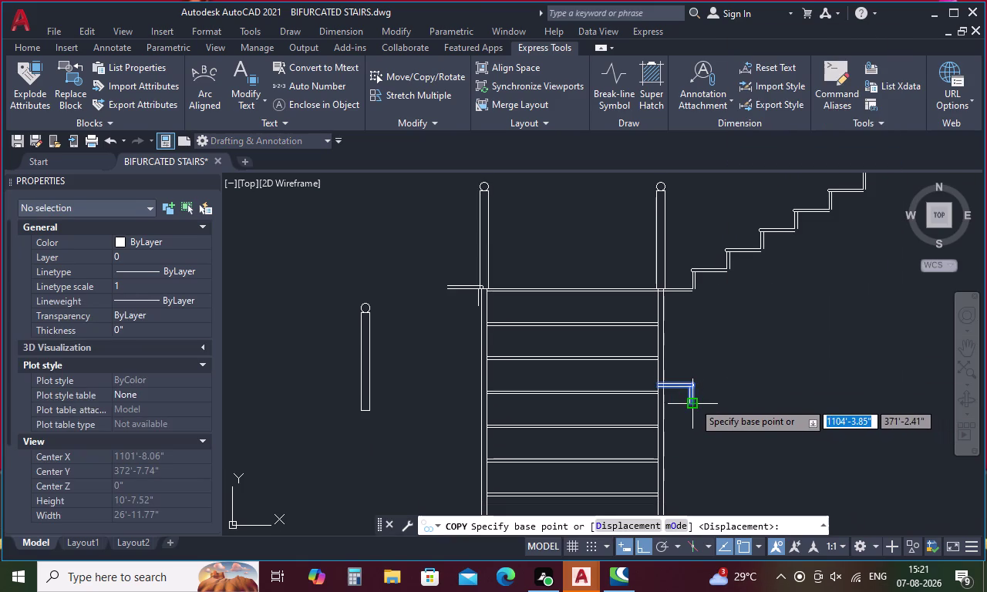
From the piece's corner, place copies on the next two treads.
scroll(up, 3)
click(694, 416)
scroll(down, 3)
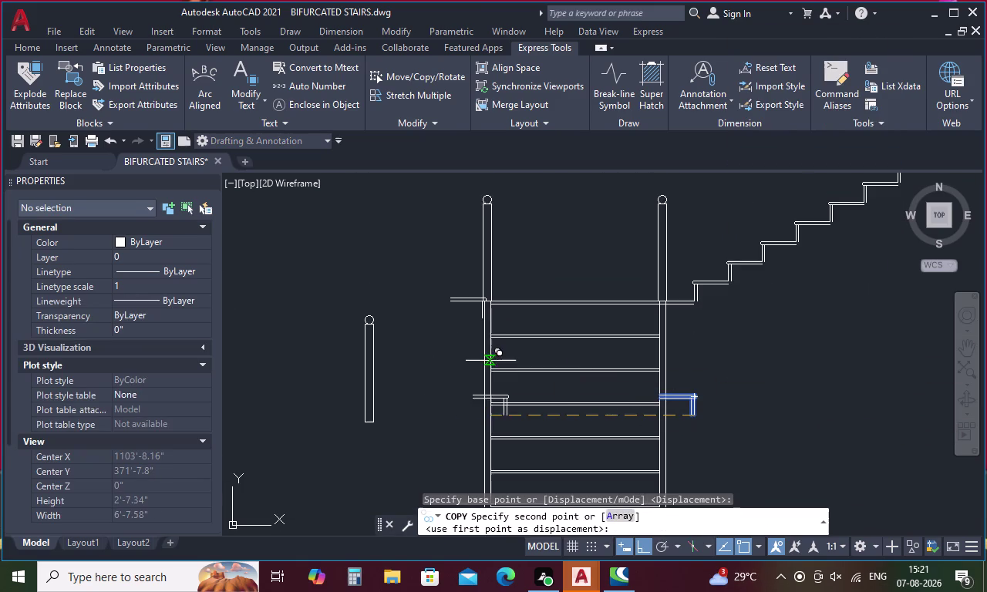
scroll(up, 3)
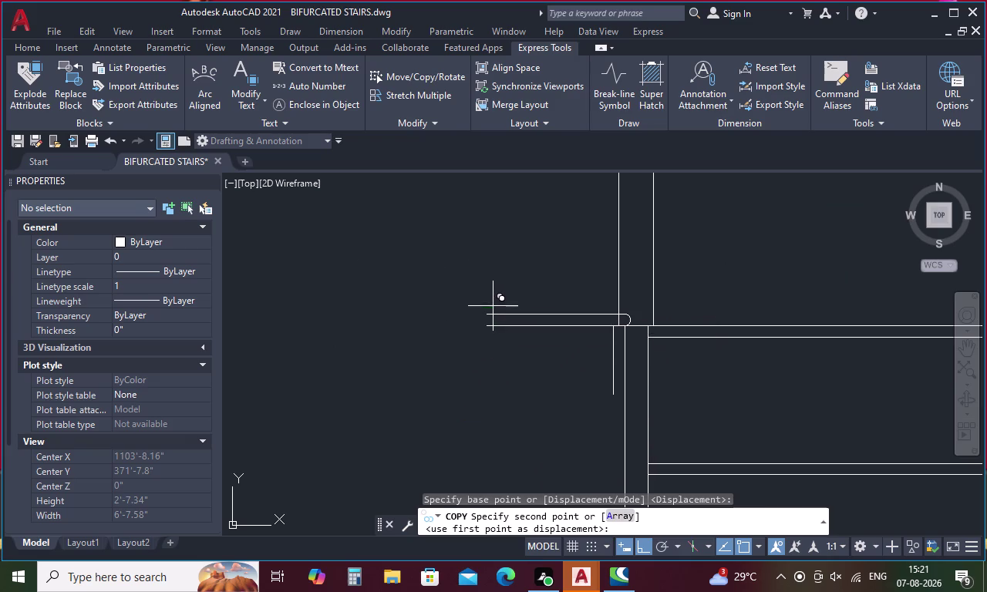
click(486, 316)
middle_drag(446, 317, 627, 392)
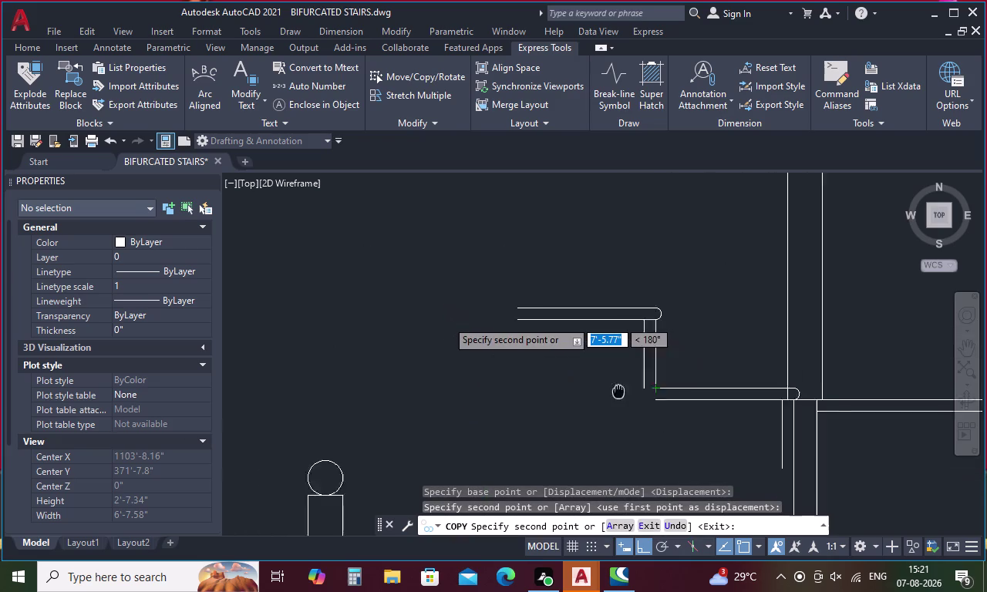
middle_drag(627, 393, 669, 399)
click(572, 315)
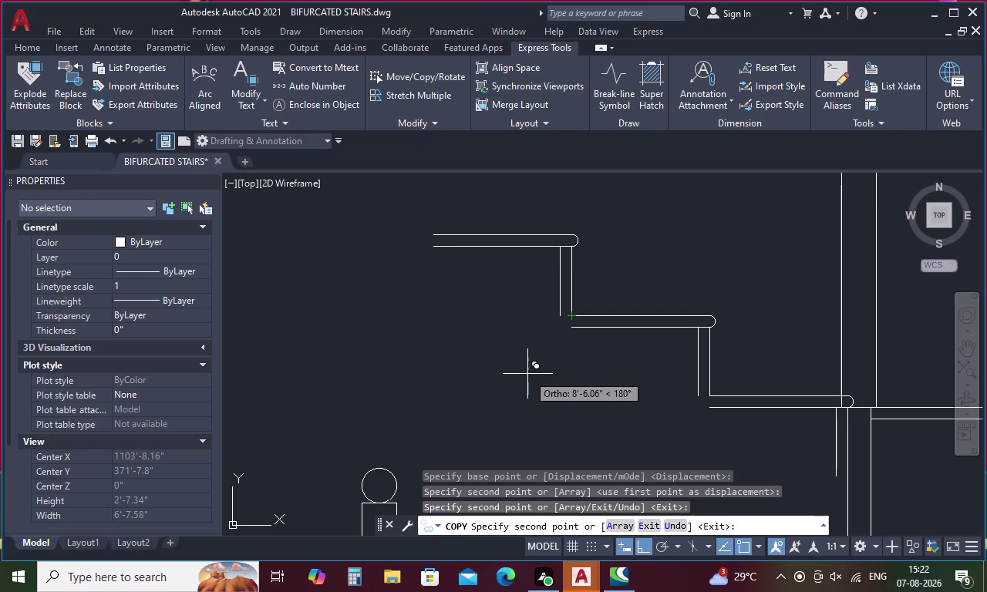
Place three more copies up the flight, ending at the top tread.
click(432, 233)
middle_drag(432, 263, 788, 591)
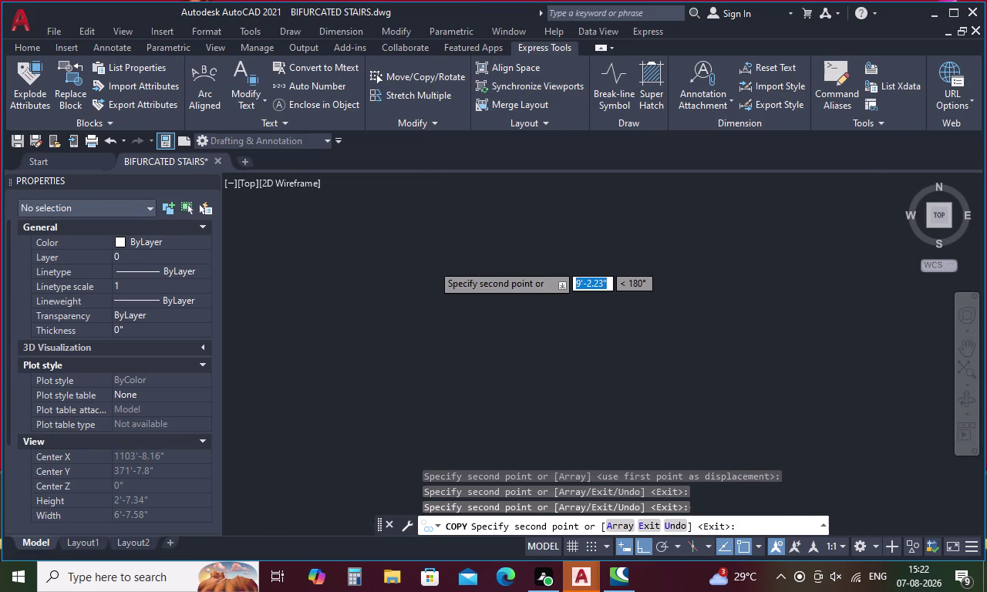
middle_drag(788, 591, 790, 591)
middle_drag(745, 424, 532, 217)
scroll(down, 3)
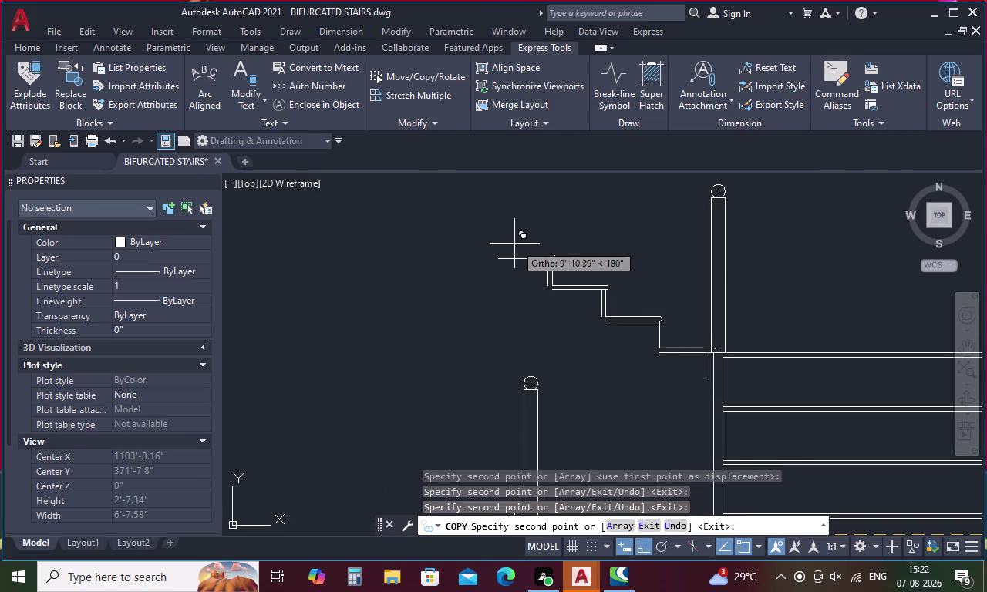
middle_drag(502, 245, 508, 267)
scroll(up, 3)
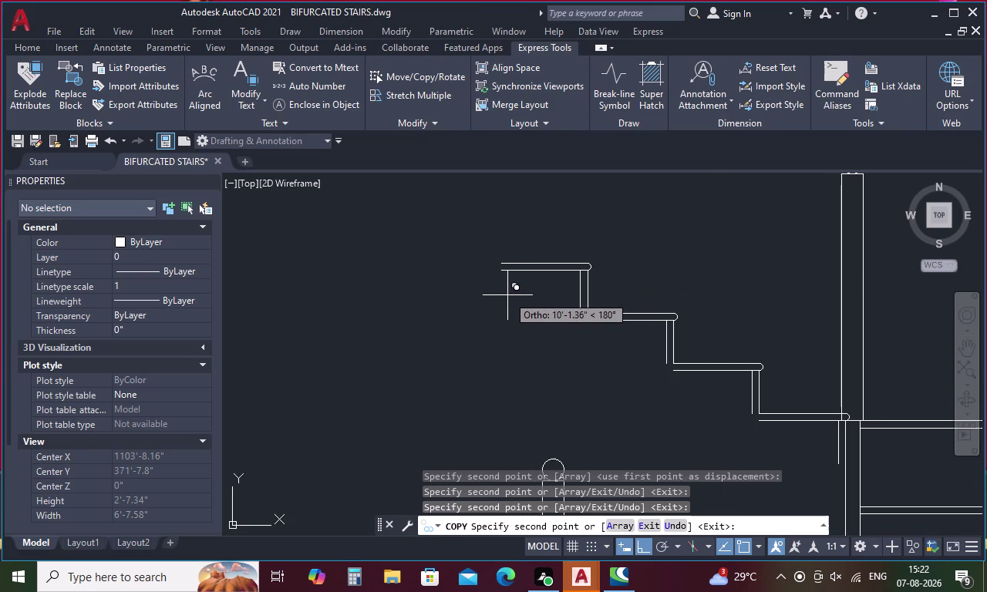
click(497, 261)
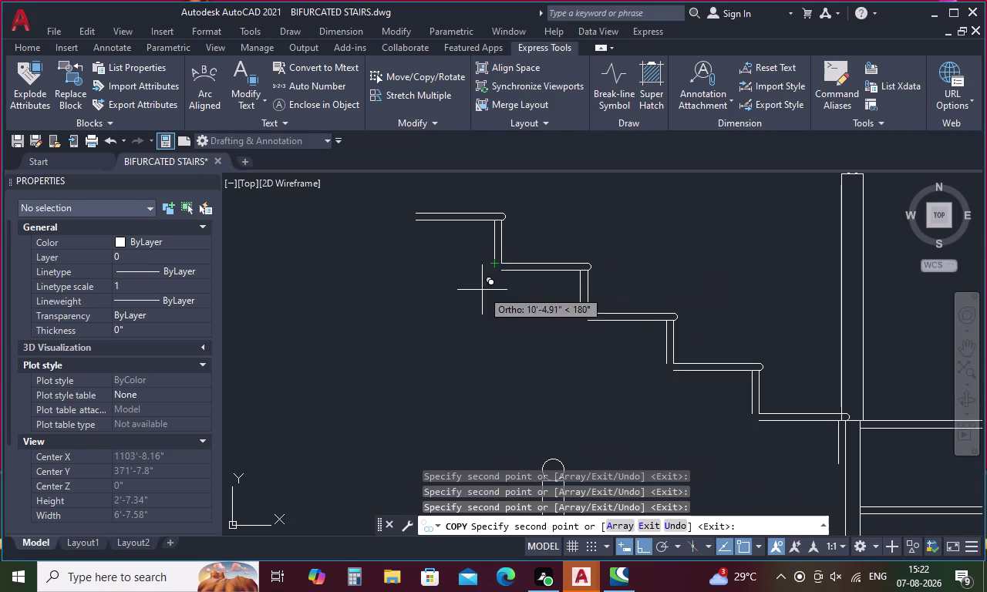
scroll(down, 3)
scroll(up, 3)
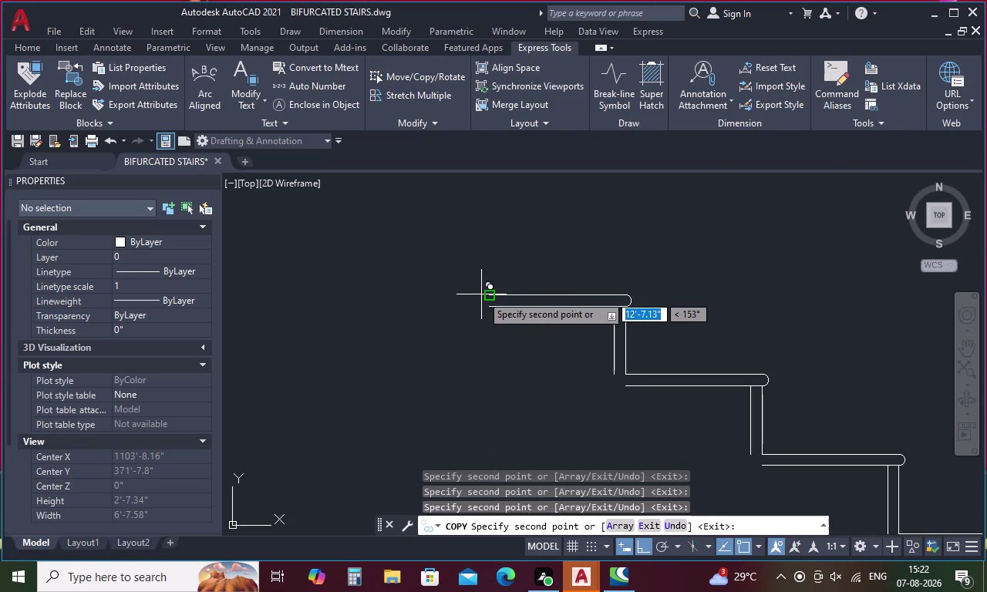
scroll(up, 3)
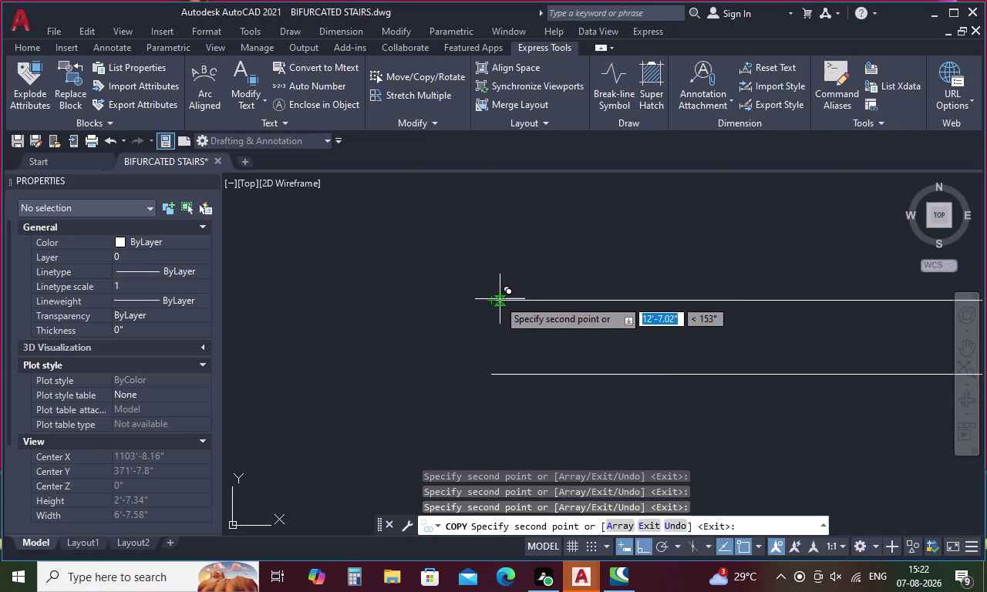
click(496, 301)
Copy the baluster post onto the next three tread corners down the left flight.
scroll(down, 3)
scroll(down, 3)
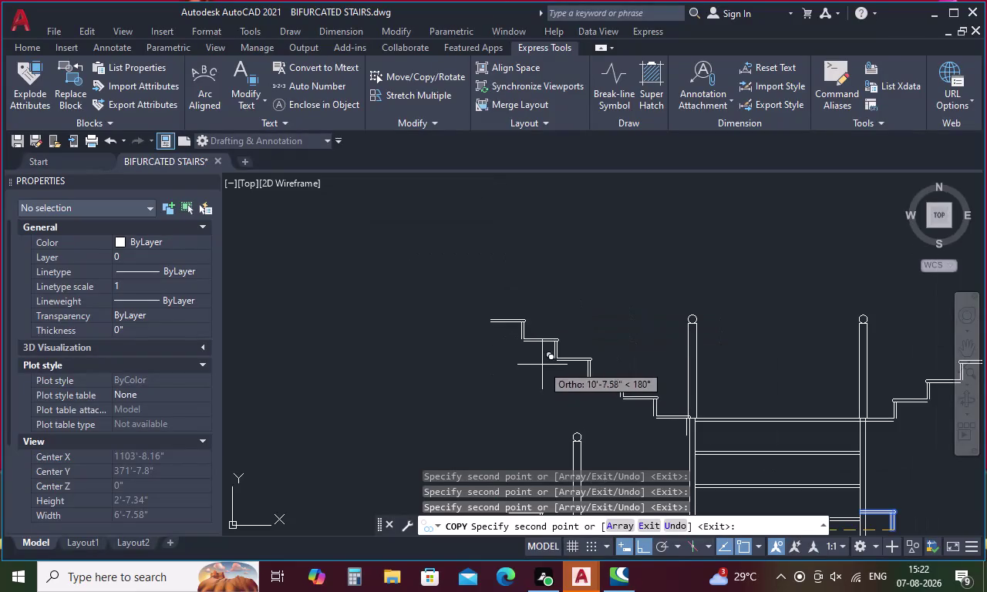
middle_drag(551, 377, 497, 333)
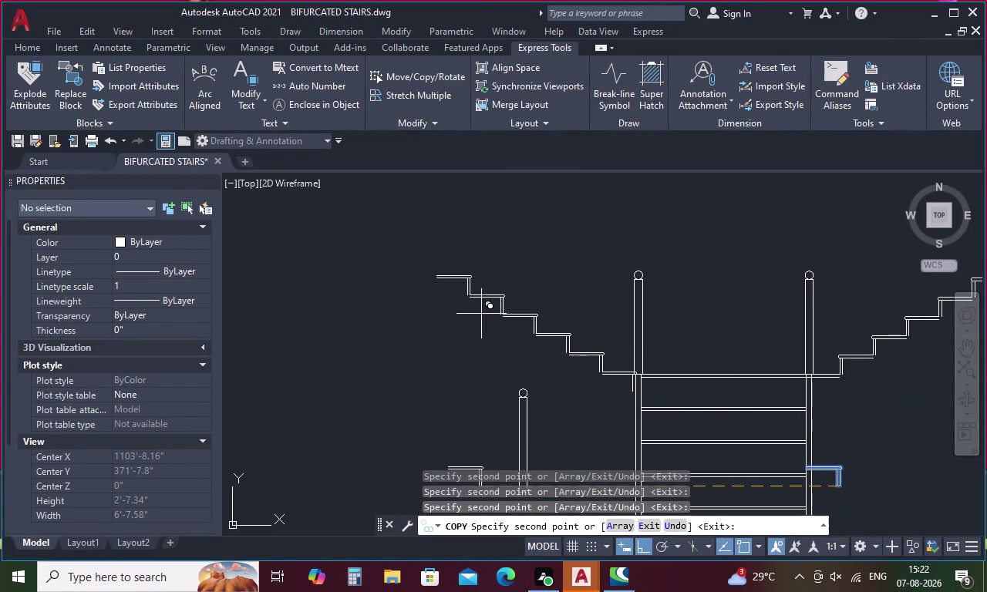
scroll(up, 3)
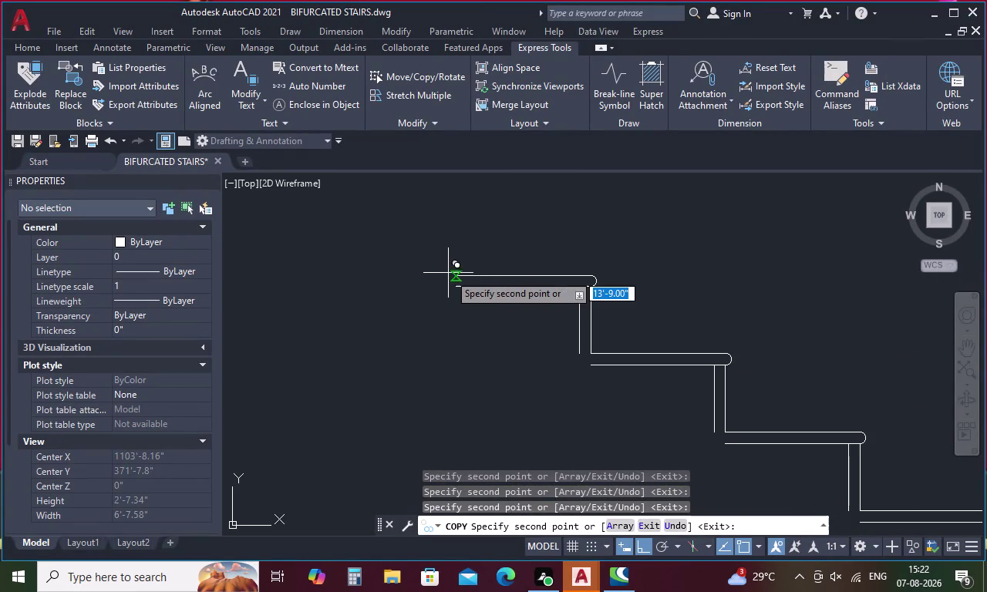
scroll(up, 3)
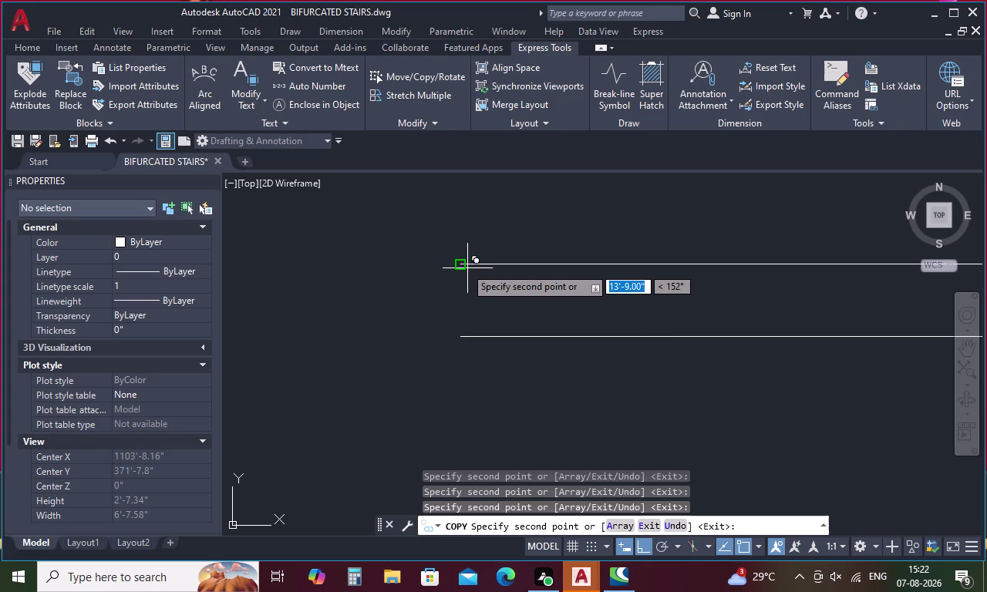
click(463, 267)
scroll(down, 3)
middle_drag(462, 269, 588, 354)
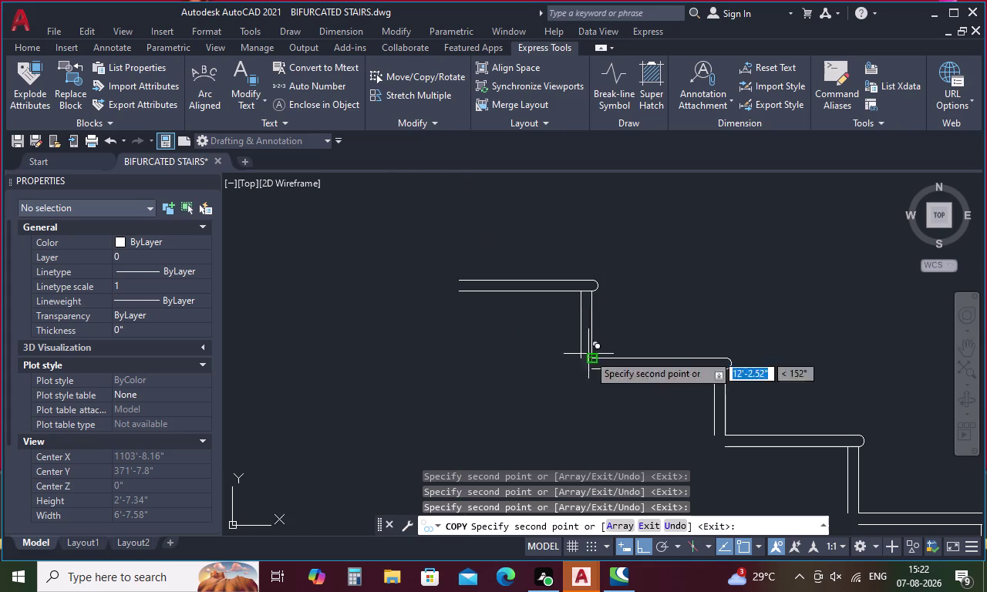
click(461, 282)
scroll(down, 3)
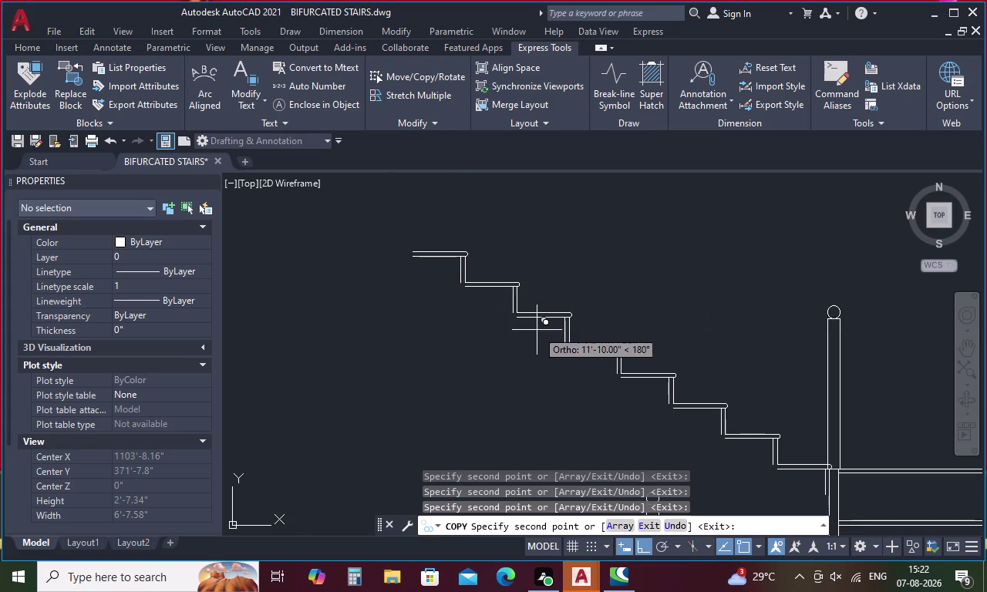
middle_drag(487, 320, 527, 353)
scroll(up, 3)
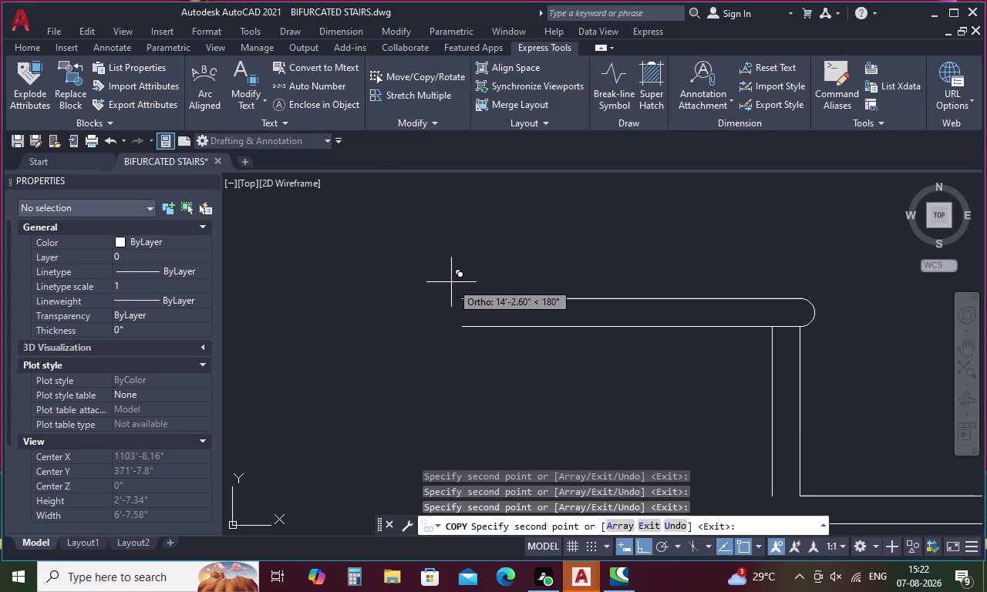
click(464, 302)
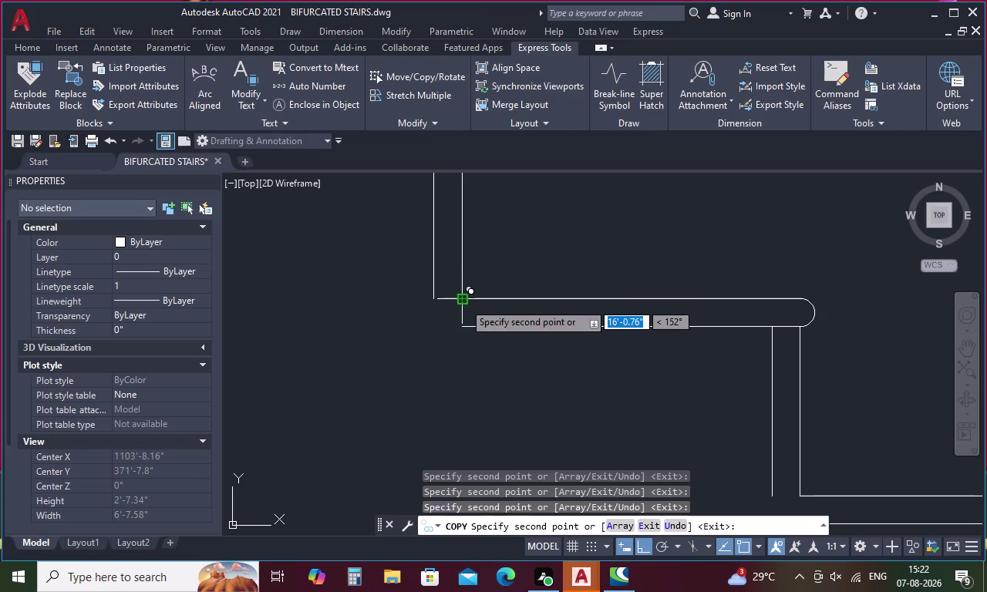
Copy the post onto three further tread corners and end copying.
scroll(down, 3)
middle_drag(466, 303, 531, 342)
scroll(up, 3)
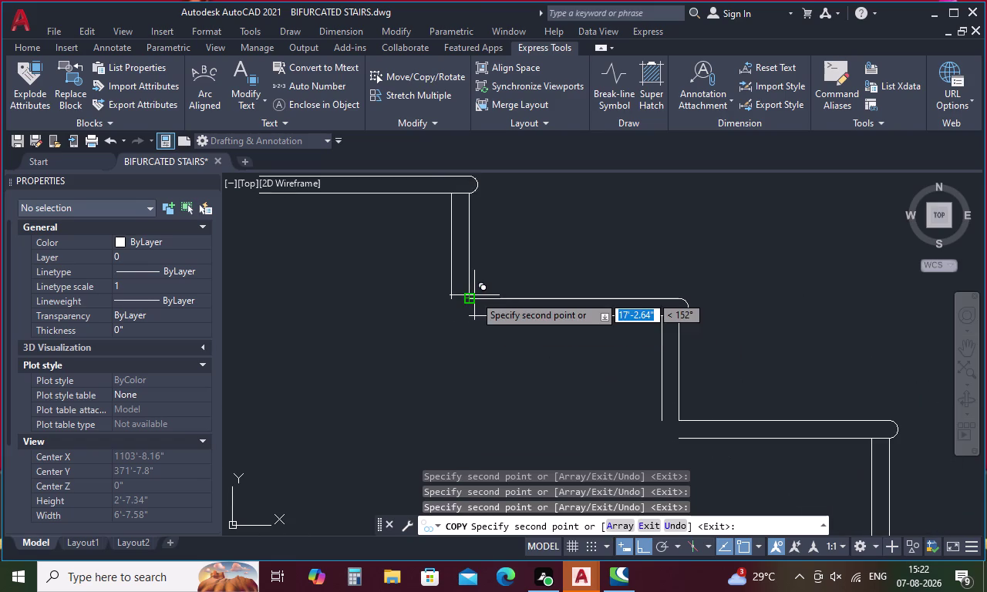
click(470, 298)
scroll(down, 3)
middle_drag(486, 315, 551, 346)
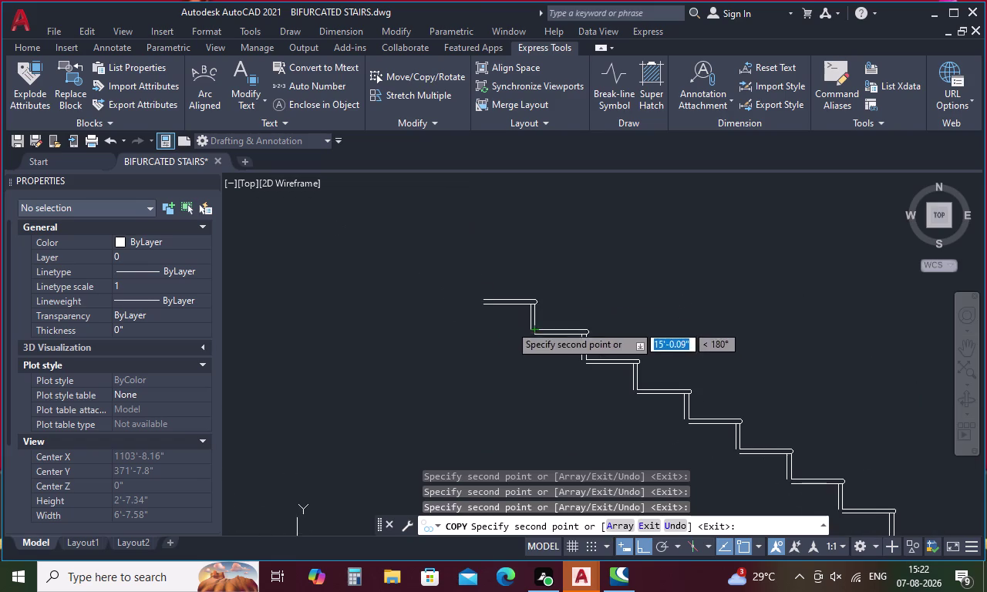
scroll(up, 3)
click(498, 312)
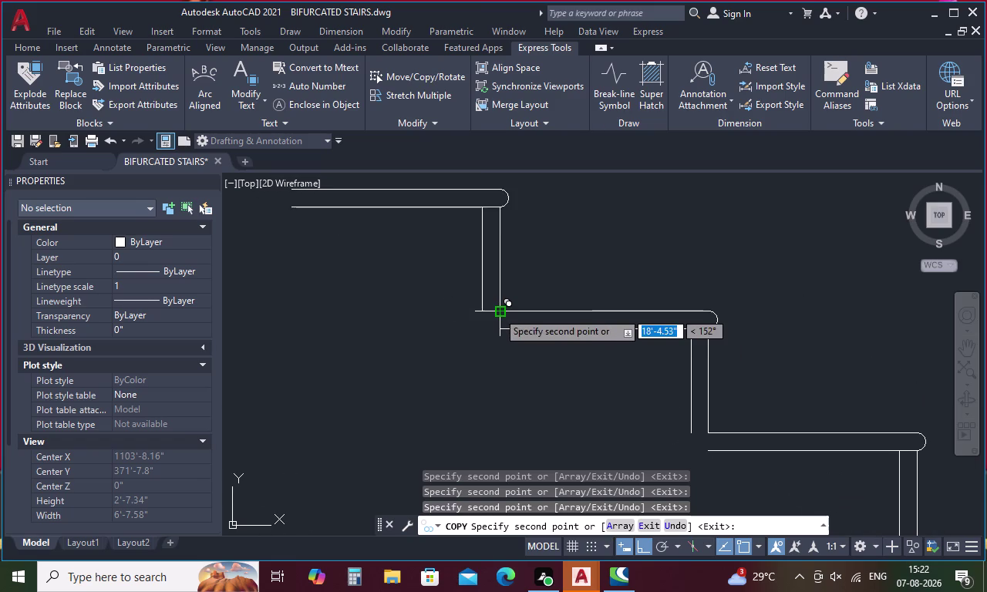
scroll(down, 3)
middle_drag(502, 316, 554, 339)
scroll(up, 3)
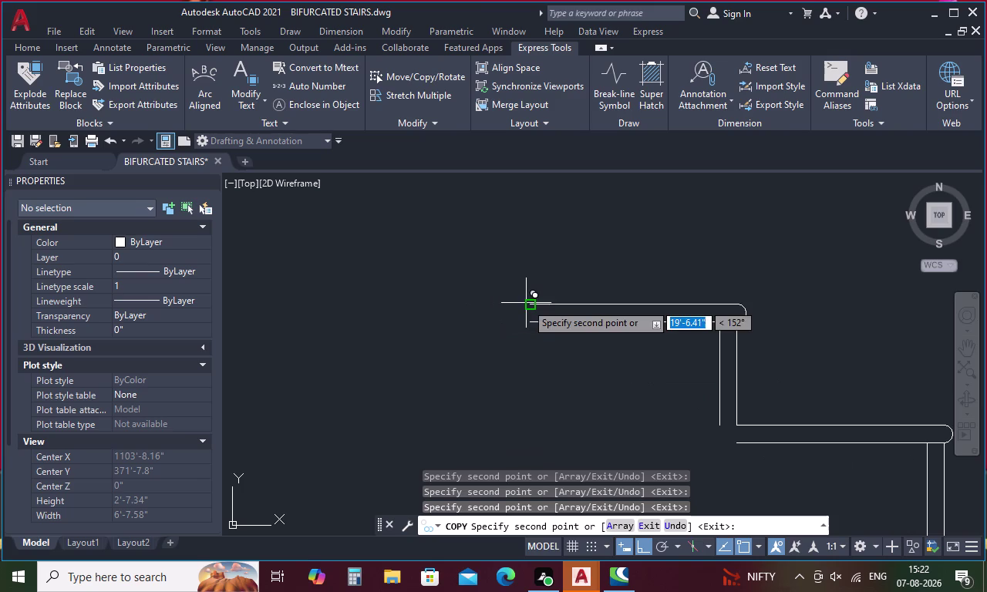
click(526, 303)
scroll(down, 3)
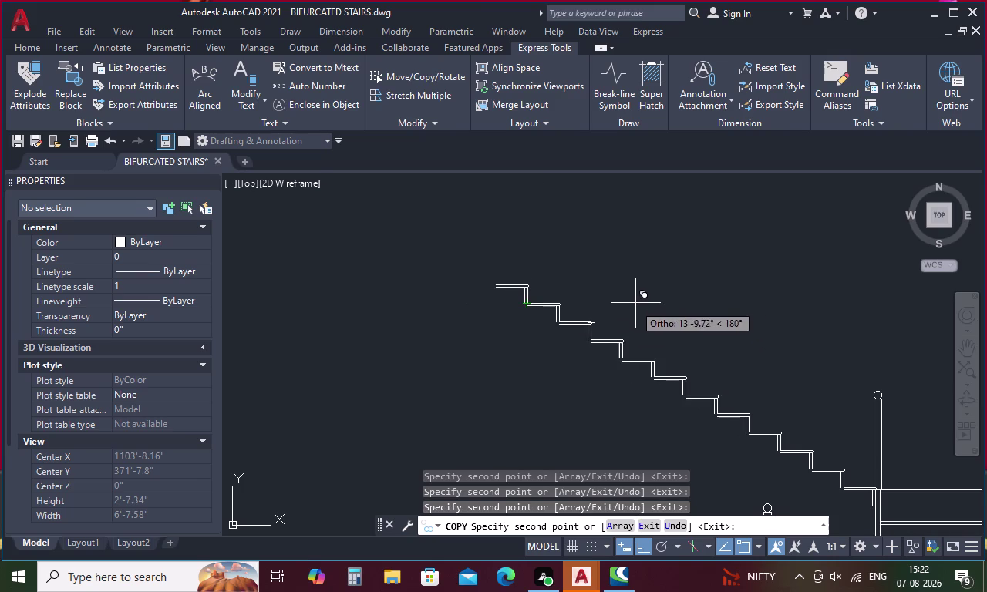
key(Escape)
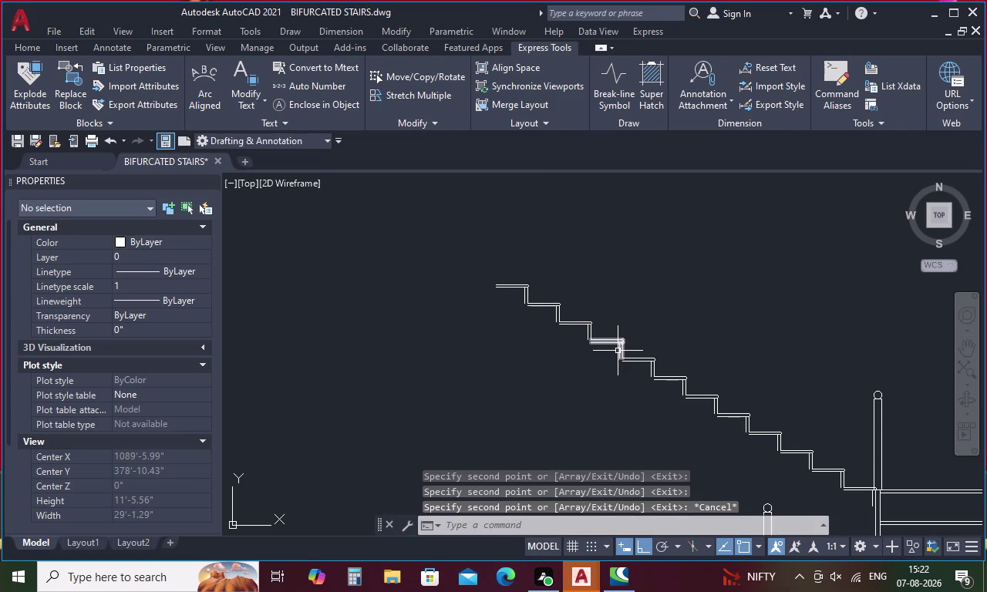
Draw a vertical construction line (XL) through the plan's landing endpoint.
key(x)
text(l)
key(space)
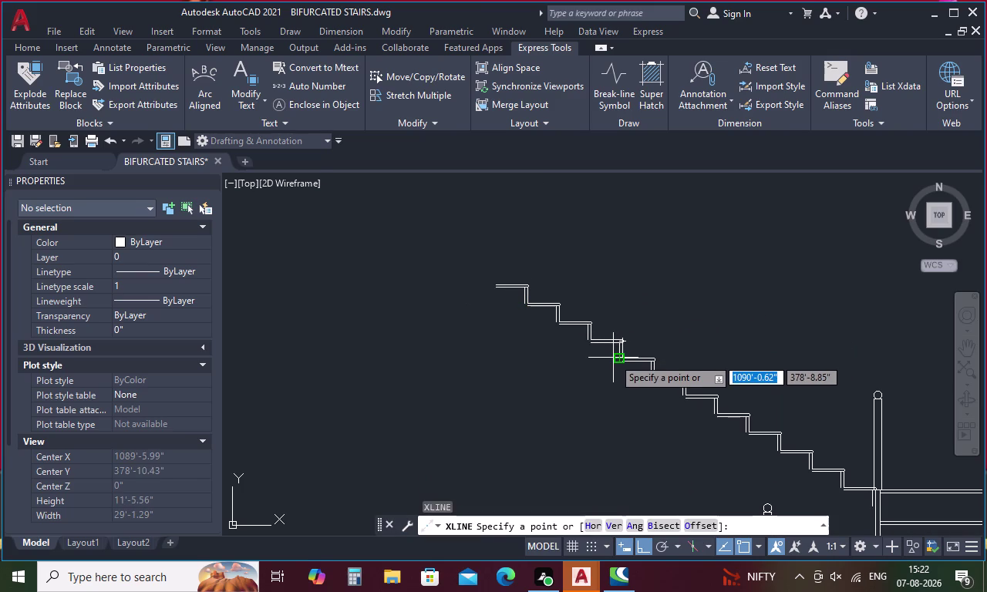
key(v)
key(space)
scroll(down, 3)
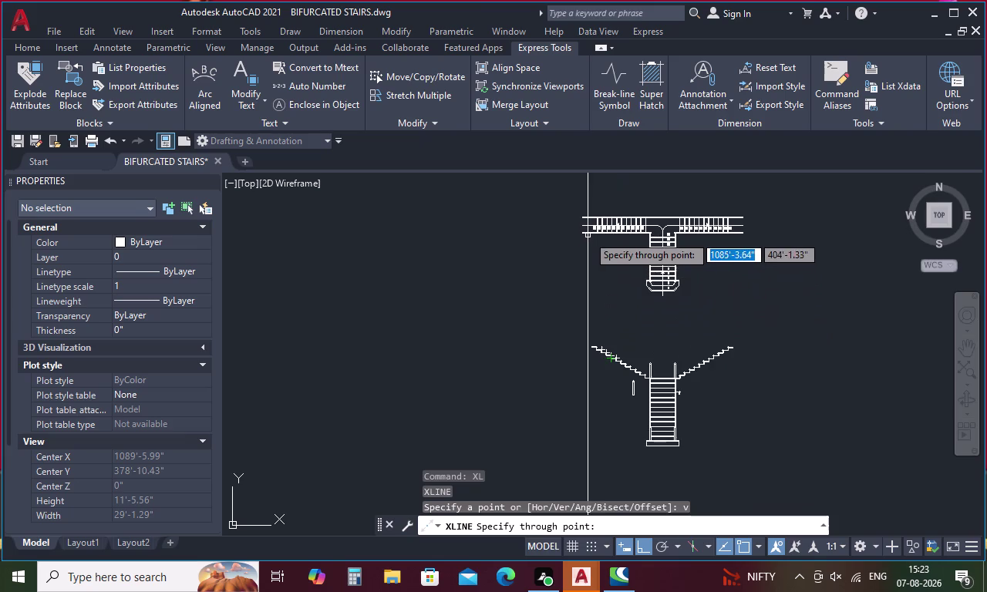
scroll(up, 3)
scroll(up, 3)
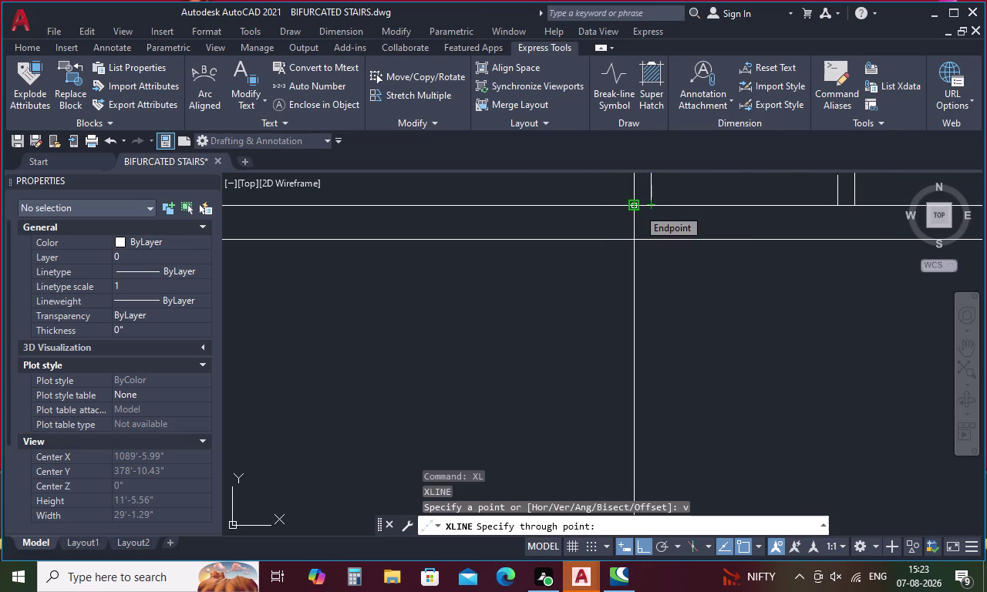
click(637, 208)
Add a second vertical construction line at the plan's left end and finish XLINE.
scroll(down, 3)
middle_drag(594, 208, 685, 322)
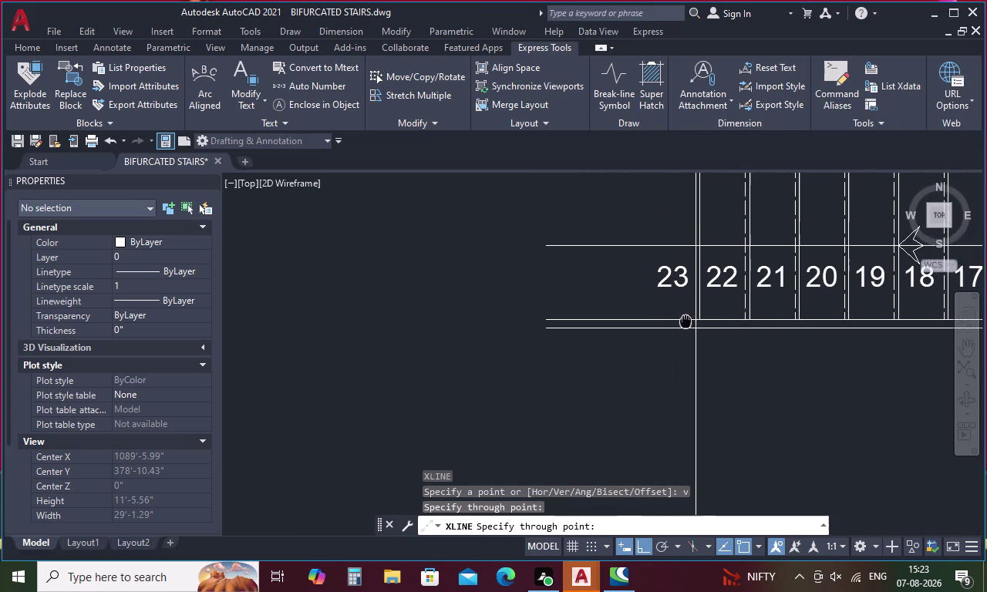
middle_drag(685, 321, 697, 327)
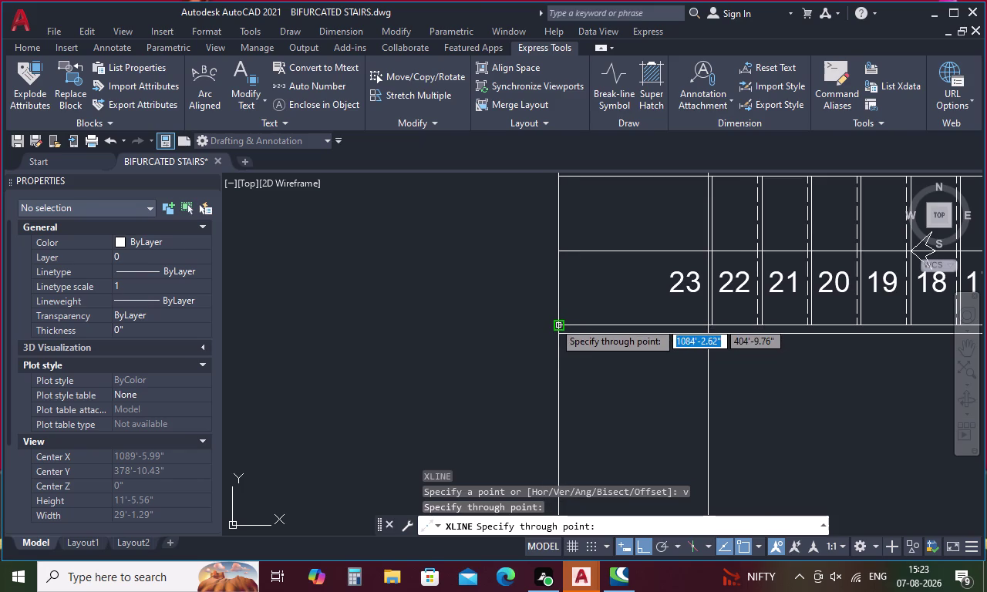
click(554, 322)
scroll(down, 3)
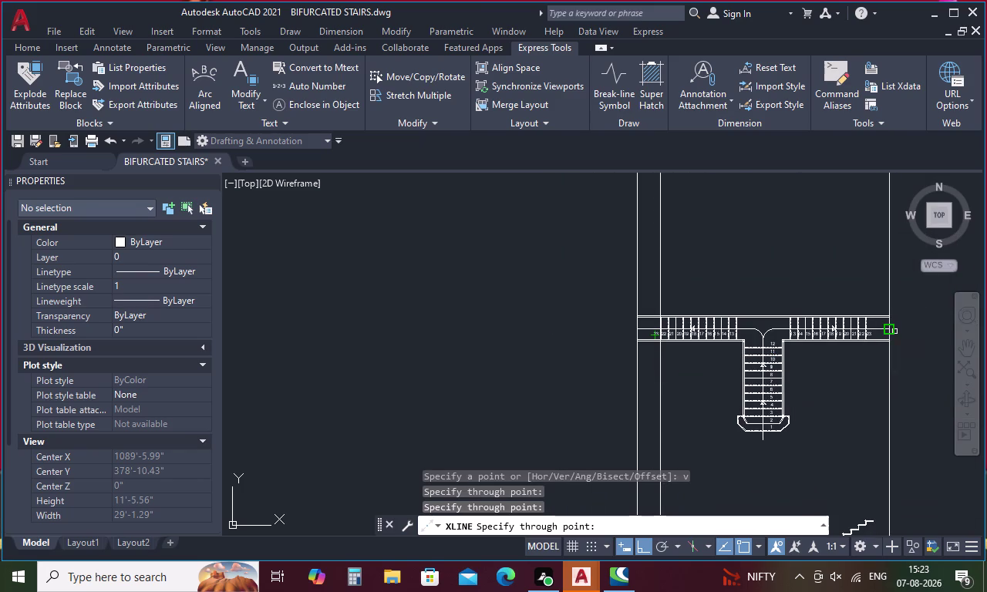
key(Escape)
scroll(down, 3)
middle_drag(686, 434, 671, 302)
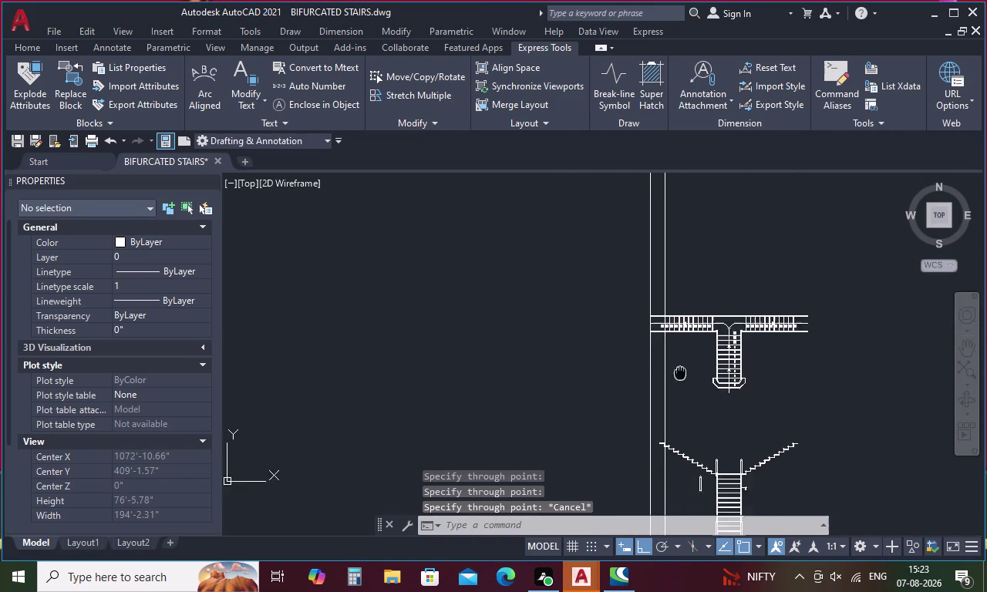
Cancel the pending command and undo the construction lines and the last post copy.
middle_drag(672, 303, 671, 299)
scroll(up, 3)
scroll(up, 3)
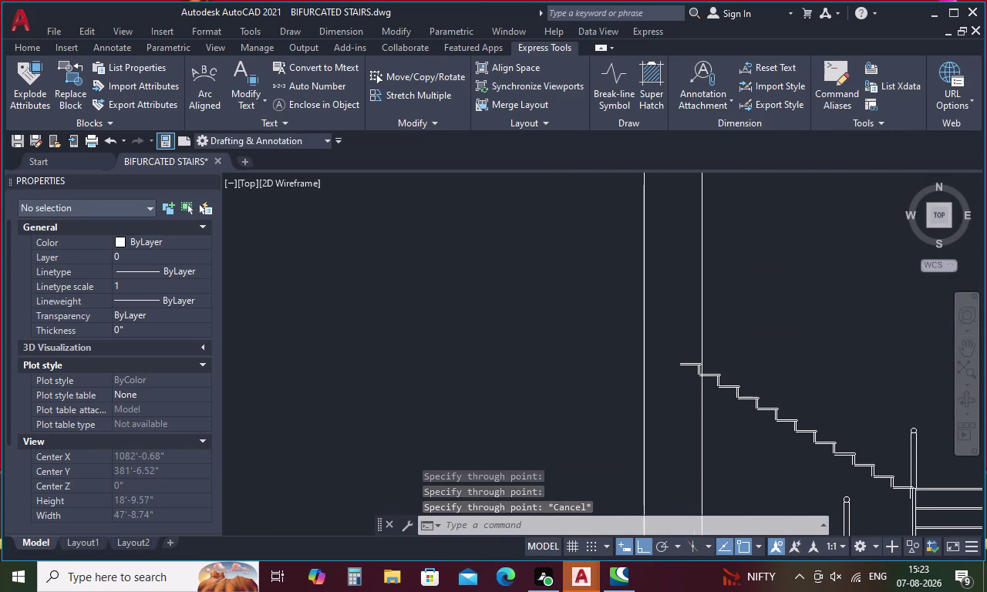
scroll(up, 3)
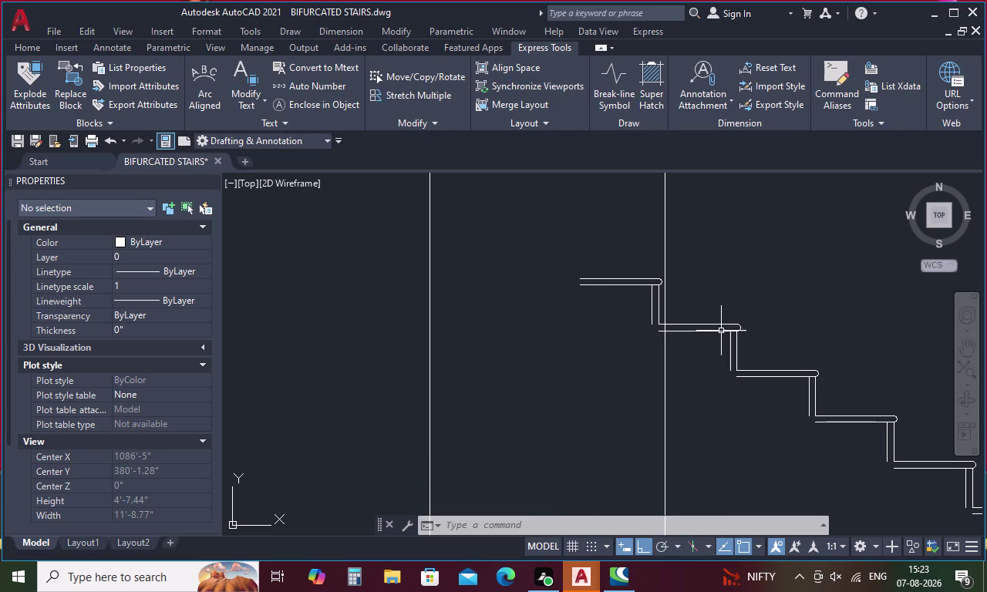
key(Escape)
scroll(down, 3)
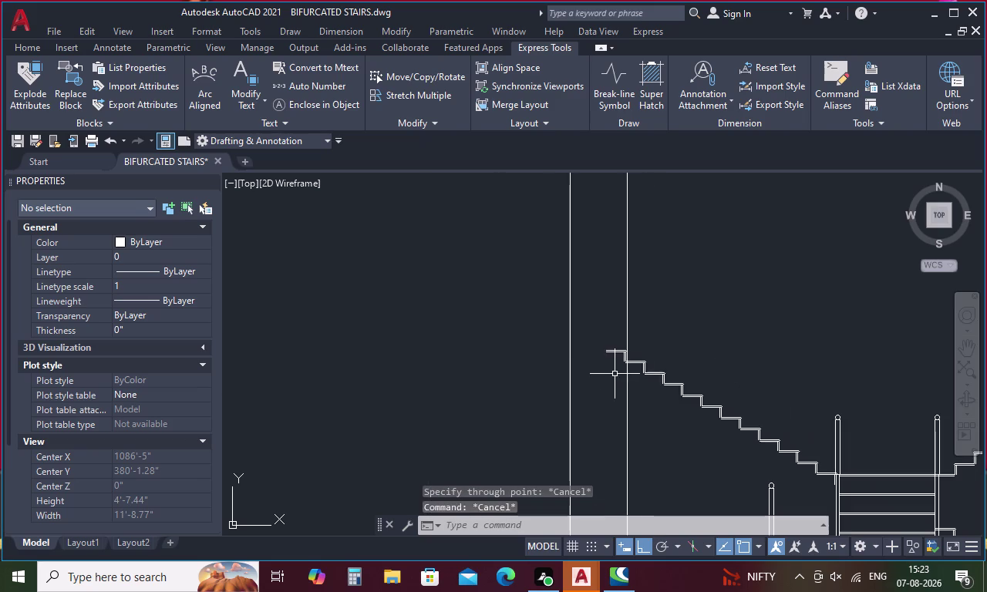
middle_drag(787, 464, 780, 406)
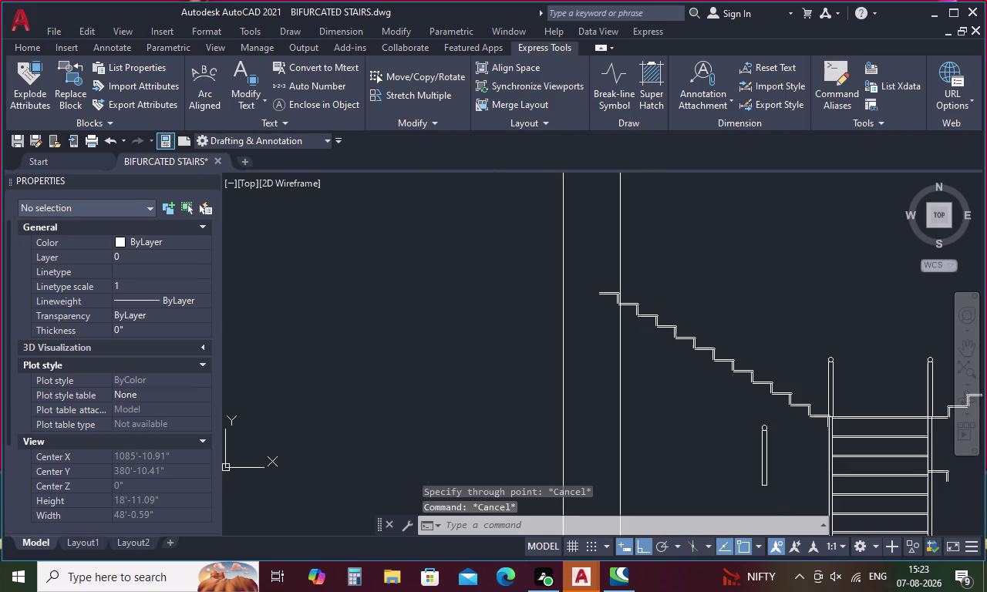
key(ctrl+z)
key(ctrl+z)
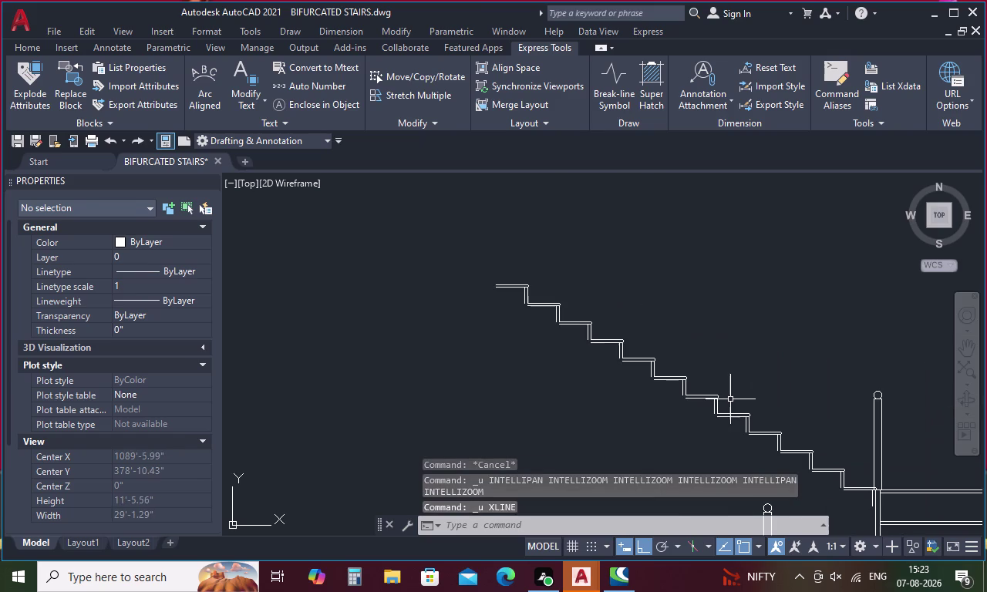
key(ctrl+z)
Start a new construction line with XL over the central flight.
scroll(down, 3)
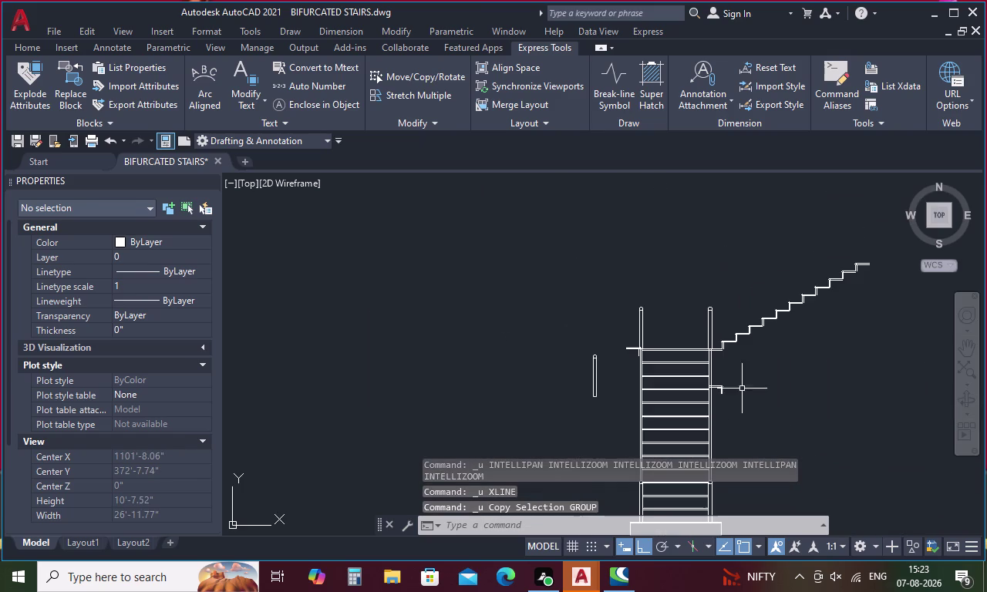
middle_drag(772, 361, 645, 390)
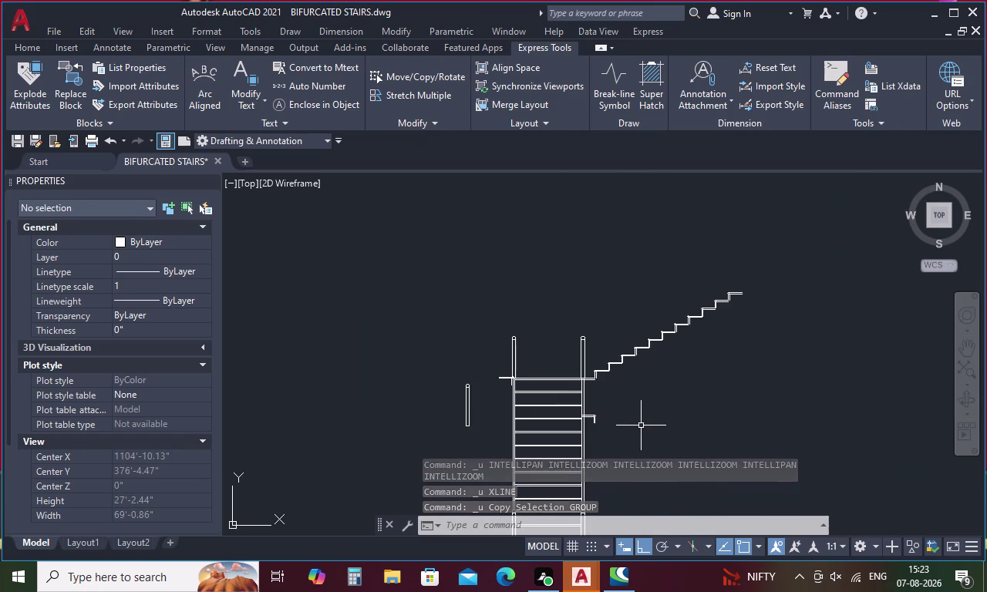
text(xl)
key(space)
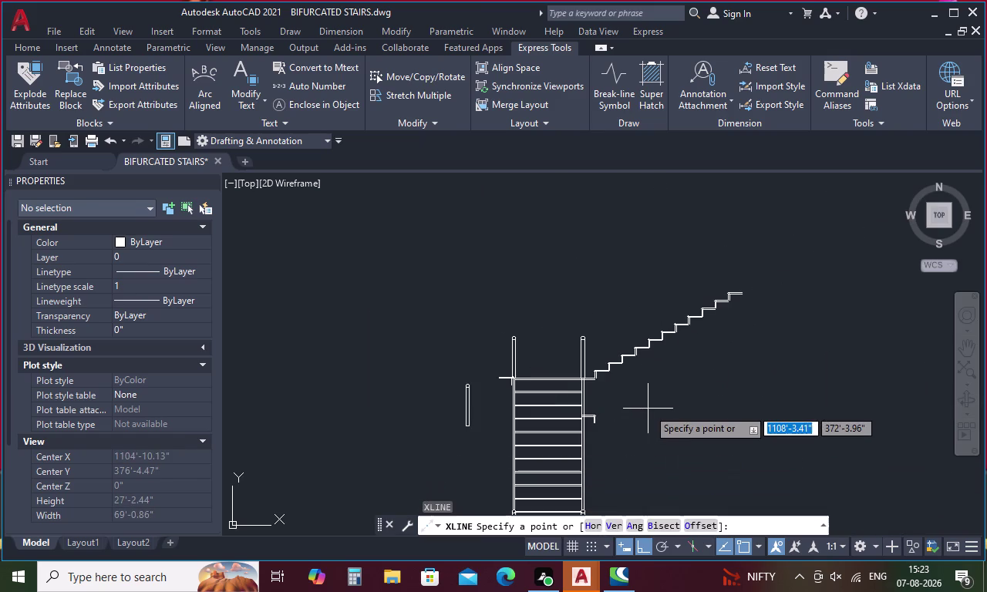
Place vertical construction lines at step 23's edge and just beside it.
text(v)
key(space)
middle_drag(695, 374, 663, 473)
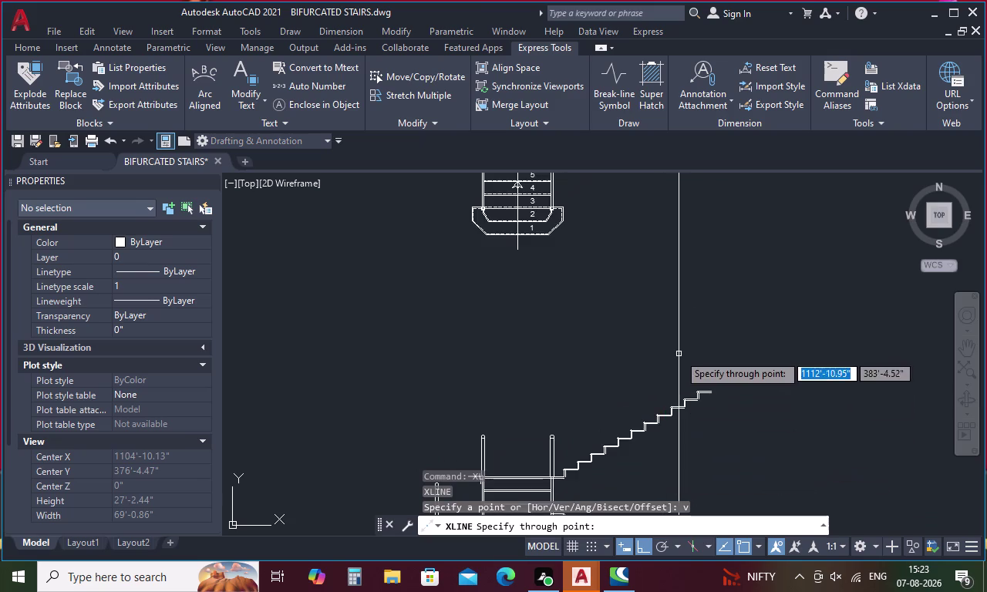
scroll(down, 3)
scroll(up, 3)
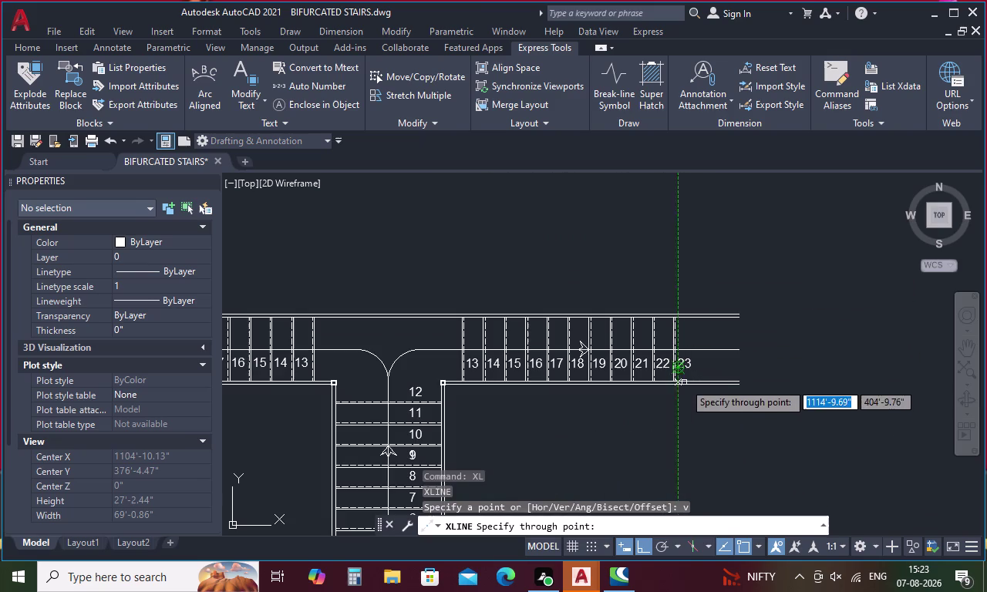
middle_drag(683, 384, 665, 340)
scroll(up, 3)
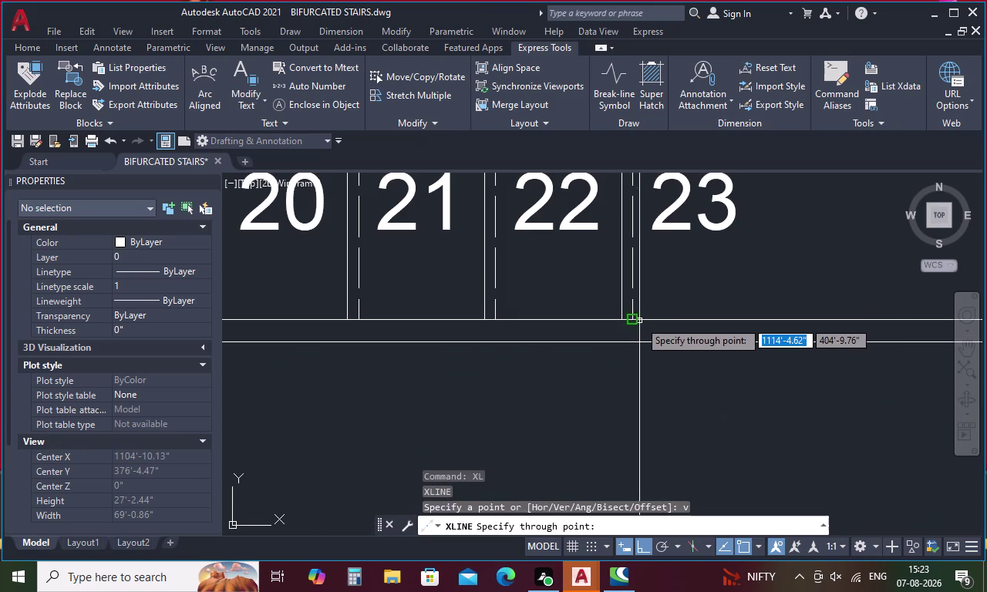
click(637, 321)
scroll(down, 3)
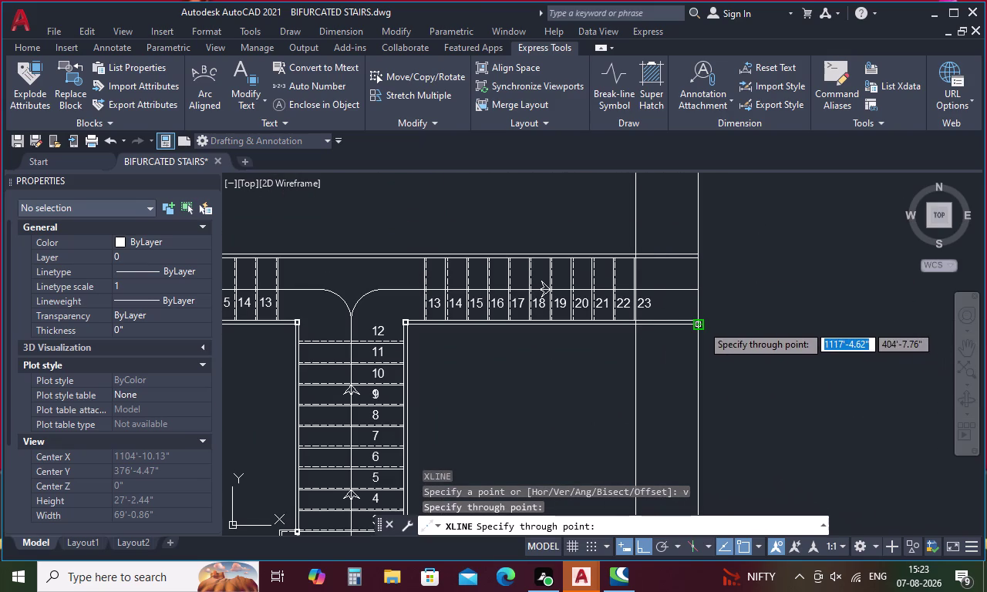
click(702, 325)
Cancel XLINE after viewing the landing handrail corner, then undo twice.
scroll(down, 3)
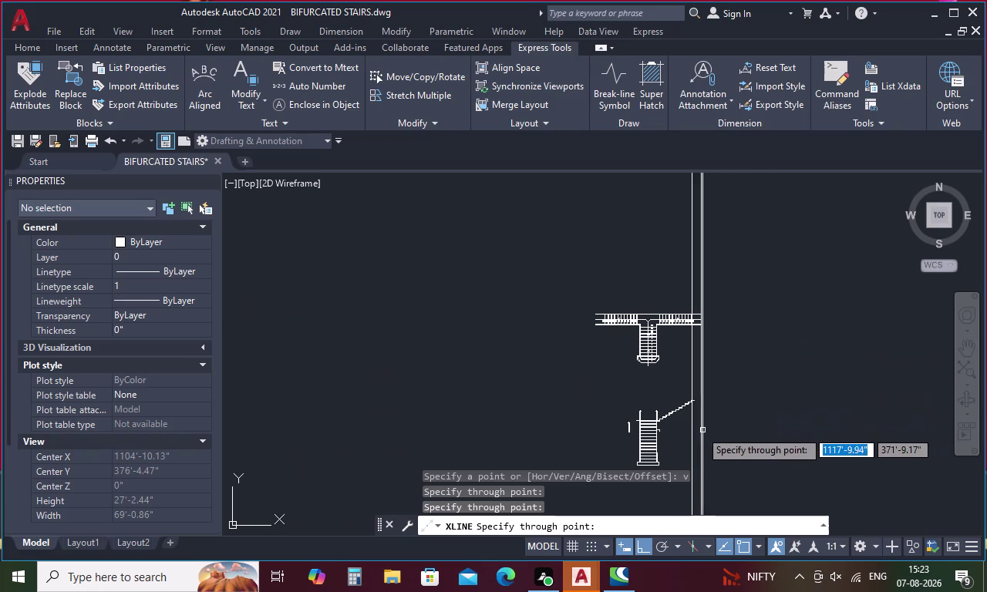
scroll(up, 3)
scroll(up, 3)
scroll(down, 3)
middle_drag(707, 340, 707, 341)
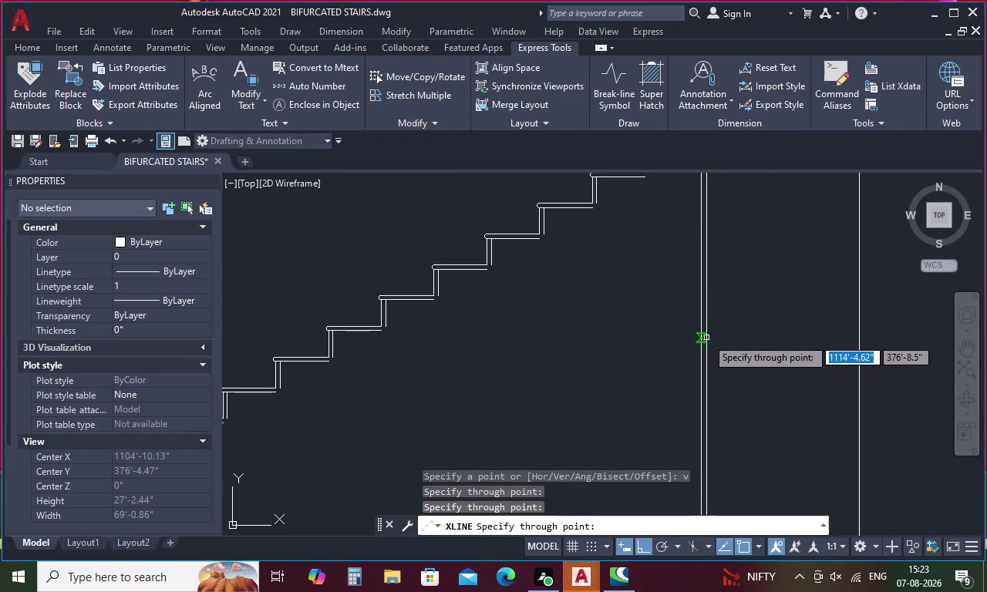
middle_drag(706, 342, 706, 477)
scroll(up, 3)
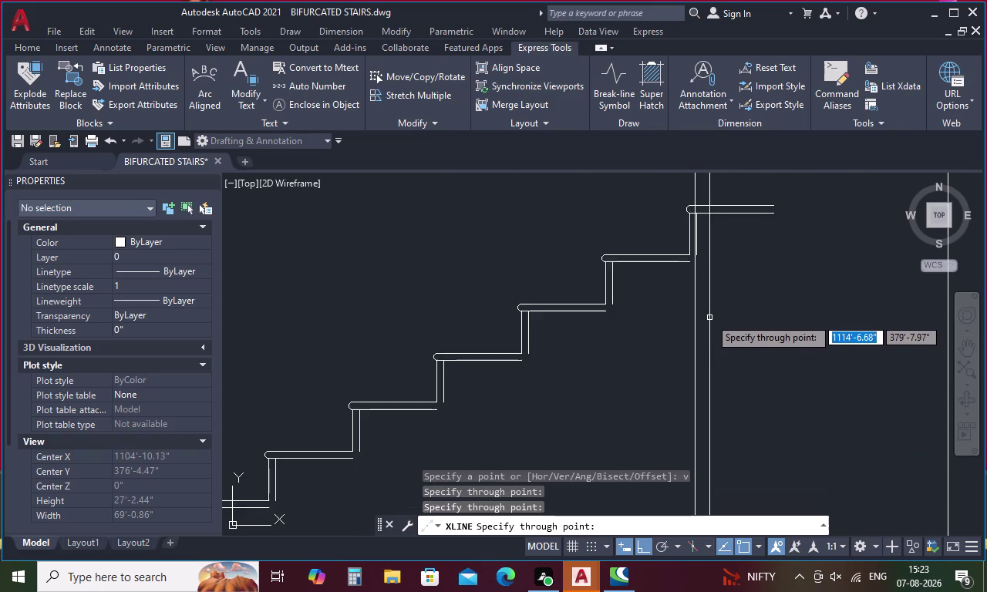
scroll(up, 3)
middle_drag(710, 318, 710, 435)
scroll(up, 3)
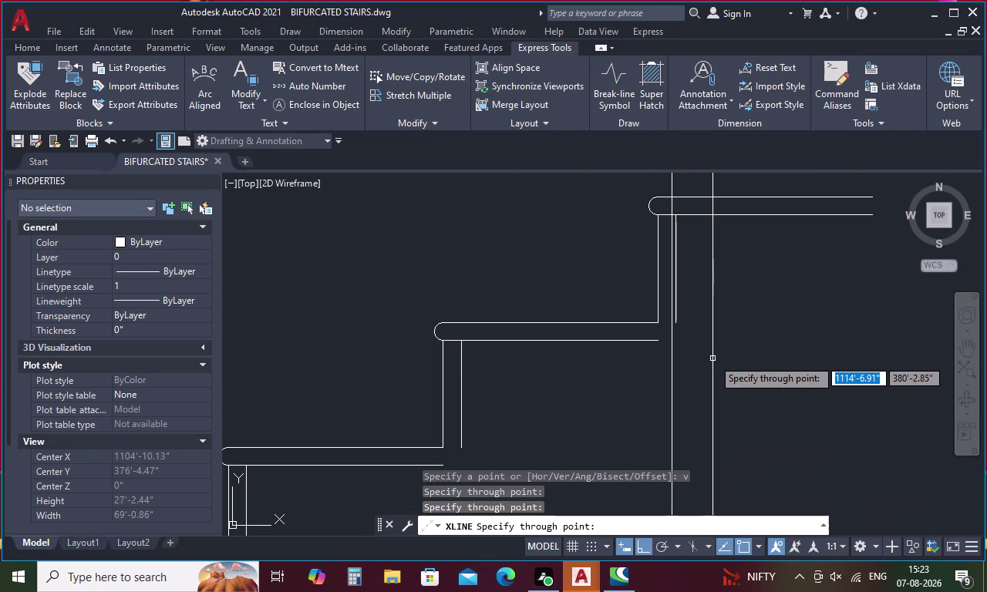
scroll(down, 3)
scroll(down, 3)
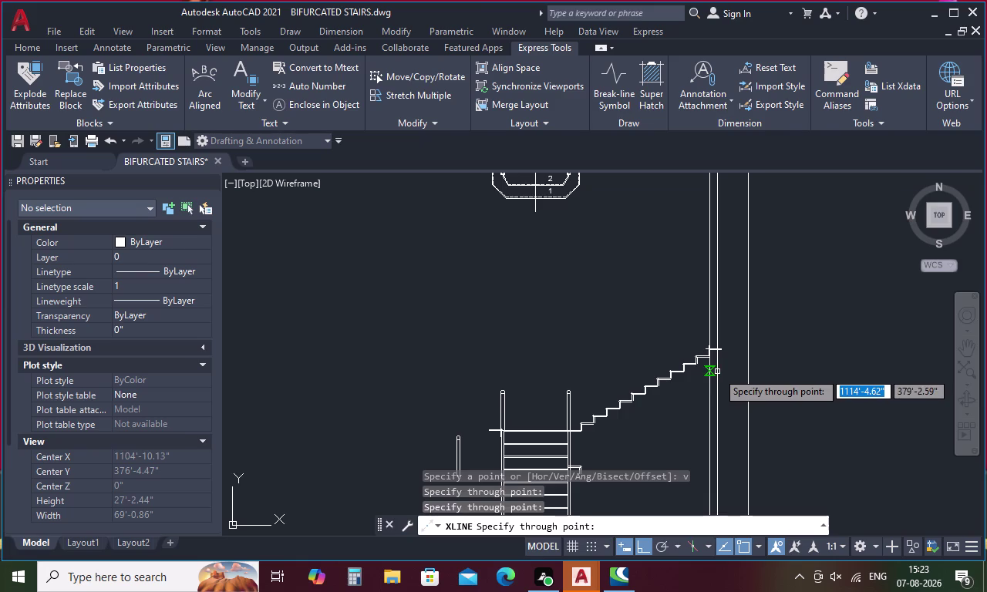
key(Escape)
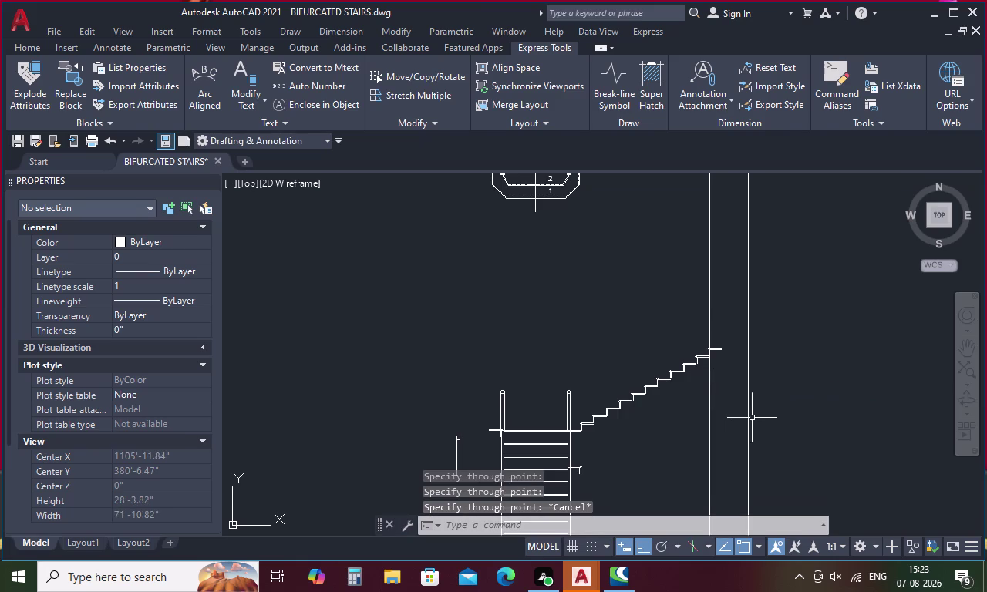
key(ctrl+z)
key(ctrl+z)
Undo the last five edits, removing the mirrored copy and the copied groups.
key(ctrl+z)
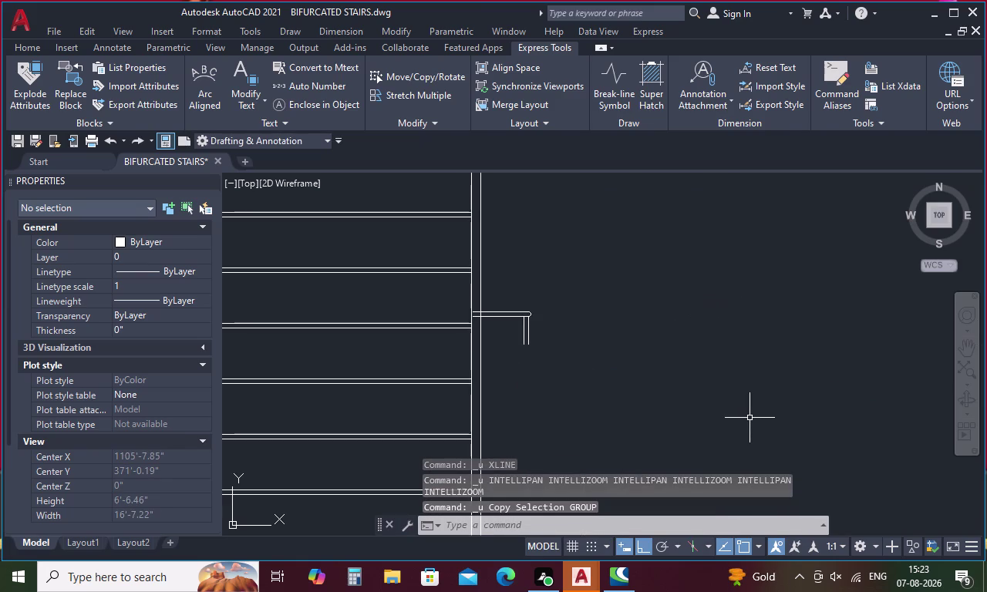
key(ctrl+z)
key(ctrl+z)
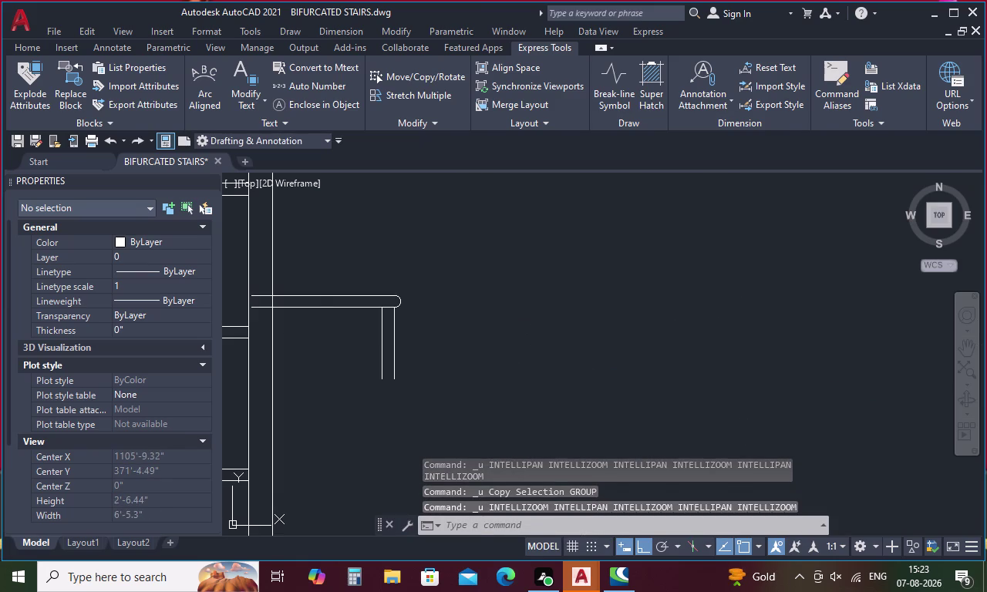
key(ctrl+z)
key(ctrl+z)
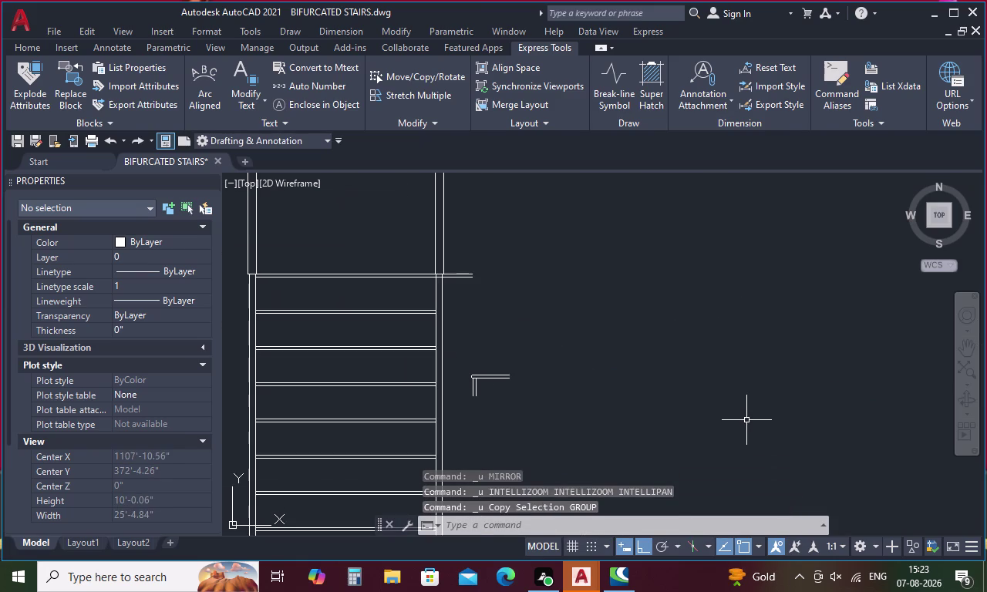
Erase the five stray objects left beside the stair.
scroll(down, 3)
drag(691, 423, 681, 404)
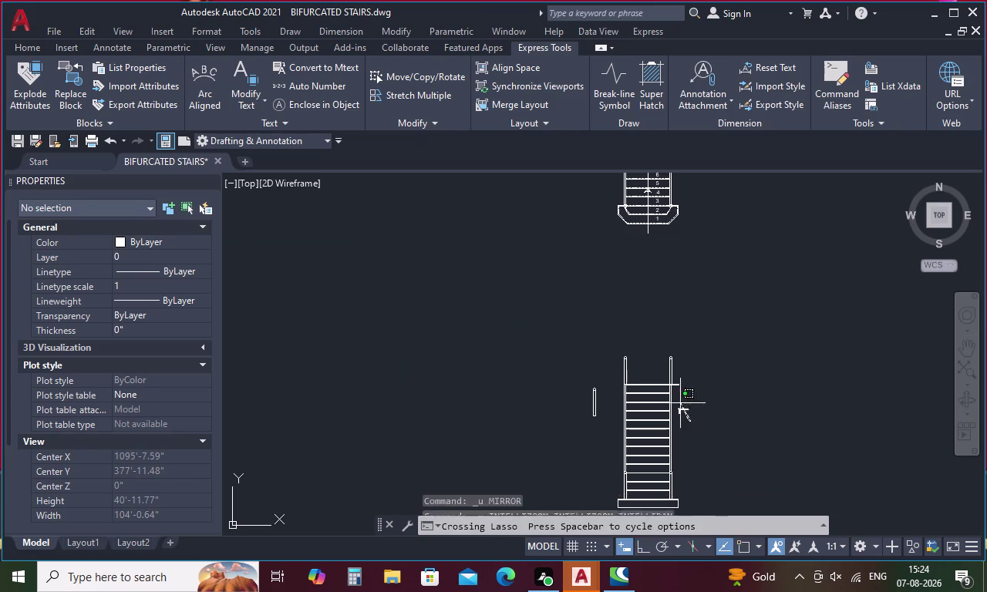
drag(681, 404, 680, 402)
key(Delete)
Trim the handrail overhang past the right post with a fence.
scroll(up, 3)
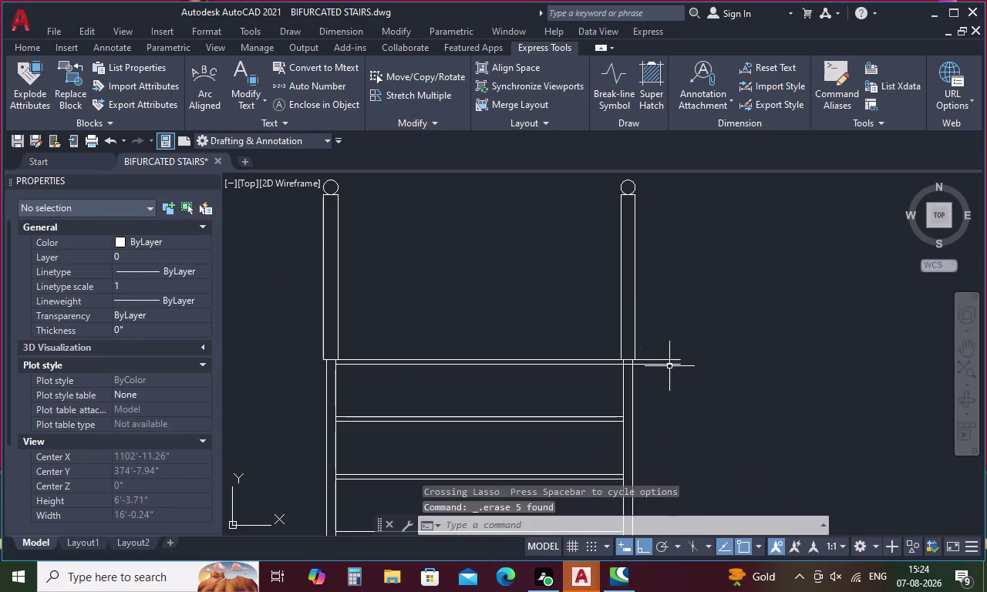
drag(665, 340, 652, 390)
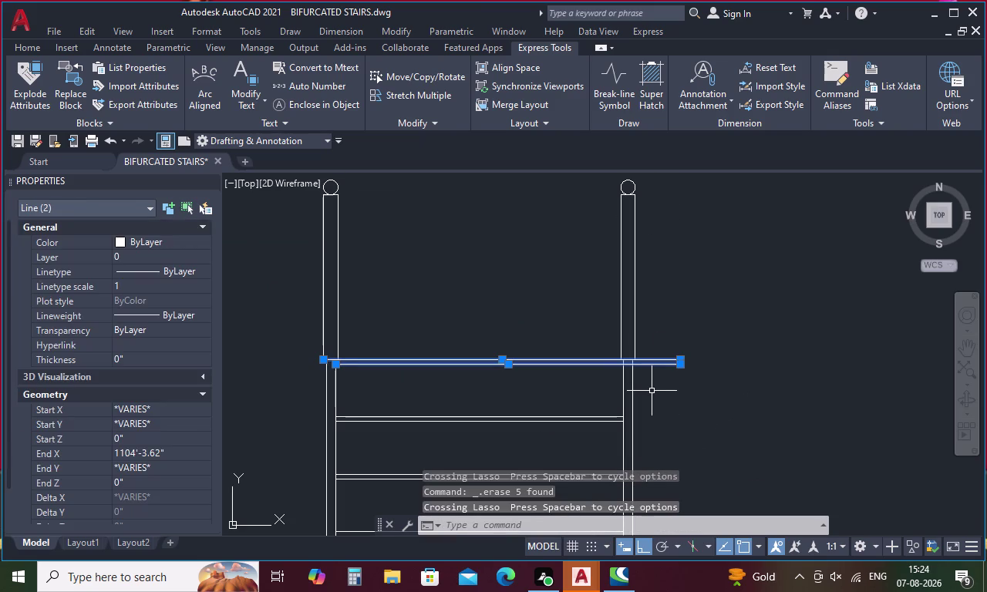
key(Escape)
key(t)
key(r)
key(space)
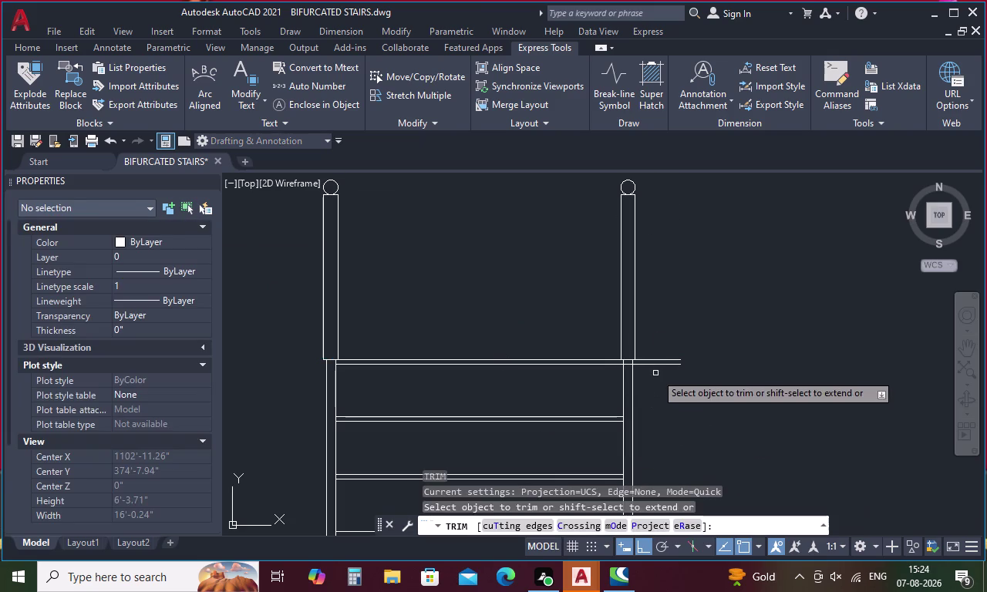
drag(669, 349, 652, 392)
key(Escape)
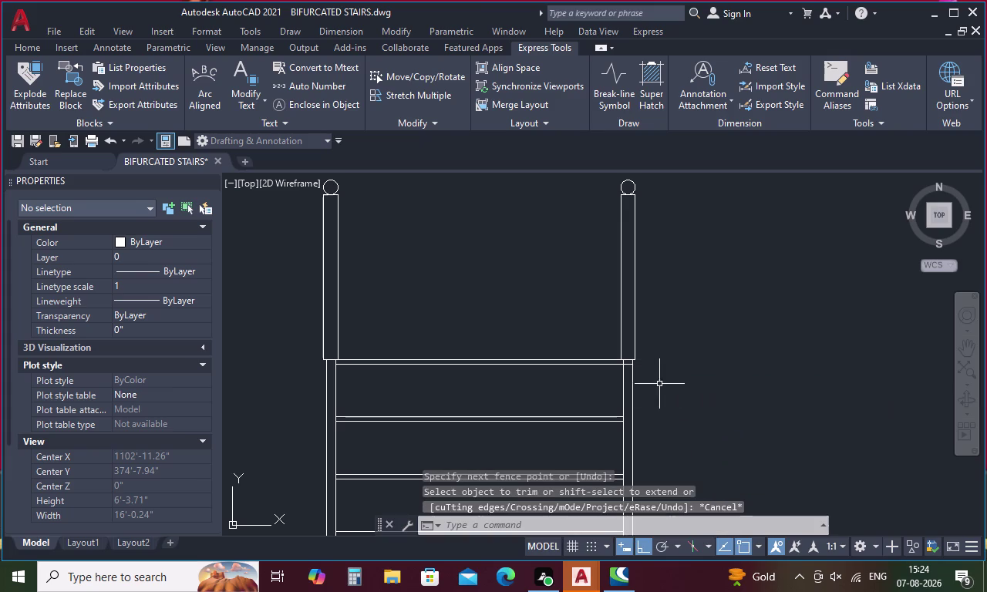
Draw a 1' horizontal line from the top rail corner out past the right post.
key(l)
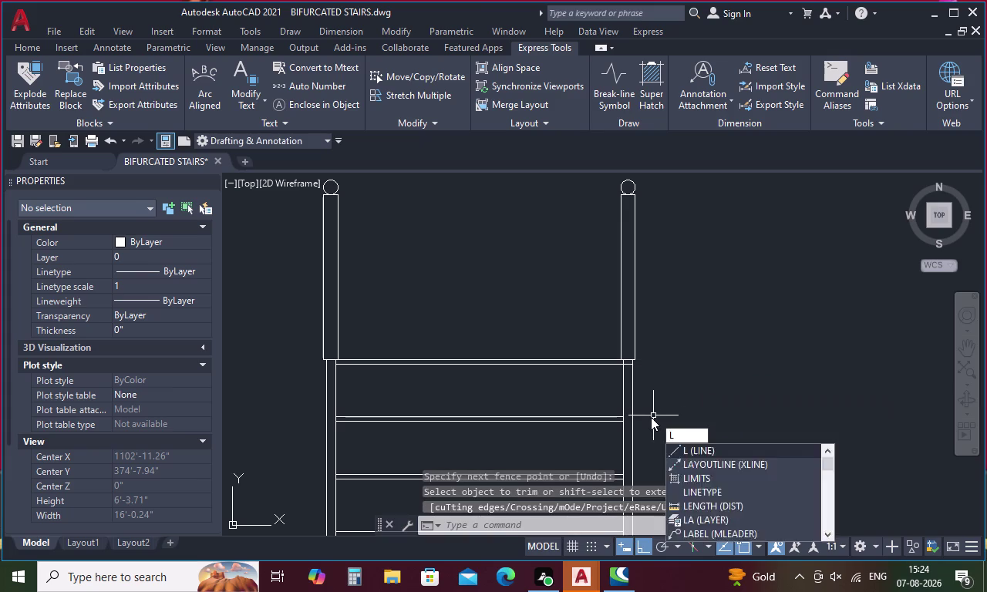
key(space)
scroll(up, 3)
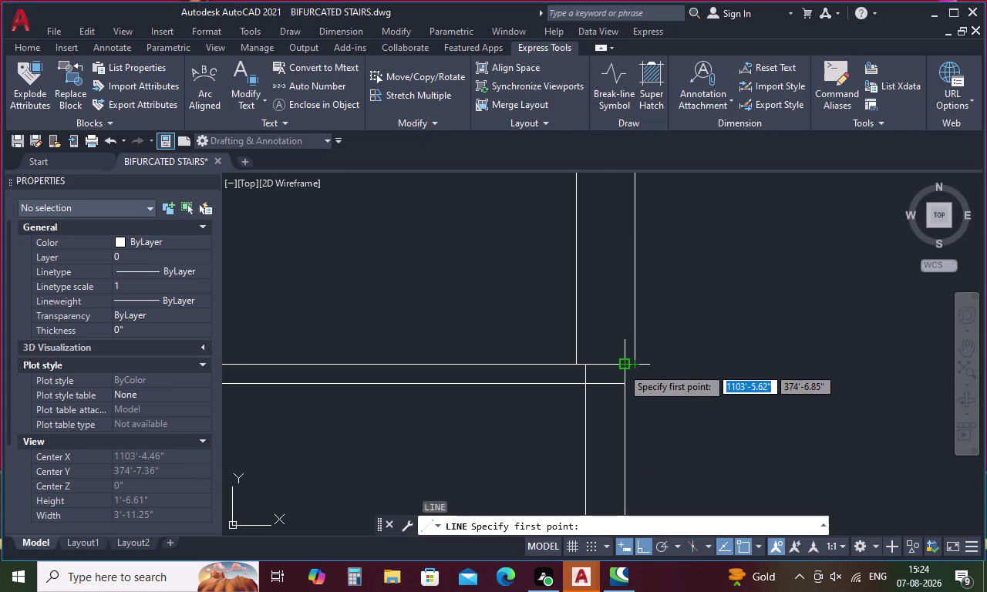
click(623, 370)
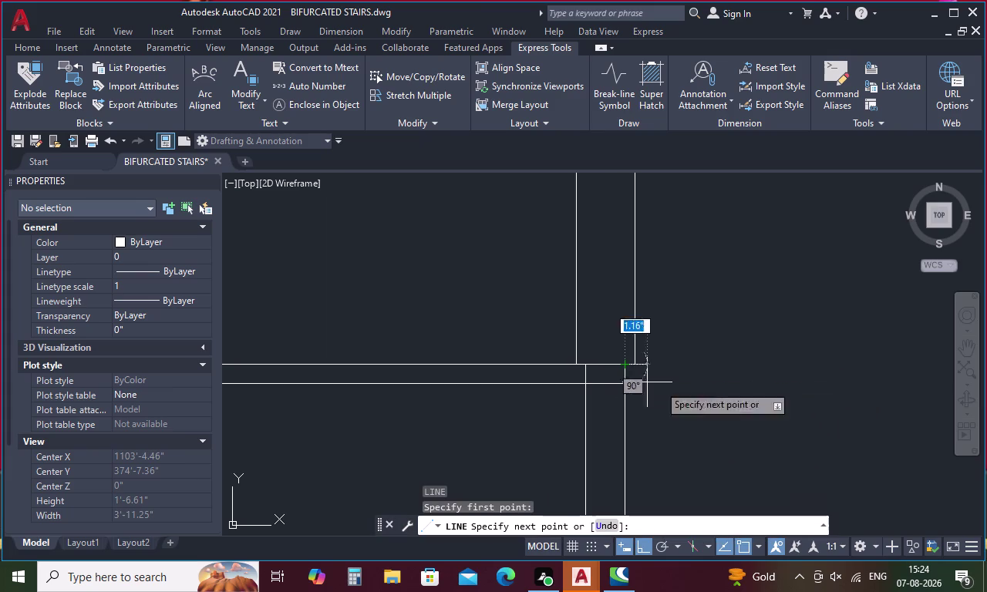
key(1)
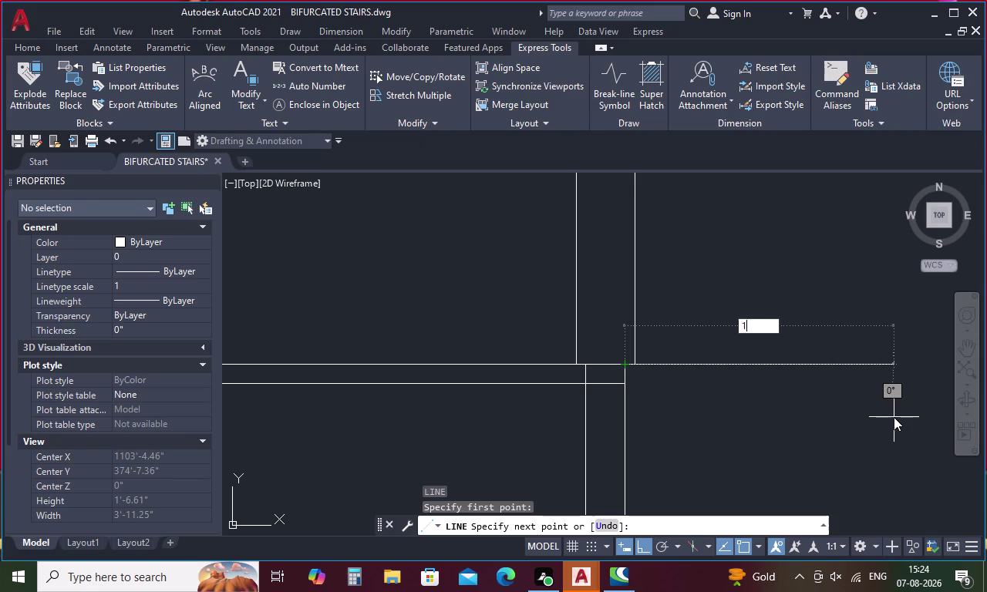
key(apostrophe)
key(space)
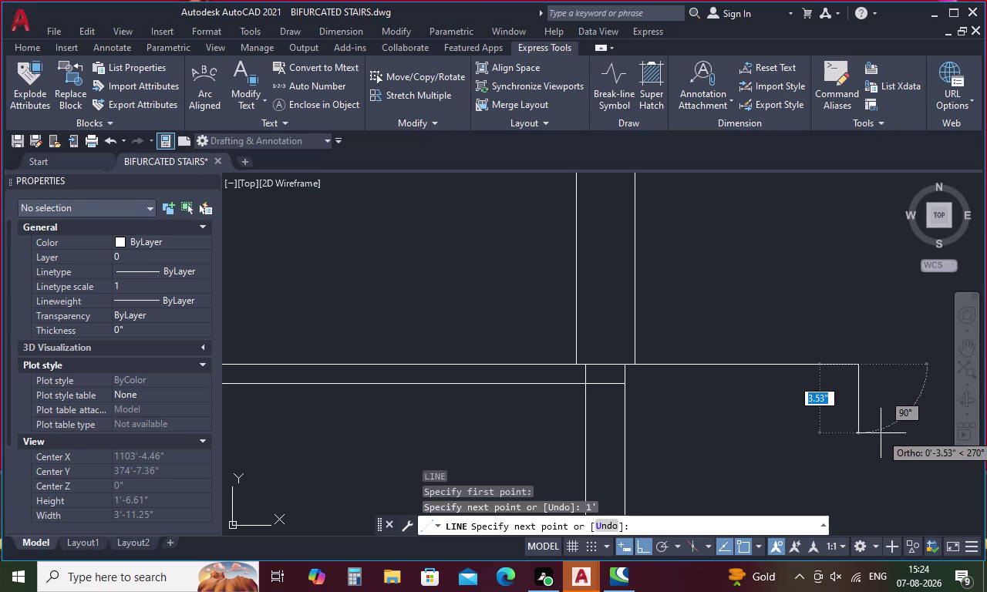
key(Escape)
scroll(down, 3)
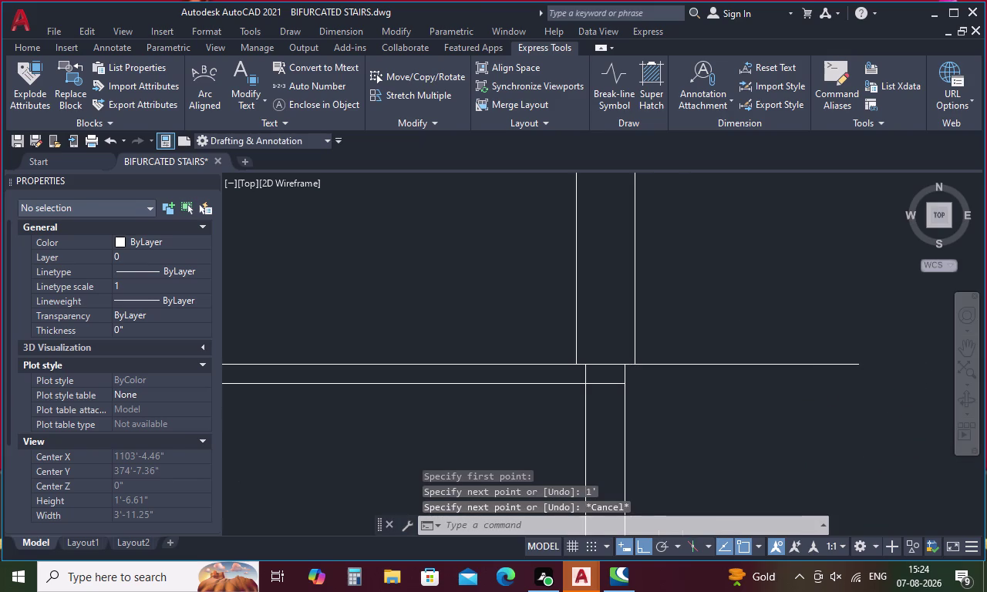
scroll(down, 3)
scroll(down, 3)
middle_drag(821, 422, 706, 416)
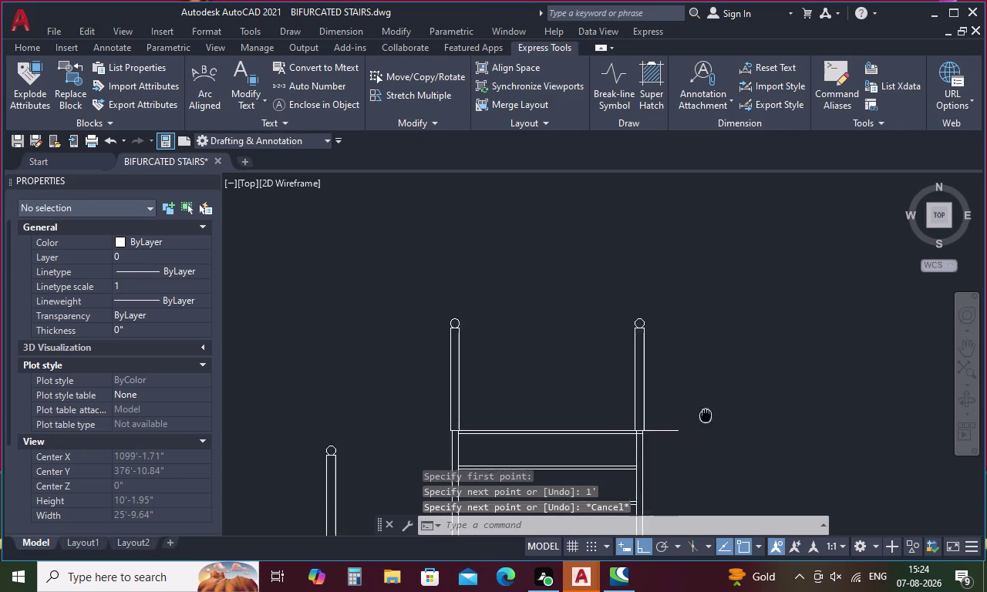
Place a vertical construction line through the handrail end.
middle_drag(706, 416, 703, 415)
text(x)
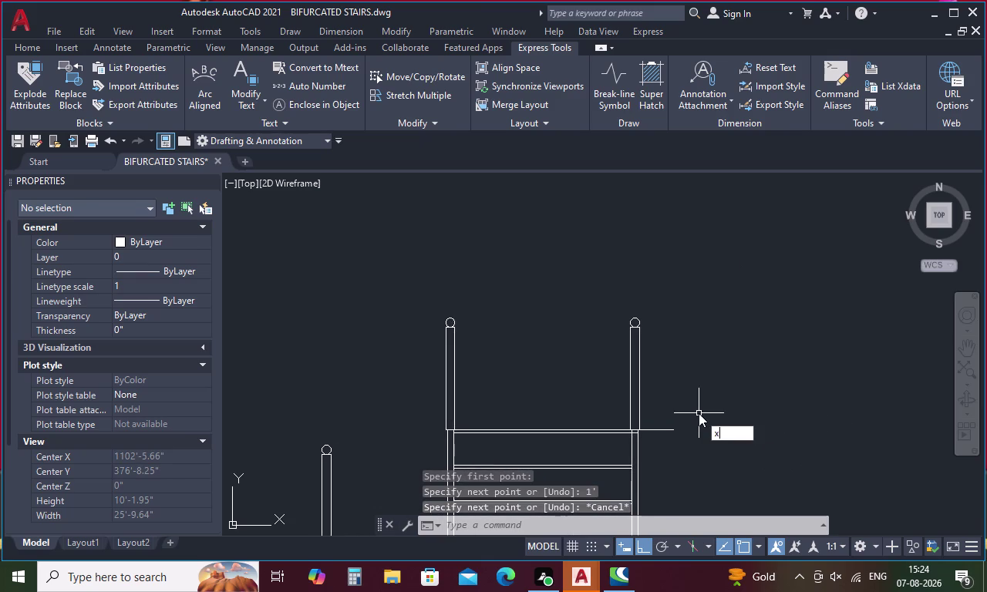
text(l)
key(space)
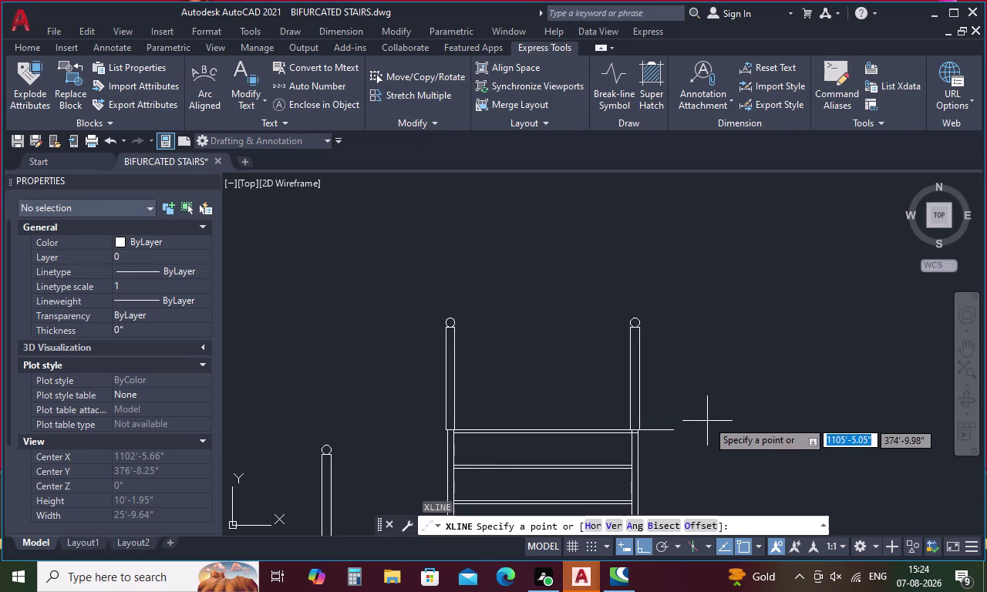
text(v)
key(space)
scroll(down, 3)
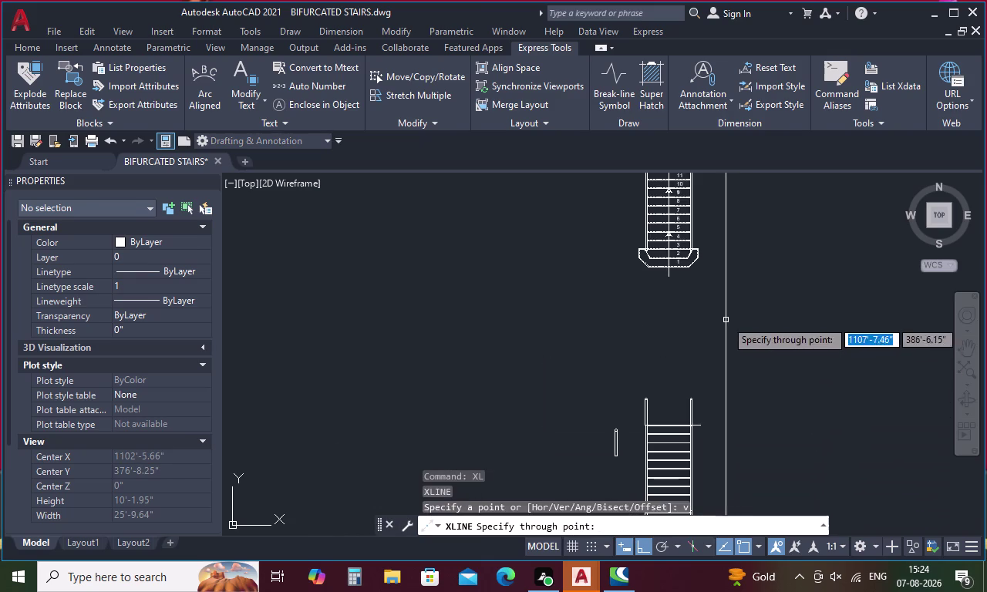
scroll(down, 3)
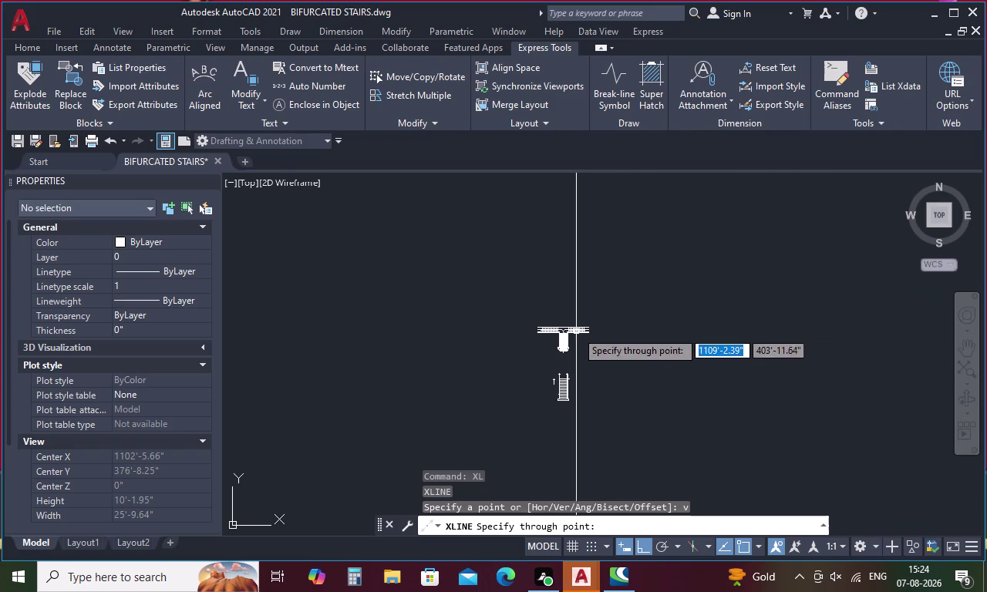
scroll(up, 3)
scroll(up, 3)
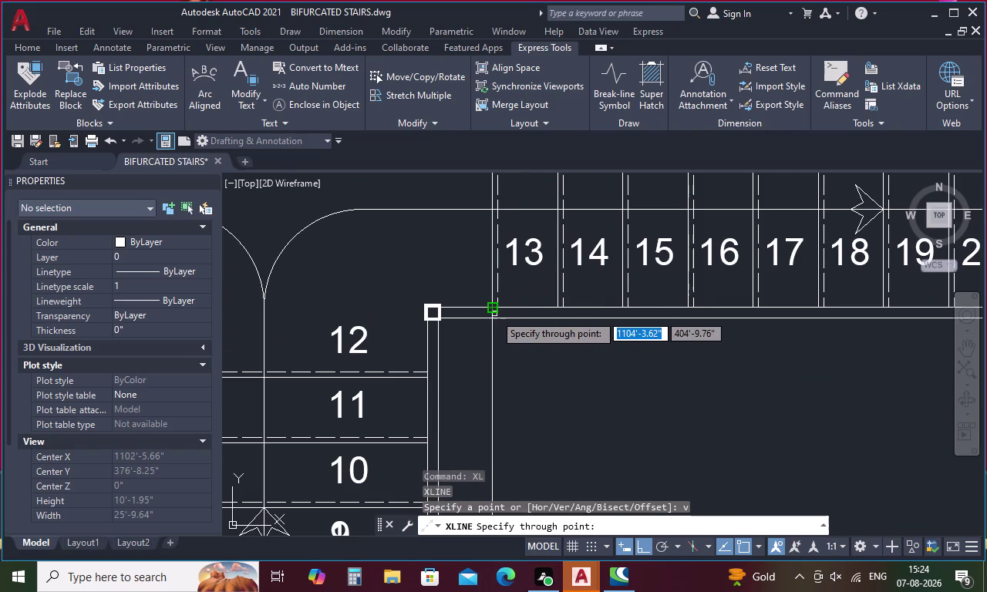
click(491, 308)
scroll(down, 3)
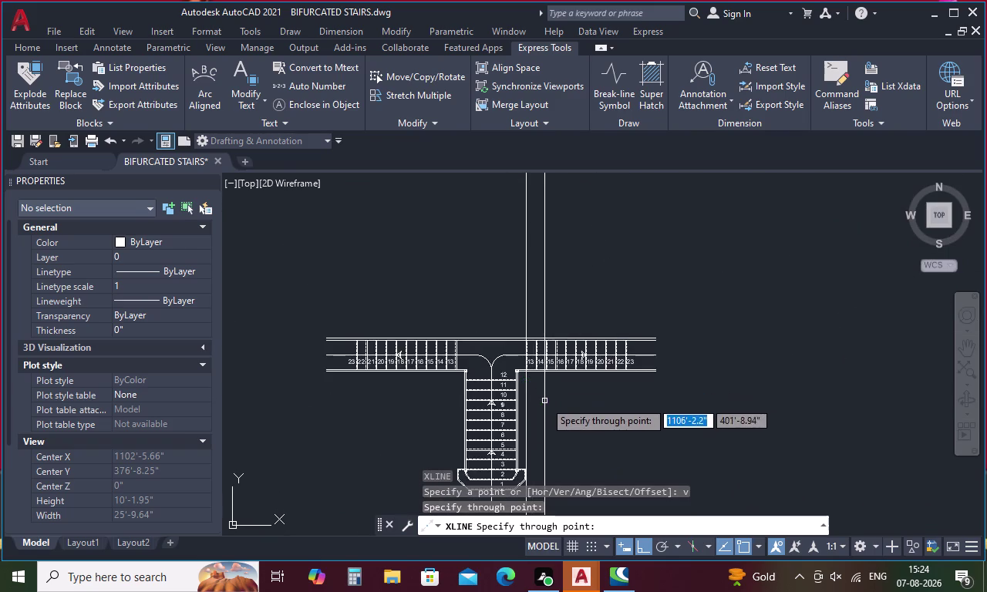
middle_drag(552, 393, 583, 291)
middle_drag(587, 474, 618, 311)
scroll(up, 3)
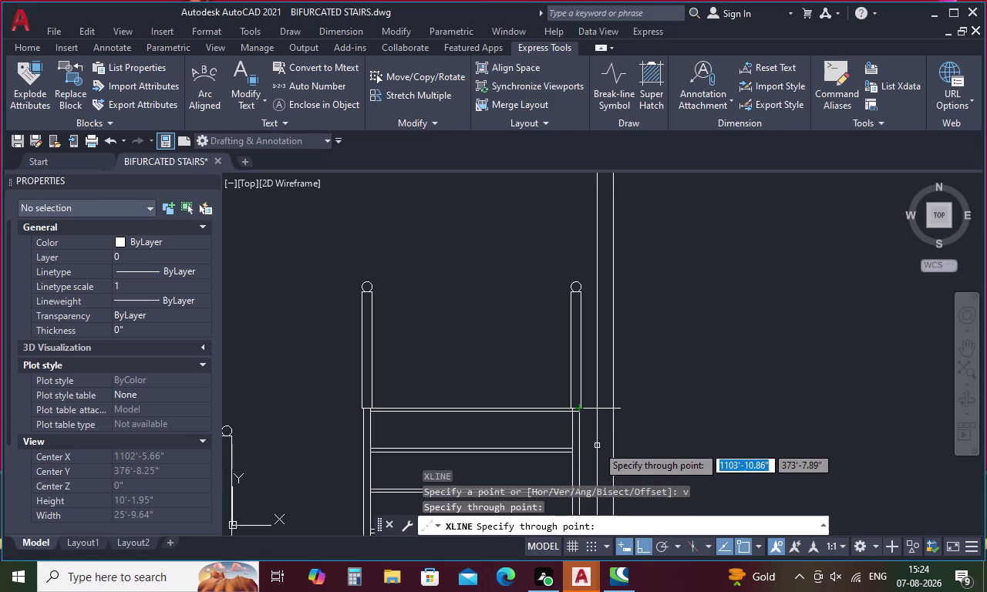
scroll(up, 3)
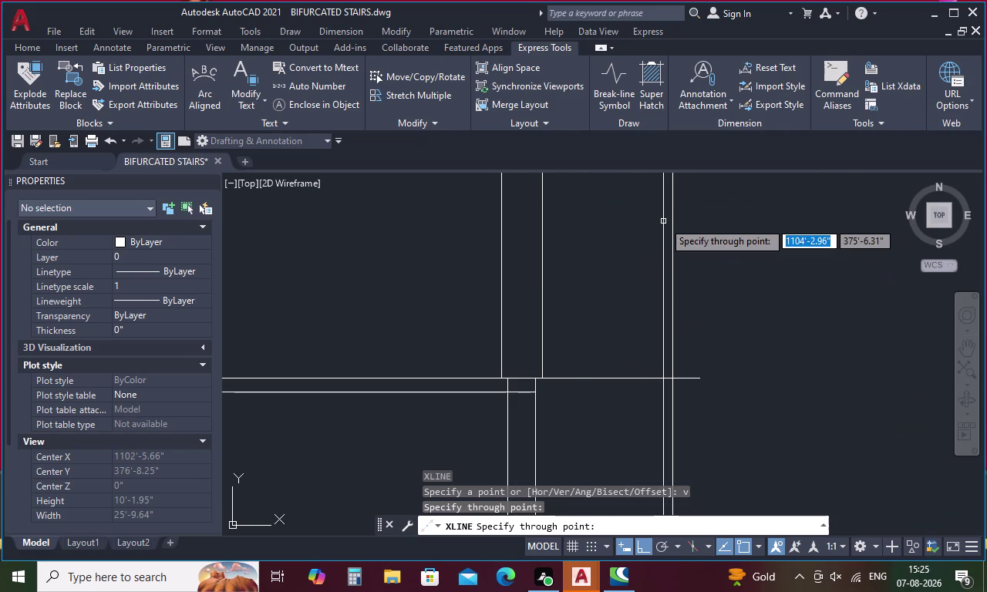
key(Escape)
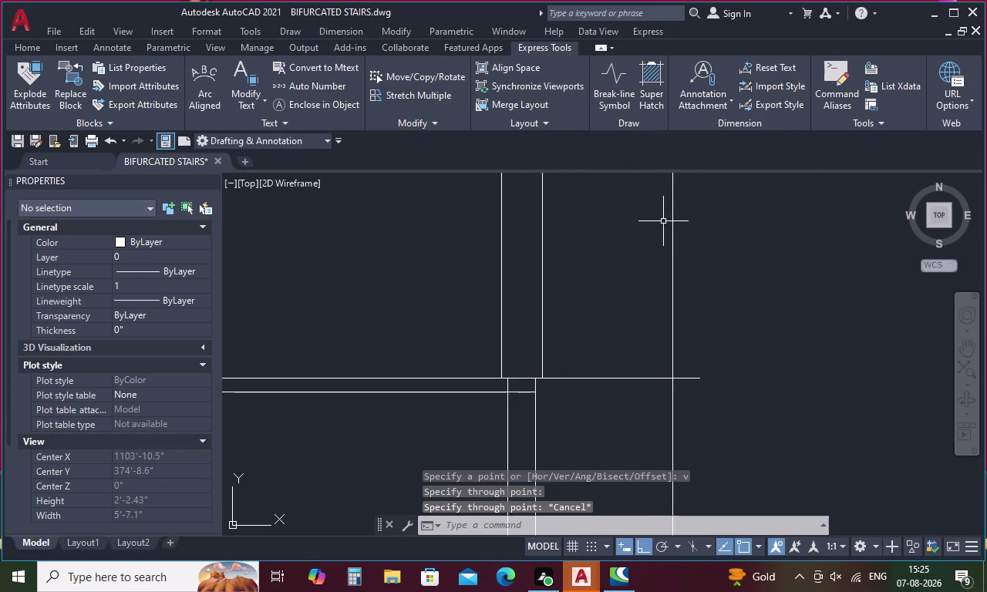
Erase the newly placed vertical construction line.
click(672, 230)
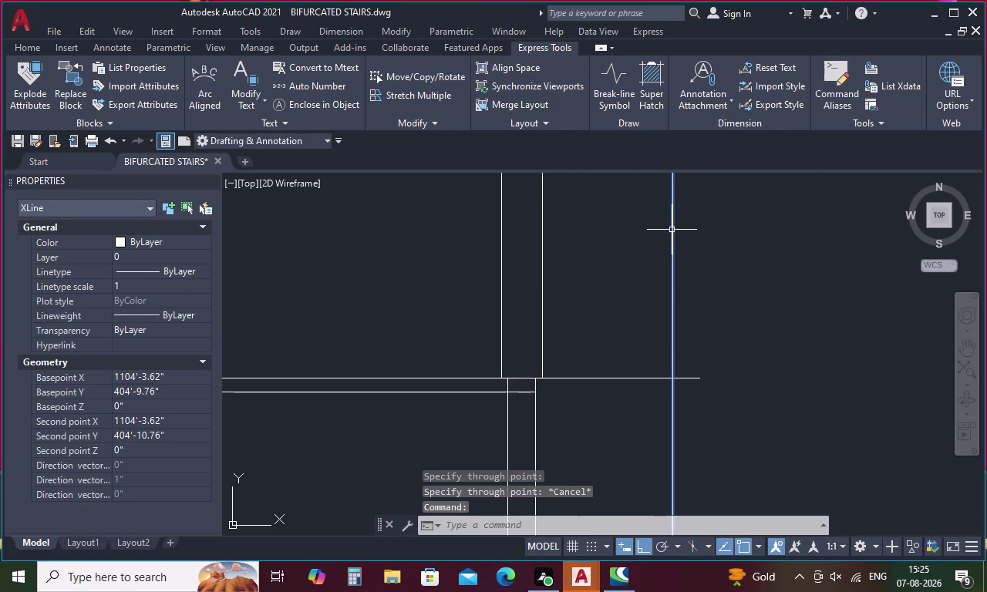
key(Delete)
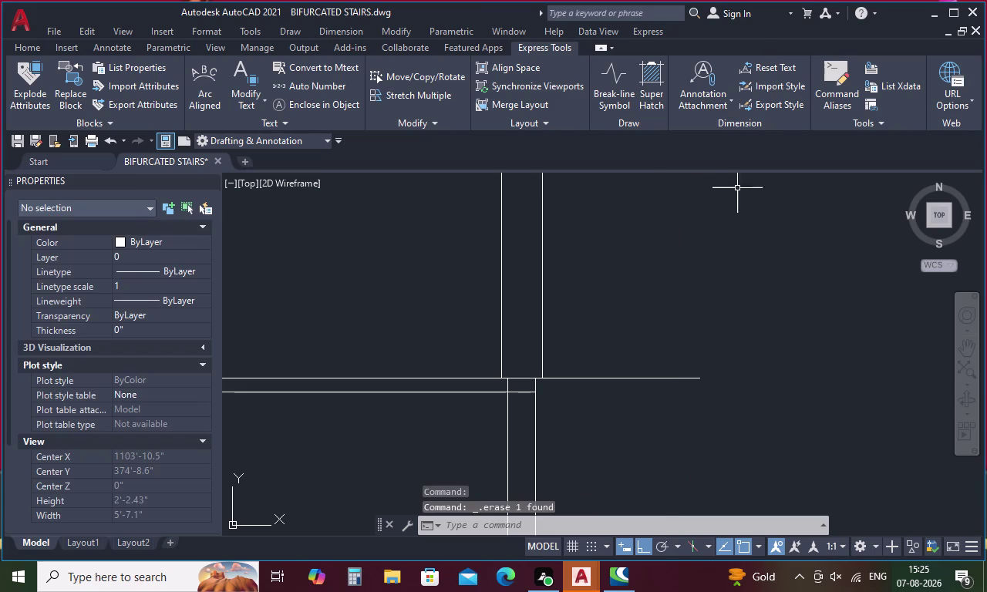
scroll(down, 3)
middle_drag(715, 320, 616, 512)
Erase the overshooting line at the handrail top.
scroll(down, 3)
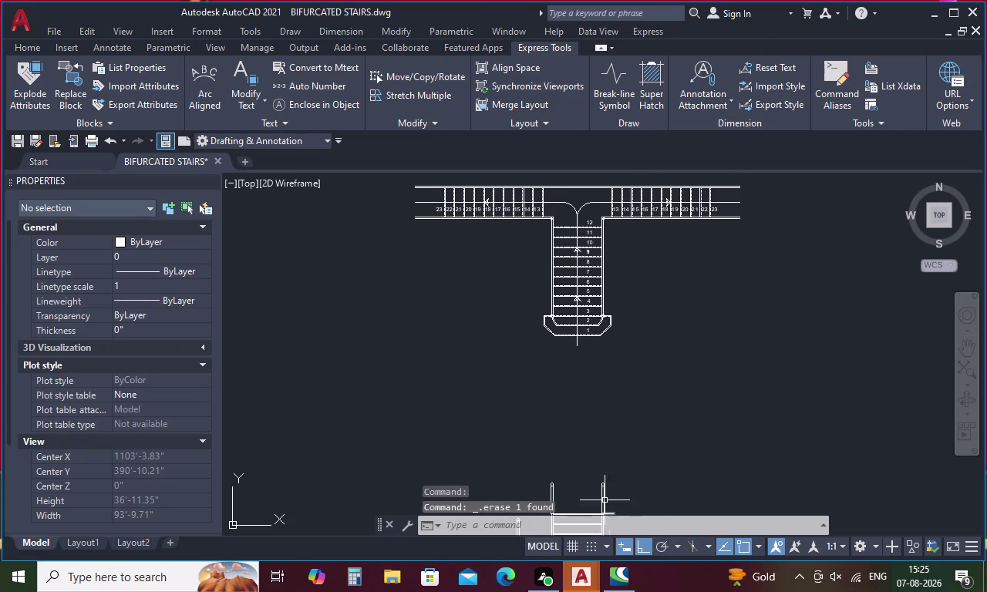
scroll(up, 3)
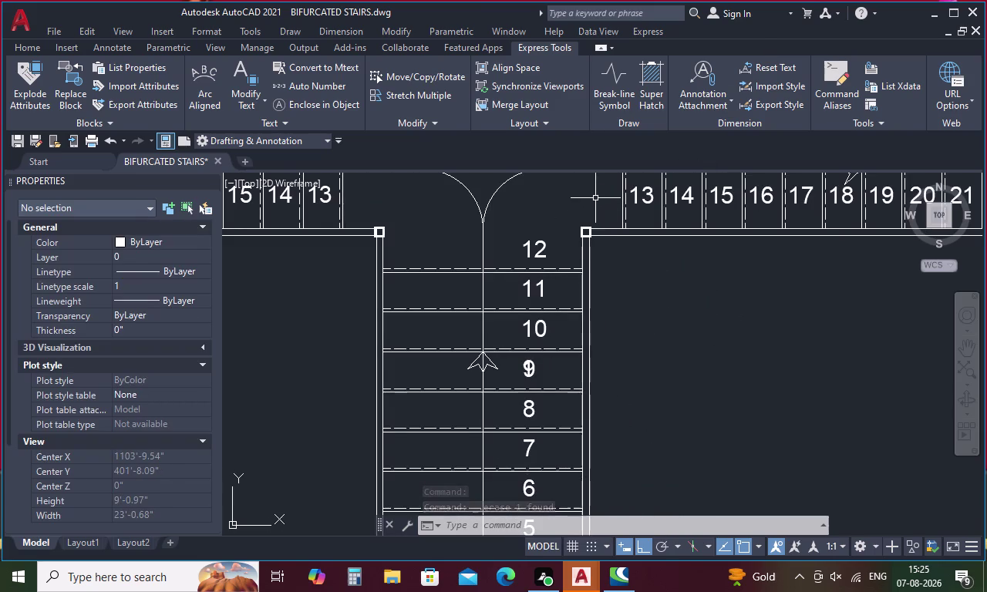
middle_drag(595, 198, 592, 257)
scroll(up, 3)
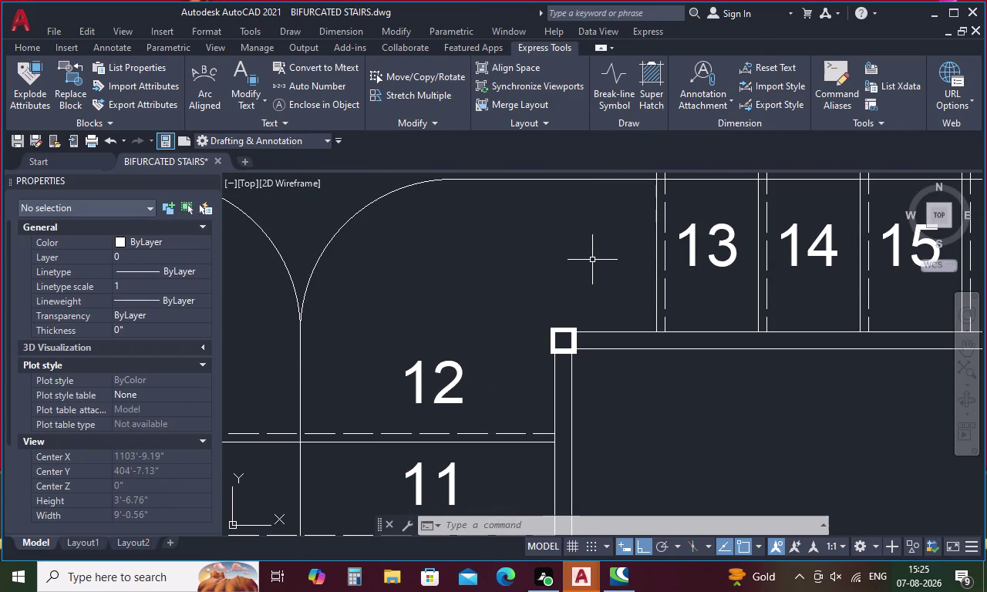
scroll(down, 3)
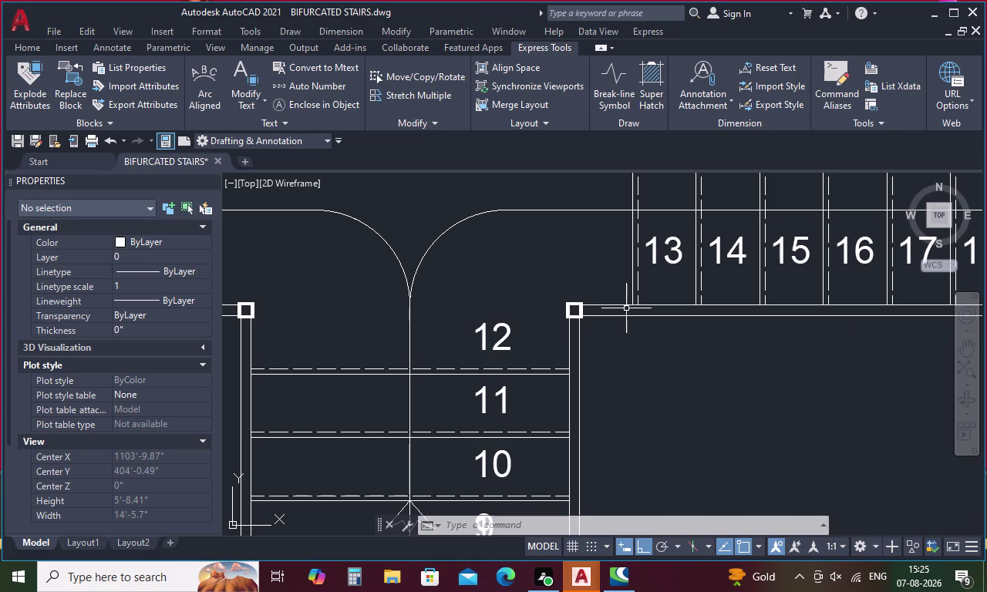
scroll(down, 3)
middle_drag(645, 367, 619, 157)
scroll(up, 3)
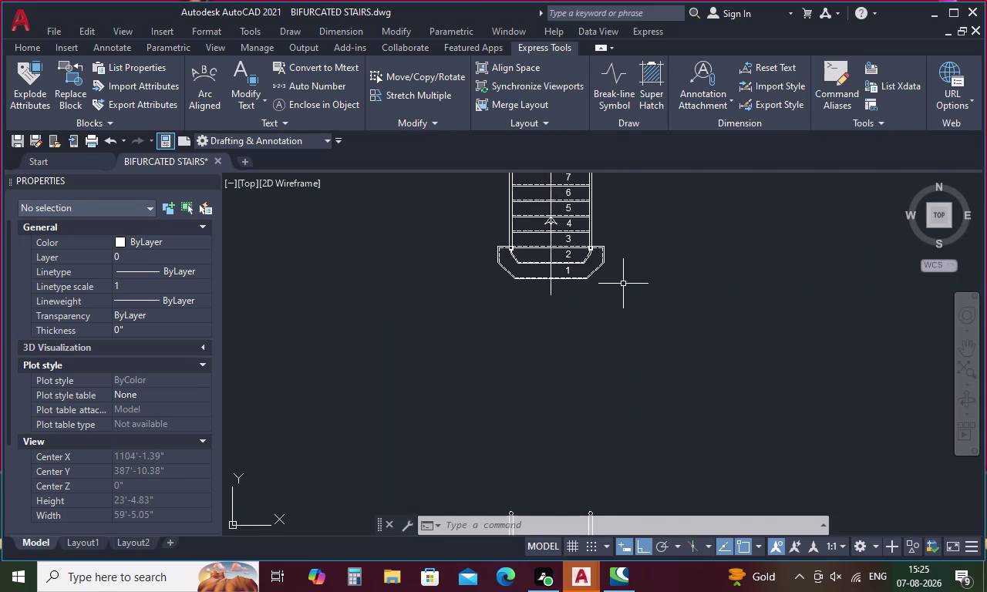
scroll(down, 3)
middle_drag(629, 360, 600, 245)
scroll(up, 3)
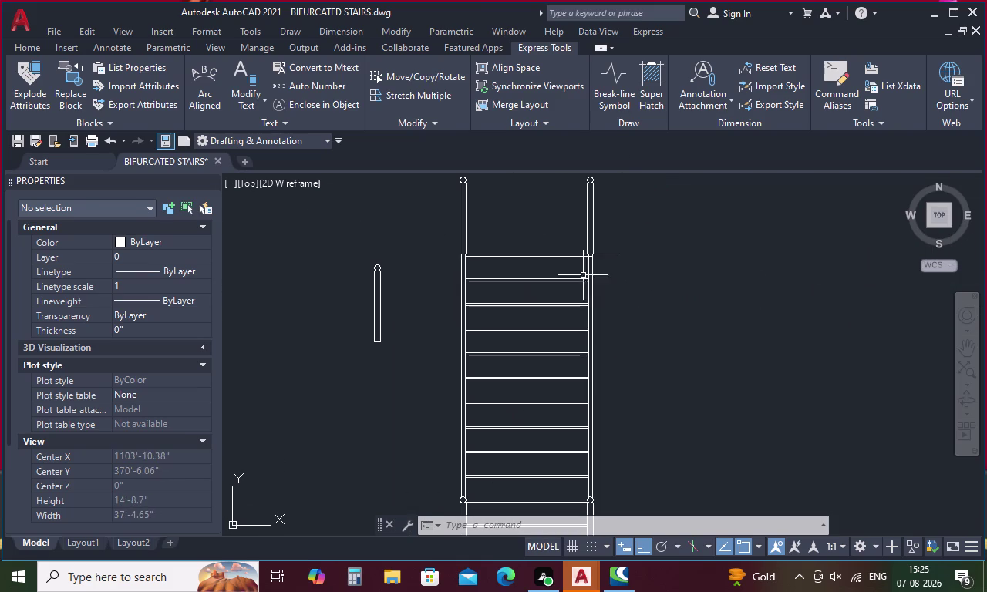
click(617, 253)
key(Delete)
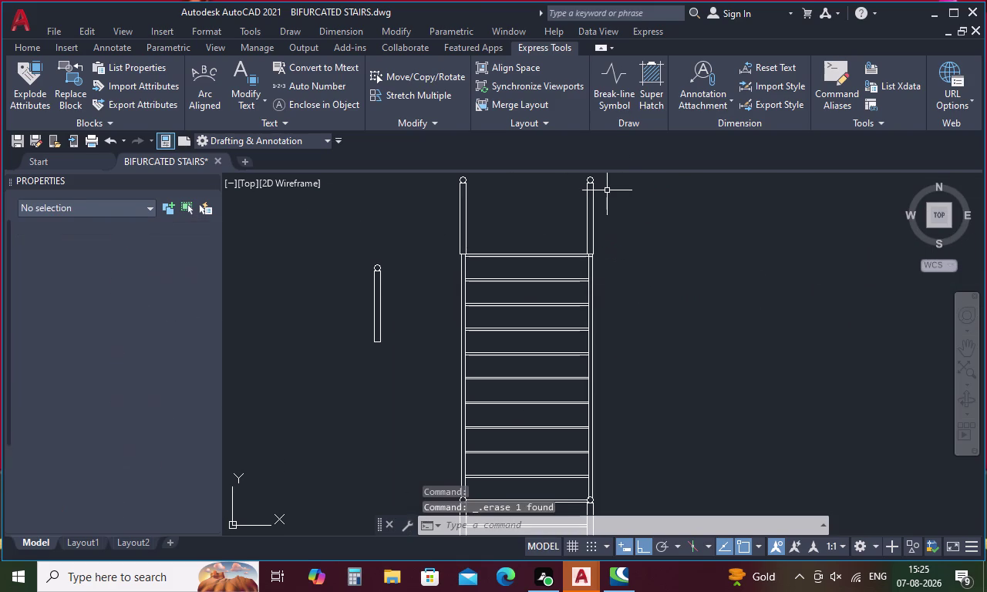
Draw a 1' horizontal line extending right from the handrail end.
key(l)
key(Return)
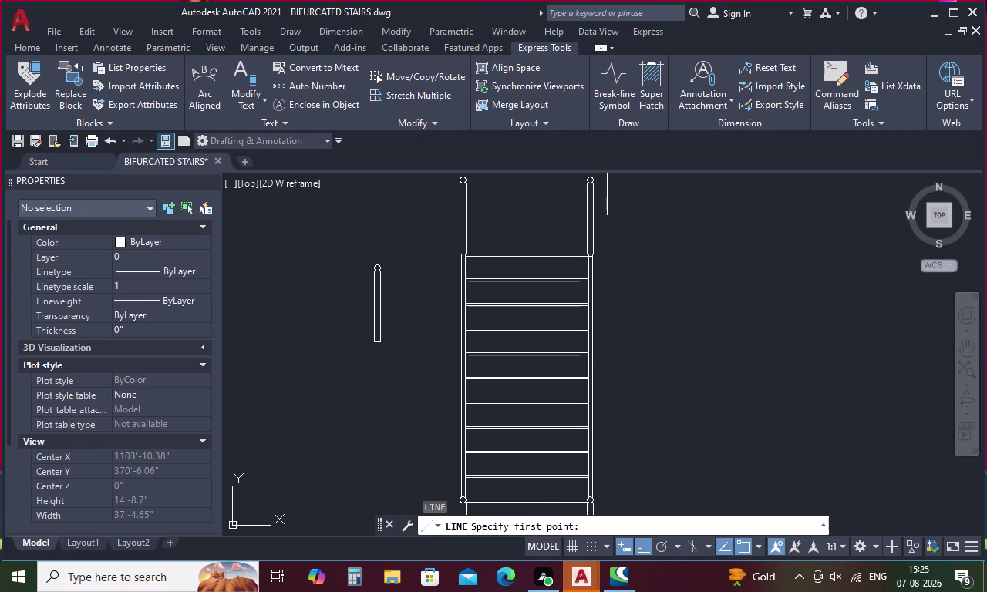
scroll(up, 3)
click(561, 266)
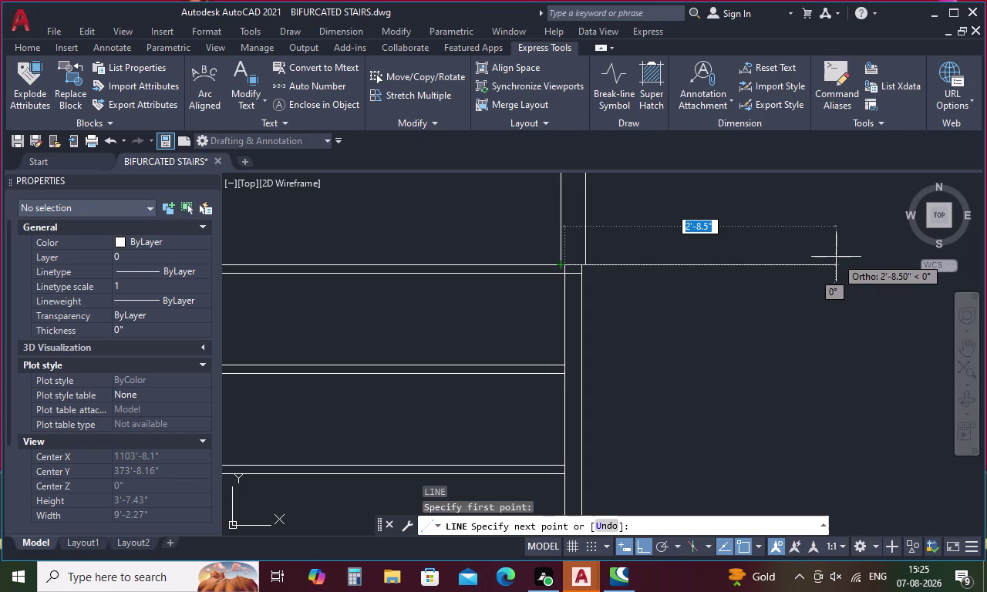
key(1)
key(apostrophe)
key(space)
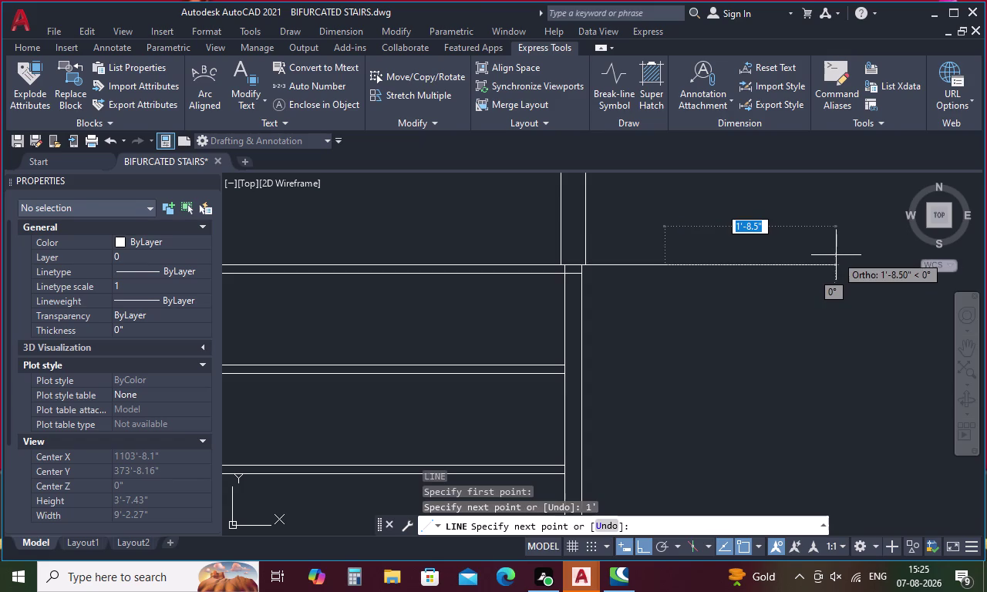
key(Escape)
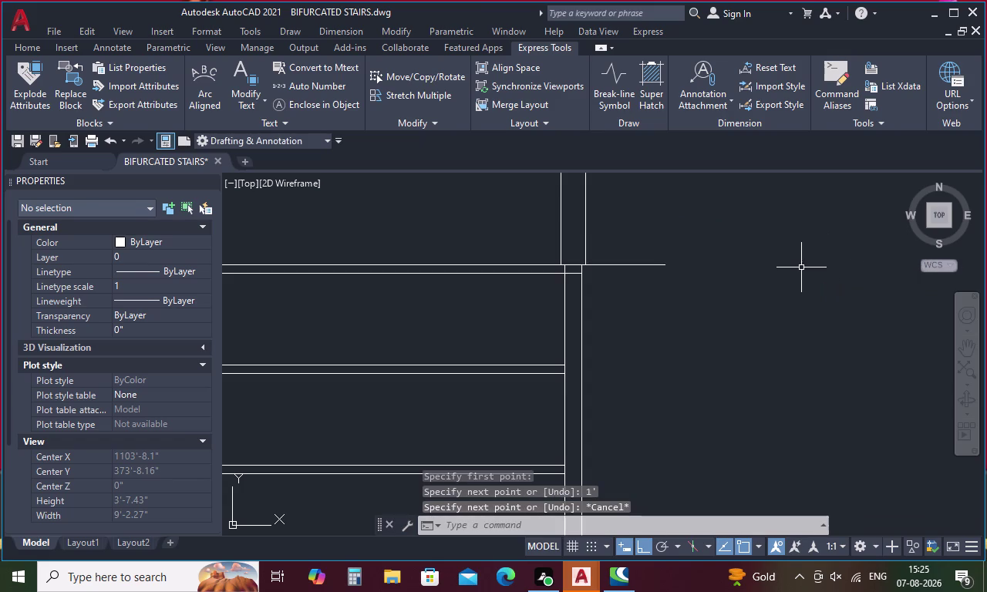
scroll(down, 3)
middle_drag(796, 270, 757, 384)
scroll(down, 3)
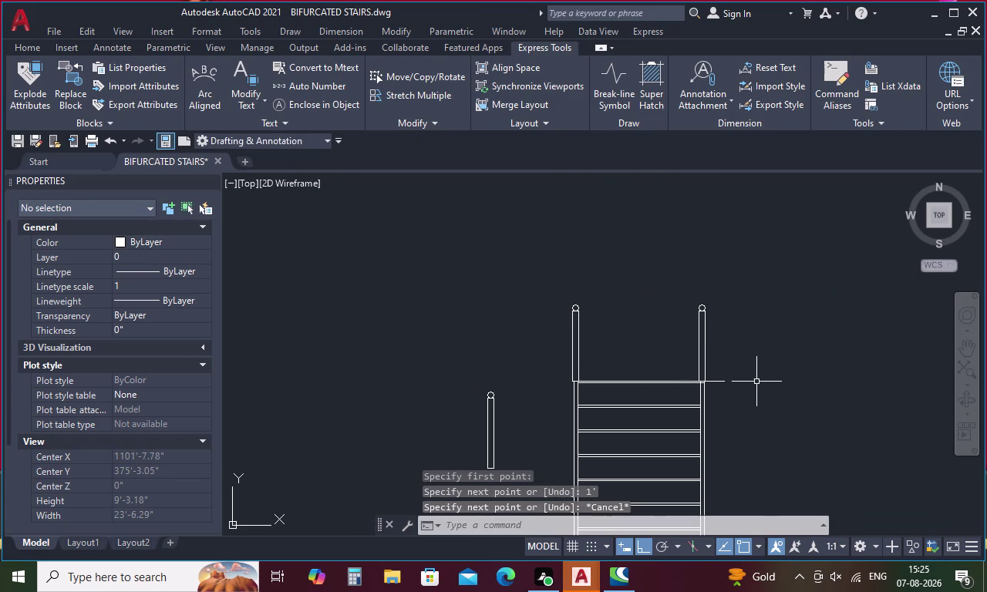
middle_drag(762, 355, 664, 343)
scroll(down, 3)
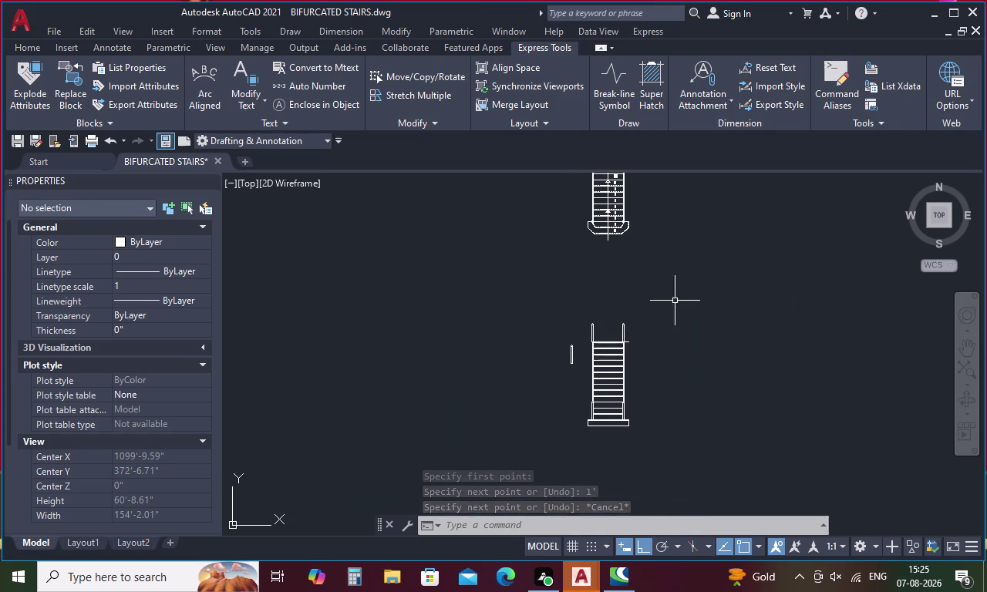
middle_drag(687, 269, 578, 334)
key(Escape)
Drop a vertical xline through the end of the 1' top rail extension.
key(x)
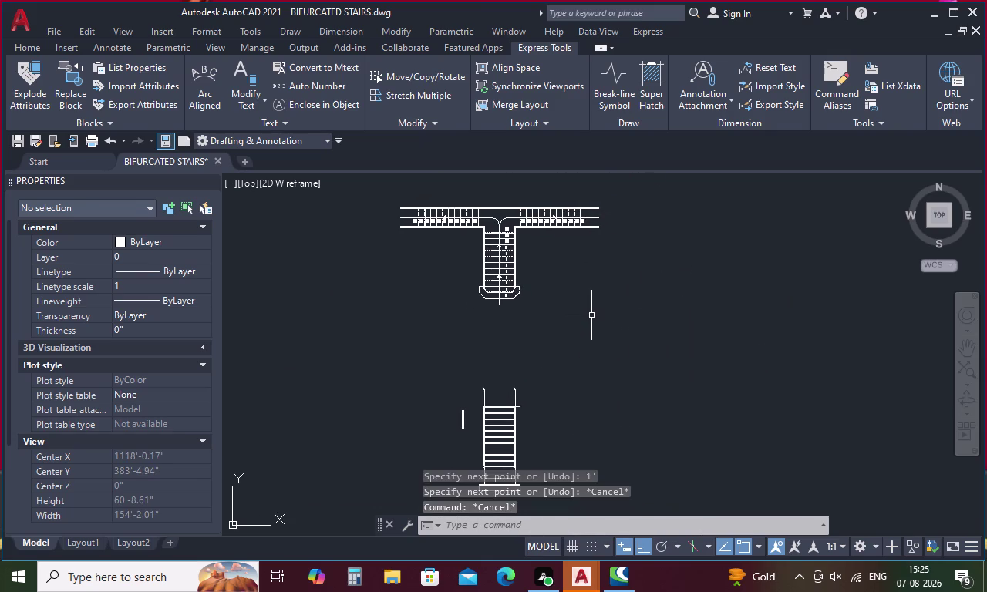
text(l)
key(space)
text(v)
key(space)
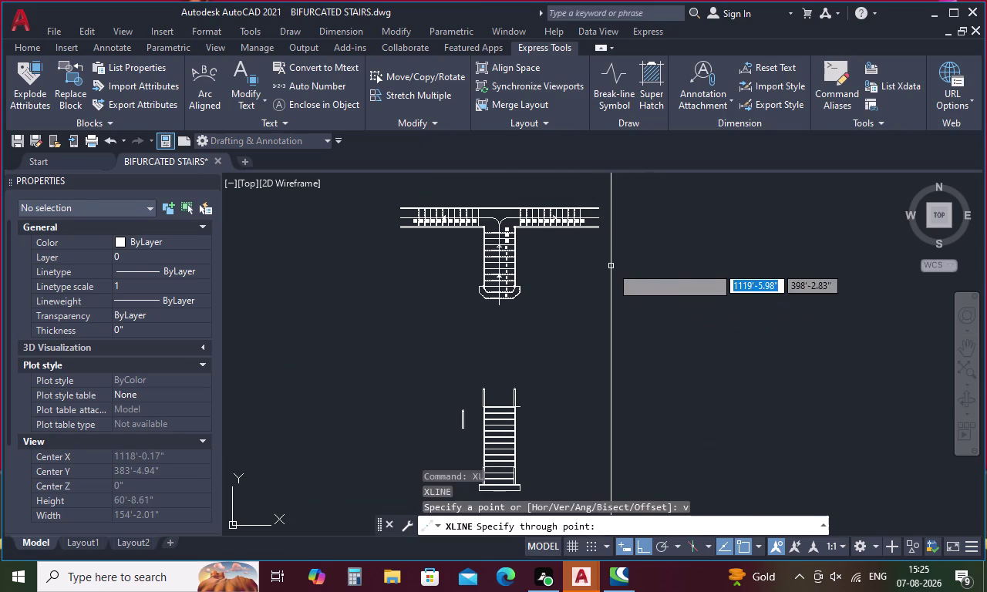
scroll(up, 3)
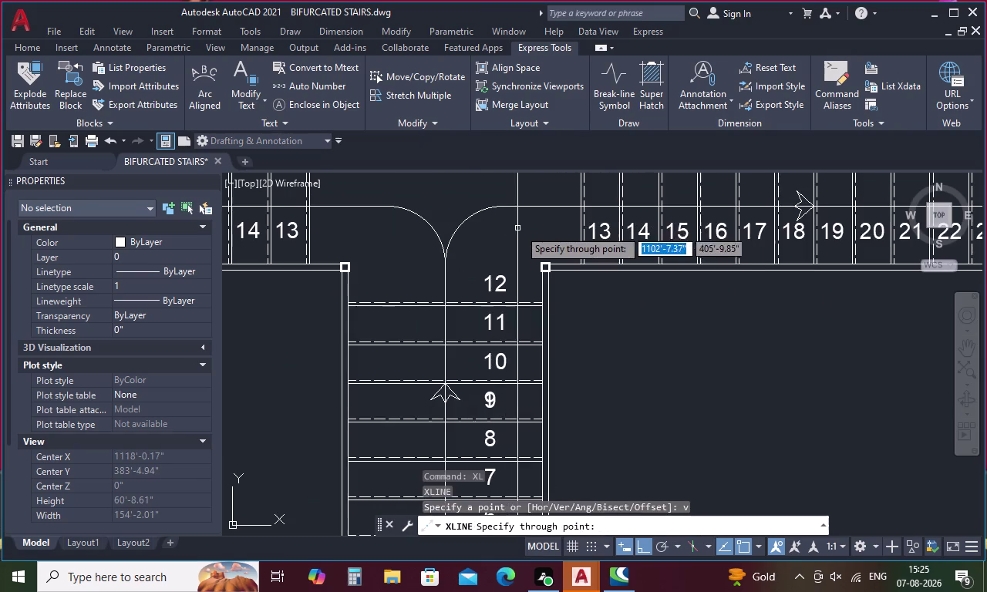
scroll(up, 3)
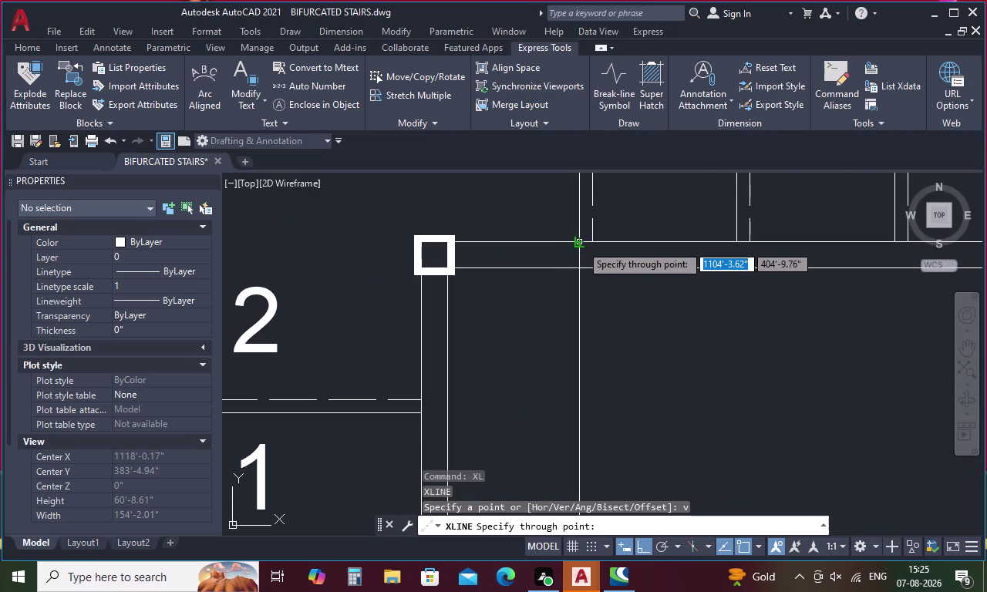
click(581, 244)
scroll(down, 3)
scroll(down, 3)
middle_drag(604, 341, 599, 235)
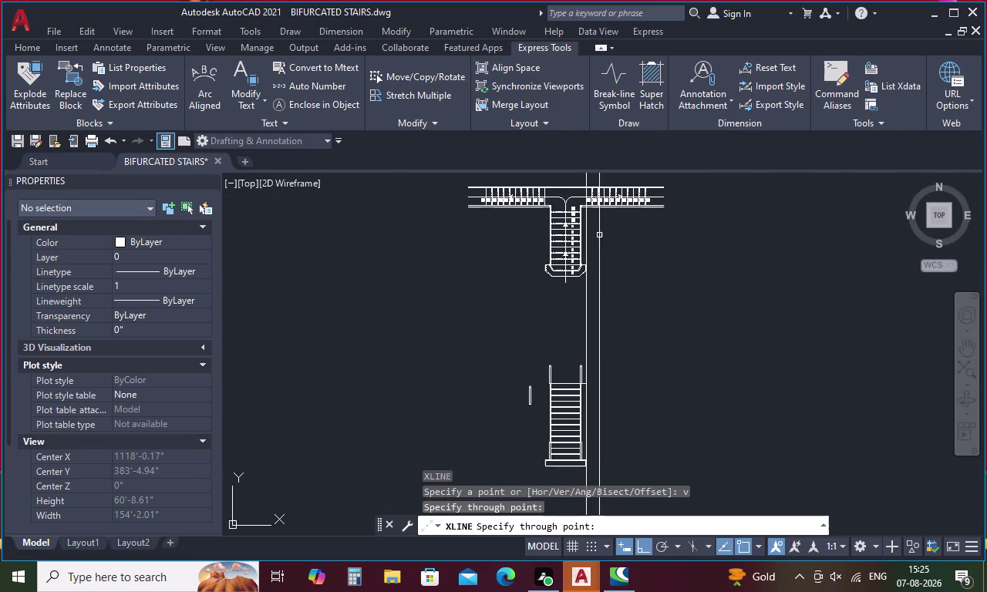
scroll(up, 3)
middle_drag(590, 371, 587, 288)
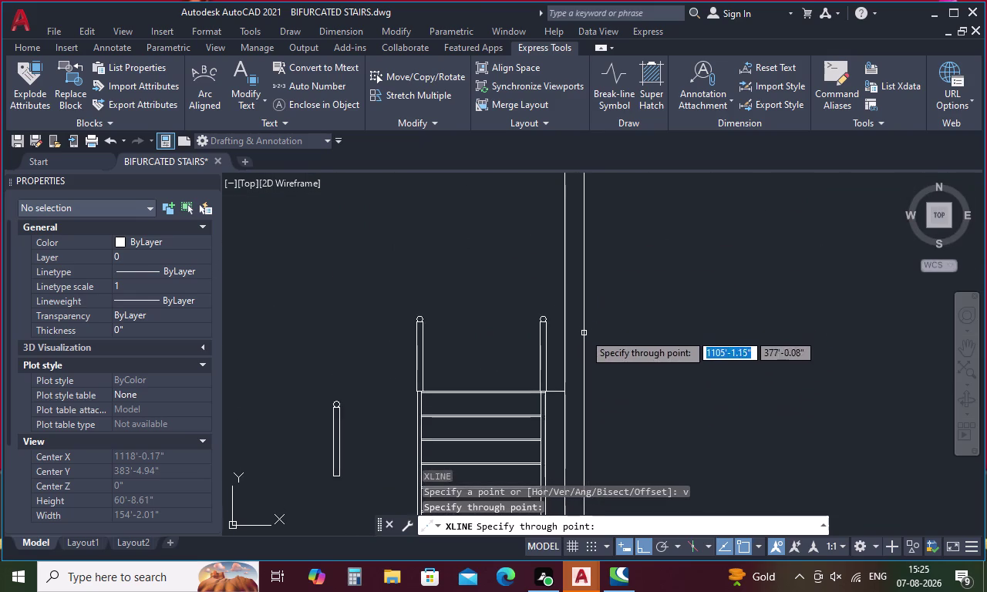
scroll(up, 3)
middle_drag(577, 338, 608, 170)
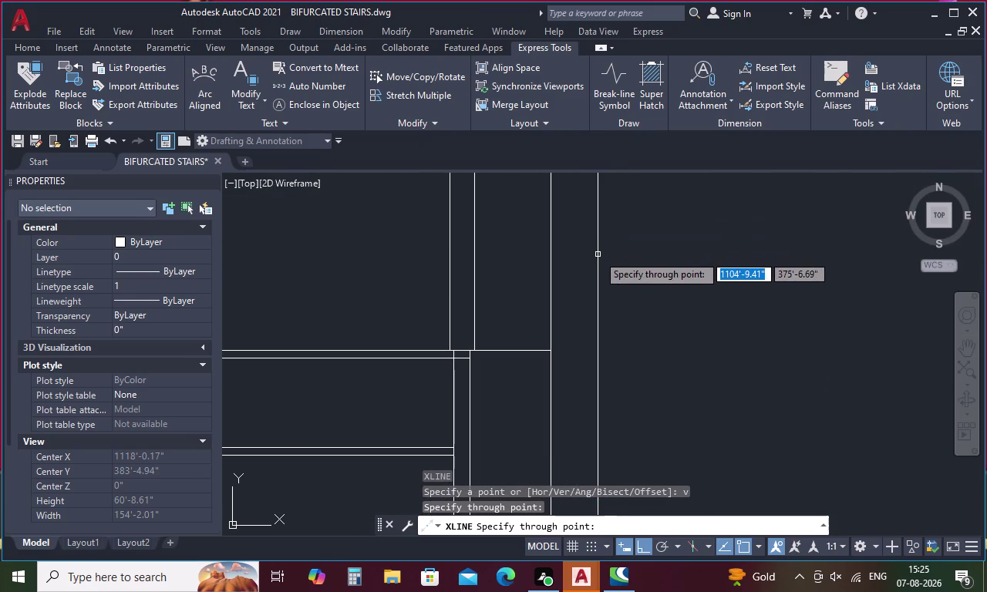
key(Escape)
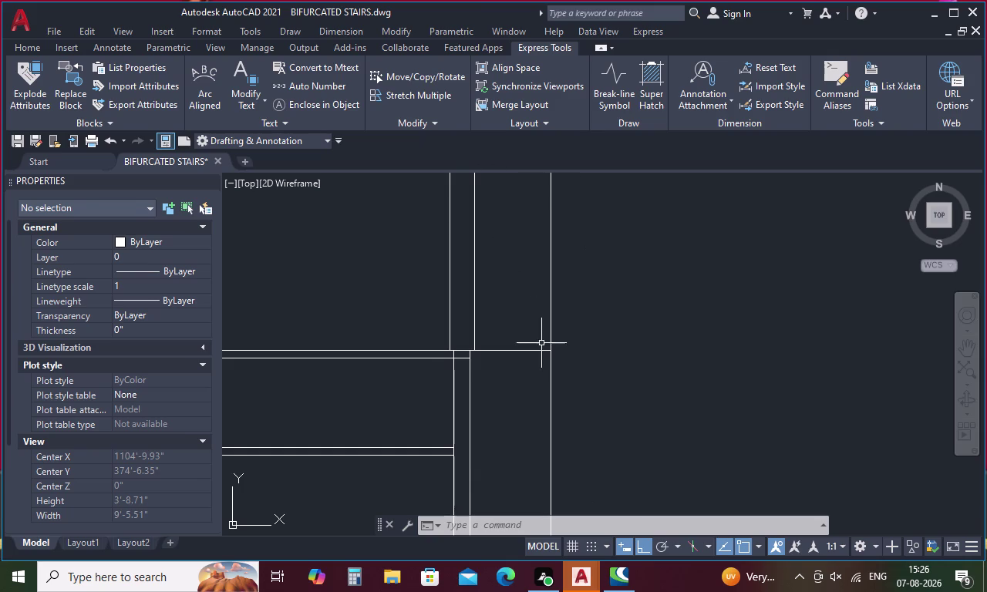
scroll(down, 3)
scroll(down, 3)
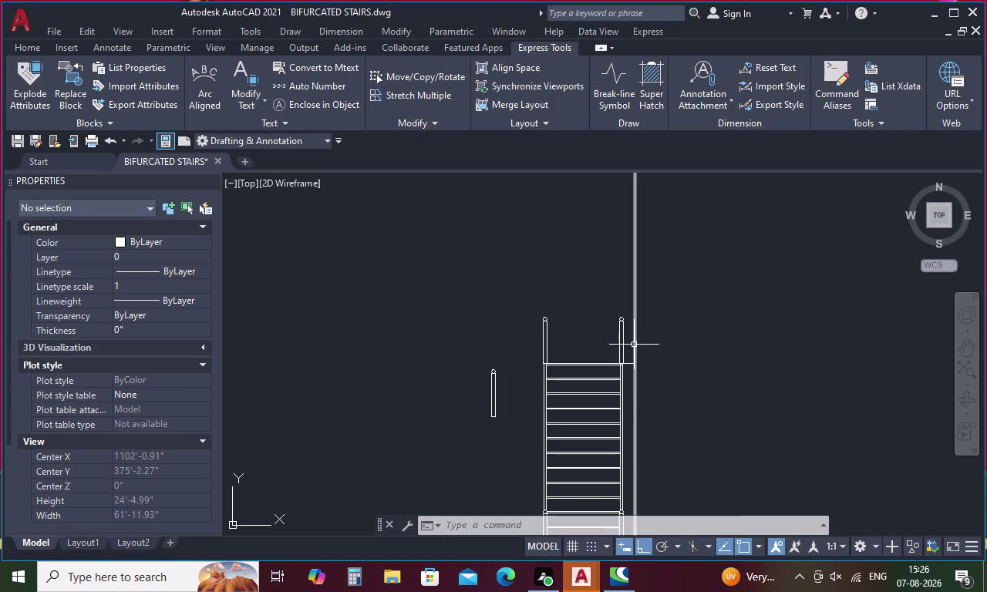
scroll(up, 3)
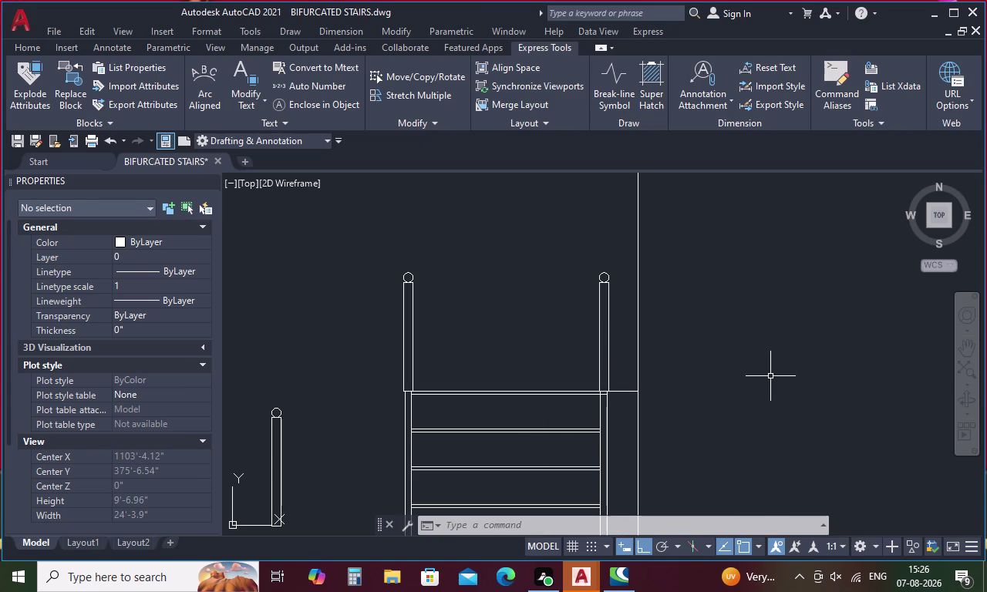
Draw a stepped line running 1' left, then 7" down.
key(Escape)
text(l)
key(space)
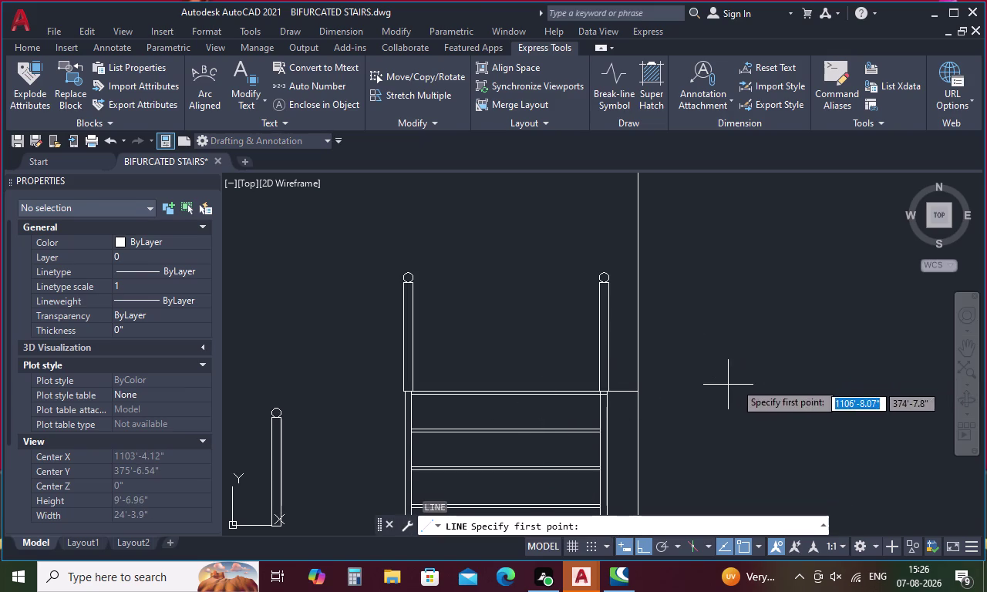
click(774, 374)
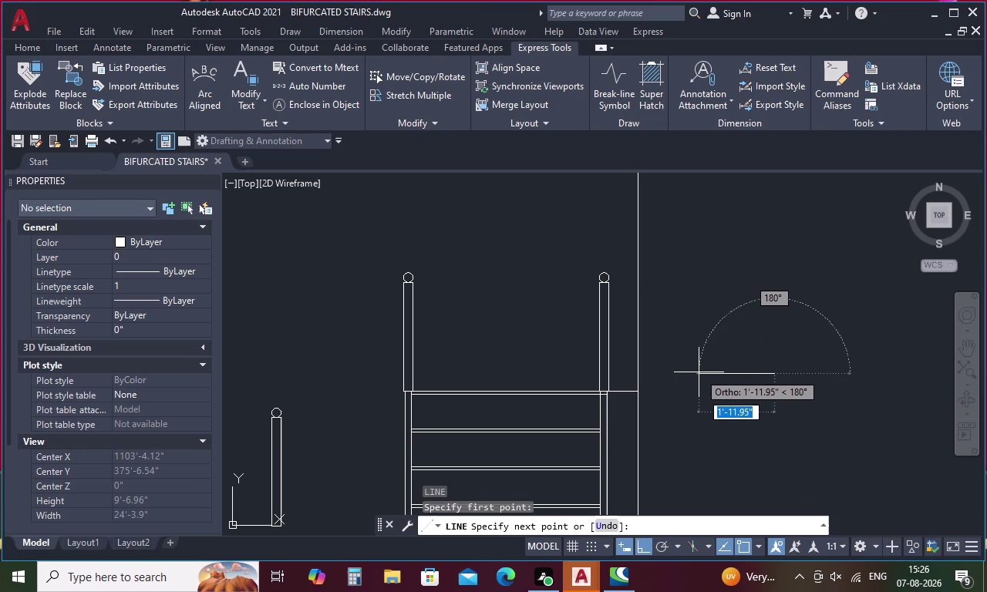
text(1')
key(space)
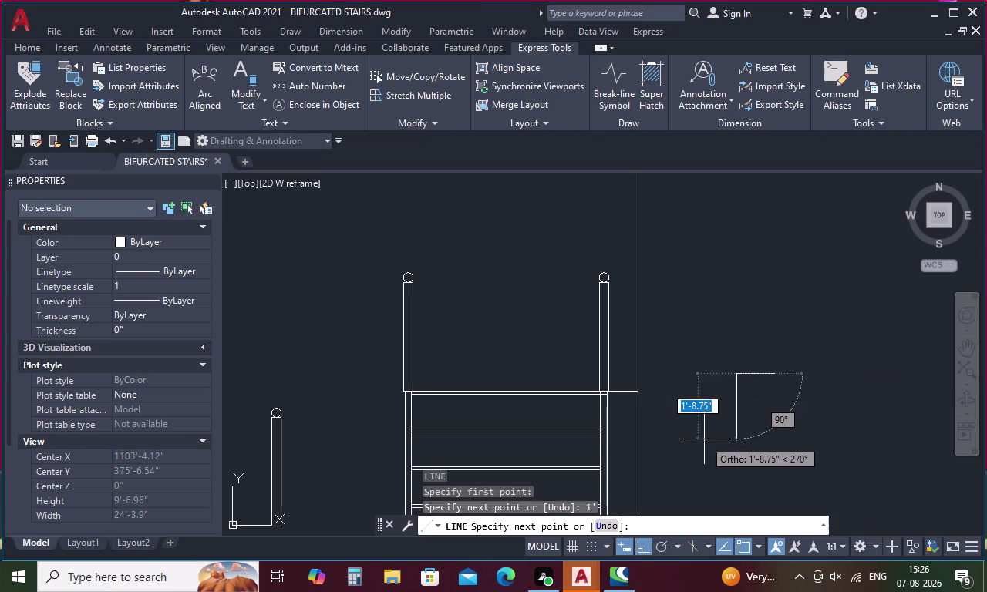
key(7)
key(shift+quotedbl)
key(space)
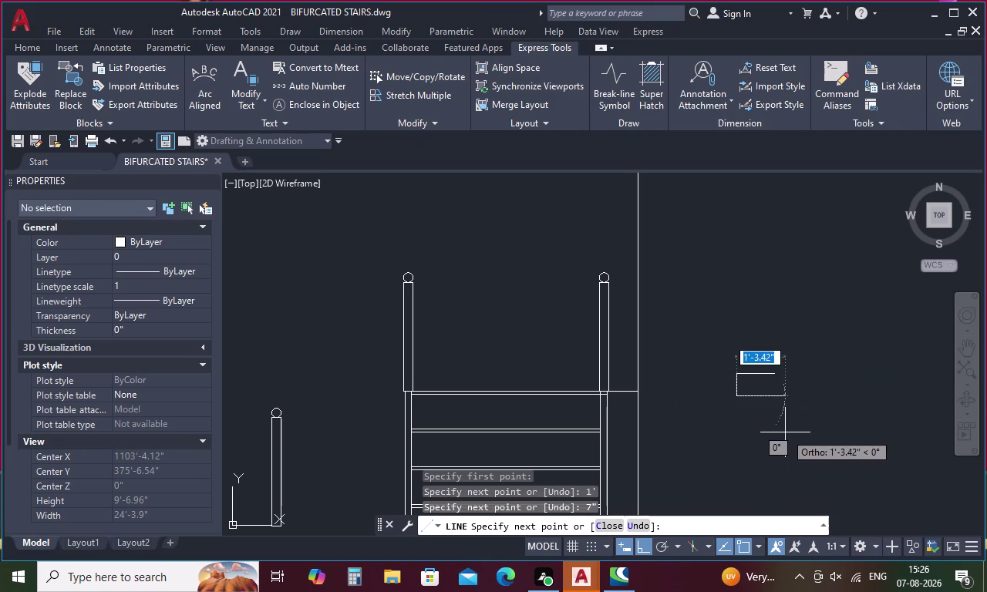
key(Escape)
Offset the stepped rail lines by 1".
key(o)
key(space)
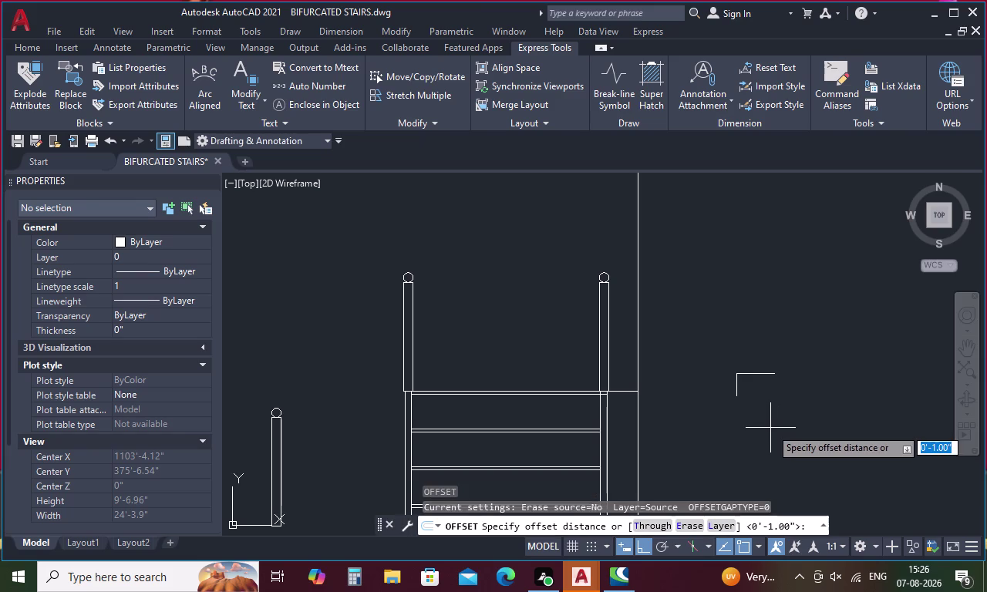
text(1)
key(space)
click(755, 374)
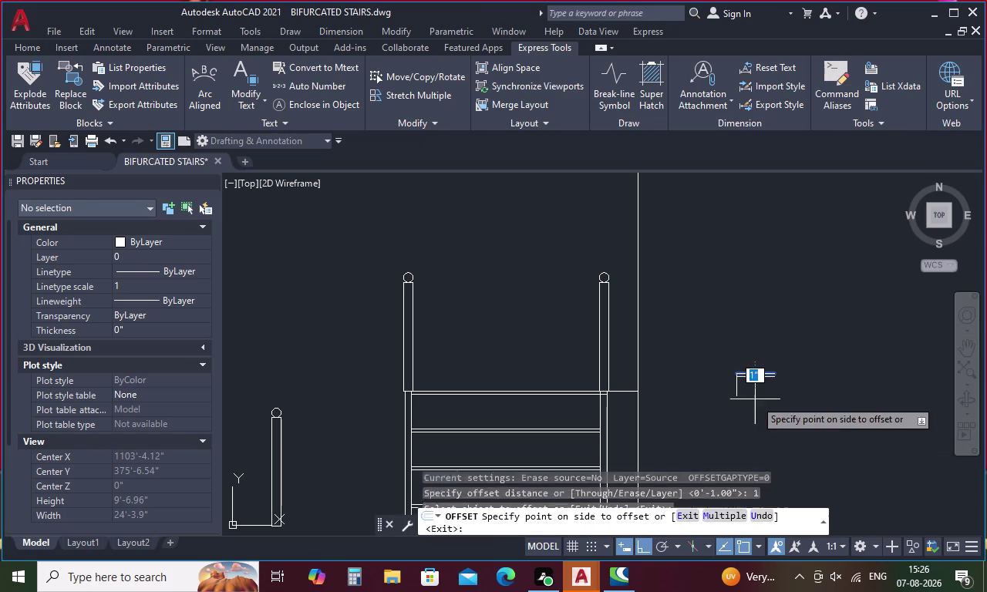
click(755, 401)
scroll(up, 3)
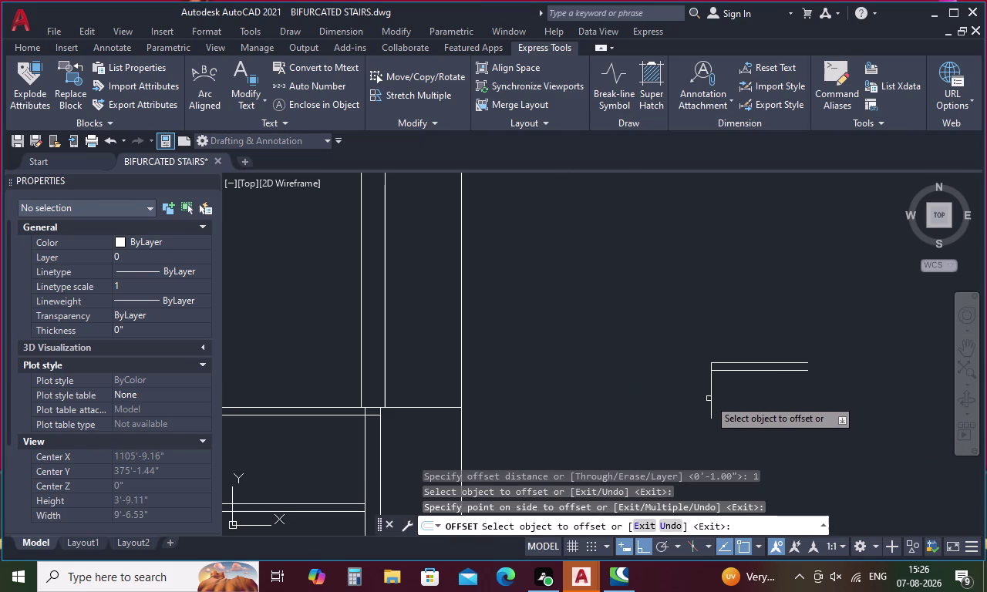
click(709, 398)
click(733, 395)
key(Escape)
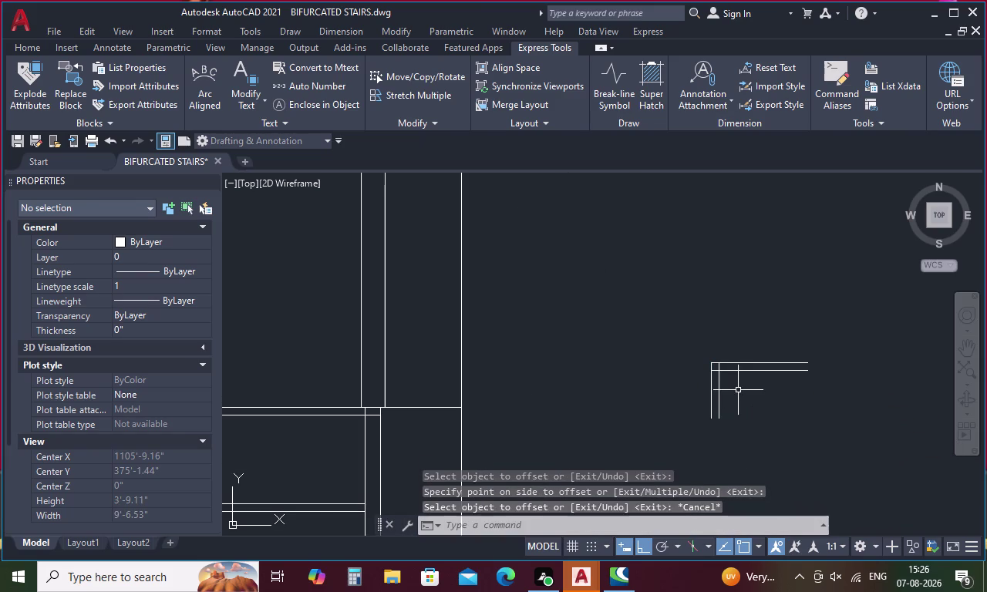
Trim the excess line segments at the rail corner.
text(tr)
key(space)
scroll(up, 3)
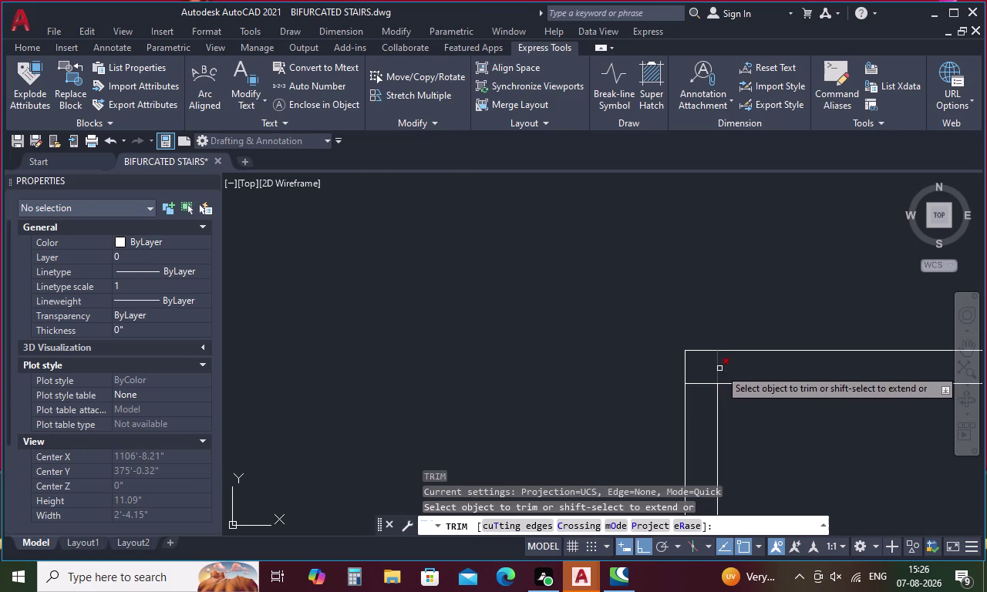
drag(721, 364, 705, 374)
drag(691, 367, 671, 368)
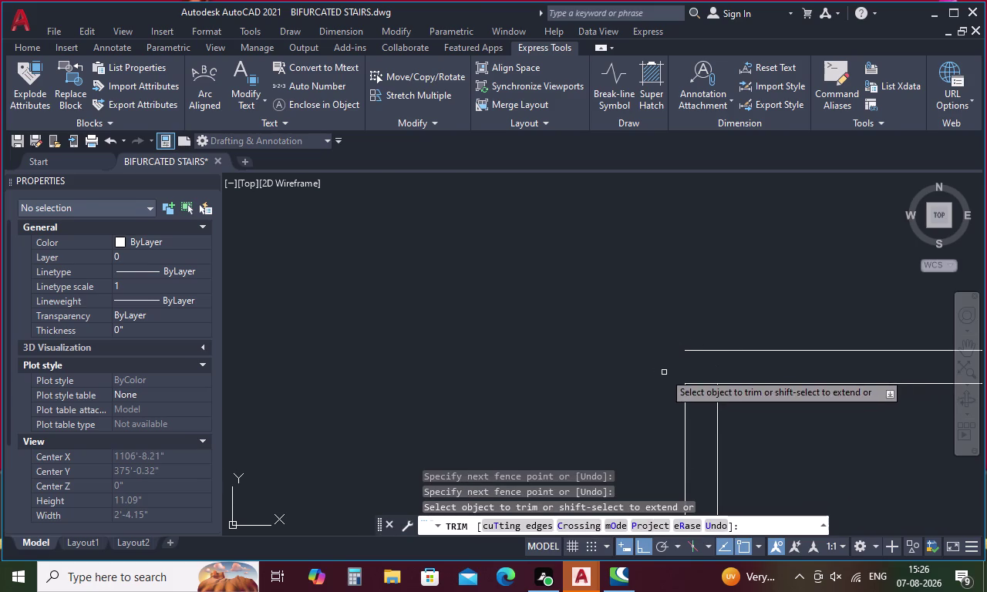
key(Escape)
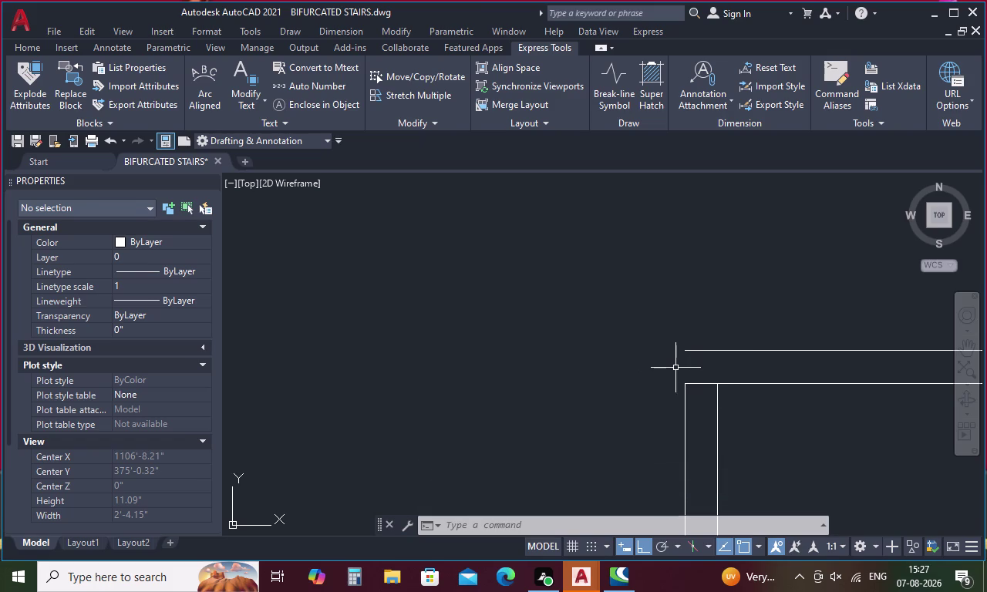
Fillet the top rail and post lines into a rounded corner.
text(f)
key(space)
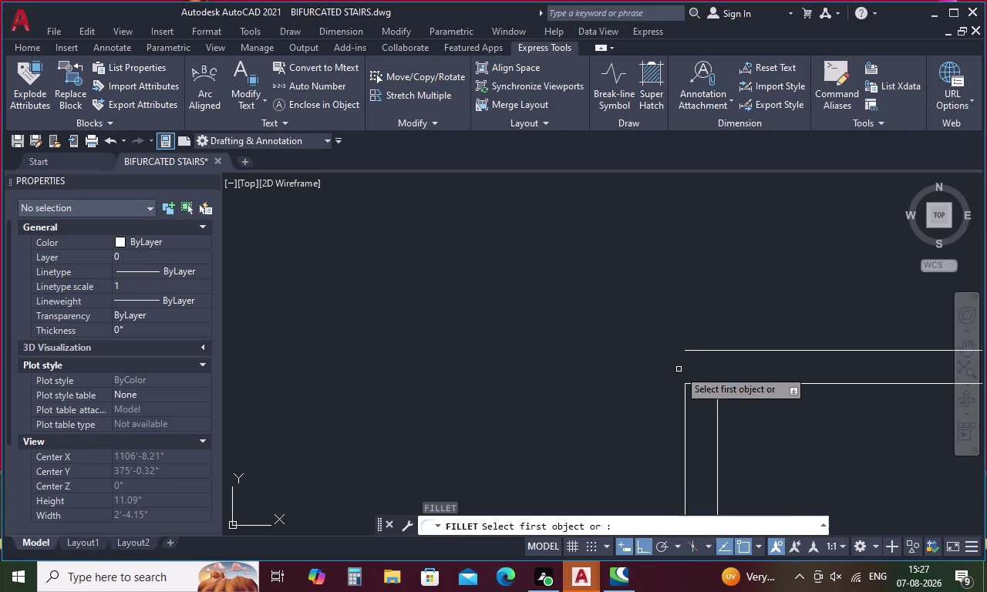
click(701, 350)
click(702, 384)
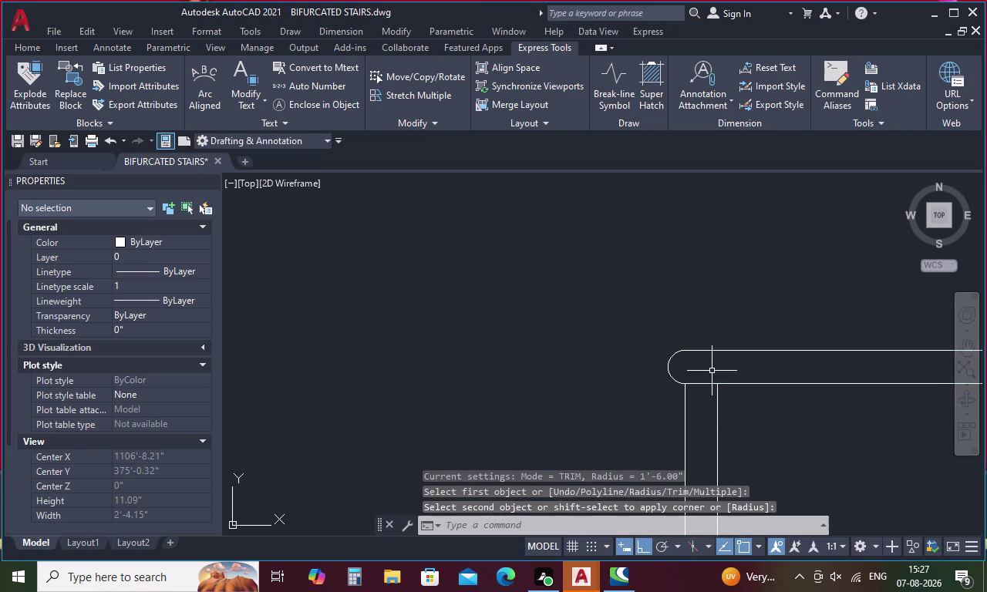
scroll(down, 3)
key(Escape)
Group the five rail and post lines into one unnamed group.
drag(854, 342, 641, 303)
drag(763, 410, 607, 370)
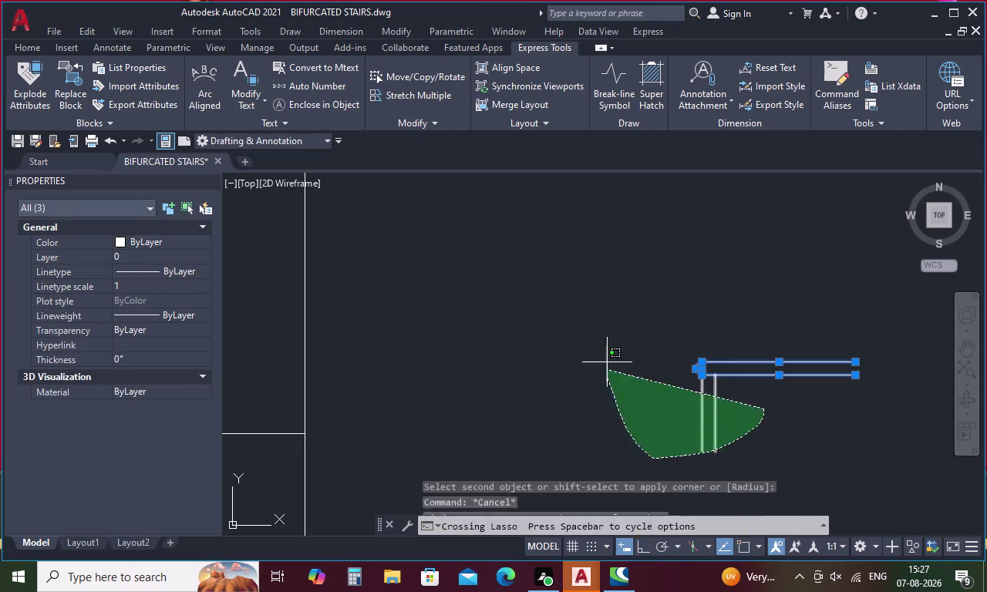
drag(607, 370, 607, 349)
text(g)
key(space)
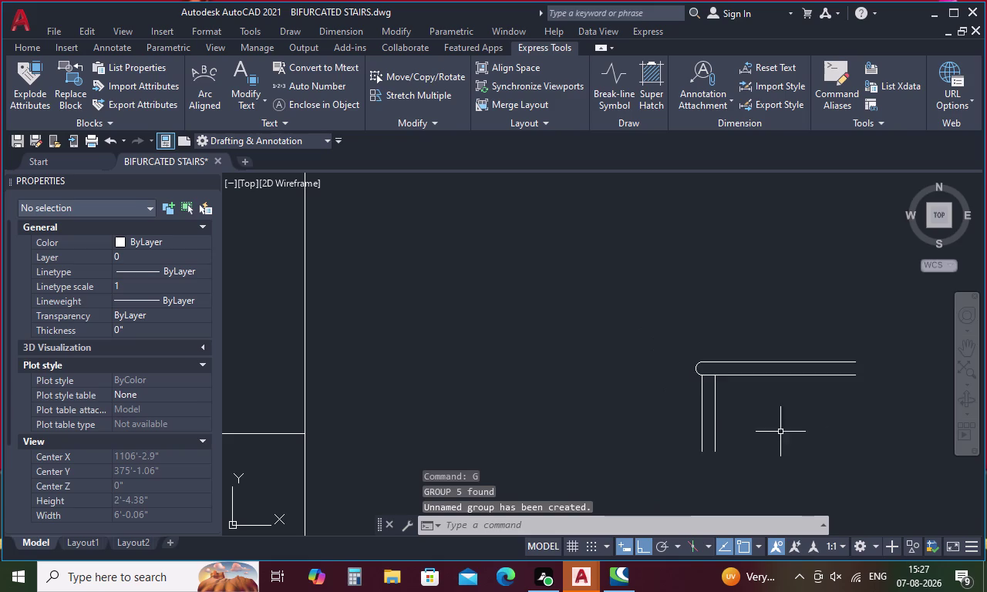
right_click(666, 455)
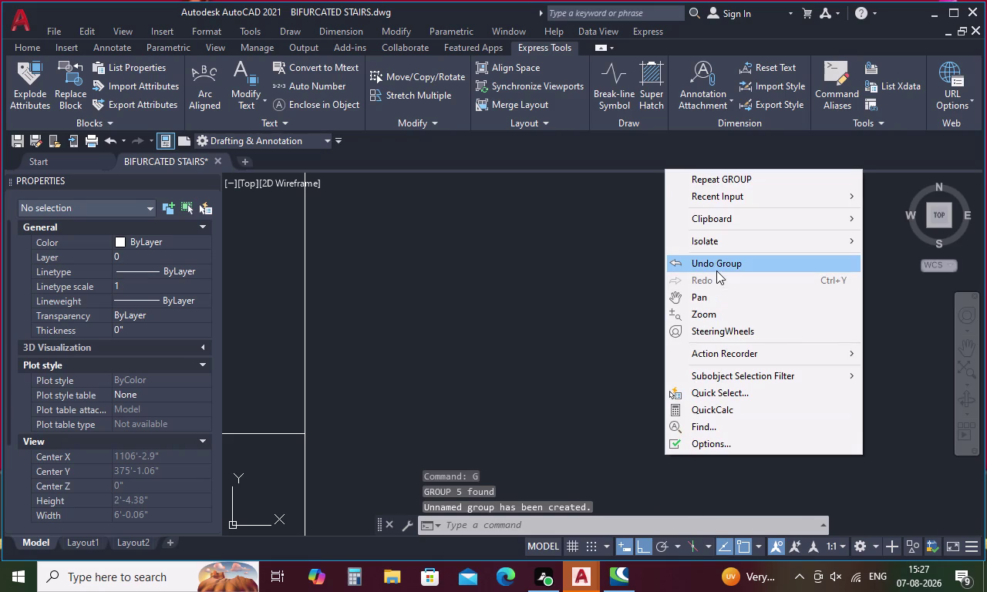
Start a Copy Selection of the rail-and-post group, based at the post bottom.
key(Escape)
click(713, 362)
right_click(712, 363)
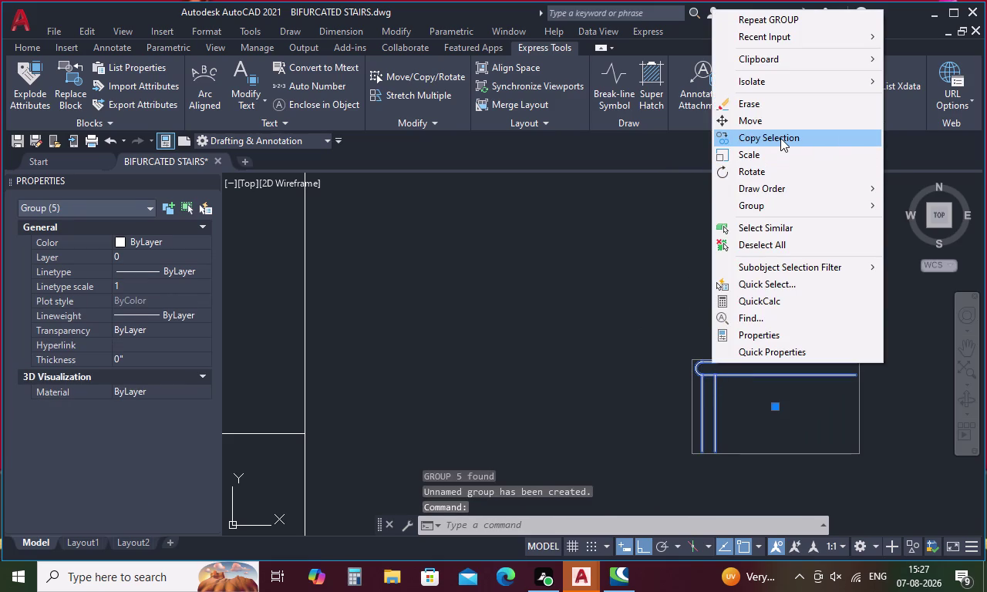
click(780, 137)
click(699, 452)
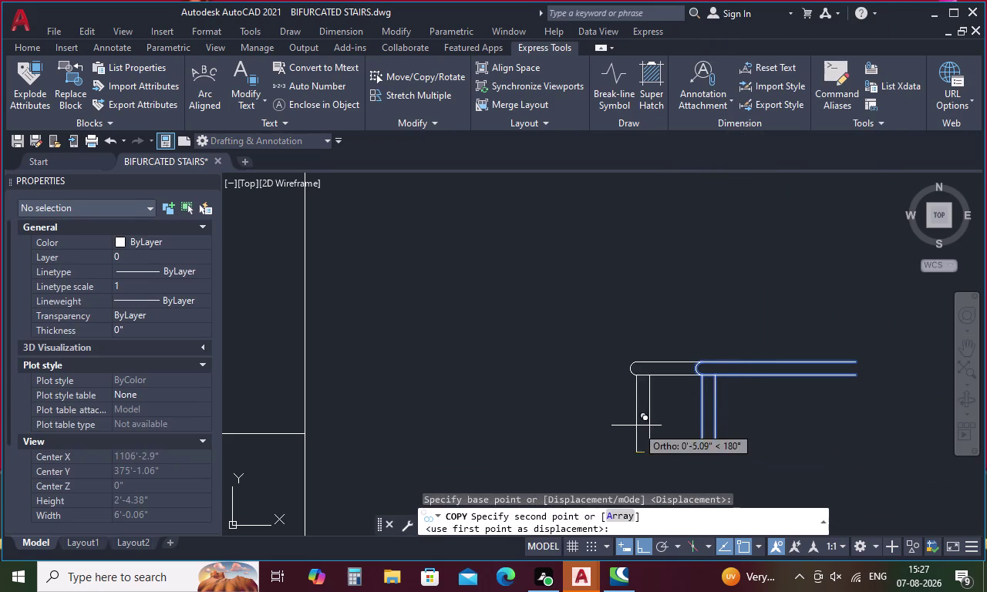
scroll(down, 3)
scroll(up, 3)
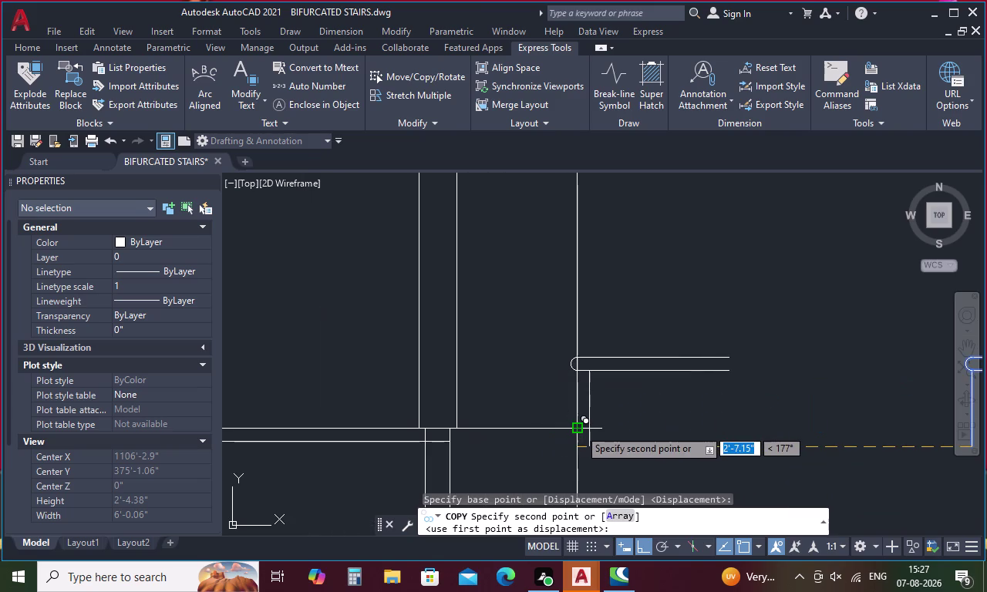
scroll(up, 3)
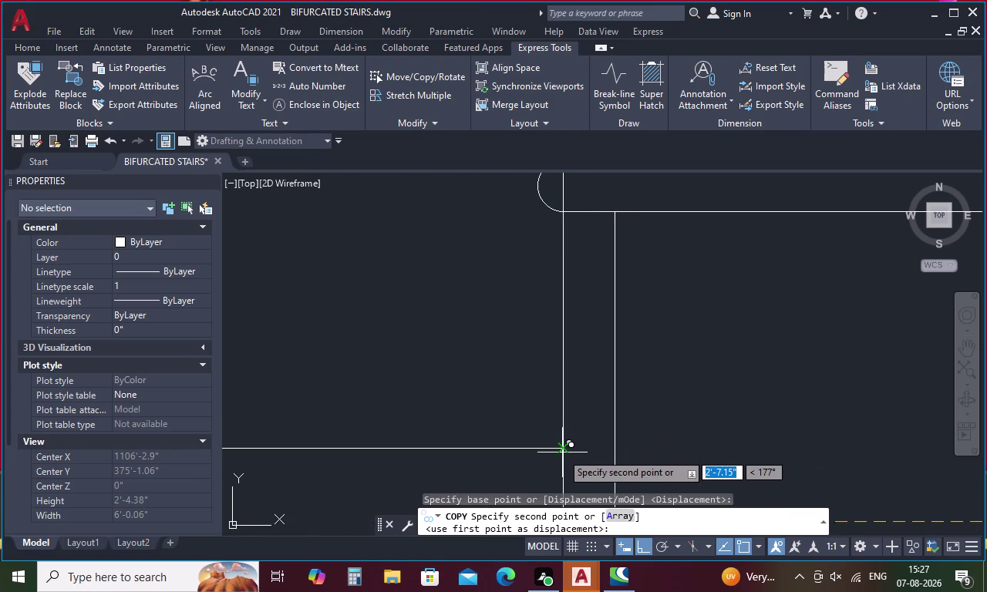
Place group copies on the first five treads of the flight.
click(565, 448)
scroll(down, 3)
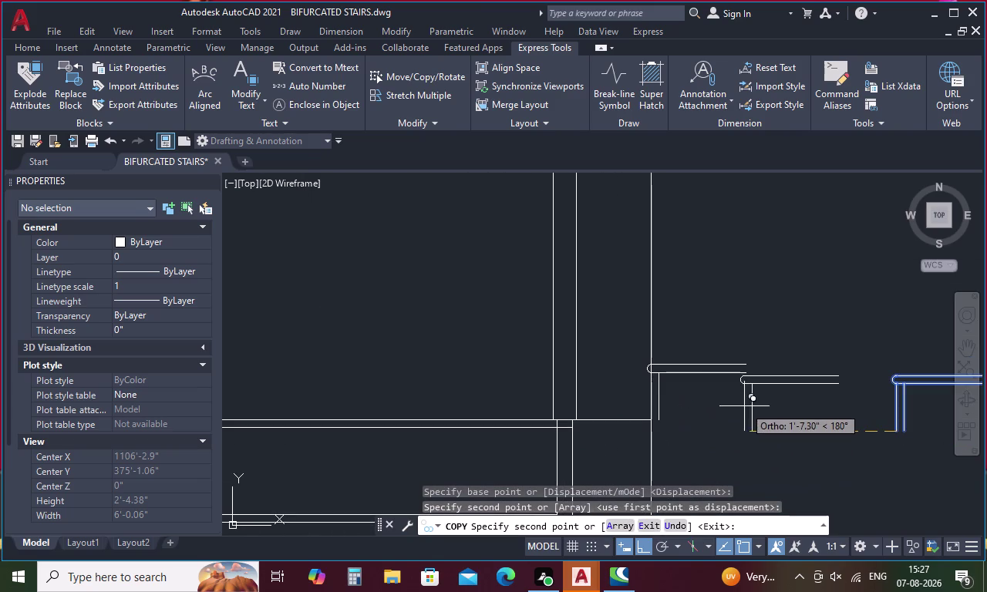
middle_drag(744, 406, 657, 427)
scroll(up, 3)
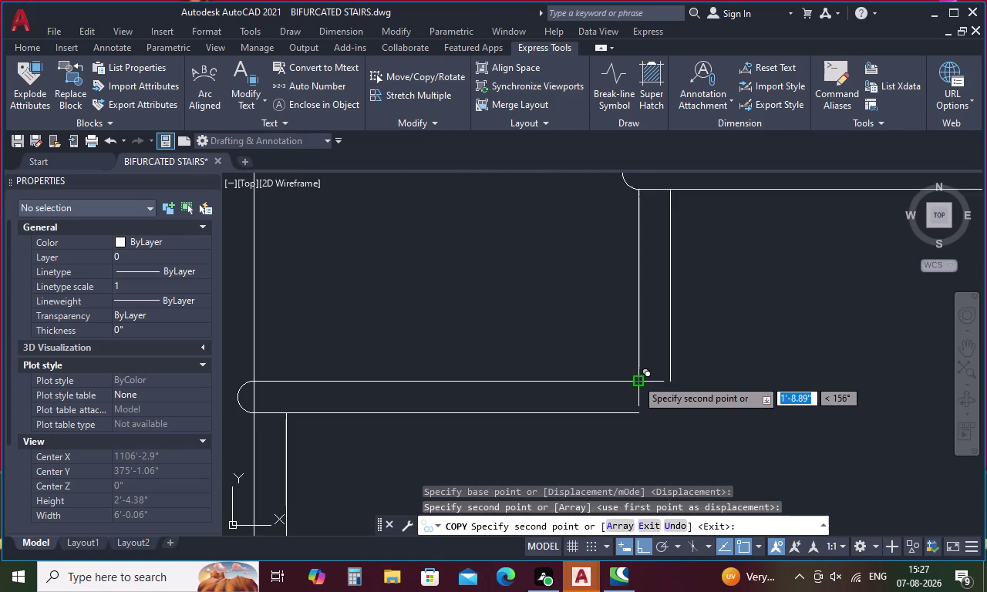
click(636, 379)
scroll(down, 3)
middle_drag(725, 383, 578, 410)
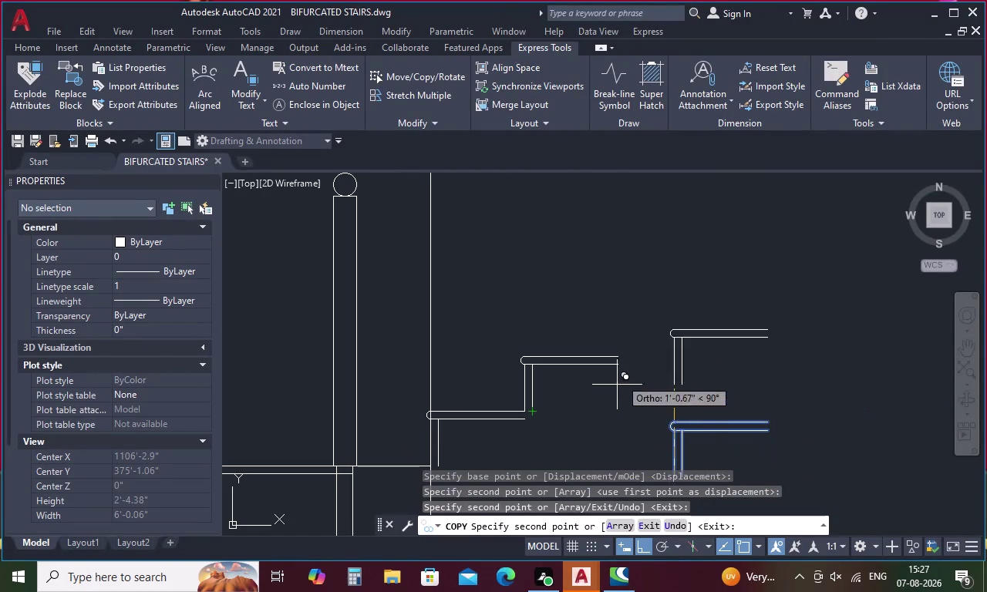
click(617, 356)
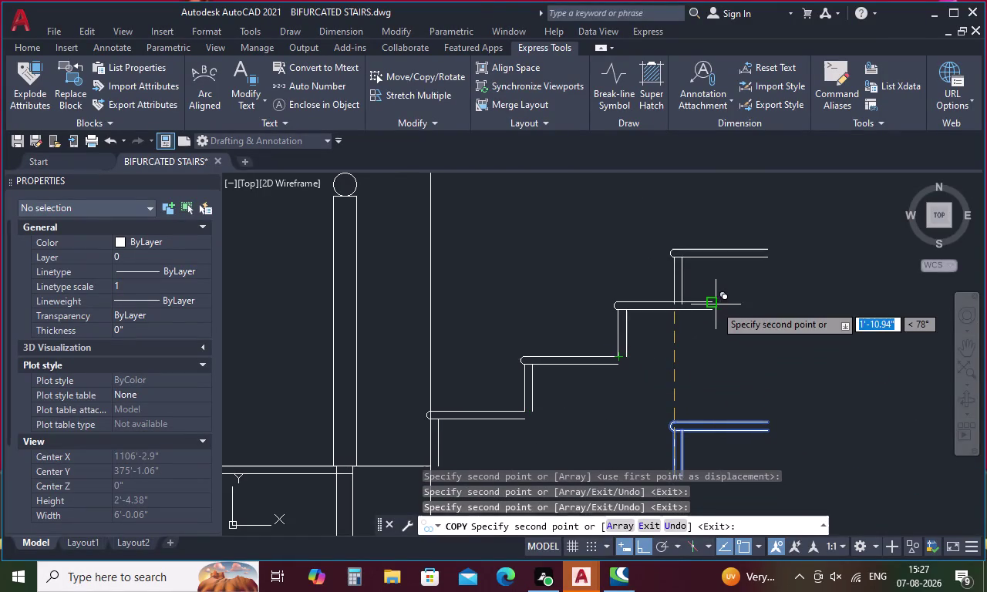
click(714, 305)
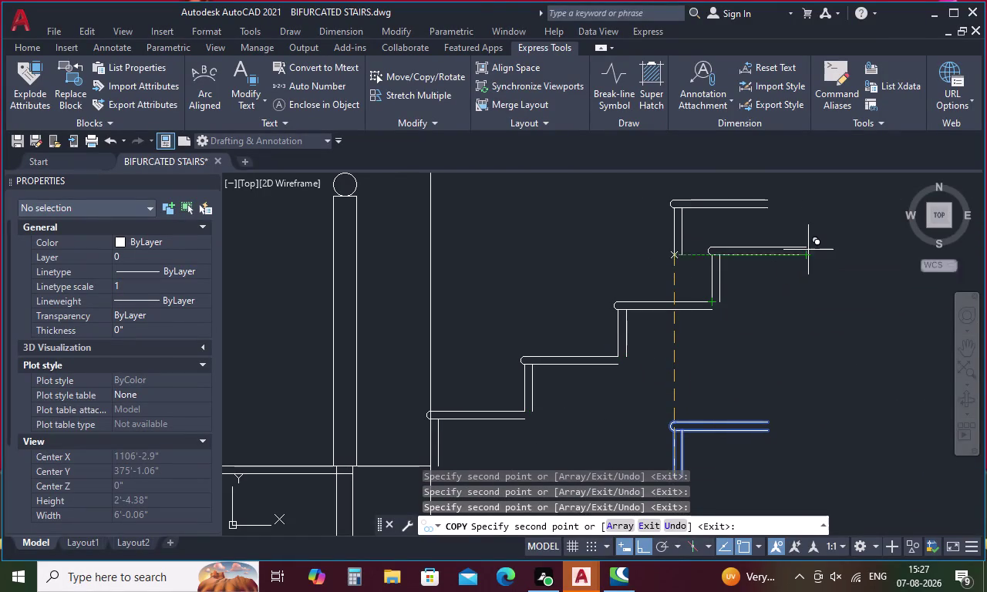
click(808, 249)
Place copies on the remaining treads up to the top and end copying.
middle_drag(855, 264, 675, 353)
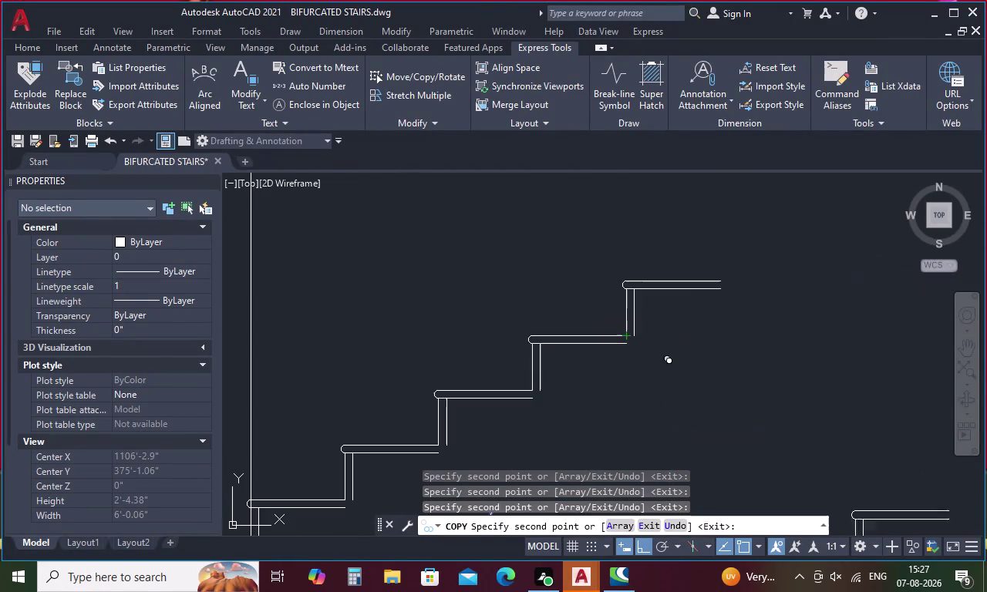
scroll(up, 3)
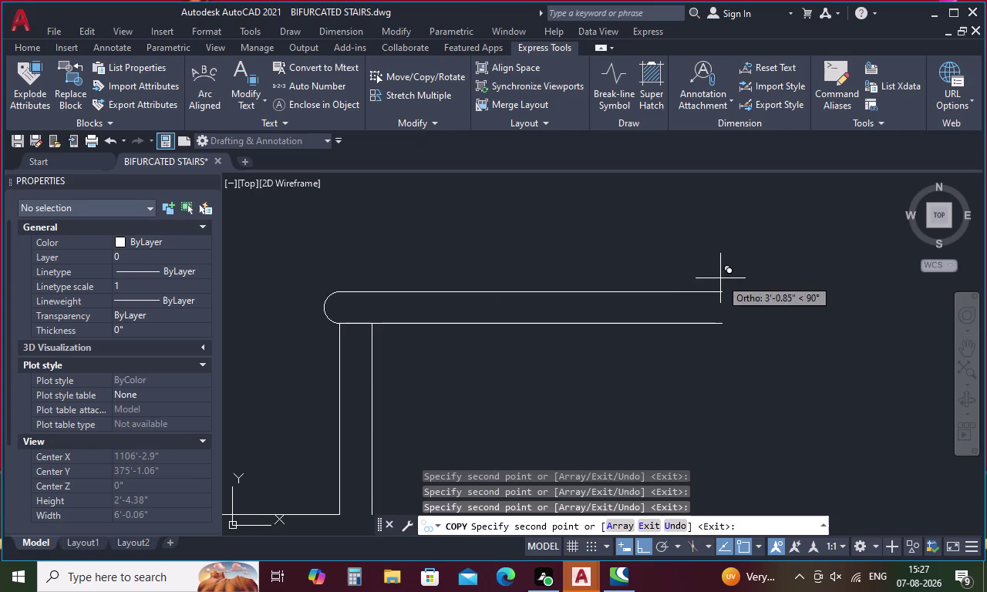
click(721, 294)
scroll(down, 3)
middle_drag(761, 295, 725, 318)
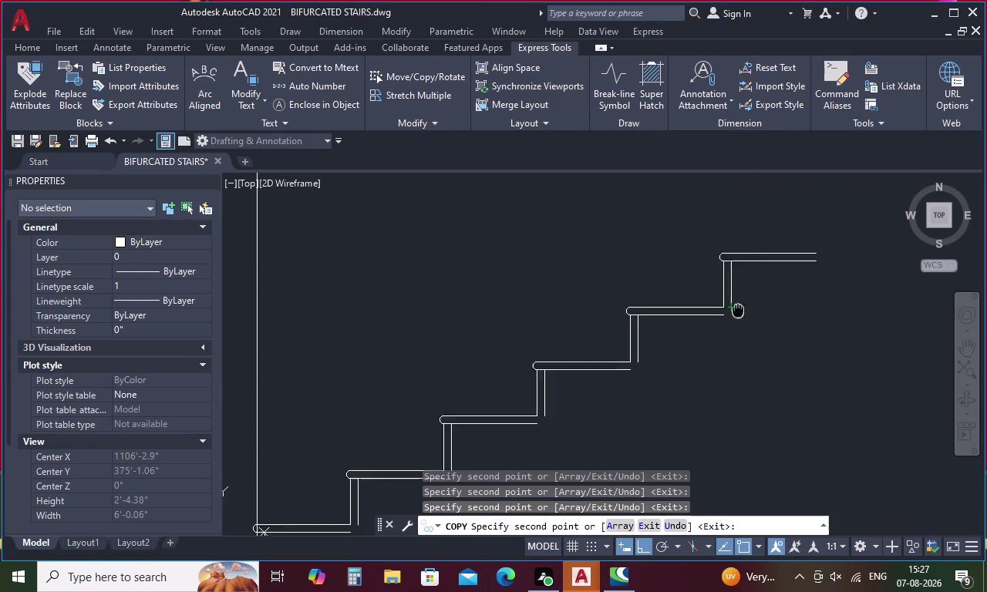
middle_drag(726, 318, 615, 368)
click(689, 312)
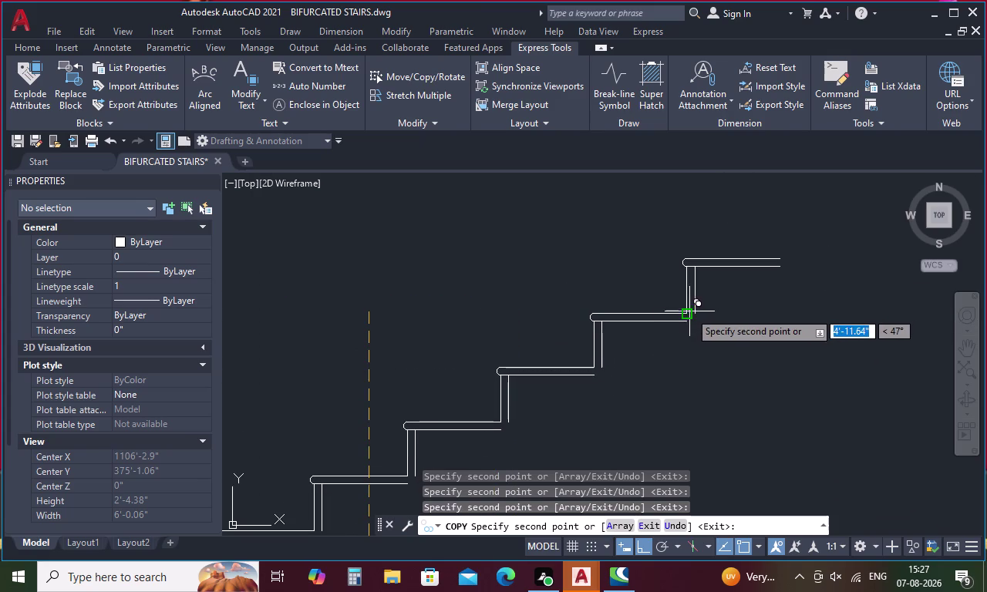
middle_drag(776, 313, 651, 381)
click(658, 323)
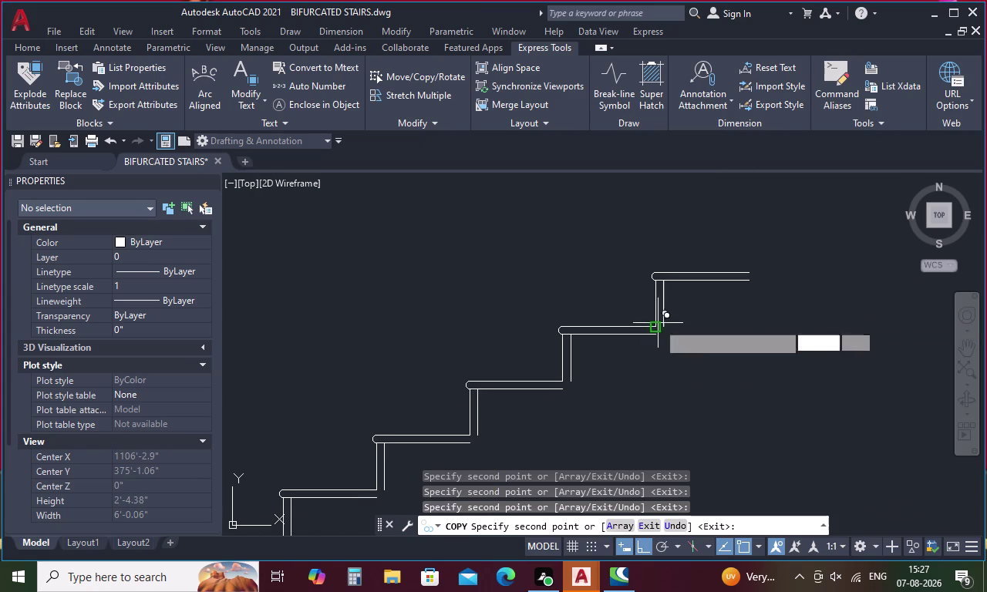
middle_drag(753, 314, 647, 381)
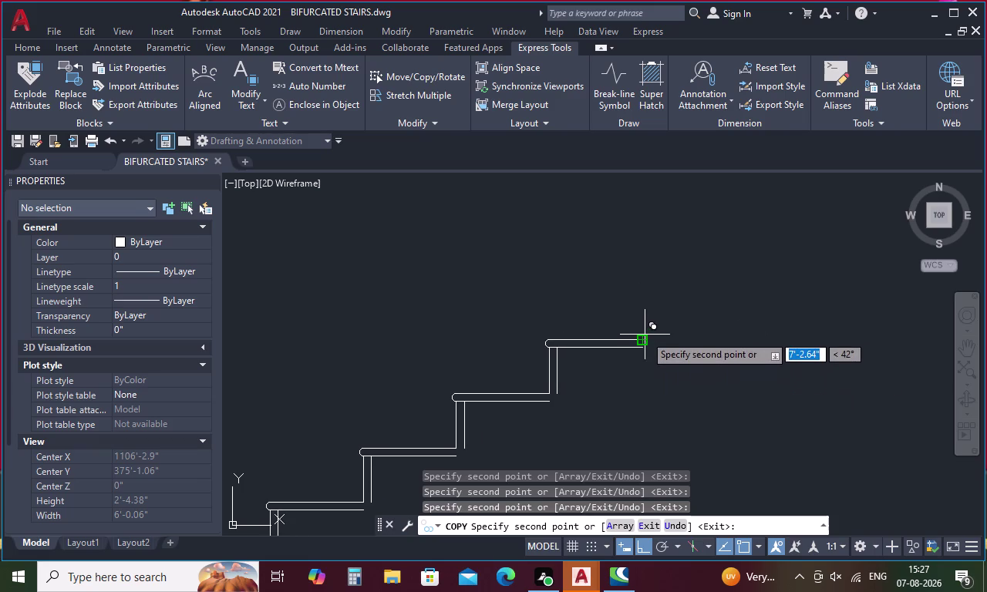
click(645, 339)
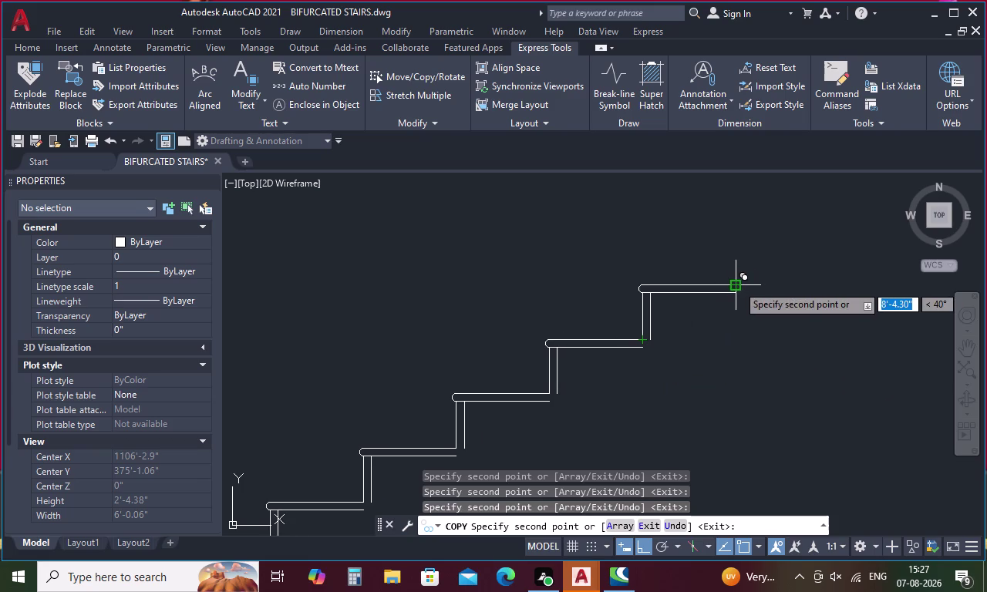
click(737, 285)
middle_drag(807, 277, 704, 379)
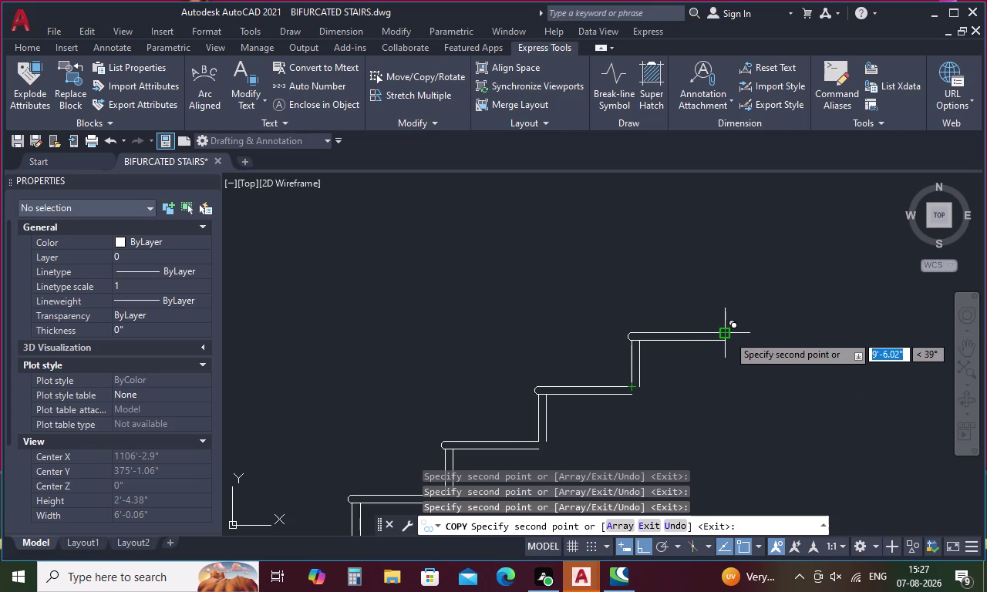
click(728, 331)
middle_drag(783, 318, 695, 407)
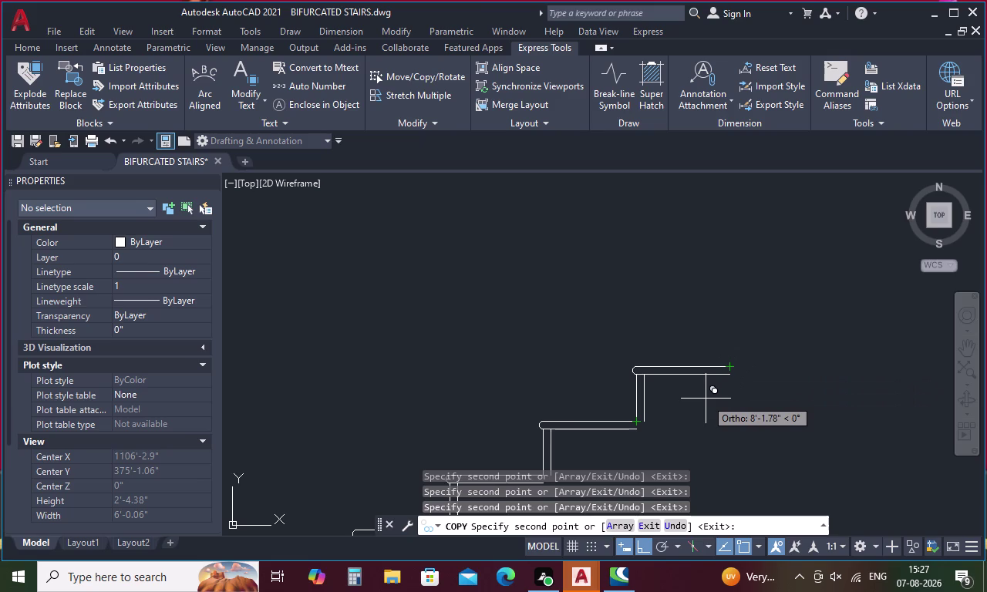
scroll(down, 3)
middle_drag(705, 400, 755, 280)
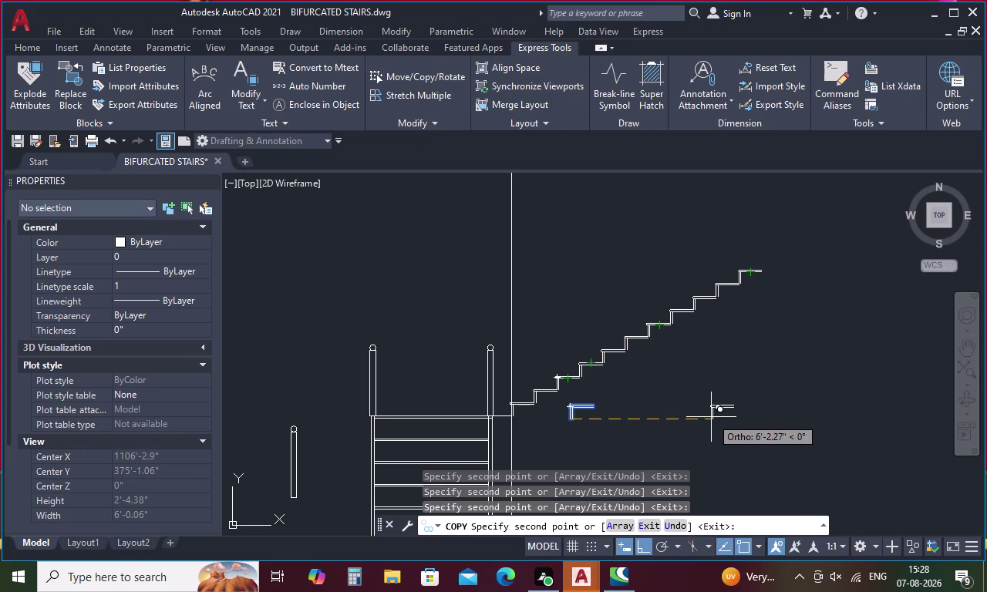
key(Escape)
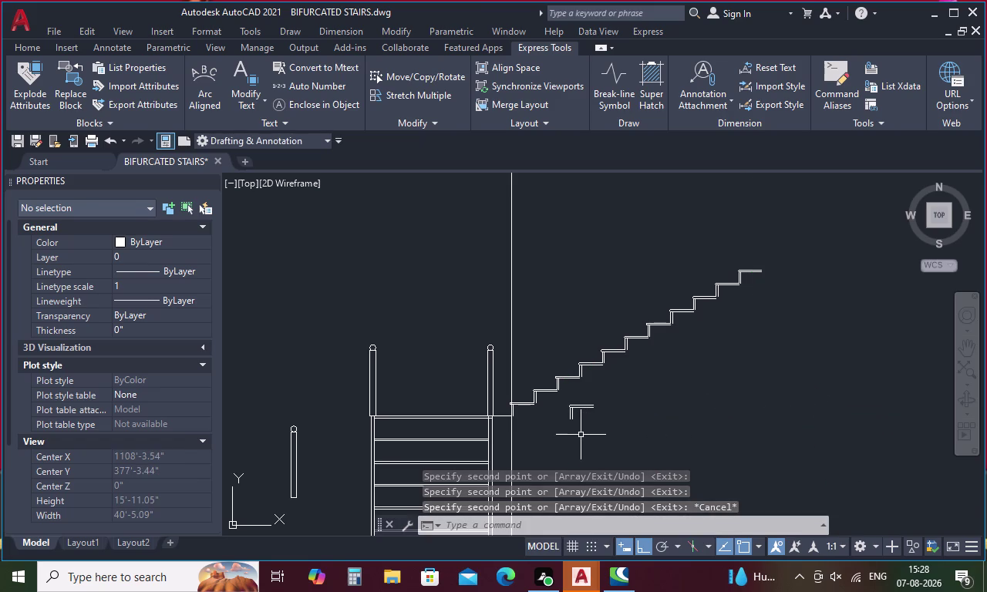
Place a vertical construction line (XL, V) at the upper landing.
key(x)
text(l)
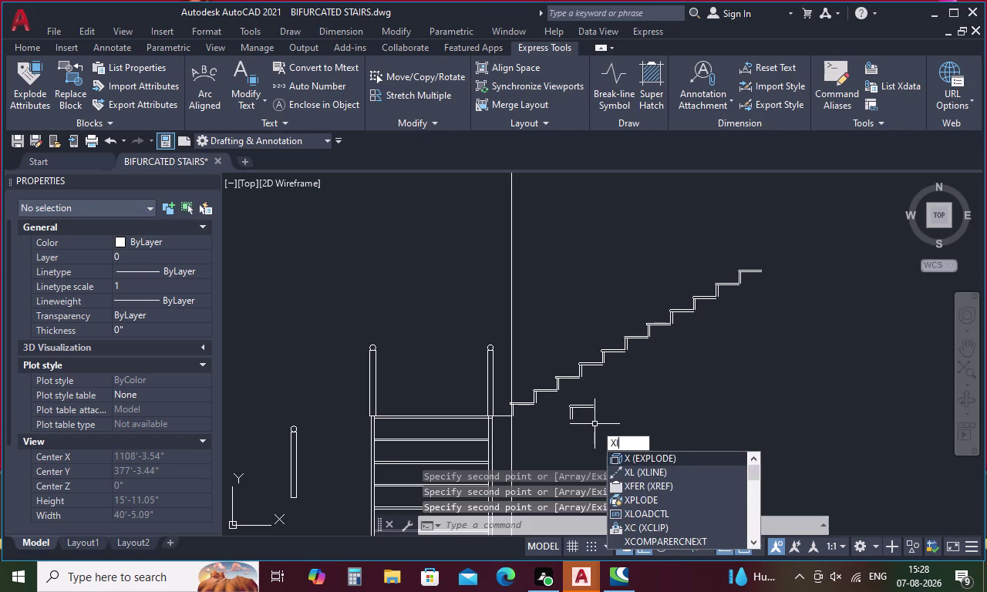
key(space)
text(v)
key(space)
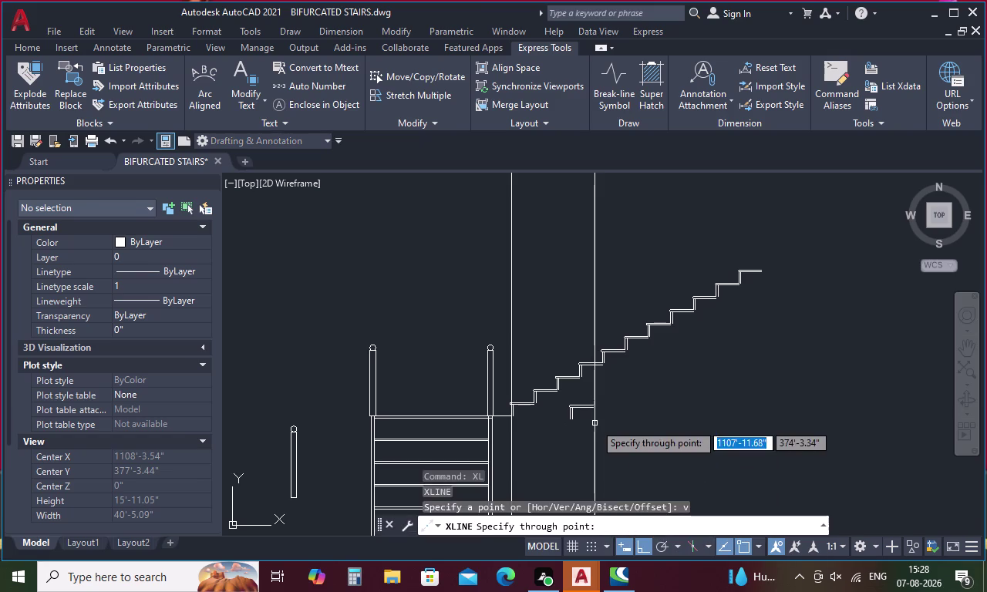
scroll(down, 3)
scroll(up, 3)
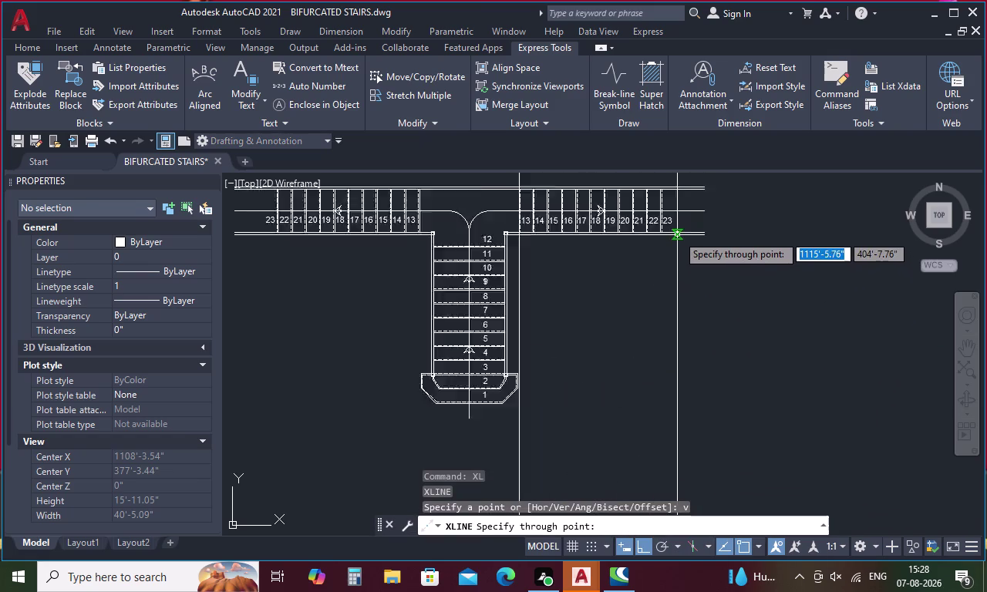
scroll(up, 3)
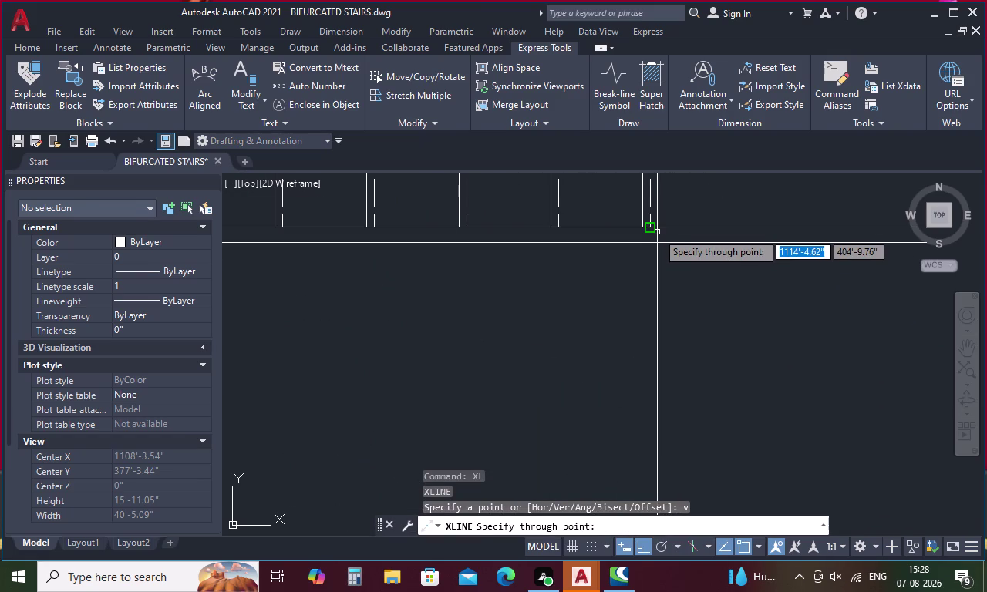
click(653, 232)
Bring the stepped handrail into view, cancel XLINE and undo the construction line.
scroll(down, 3)
middle_drag(698, 340, 676, 284)
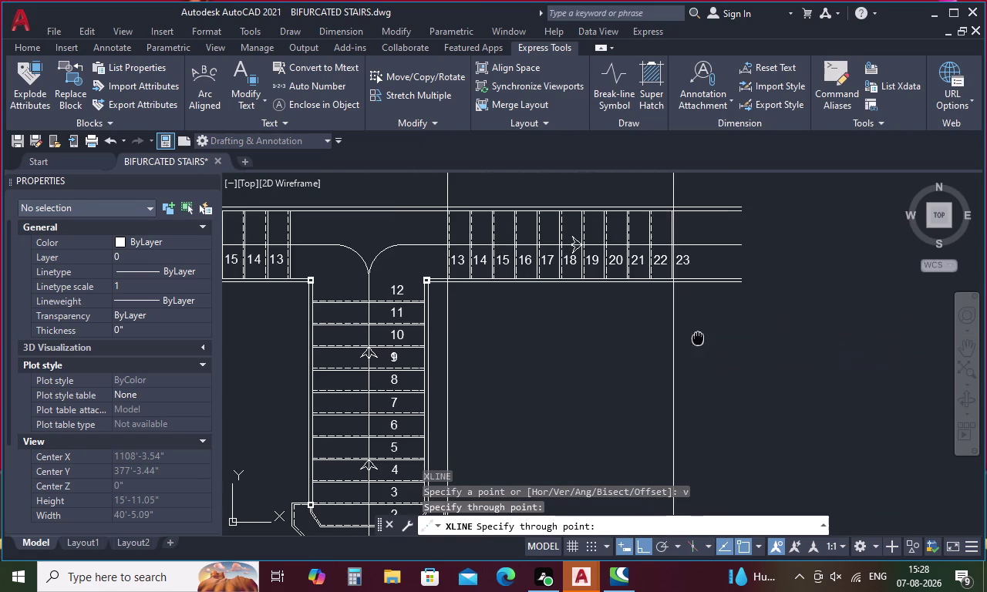
middle_drag(675, 284, 670, 266)
scroll(down, 3)
middle_drag(683, 425, 653, 312)
scroll(up, 3)
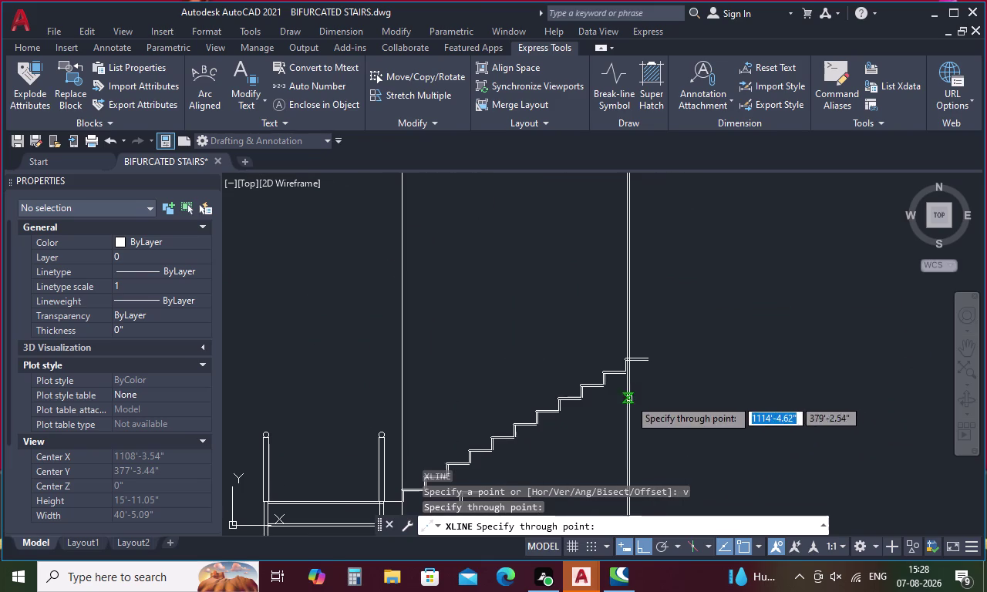
scroll(up, 3)
scroll(up, 3)
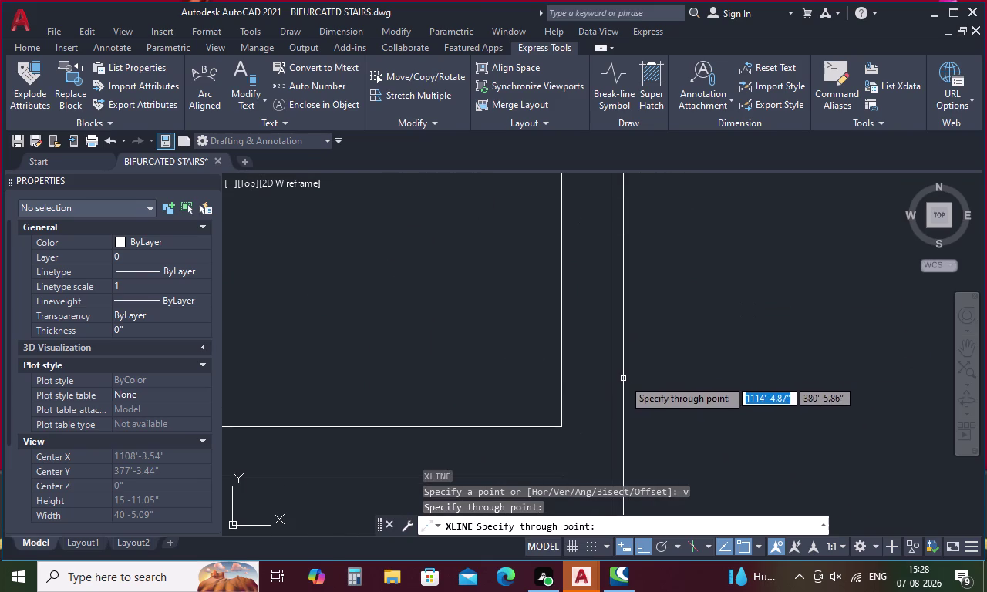
key(Escape)
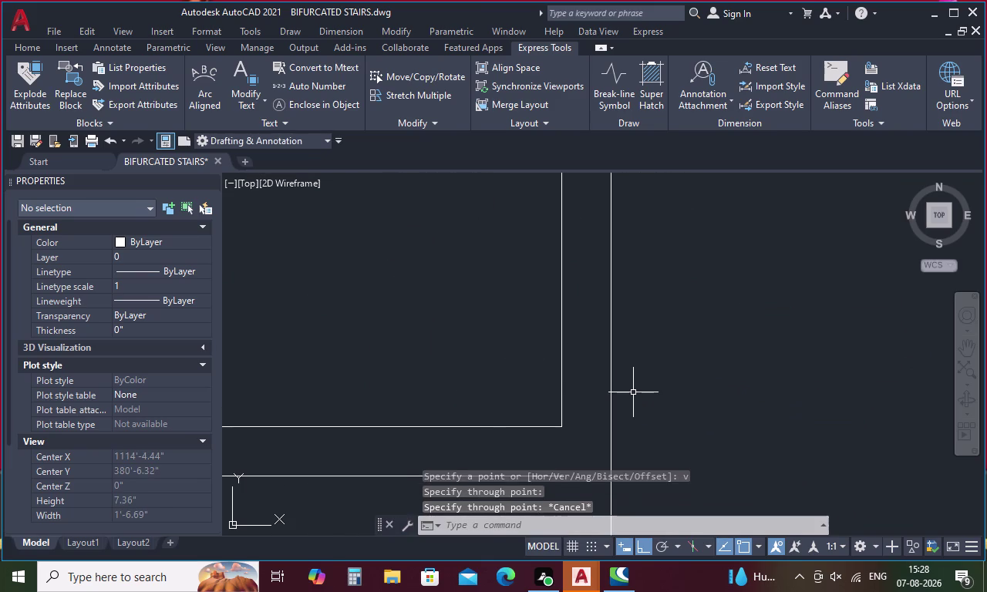
key(ctrl+z)
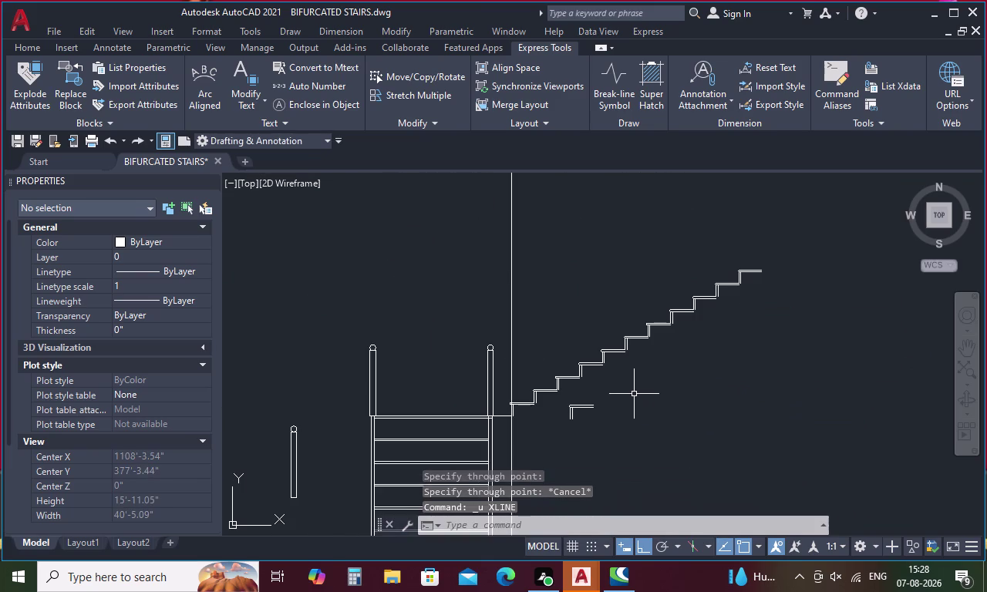
key(Escape)
Try a Multiple fillet on a handrail step corner; the radius is too large.
key(f)
key(space)
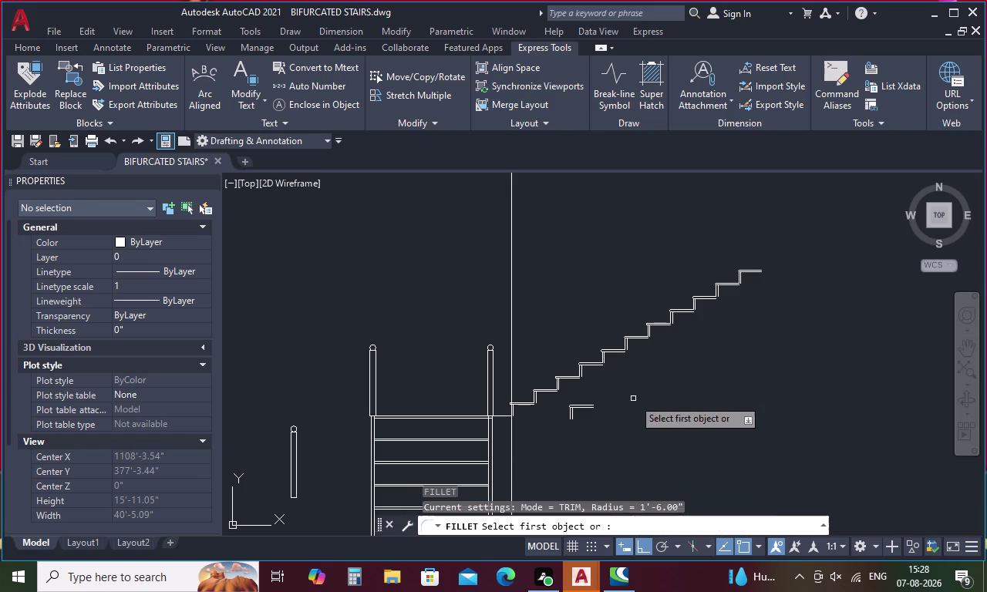
text(m)
key(space)
scroll(up, 3)
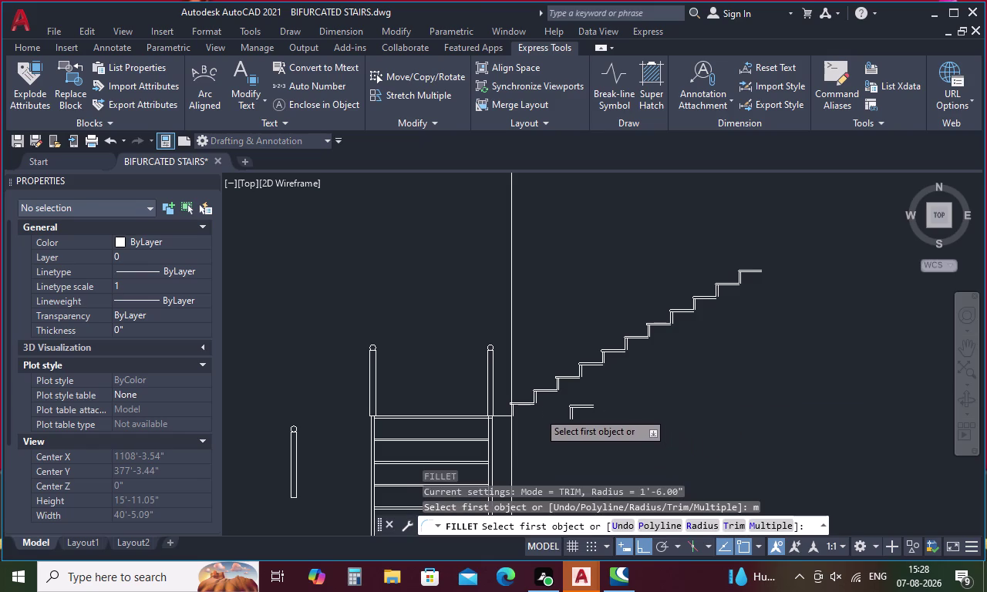
scroll(up, 3)
click(499, 390)
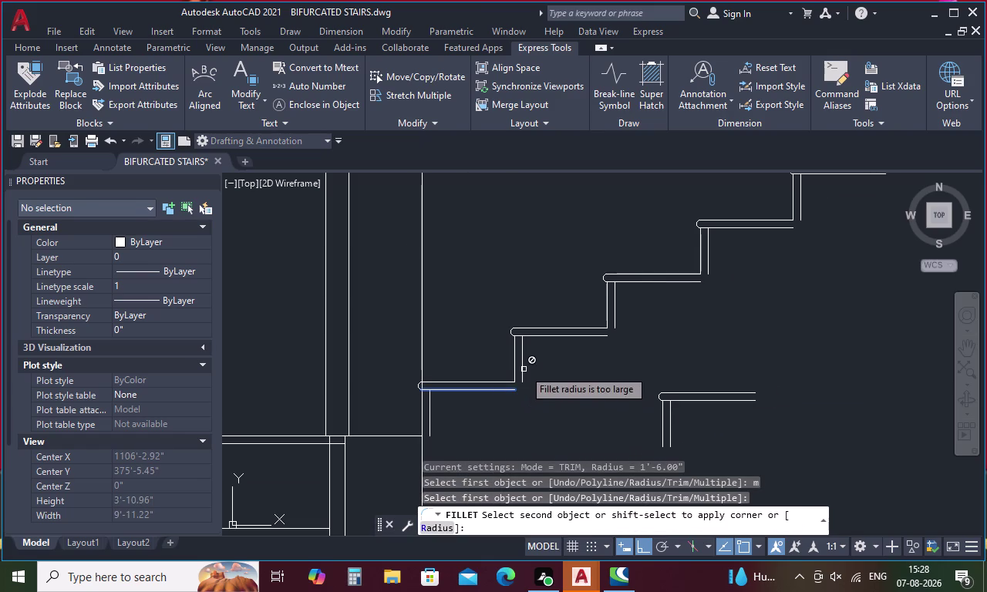
click(524, 367)
key(Escape)
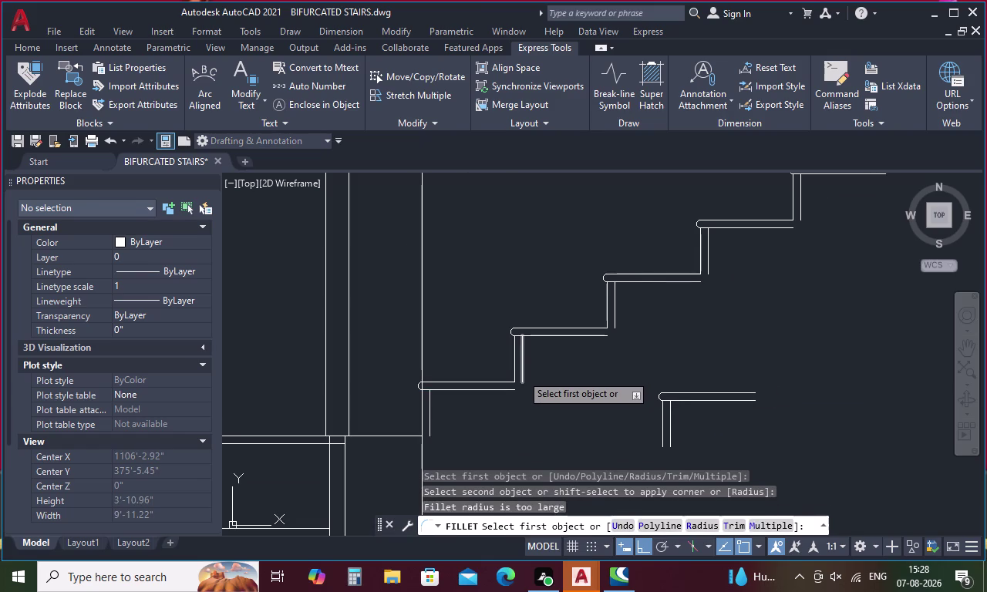
key(Escape)
Retry the multiple fillet on the step corner, cancelling when it fails again.
text(f m)
key(space)
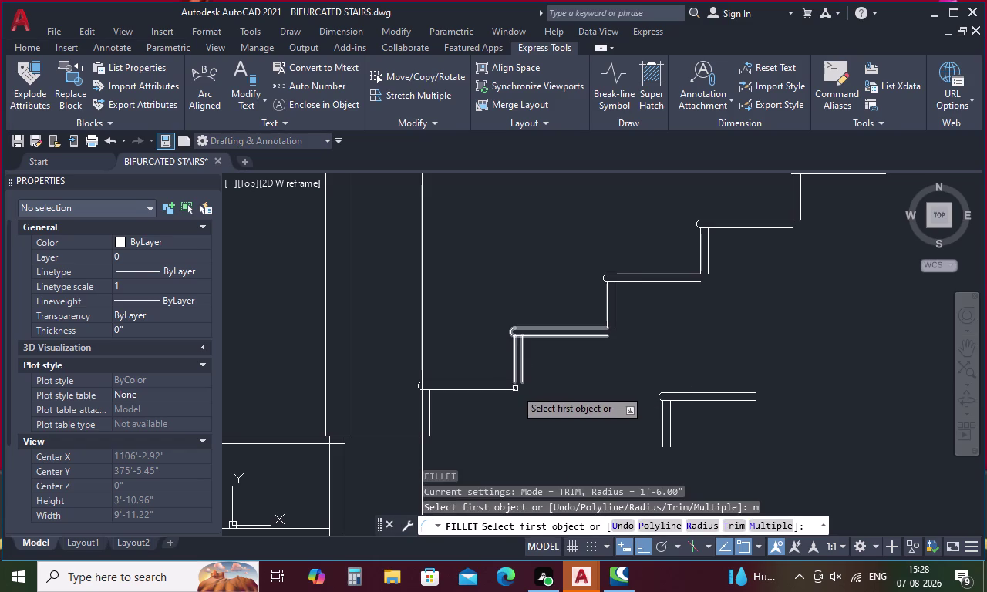
click(516, 391)
click(521, 375)
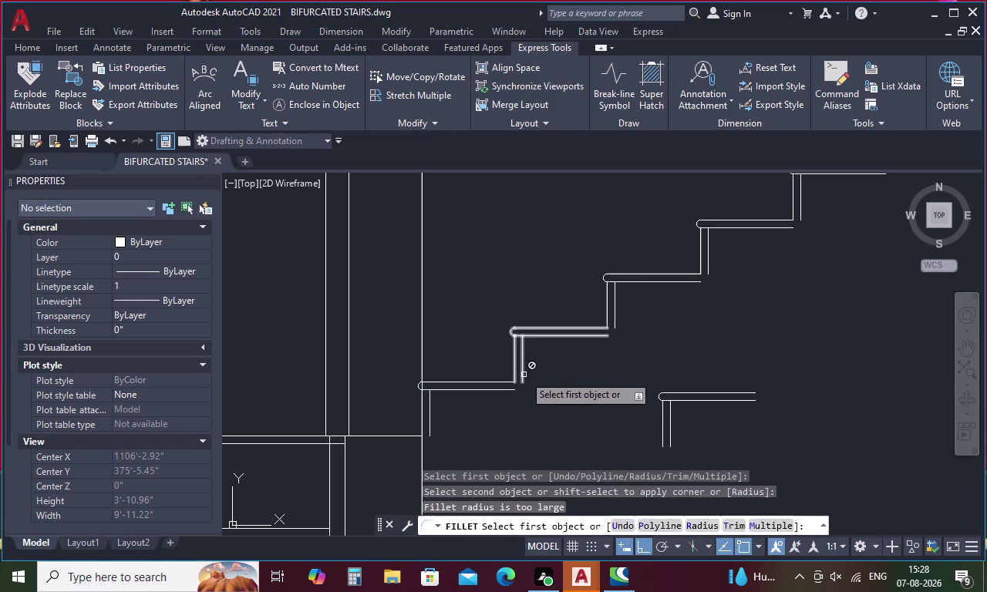
key(Escape)
key(Escape)
Retry a single fillet on the two rail segments, cancelling the invalid result.
text(f)
key(space)
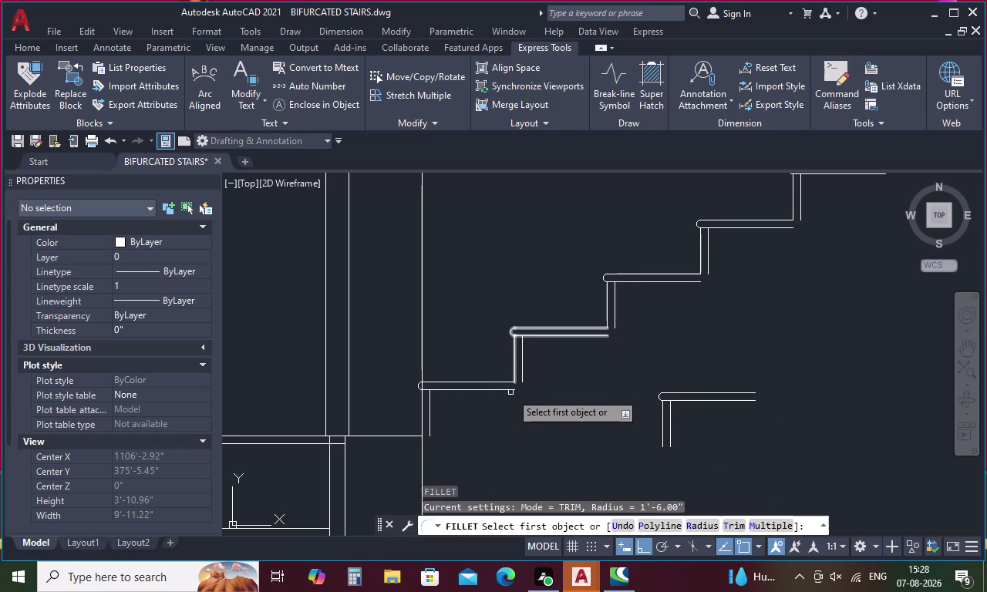
click(512, 391)
click(522, 378)
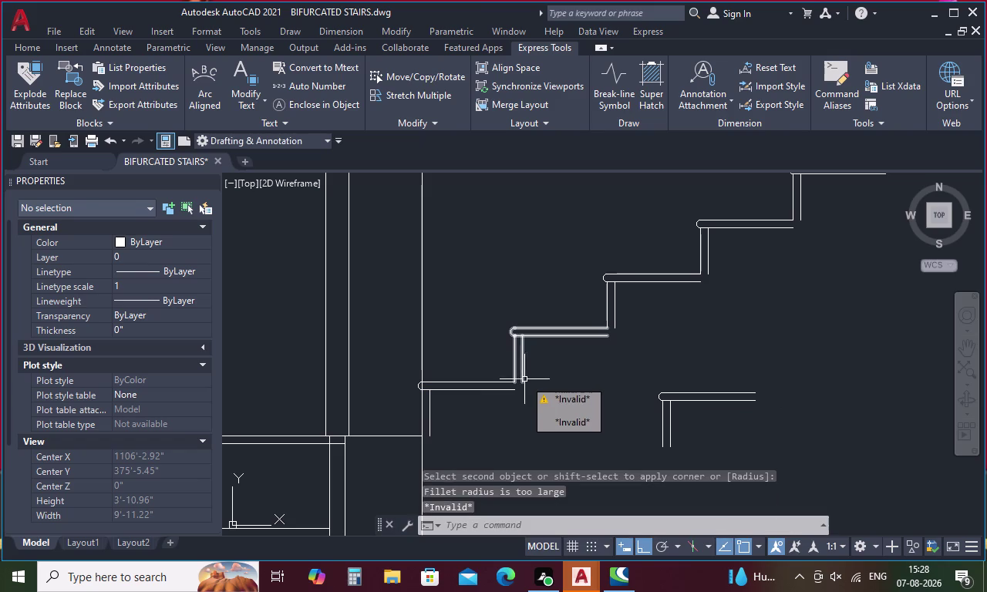
key(Escape)
Cancel all active commands, then undo the two fillets and the group copy.
key(Escape)
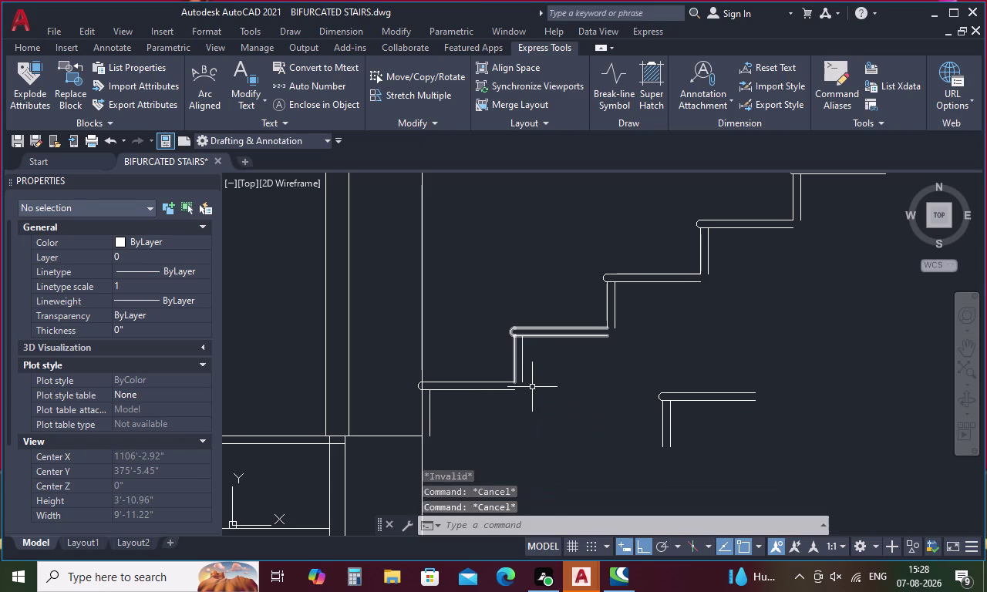
key(Escape)
key(Escape)
key(Escape)
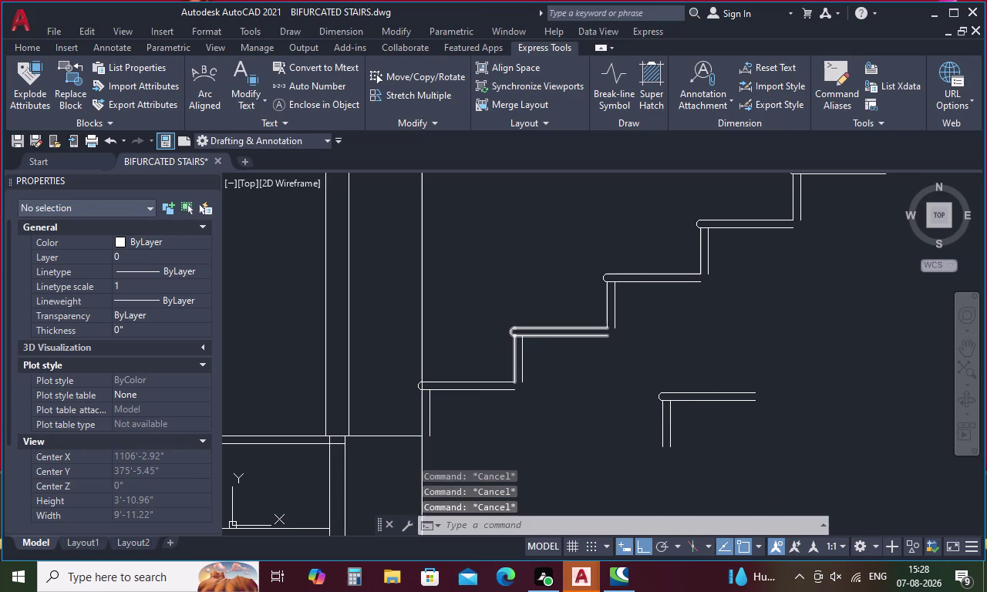
key(Escape)
key(Escape)
key(Escape)
key(Escape)
key(Escape)
key(Escape)
key(Escape)
key(Escape)
key(Escape)
key(Escape)
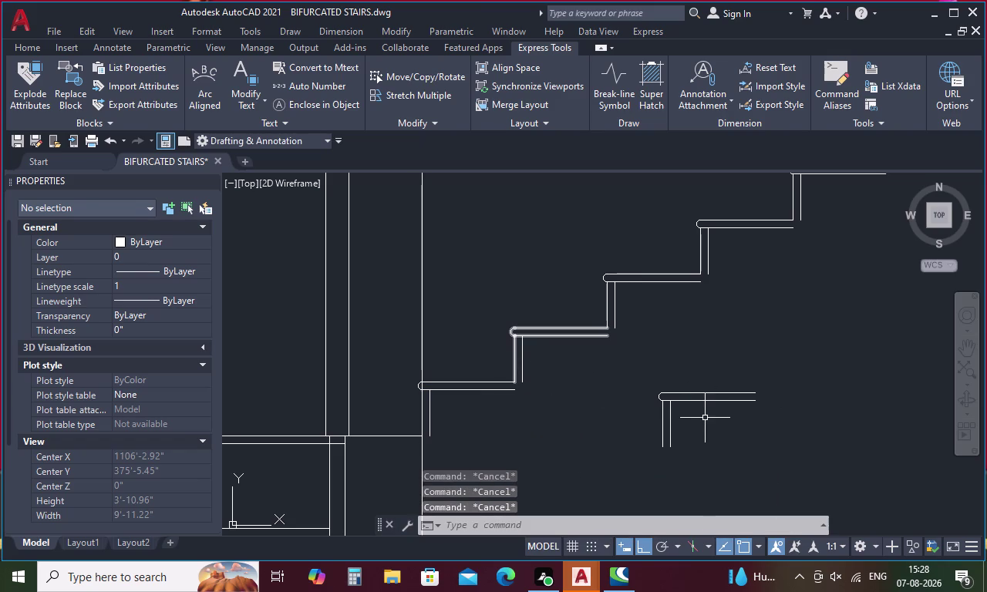
key(Escape)
key(Escape)
key(Escape)
key(Escape)
key(Escape)
key(ctrl+z)
key(ctrl+z)
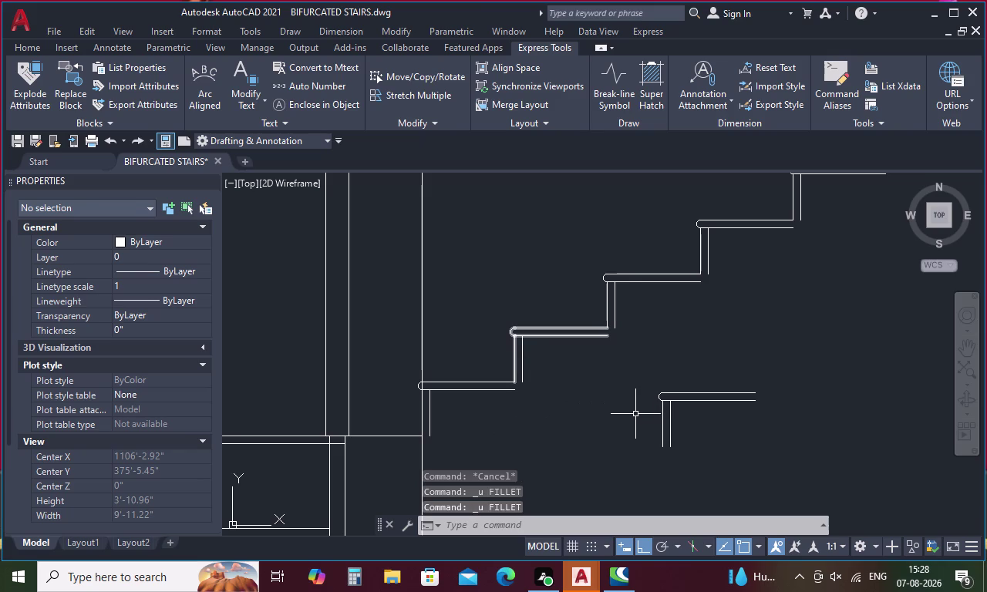
key(ctrl+z)
key(ctrl+z)
Window around the rail end, then undo the copy and the grouping.
scroll(down, 3)
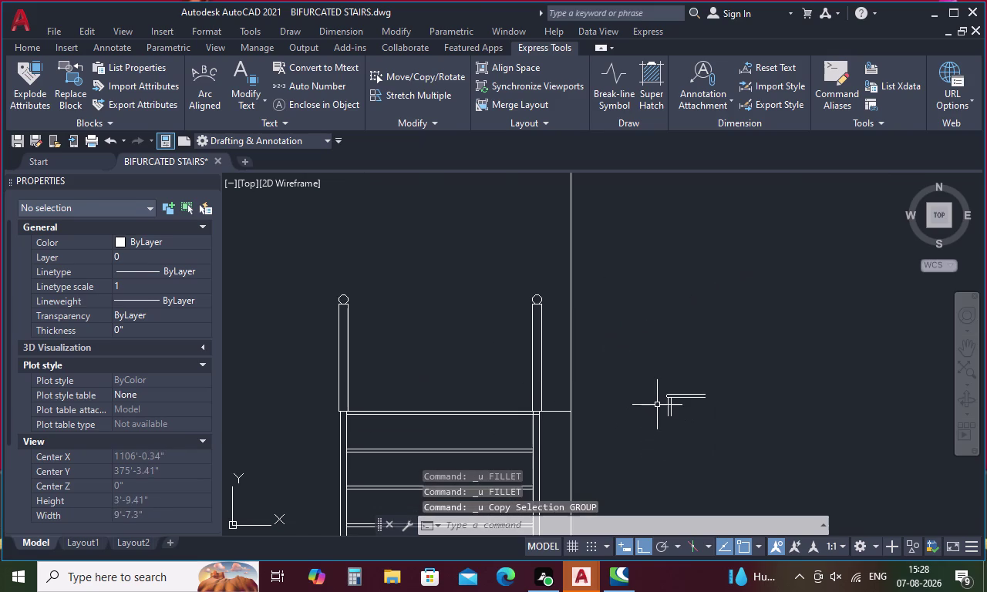
drag(654, 404, 659, 387)
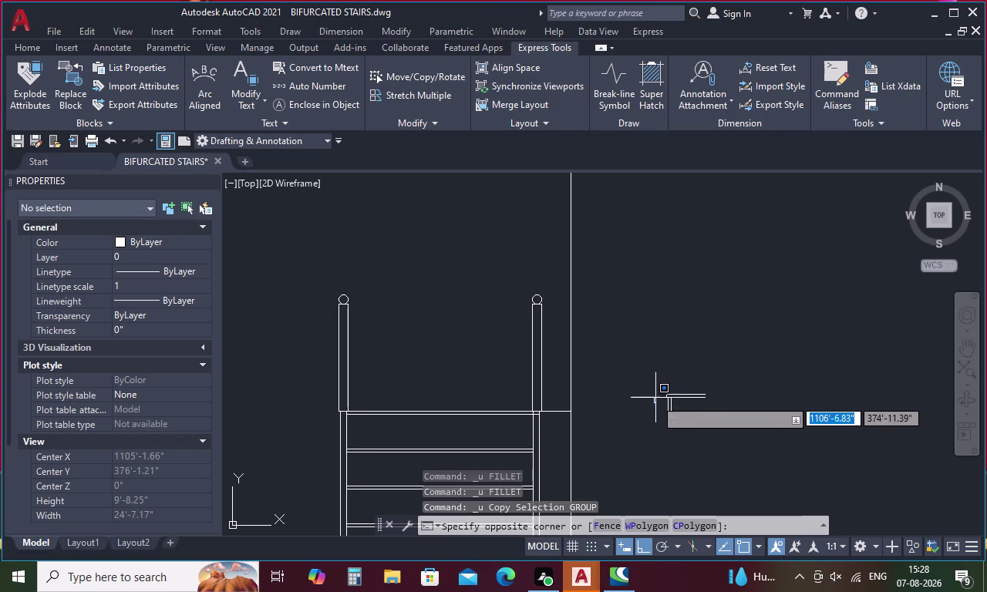
click(650, 413)
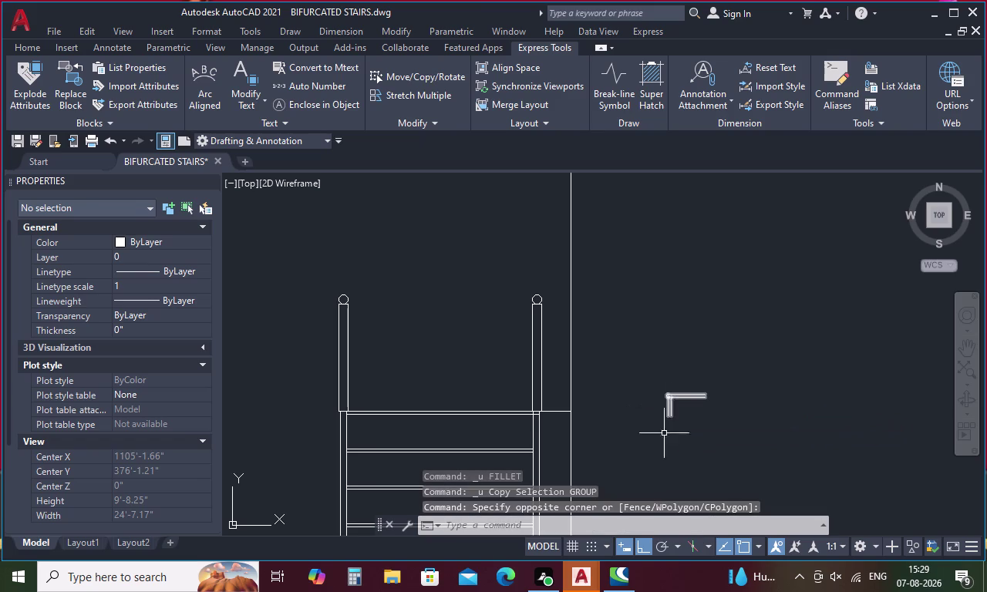
key(ctrl+z)
key(ctrl+z)
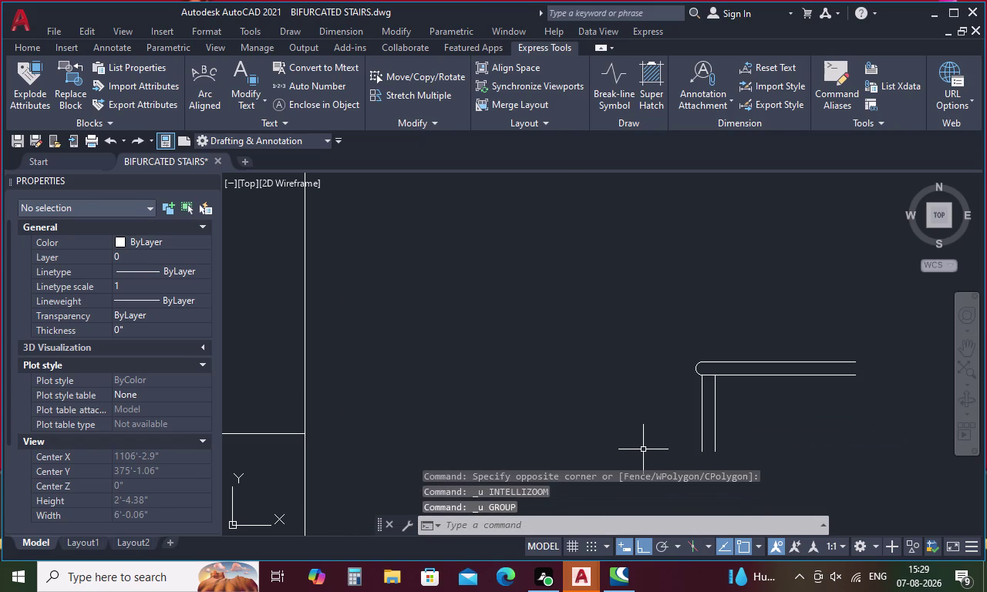
key(ctrl+z)
key(ctrl+z)
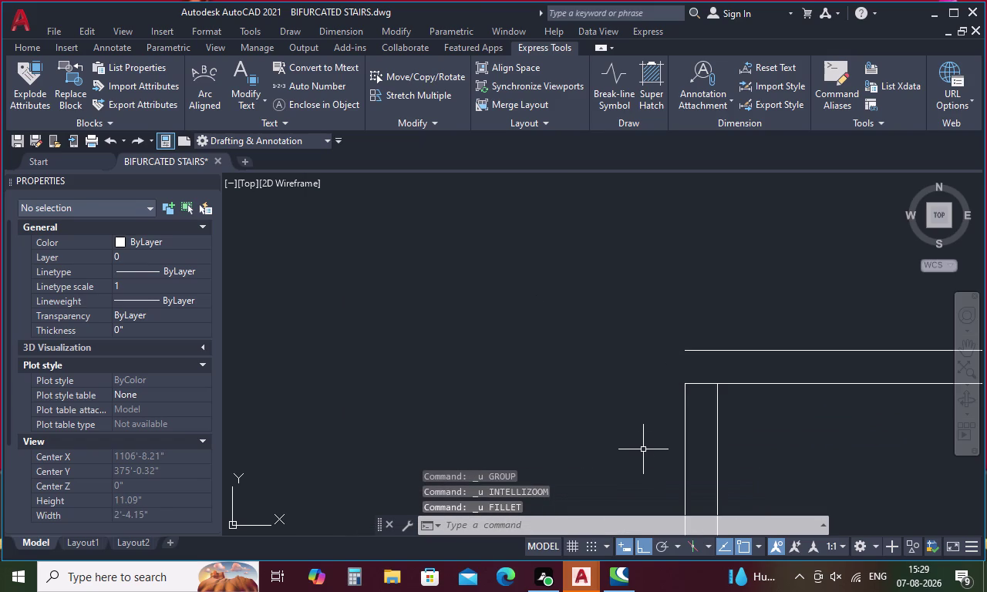
Fillet the corner between the top rail line and the post line.
key(f)
key(space)
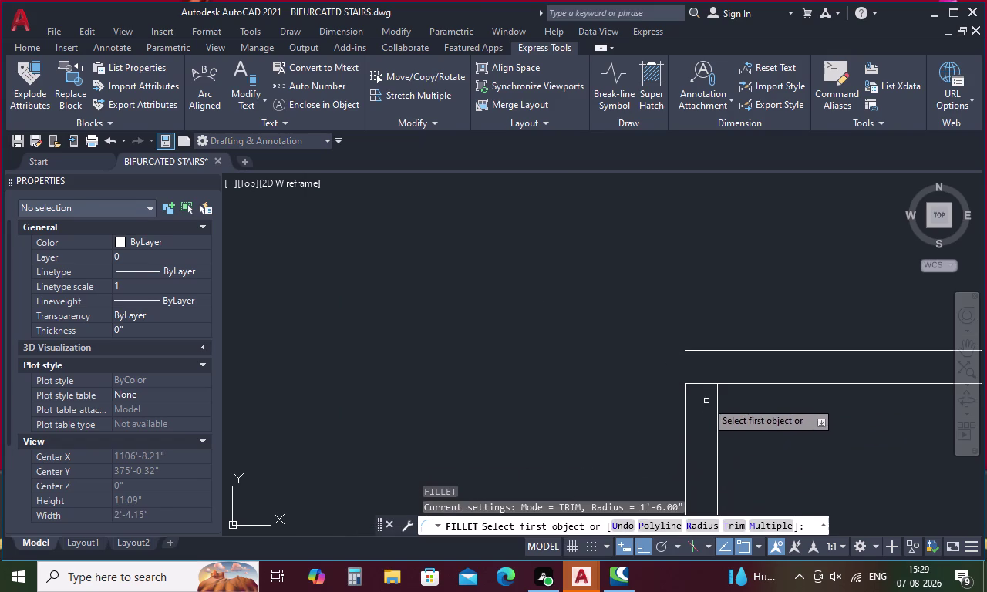
click(710, 385)
click(708, 350)
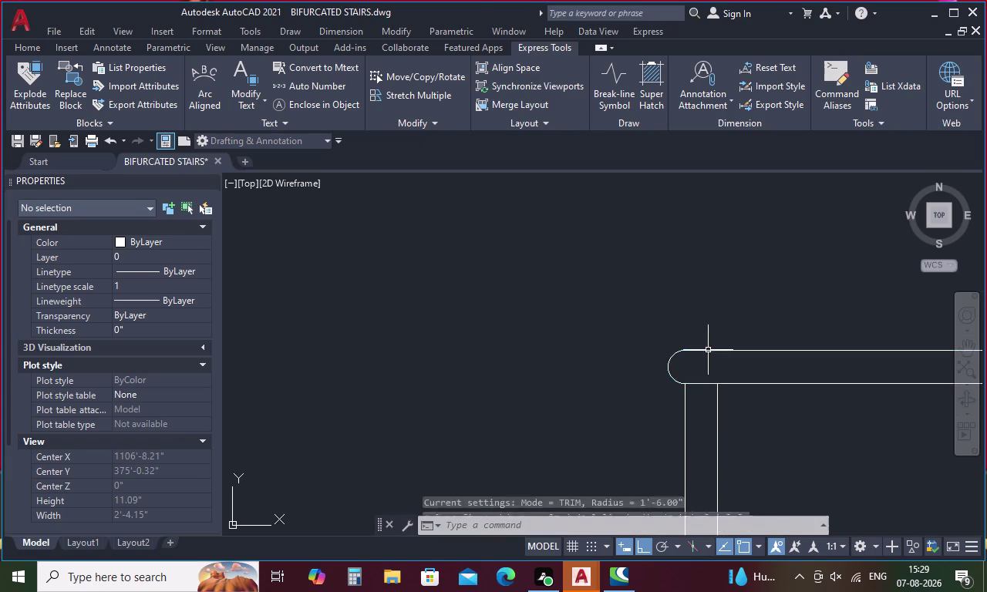
key(Escape)
Window-select the whole baluster post.
scroll(down, 3)
middle_drag(688, 385, 680, 364)
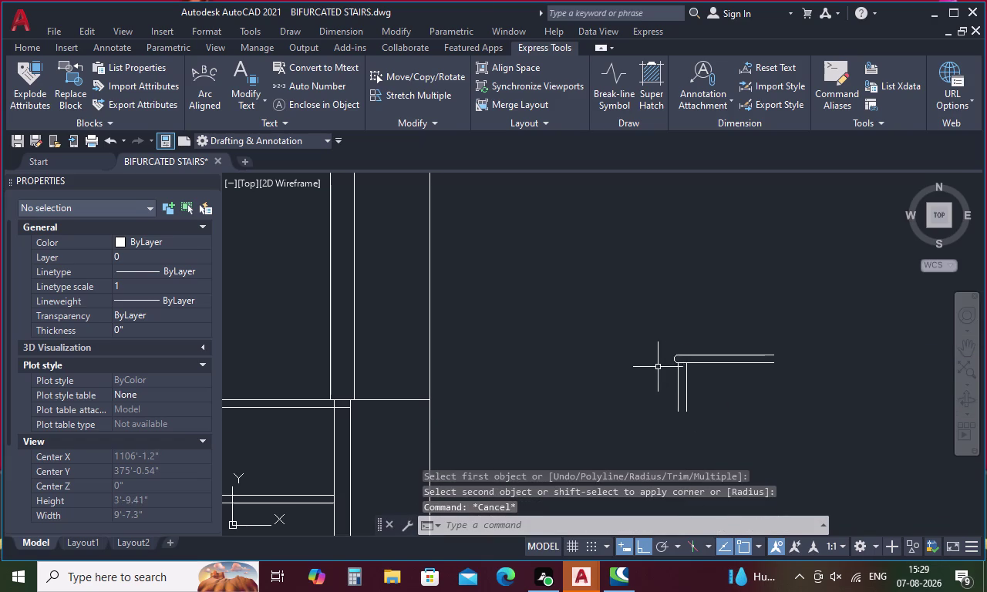
drag(657, 366, 573, 349)
Copy the rounded rail-and-post piece from its base point onto the next tread corner.
right_click(632, 374)
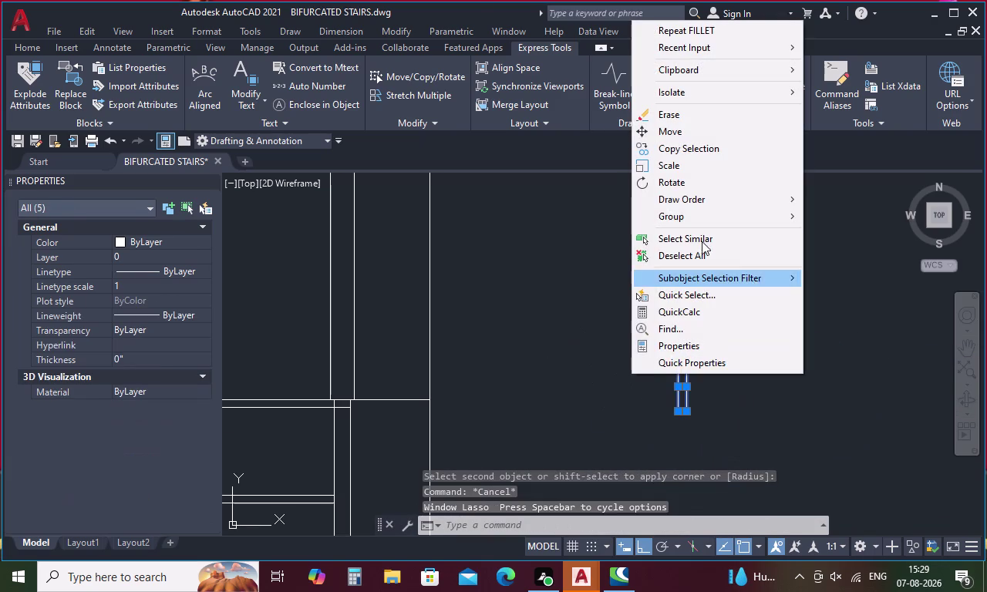
click(718, 152)
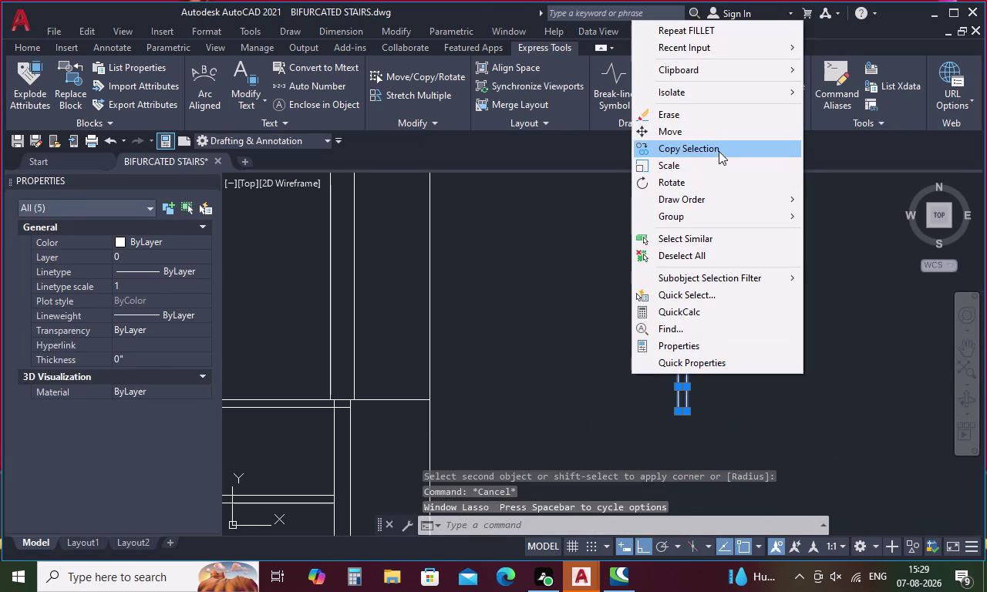
click(681, 415)
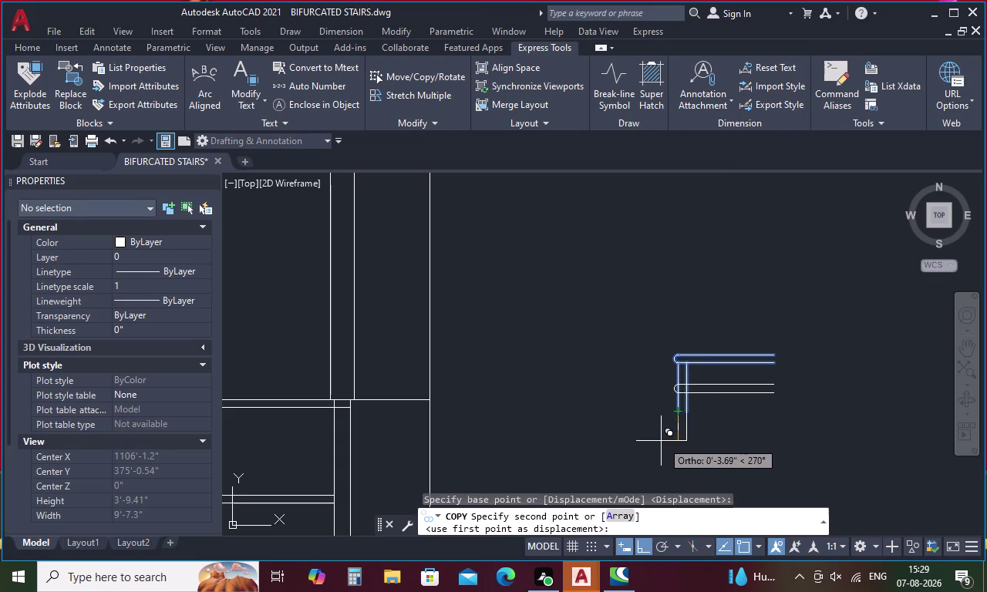
scroll(down, 3)
scroll(up, 3)
middle_drag(608, 439, 625, 300)
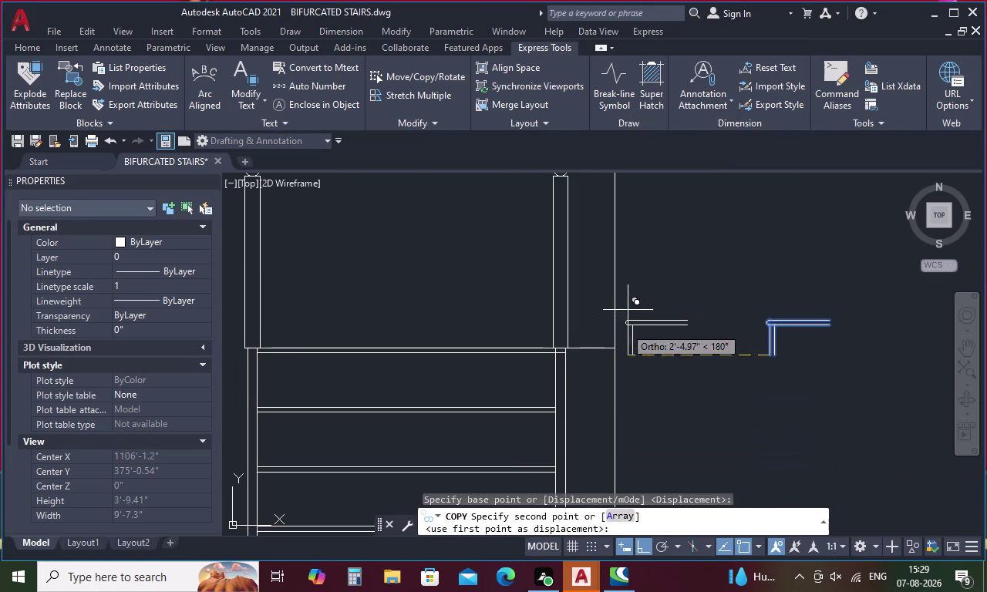
scroll(up, 3)
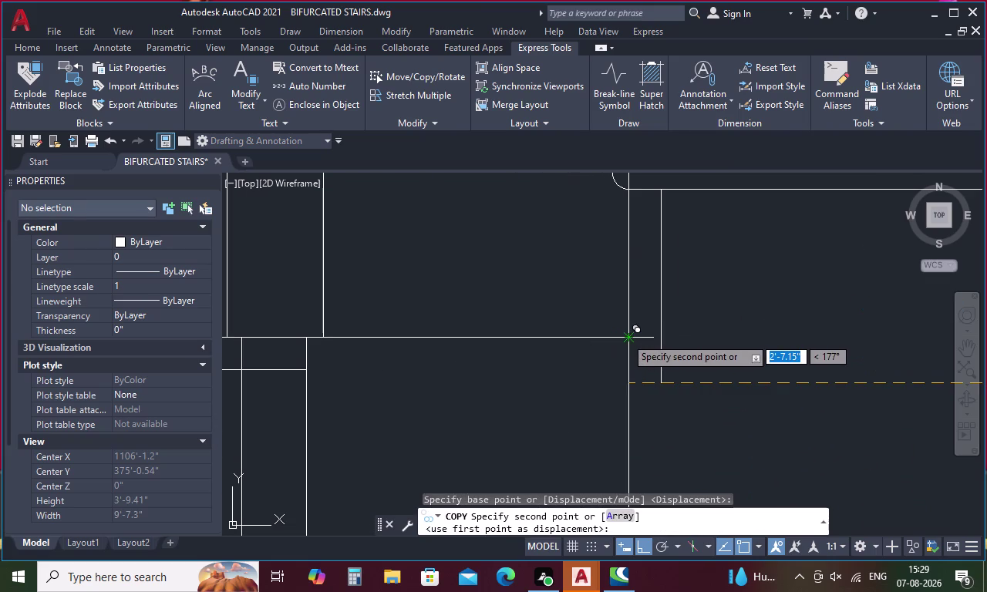
scroll(up, 3)
click(630, 343)
Place further copies of the piece on the following tread corners up the flight.
scroll(down, 3)
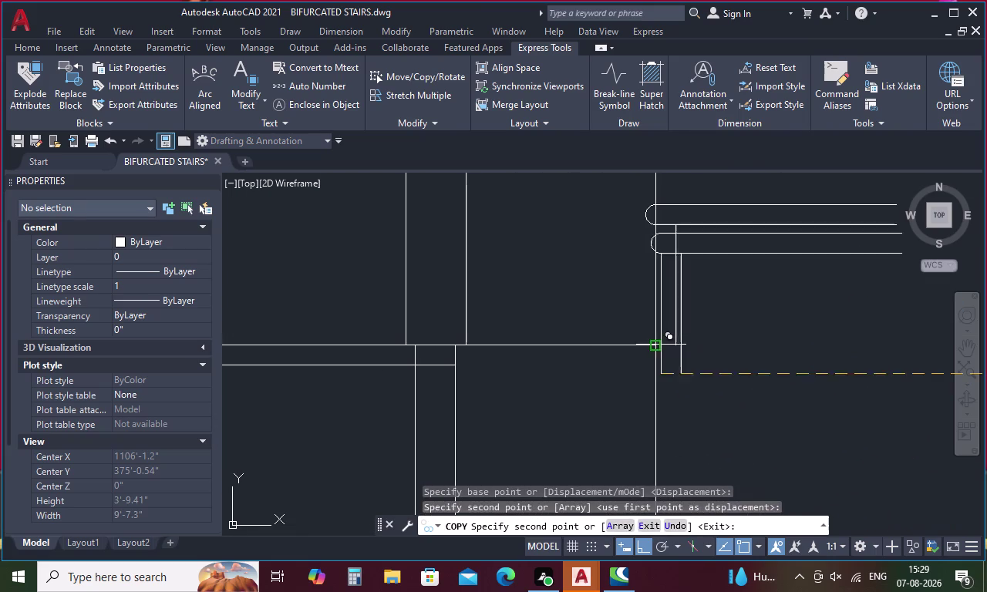
middle_drag(831, 321, 601, 423)
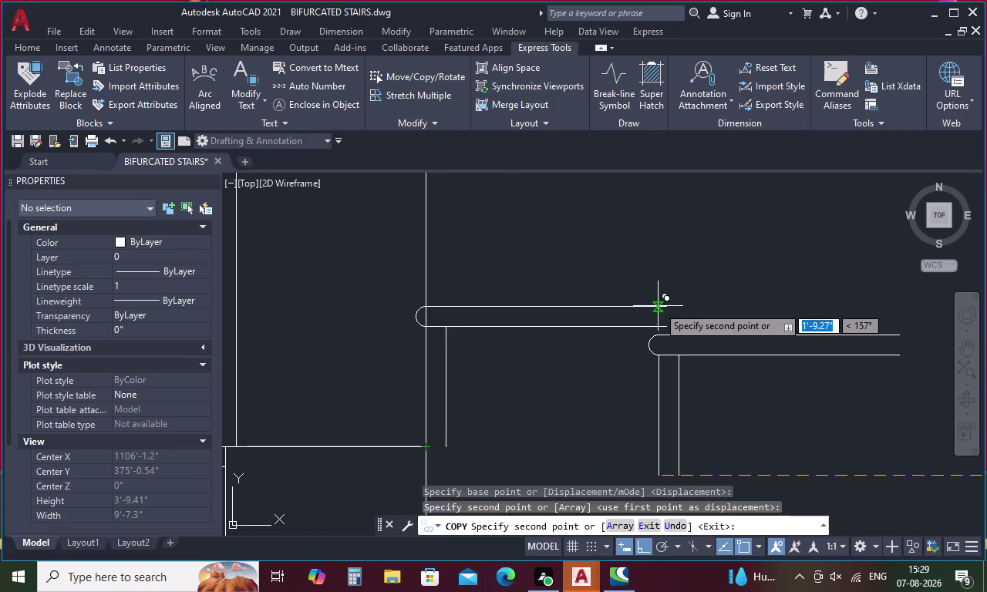
click(662, 307)
middle_drag(698, 306, 500, 476)
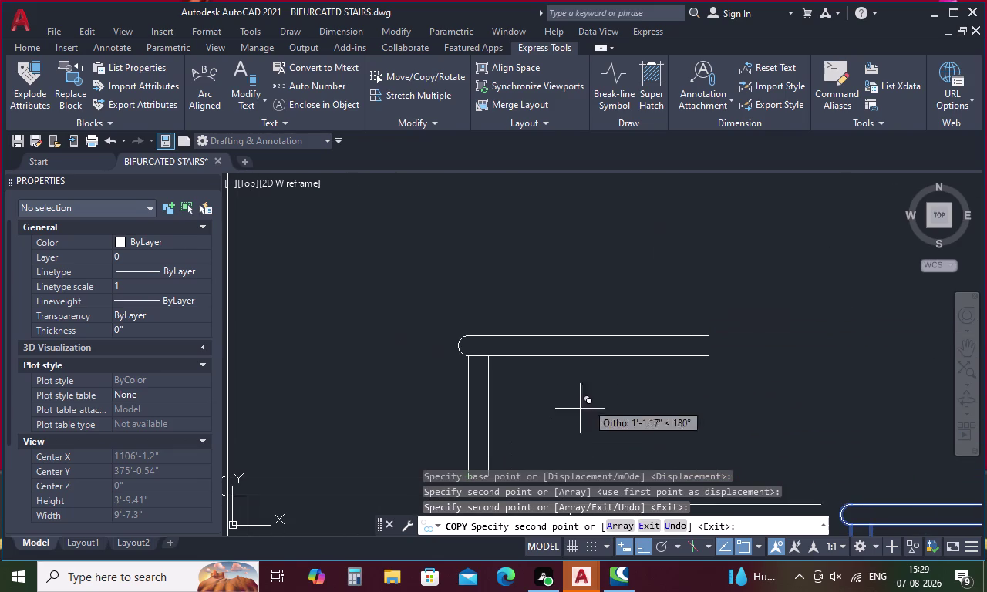
click(708, 334)
scroll(down, 3)
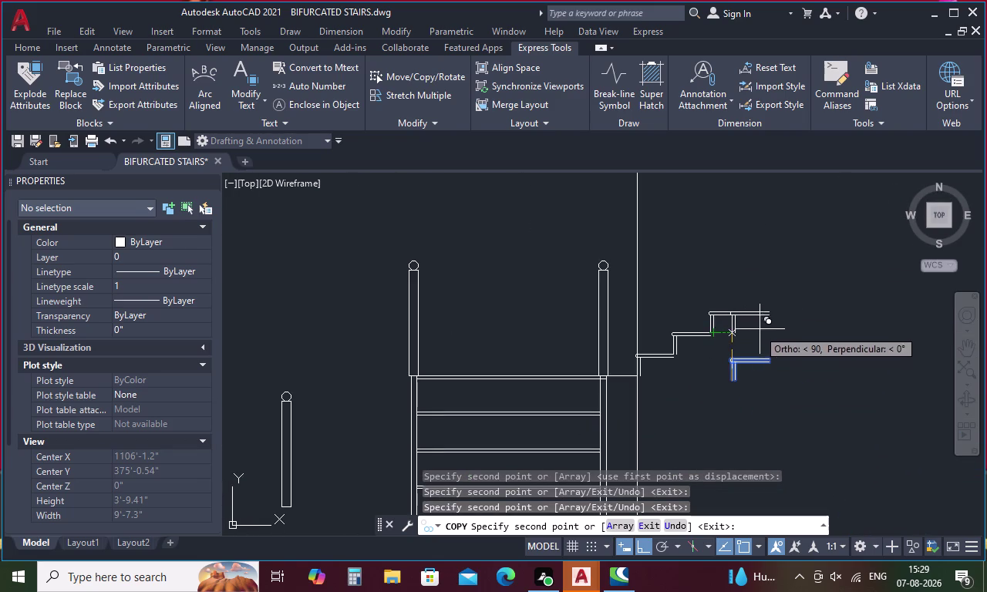
middle_drag(773, 326, 729, 376)
scroll(up, 3)
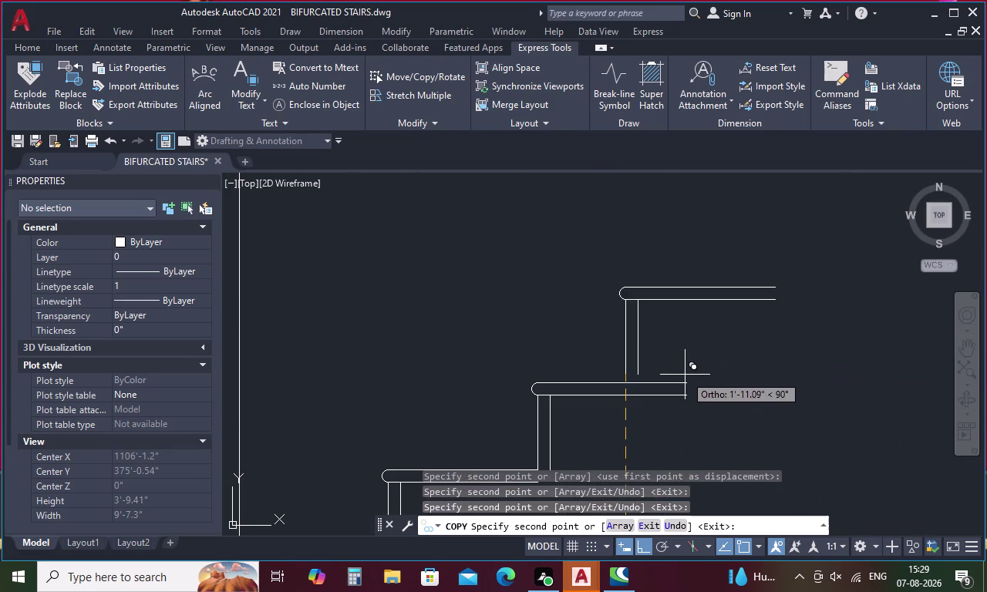
click(683, 382)
middle_drag(747, 378, 670, 424)
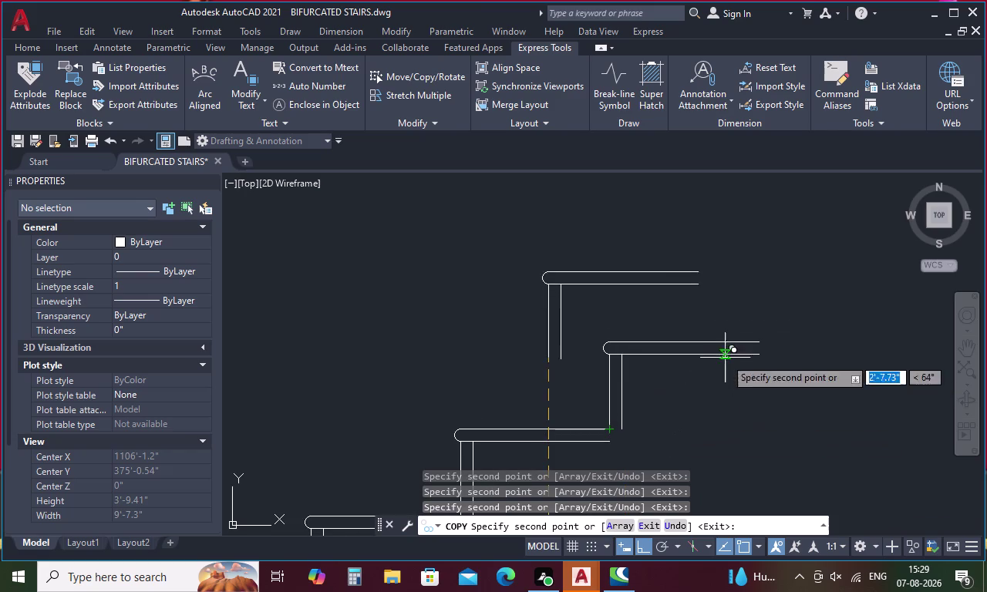
click(757, 344)
middle_drag(786, 342, 588, 468)
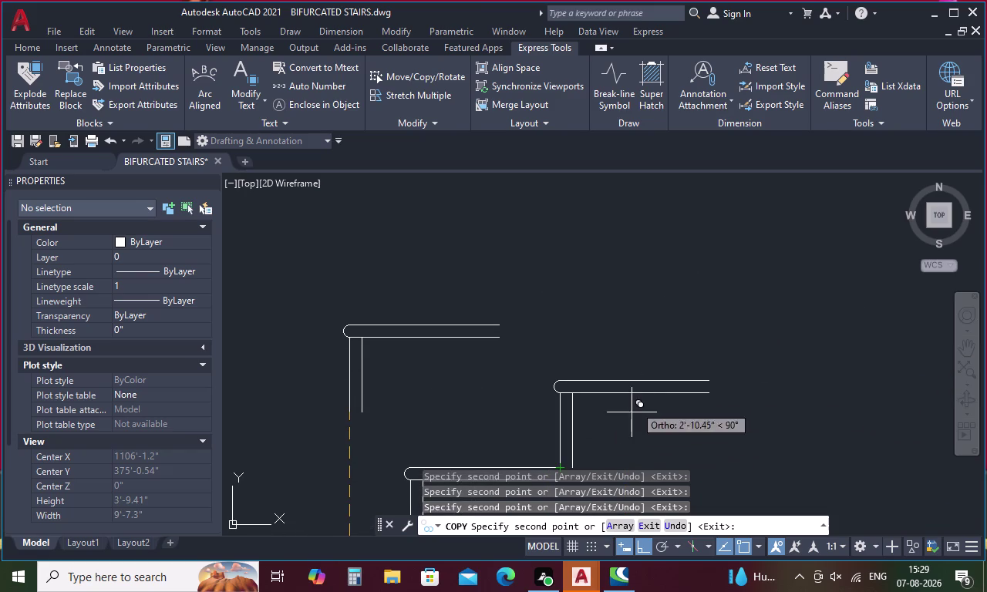
click(708, 382)
middle_drag(774, 376, 663, 449)
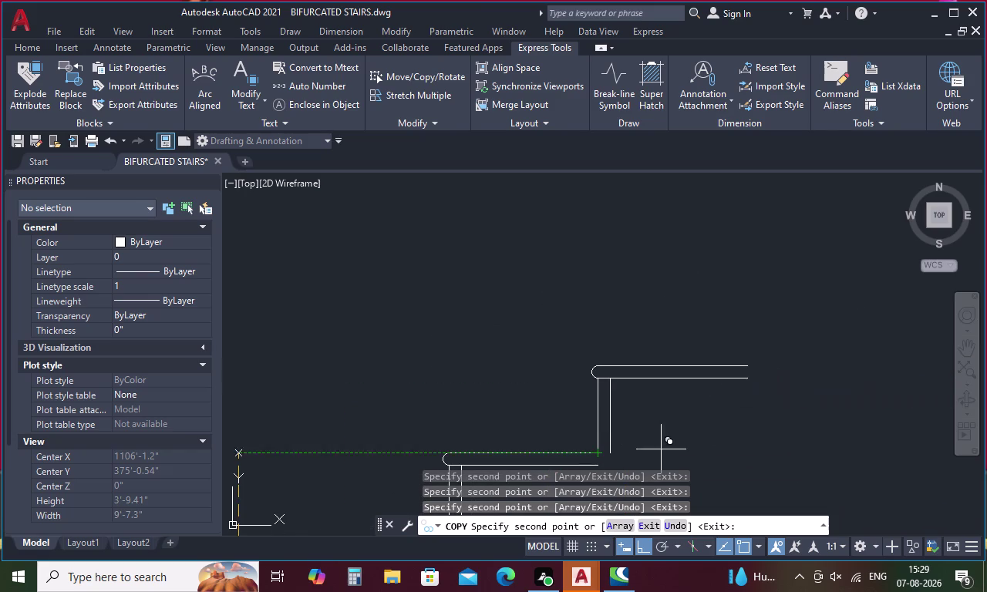
click(751, 365)
Copy the piece onto the remaining treads up to the top step, then end copying.
middle_drag(825, 364, 657, 474)
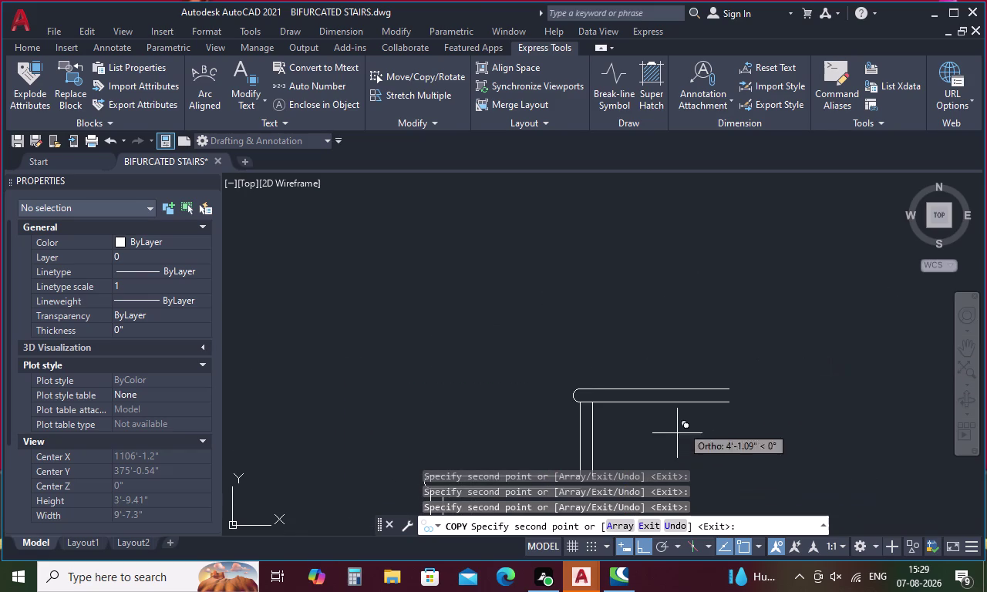
click(730, 387)
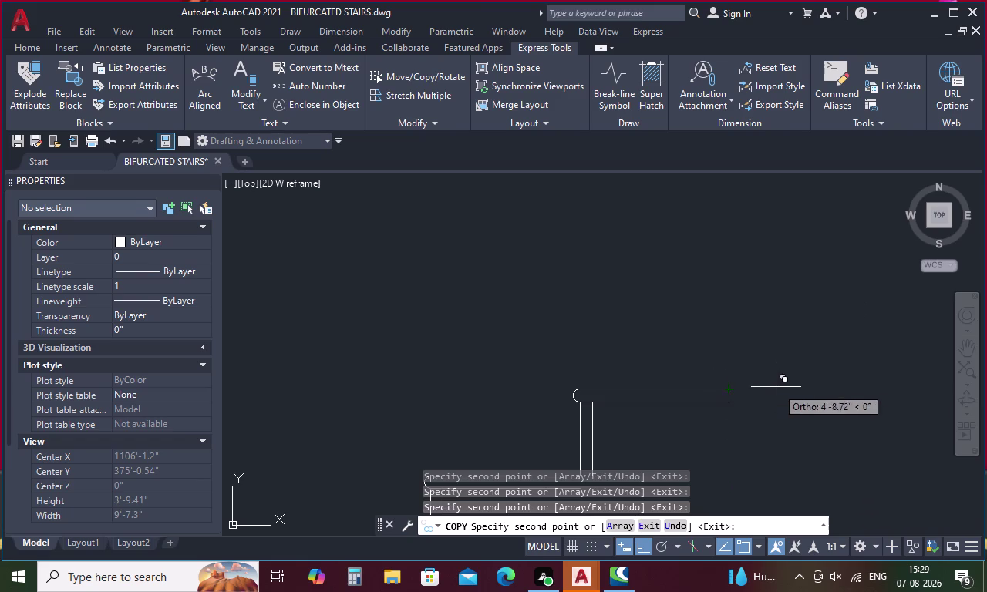
middle_drag(783, 382, 711, 436)
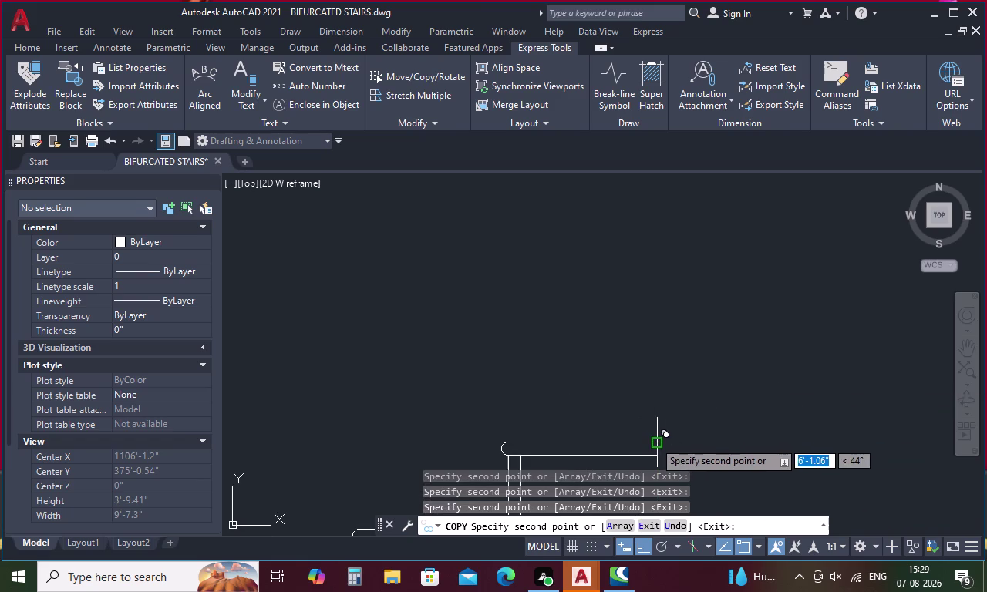
click(654, 441)
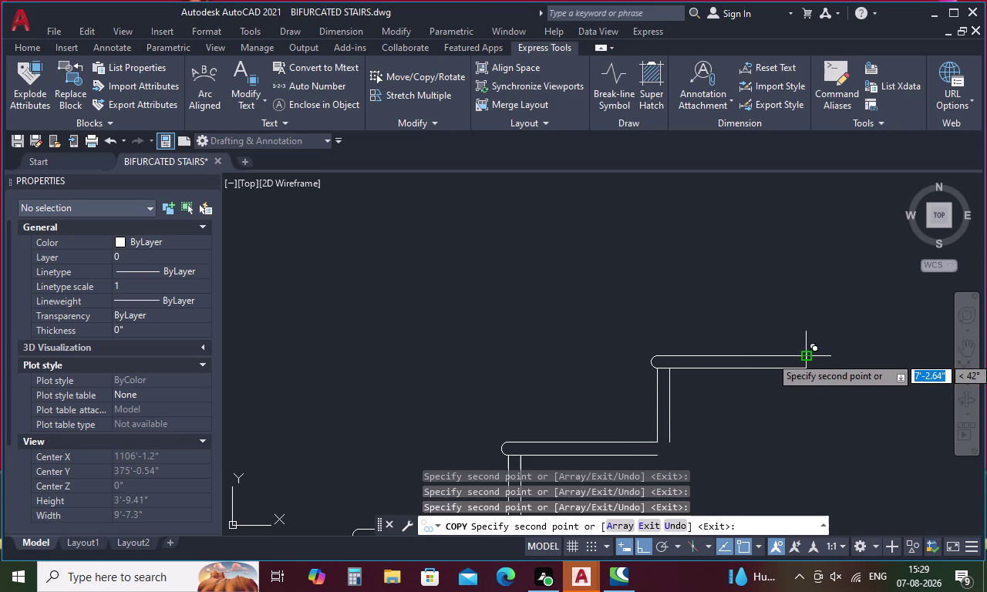
click(805, 357)
middle_drag(842, 357, 670, 452)
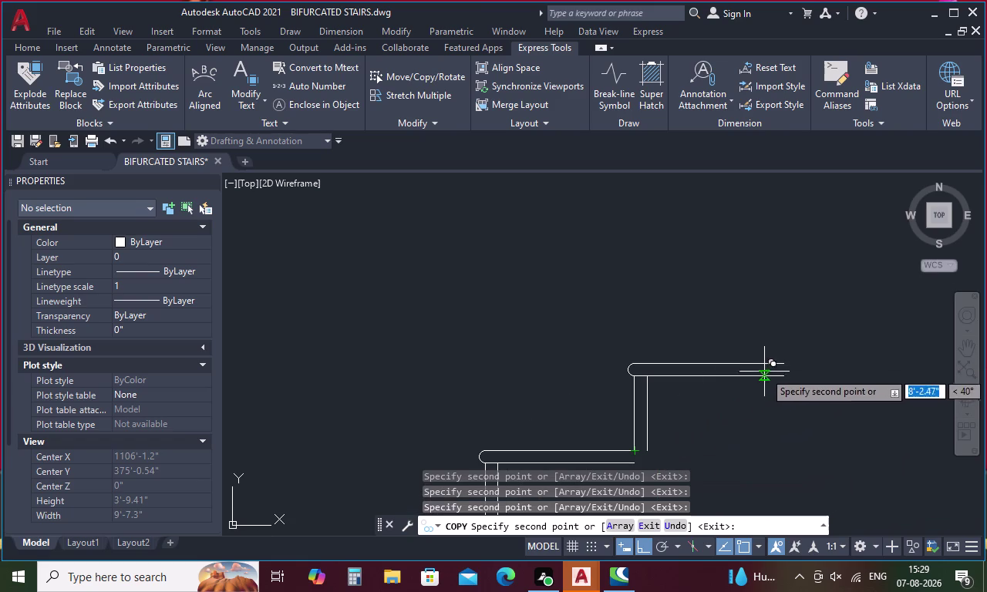
click(785, 364)
middle_drag(839, 366, 689, 446)
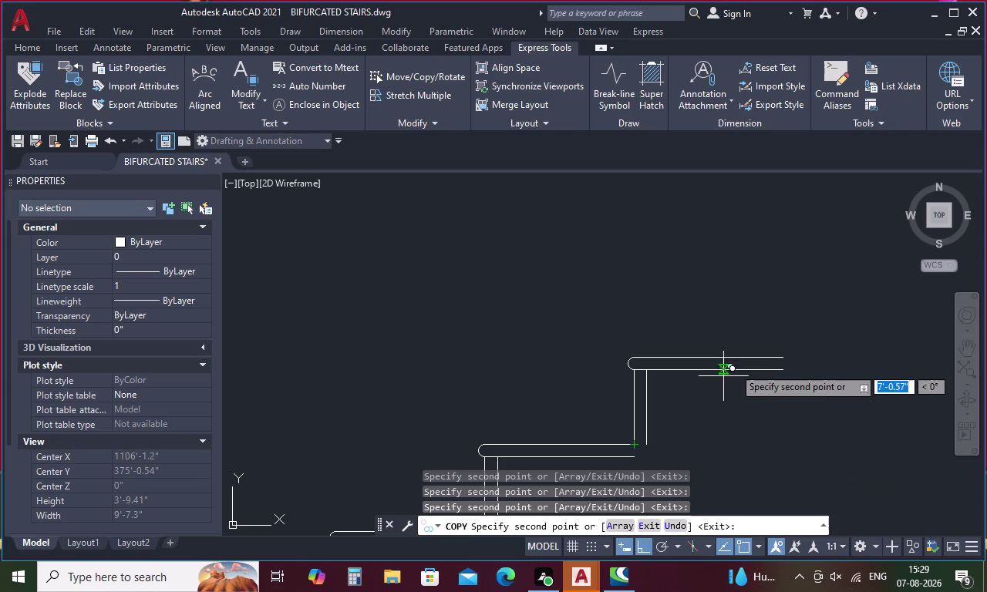
click(782, 356)
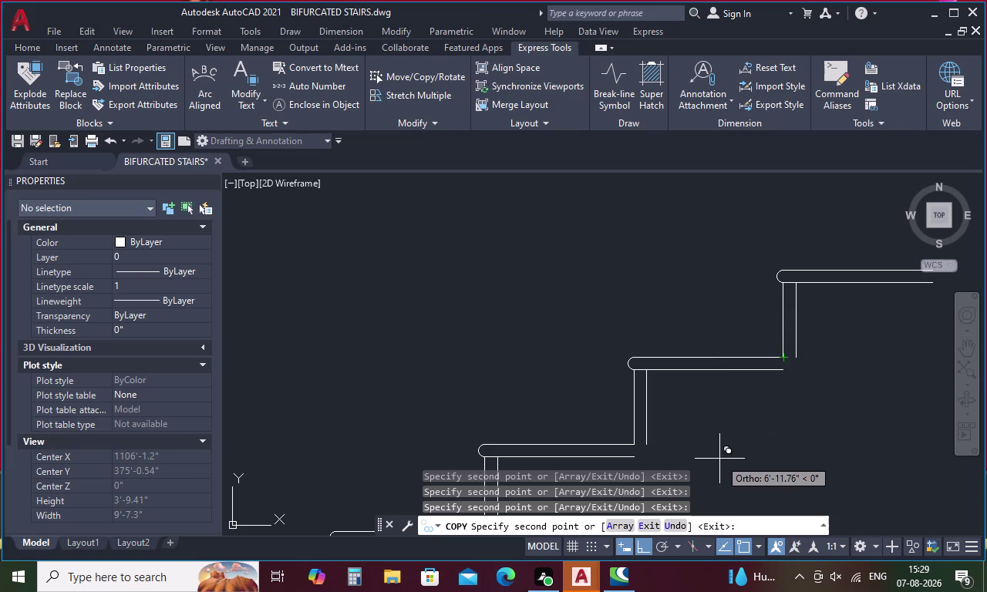
key(Escape)
scroll(down, 3)
middle_drag(724, 448, 726, 313)
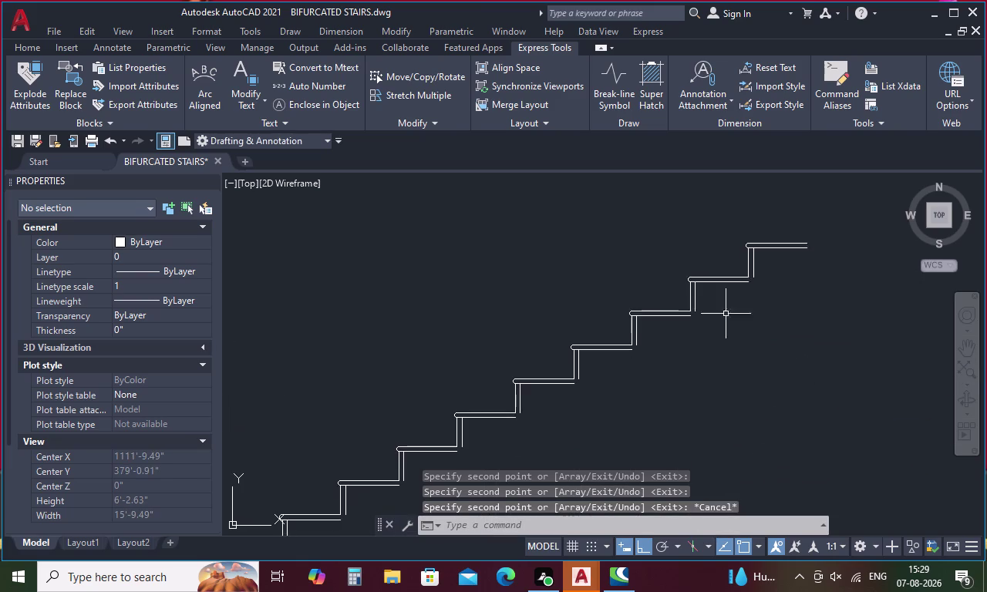
scroll(down, 3)
middle_drag(675, 415, 675, 310)
key(Escape)
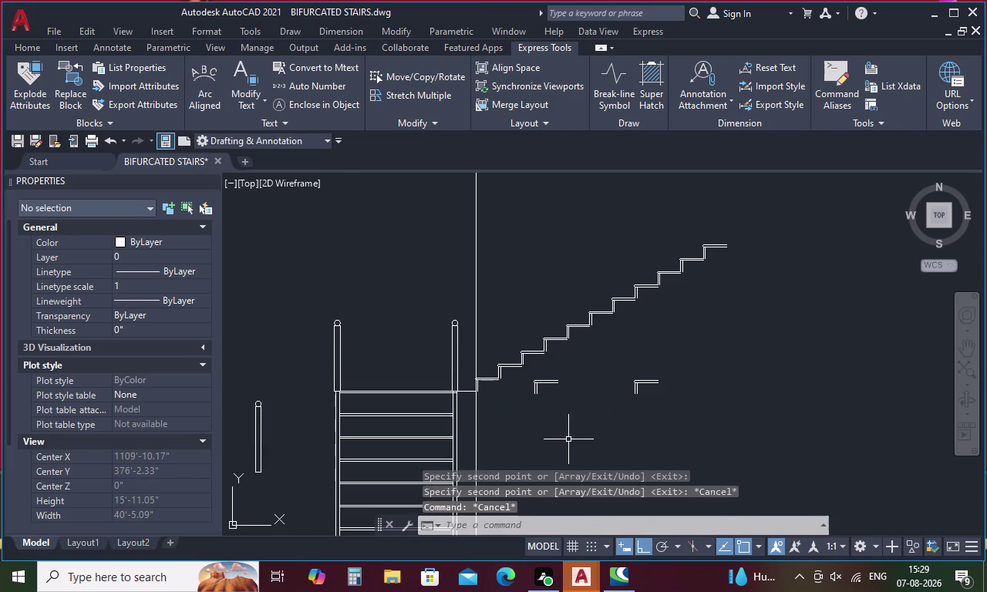
key(f)
key(space)
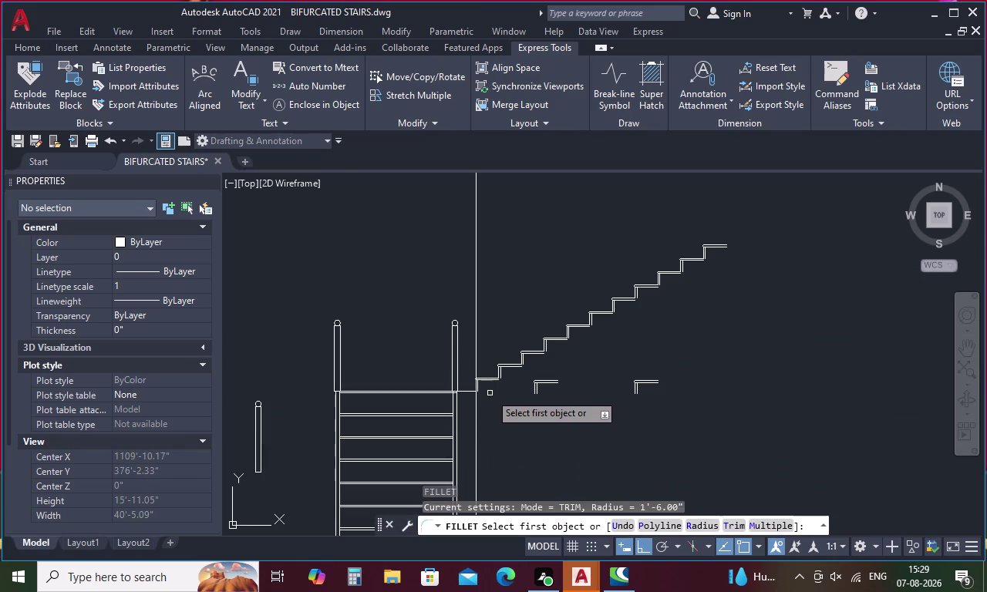
scroll(up, 3)
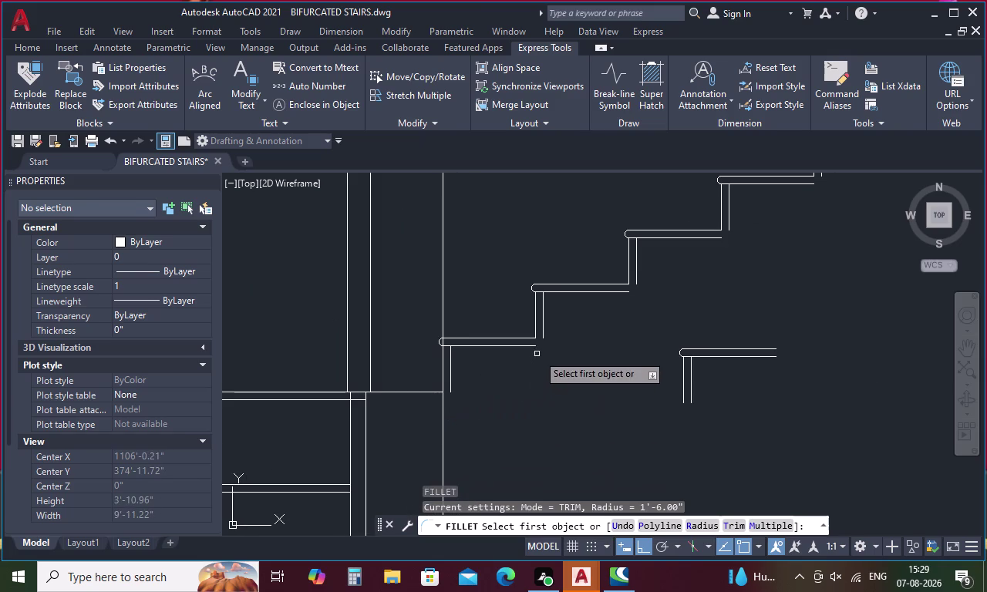
key(Escape)
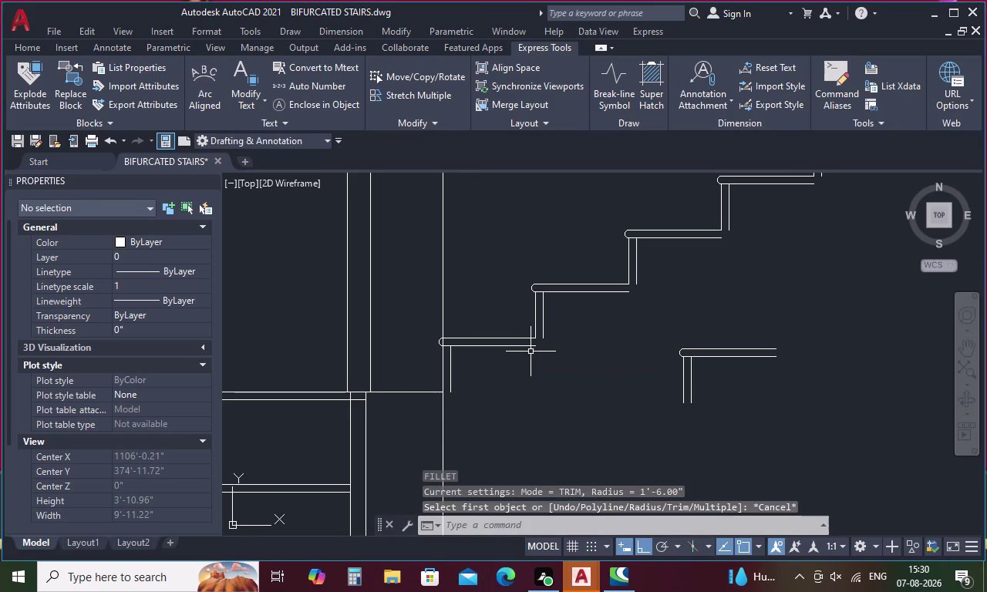
text(o)
key(space)
text(1)
key(space)
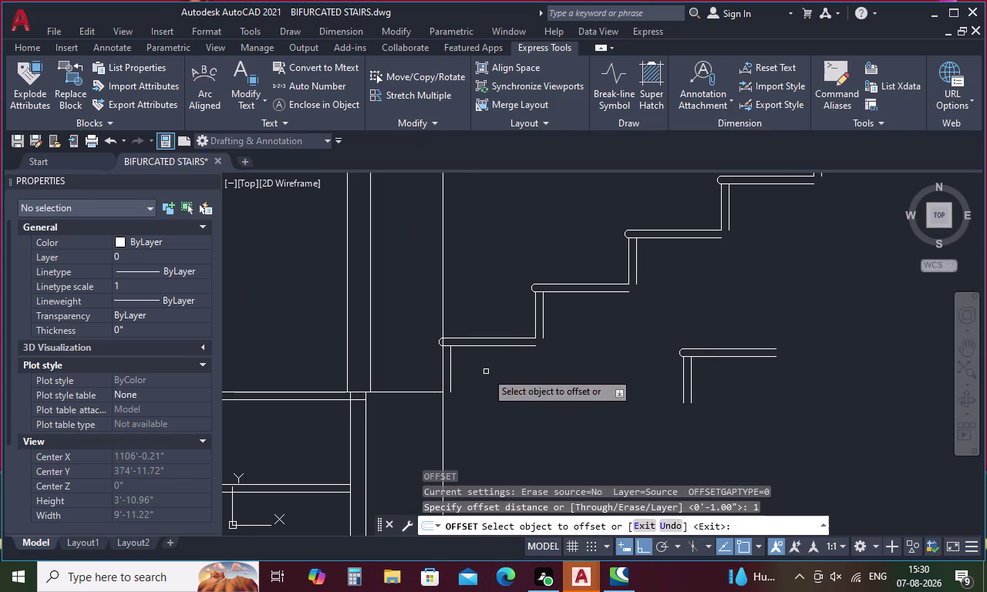
click(415, 394)
click(413, 409)
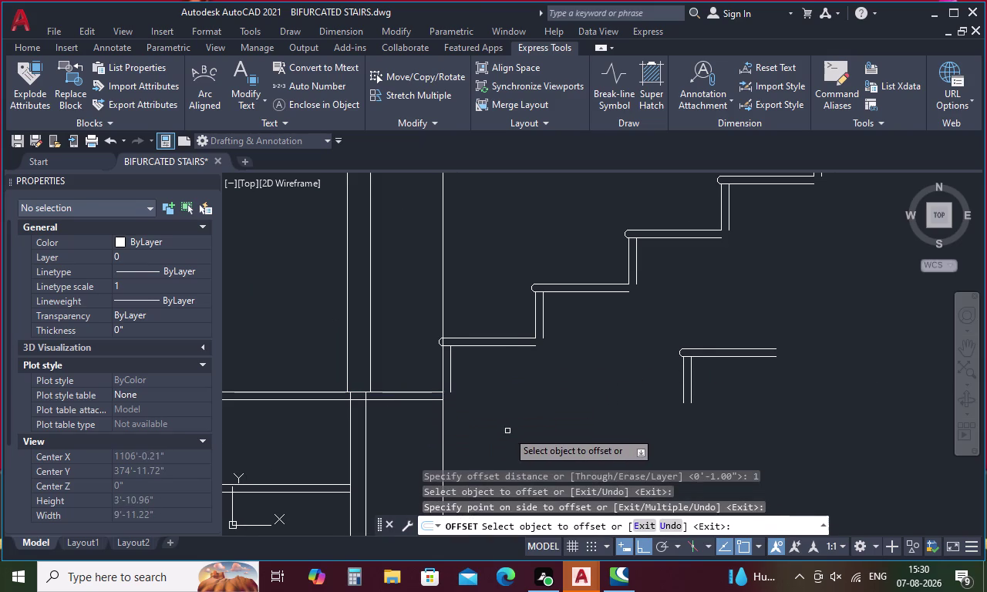
key(Escape)
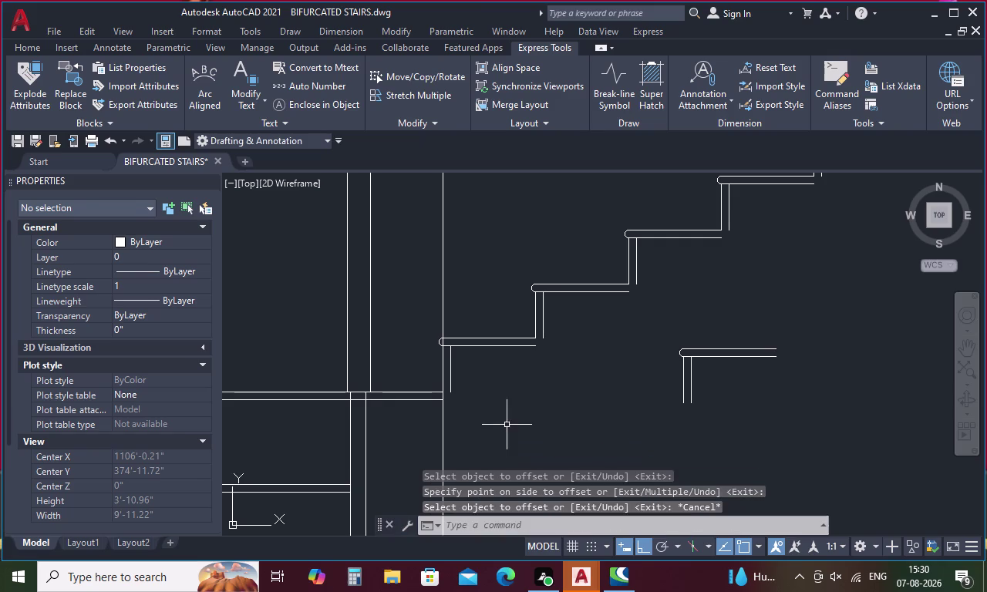
click(445, 313)
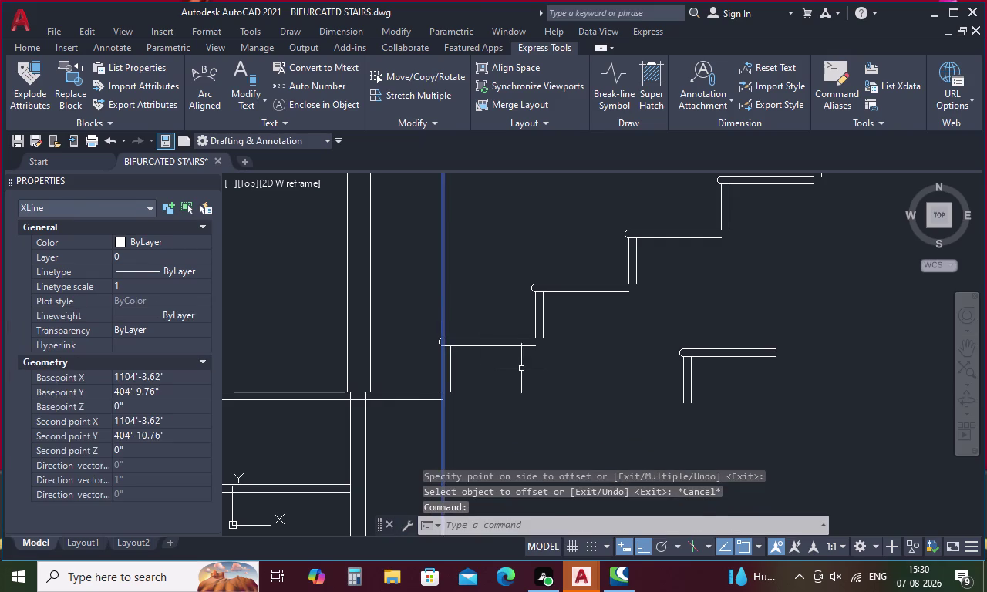
key(Delete)
key(f)
key(space)
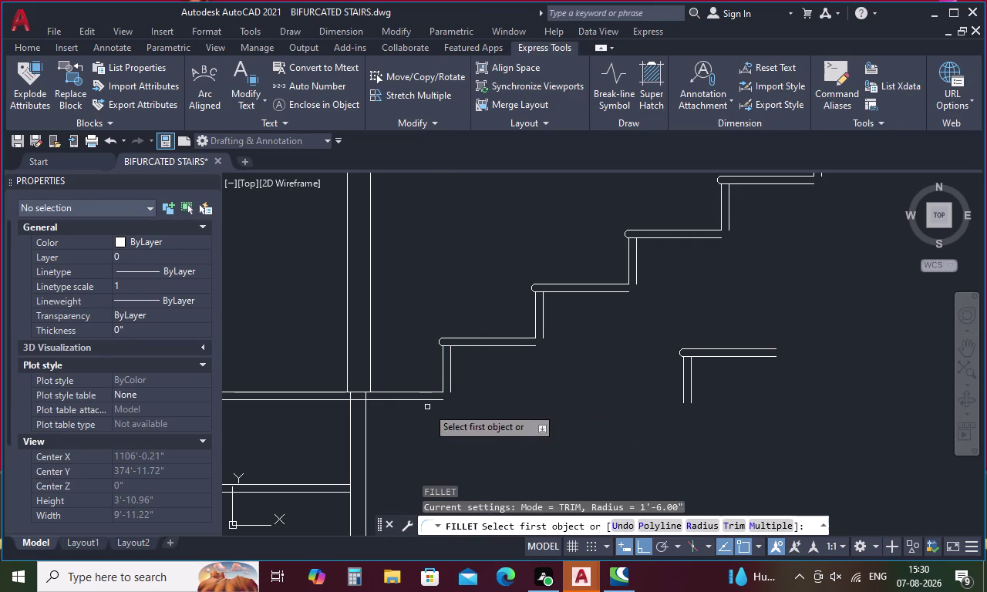
click(436, 399)
click(452, 386)
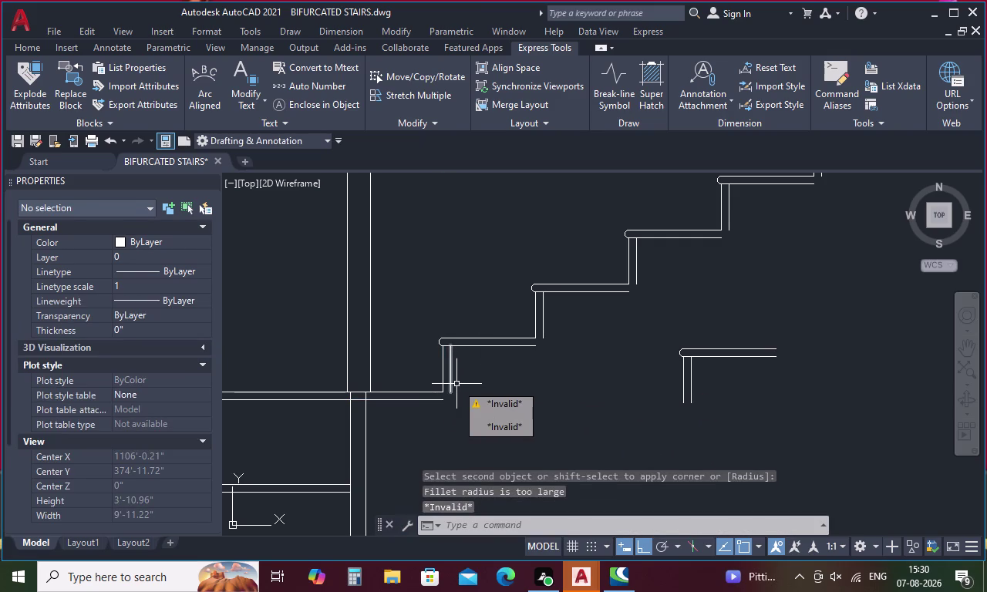
scroll(up, 3)
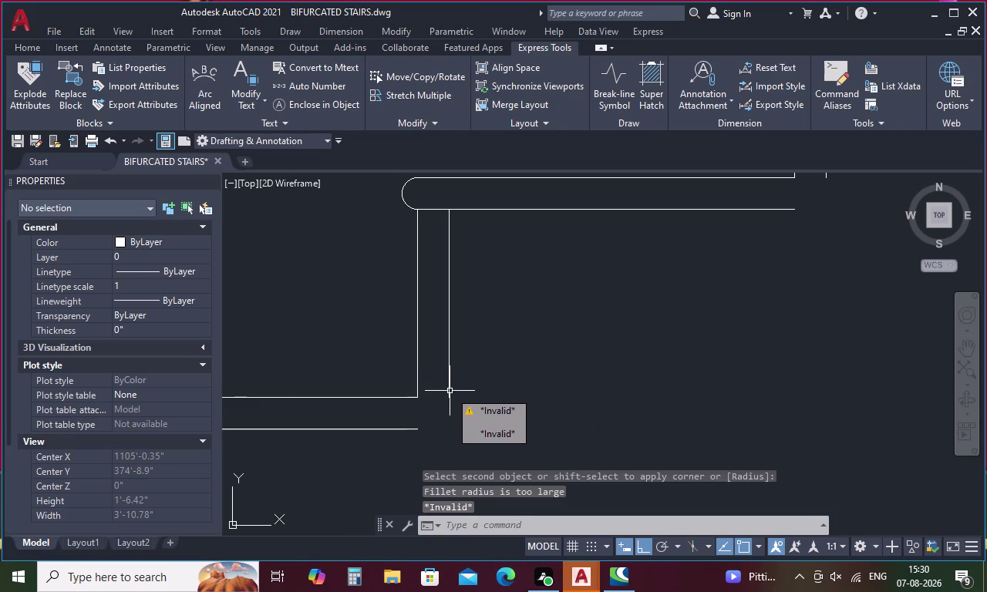
key(Escape)
key(f)
key(space)
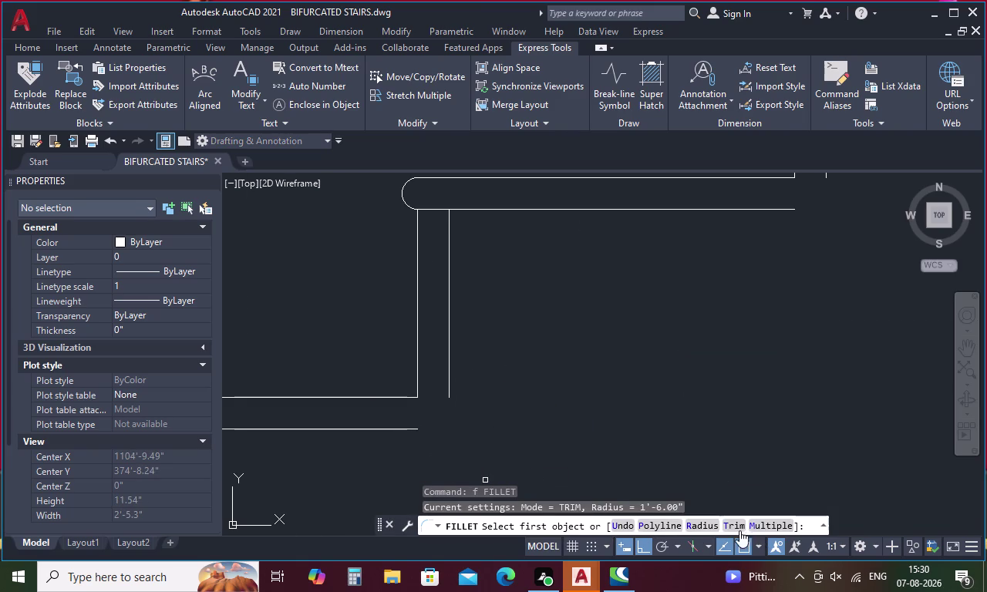
Set the fillet radius to 0 and square off the first two handrail corners.
click(703, 527)
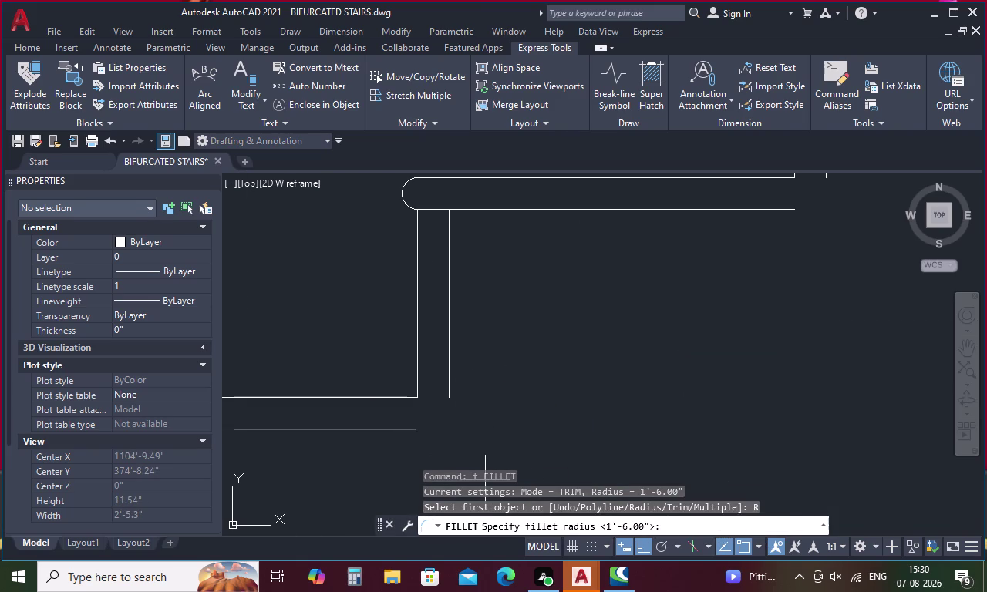
key(0)
key(space)
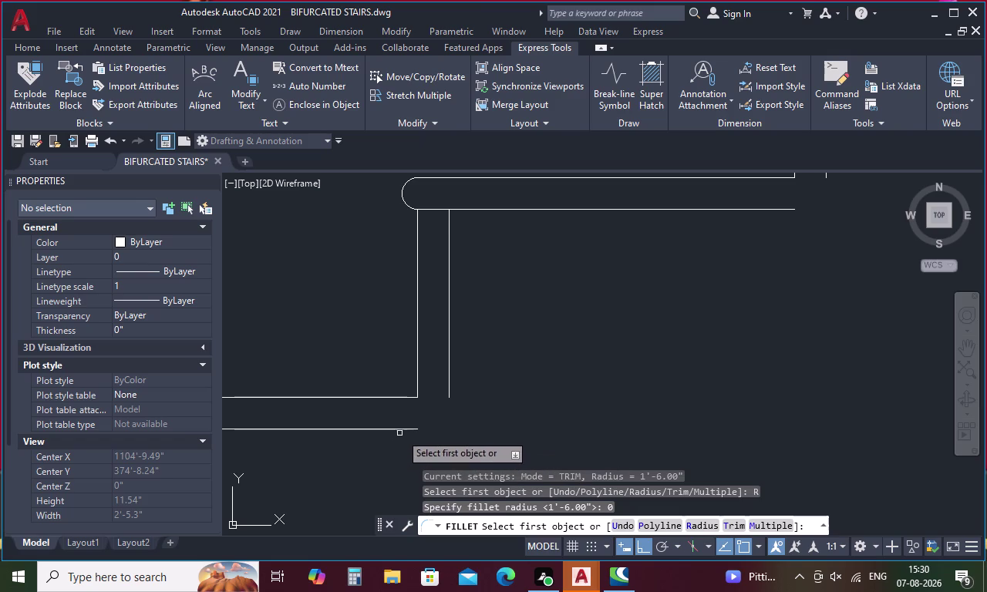
click(404, 429)
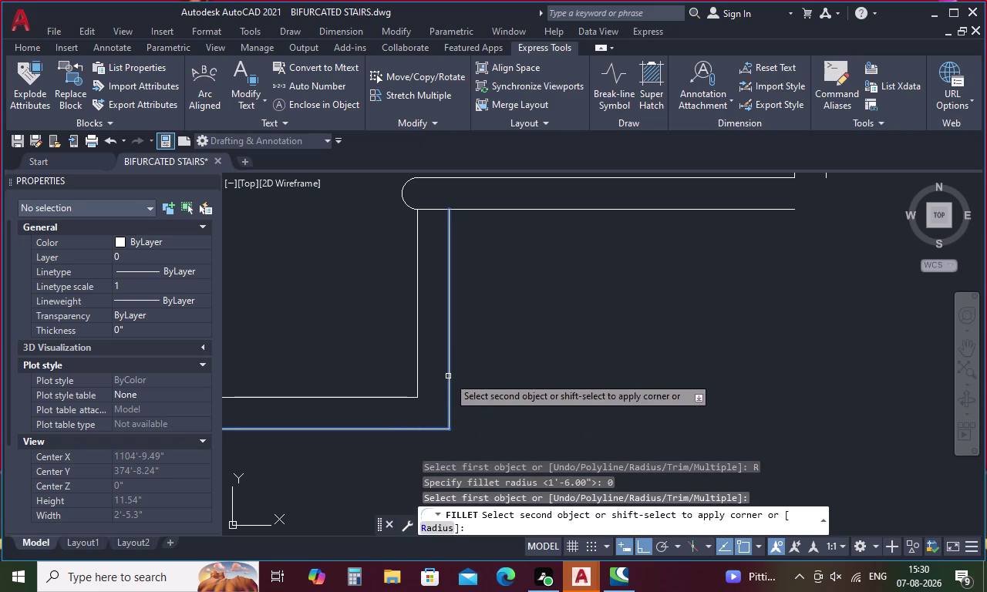
click(448, 376)
key(space)
middle_drag(668, 364, 415, 481)
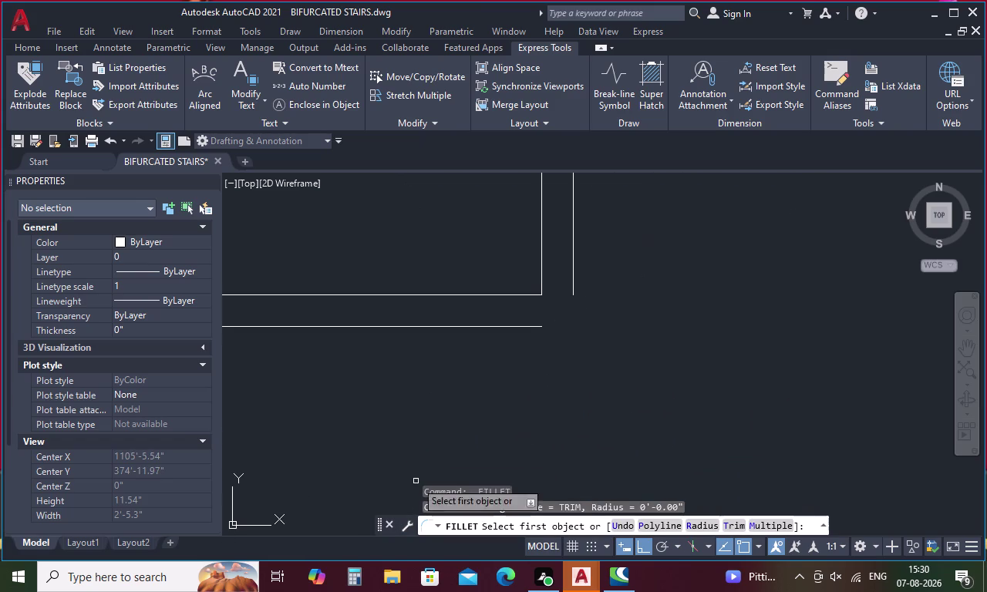
click(516, 326)
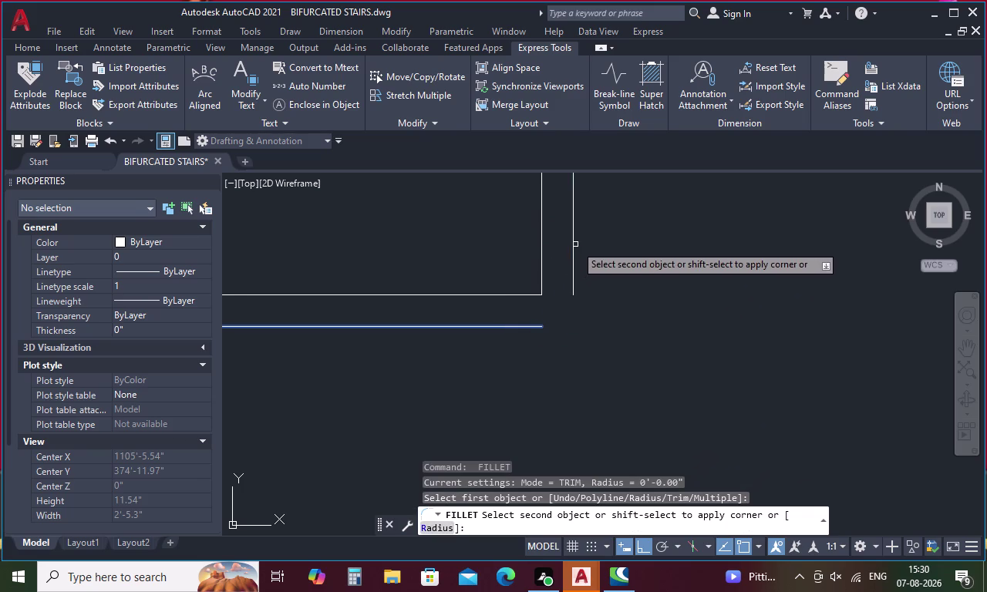
click(573, 249)
scroll(down, 3)
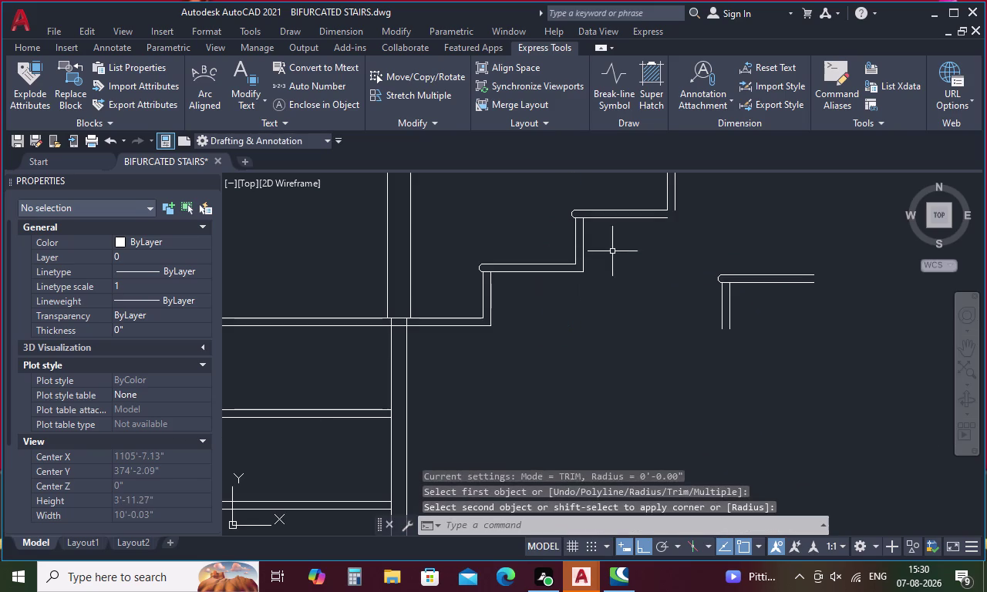
Square off the next five handrail step corners with zero-radius fillets.
middle_drag(615, 250, 522, 377)
key(space)
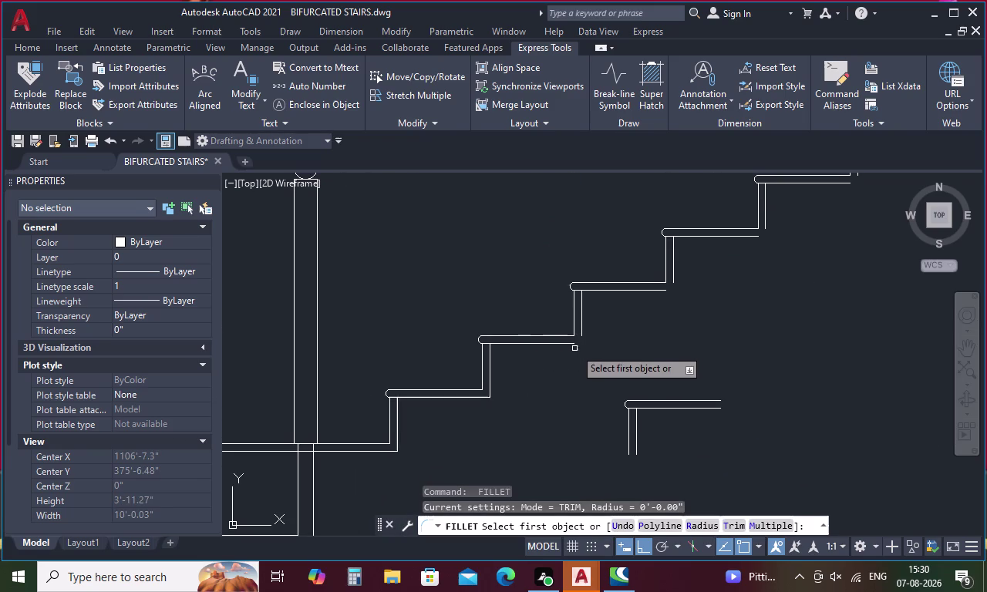
scroll(up, 3)
click(564, 335)
click(591, 303)
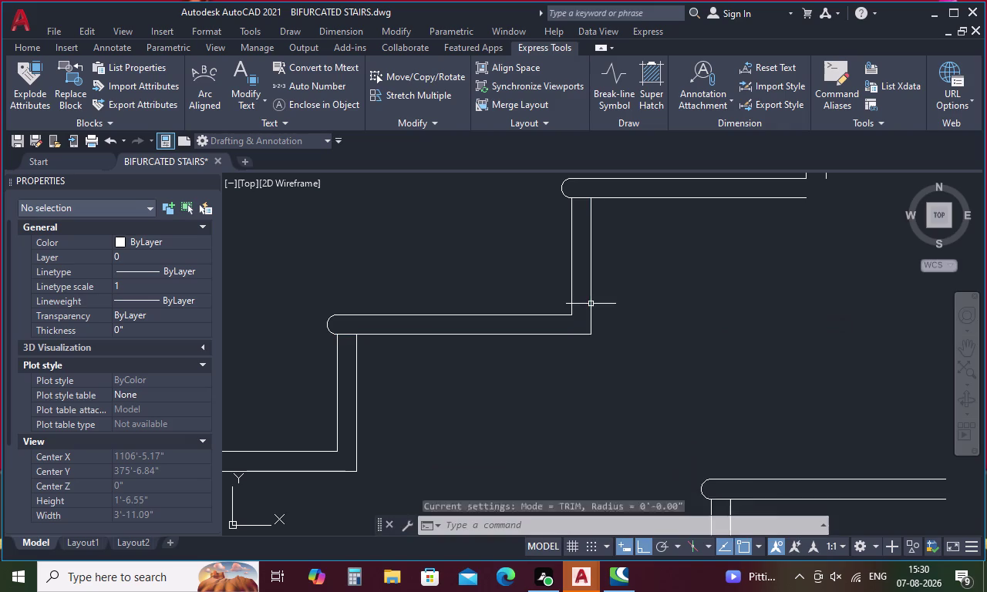
middle_drag(643, 301, 497, 445)
key(space)
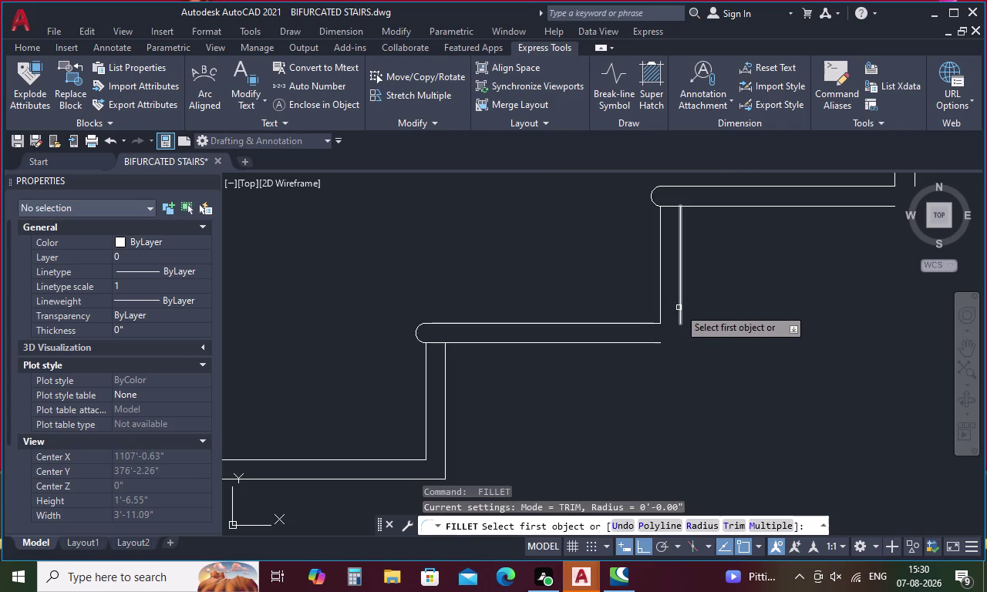
click(682, 301)
click(646, 346)
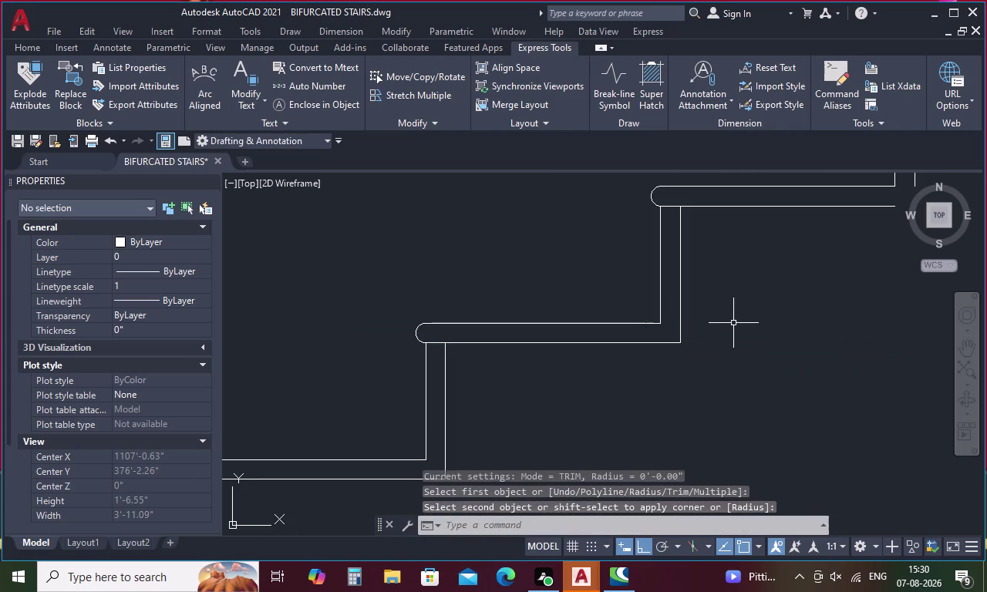
middle_drag(734, 323, 521, 437)
key(space)
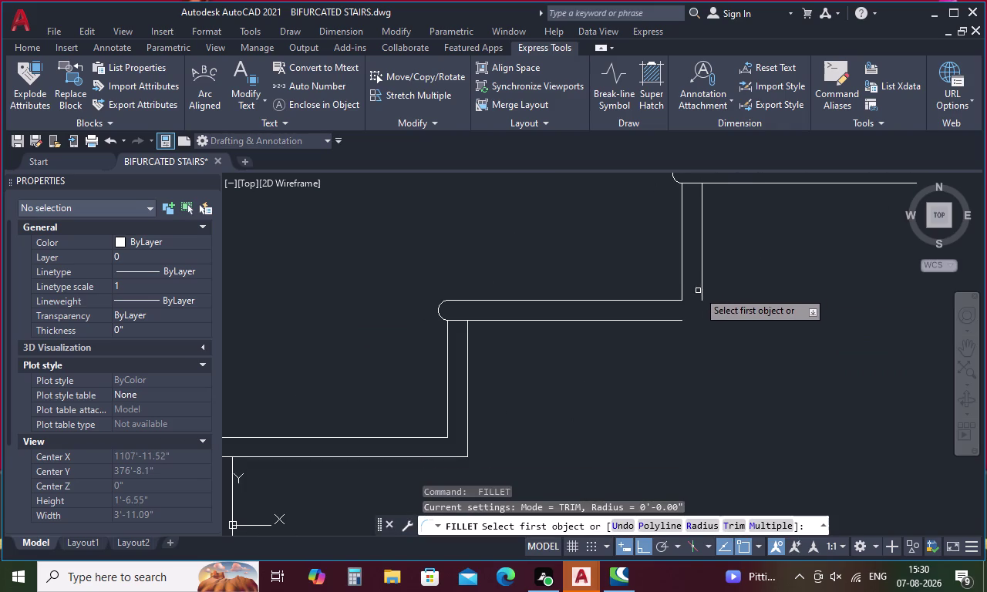
click(701, 291)
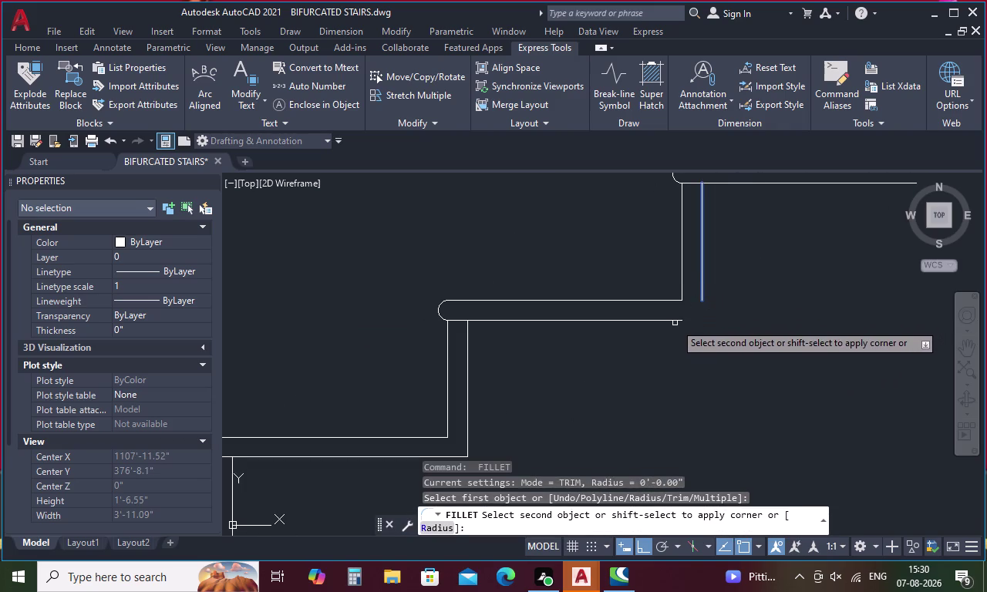
click(677, 323)
middle_drag(741, 306, 511, 483)
key(space)
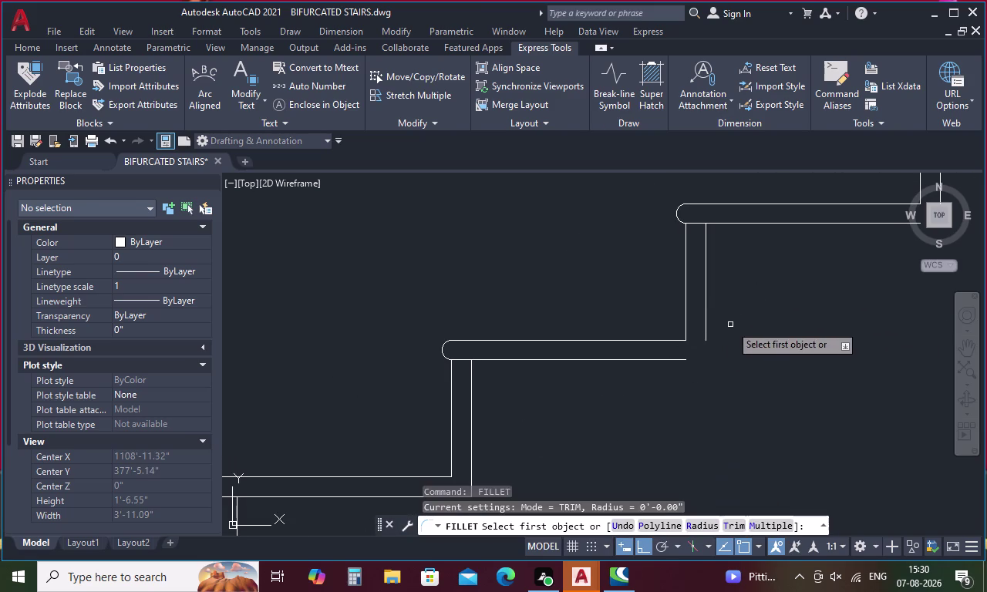
click(707, 316)
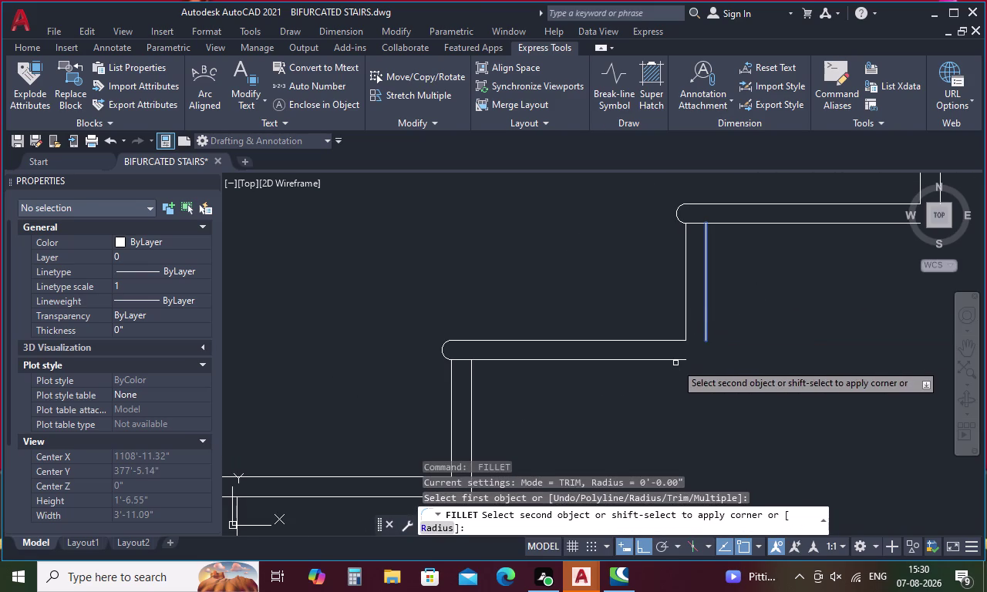
click(676, 359)
middle_drag(764, 324, 491, 460)
key(space)
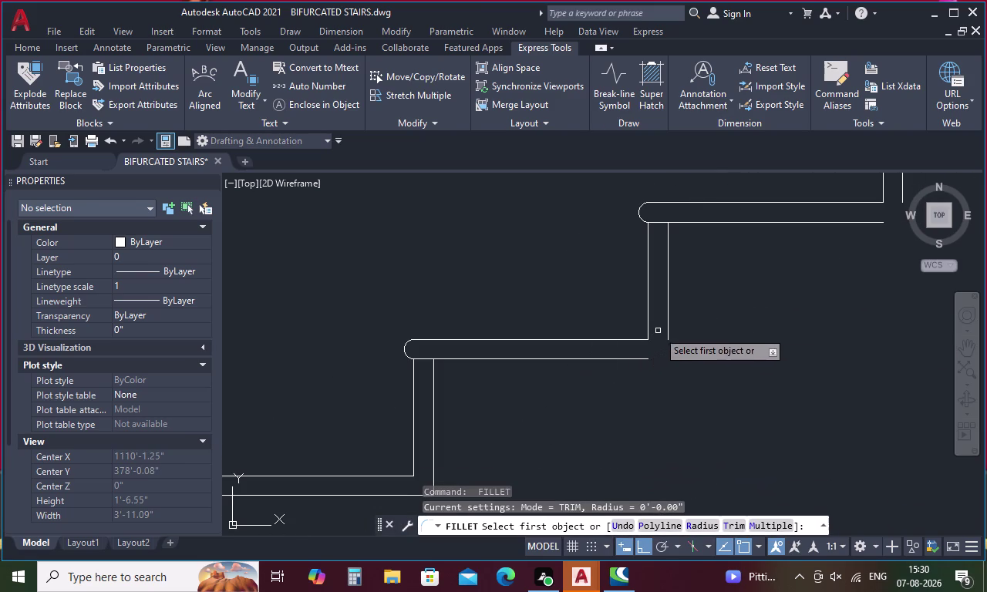
click(670, 323)
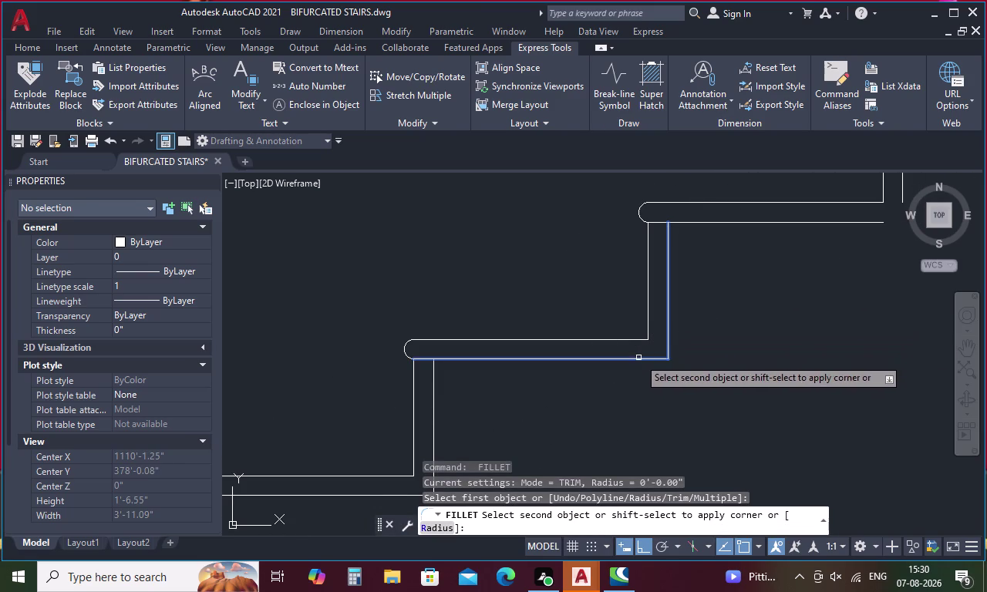
click(639, 358)
Fillet the last four handrail corners up to the top end of the rail.
middle_drag(735, 318, 529, 494)
key(space)
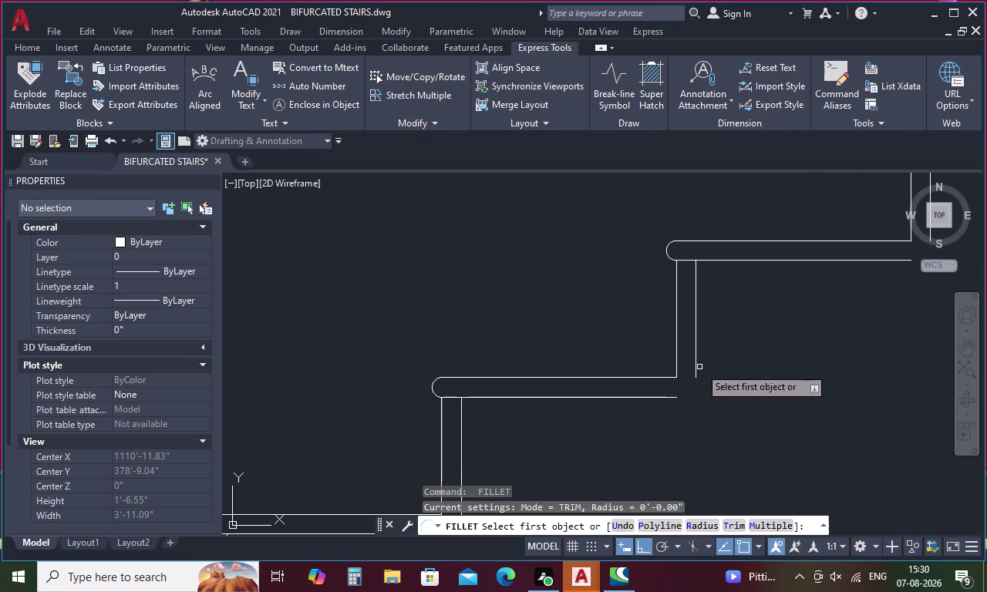
click(694, 370)
click(673, 397)
middle_drag(745, 358, 640, 418)
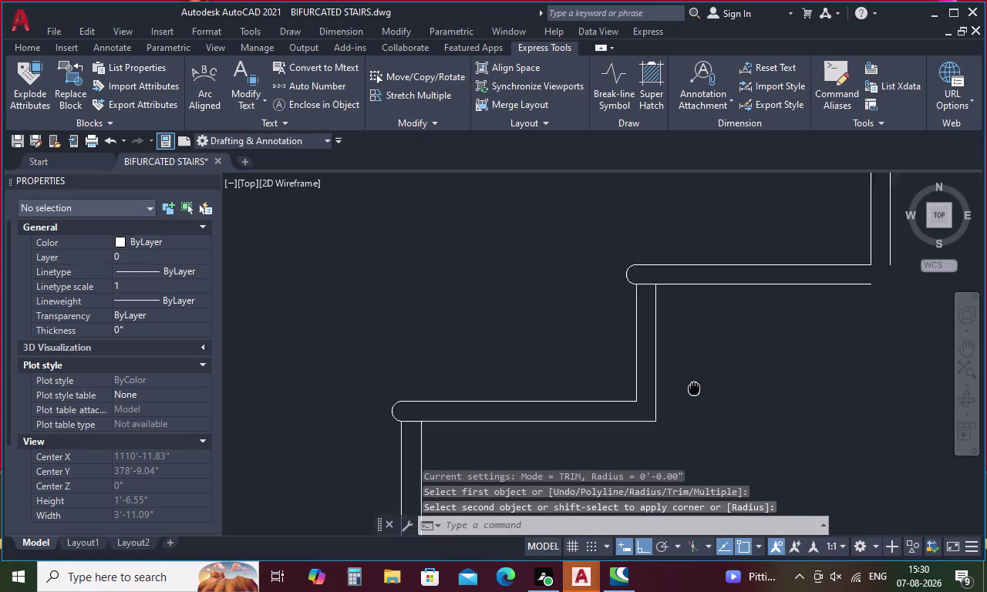
middle_drag(640, 418, 445, 523)
key(space)
click(585, 423)
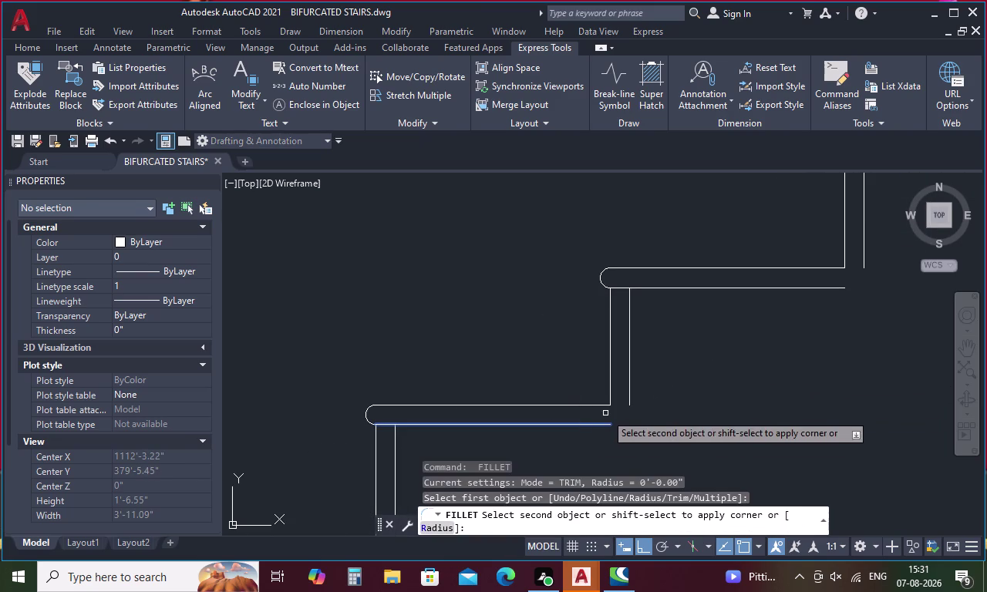
click(627, 395)
middle_drag(678, 373, 580, 452)
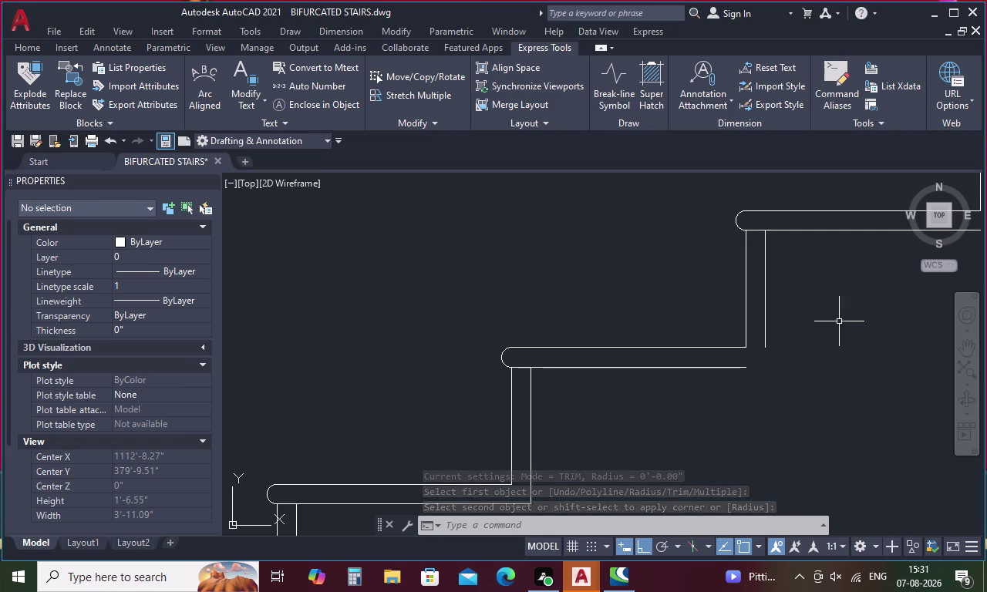
key(space)
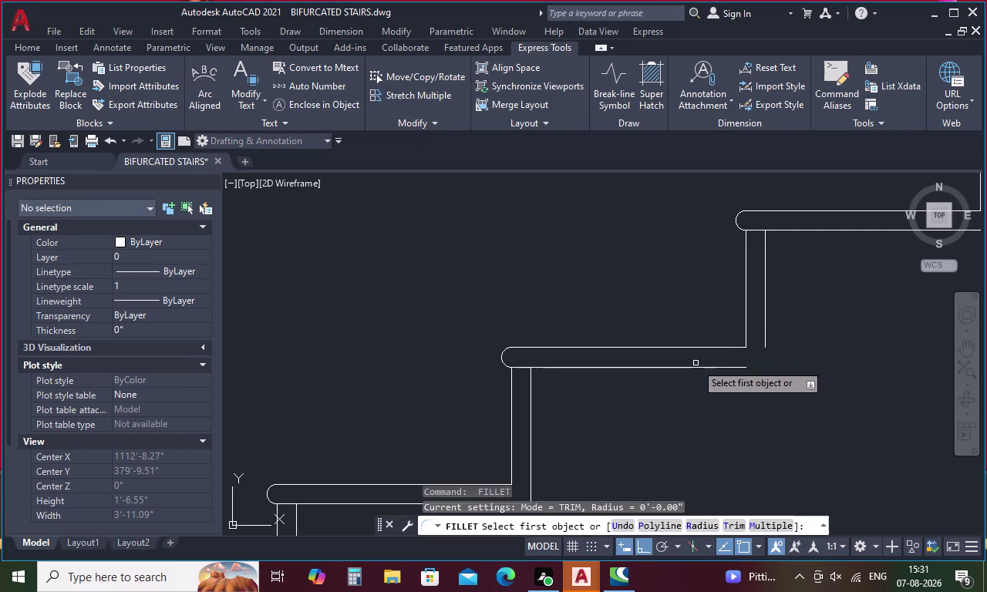
click(721, 367)
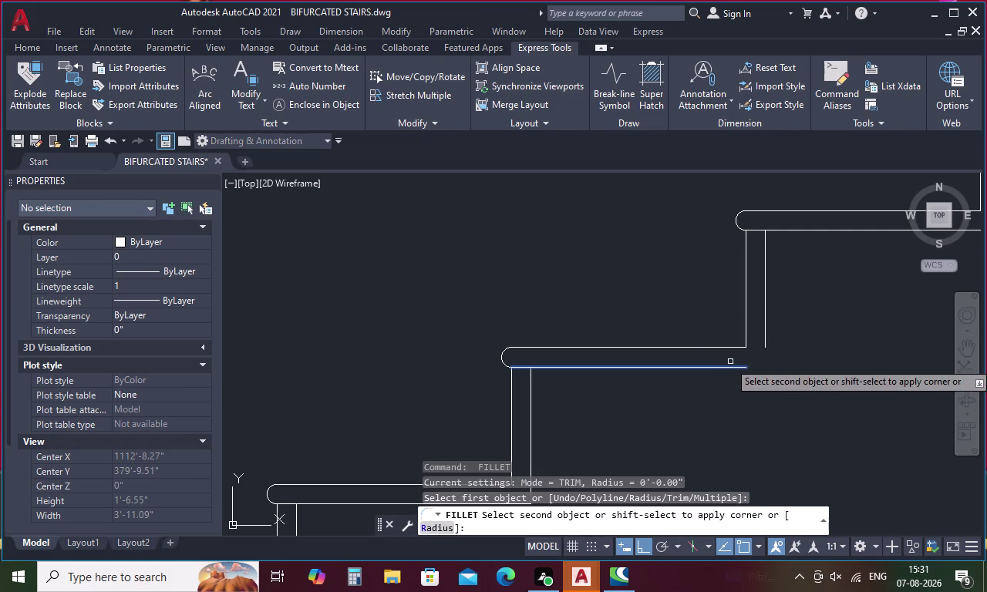
click(765, 334)
middle_drag(798, 314, 502, 446)
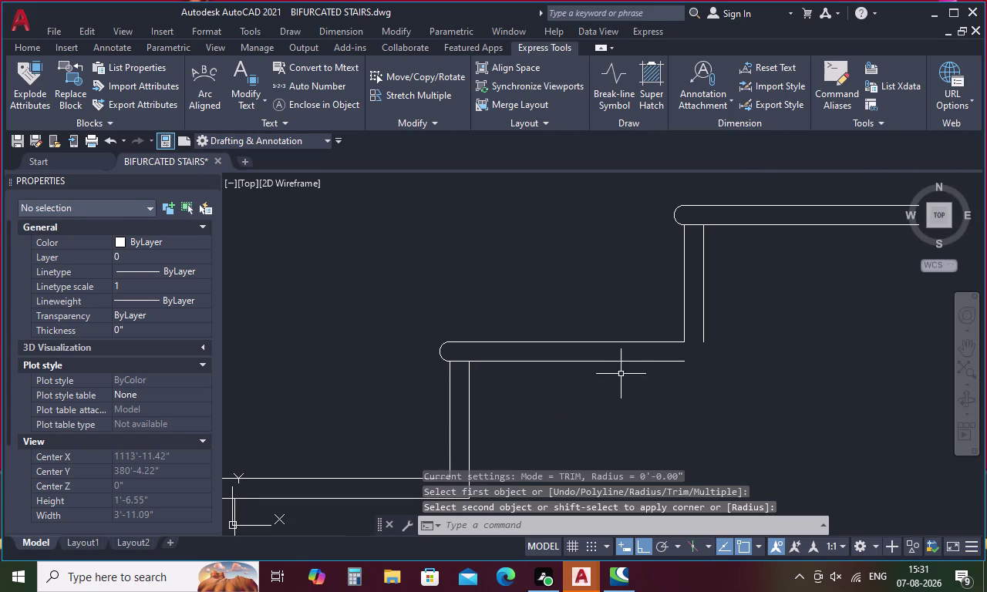
key(space)
click(676, 362)
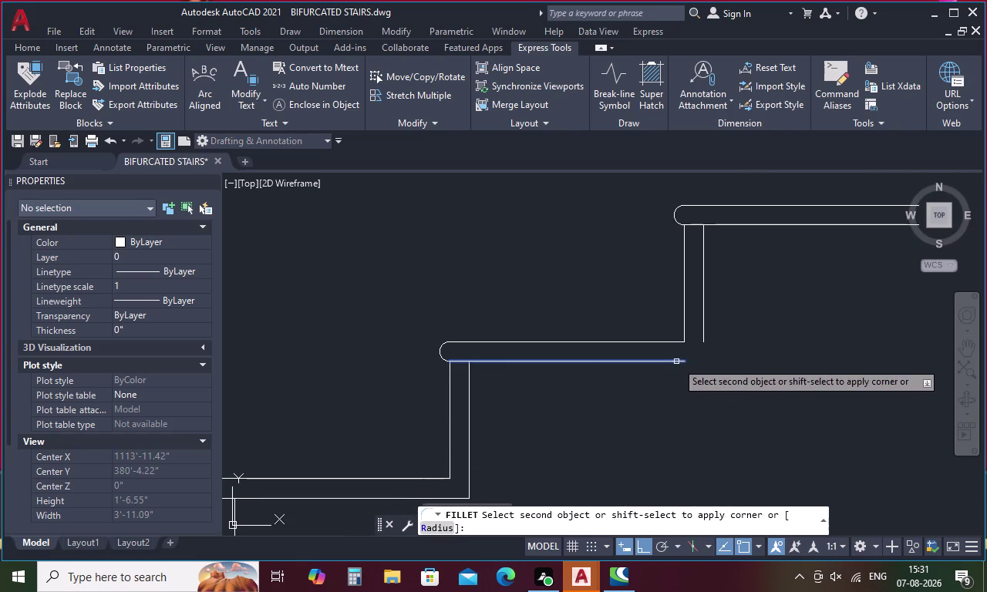
click(703, 338)
middle_drag(773, 324, 726, 344)
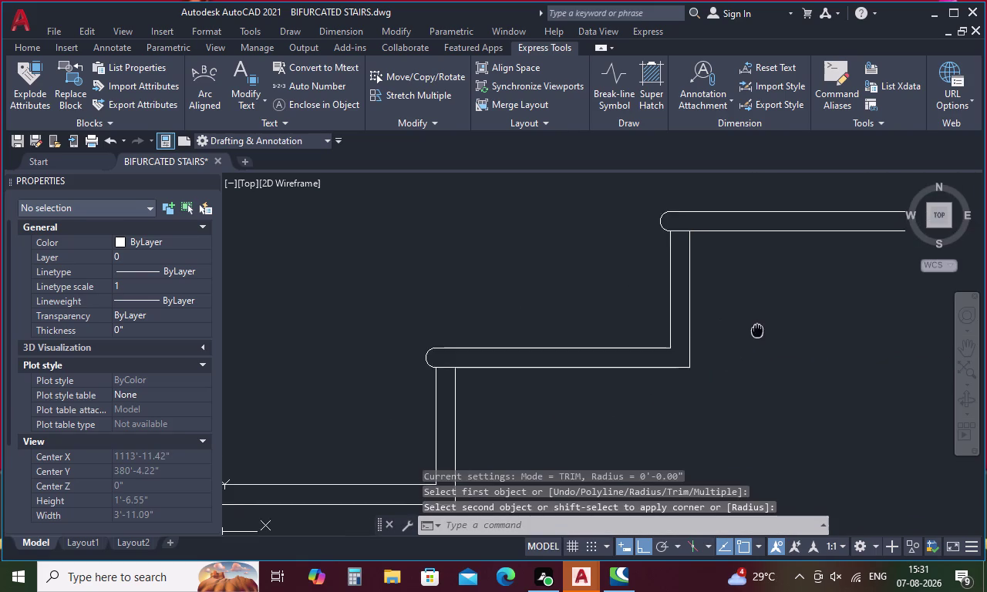
middle_drag(726, 344, 503, 433)
scroll(down, 3)
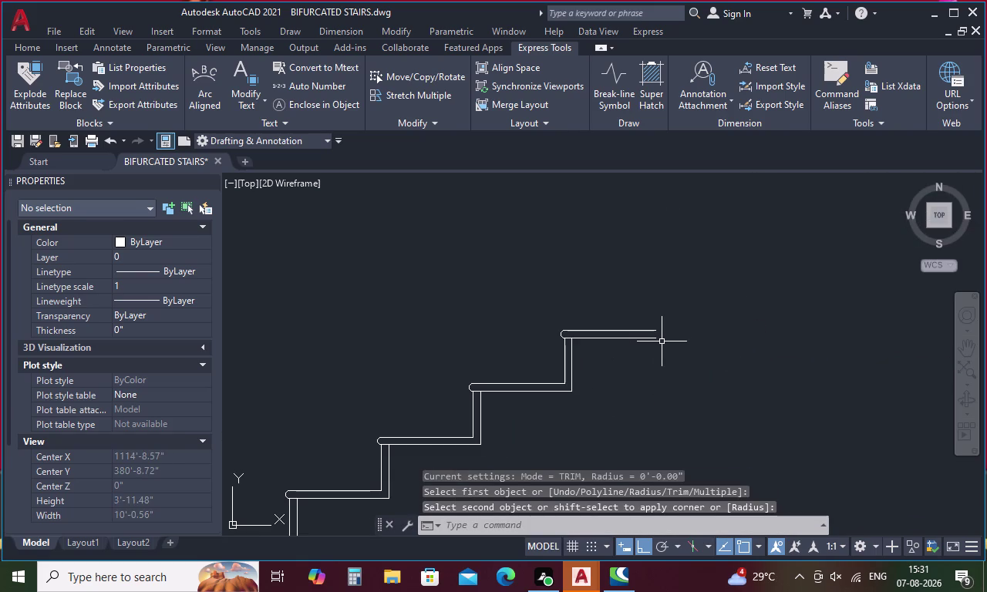
key(Escape)
Place a vertical construction line (XL) at the upper landing's end.
key(x)
text(l)
key(space)
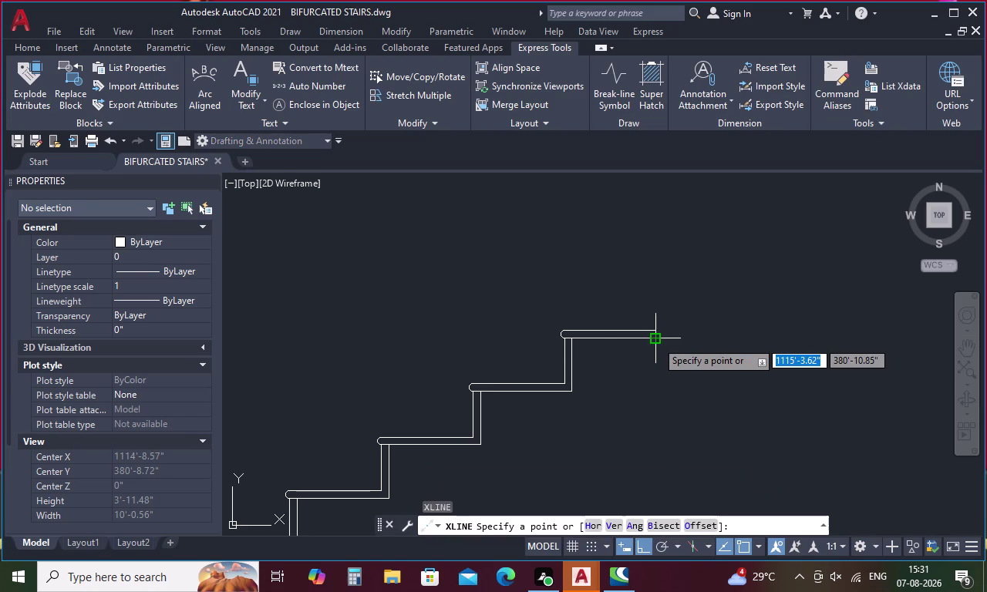
scroll(down, 3)
text(v)
key(space)
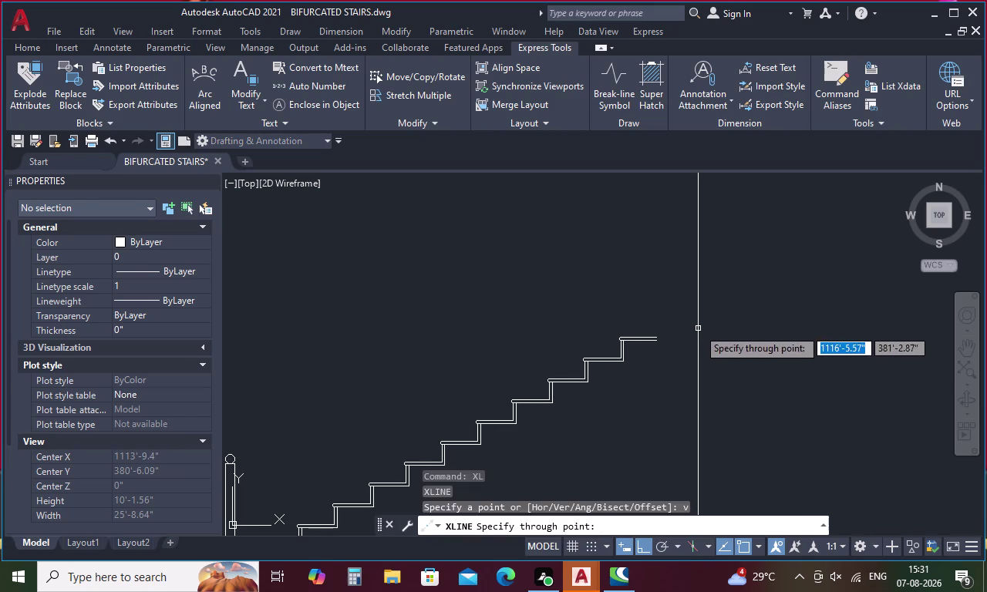
middle_drag(697, 328, 610, 415)
scroll(down, 3)
scroll(down, 3)
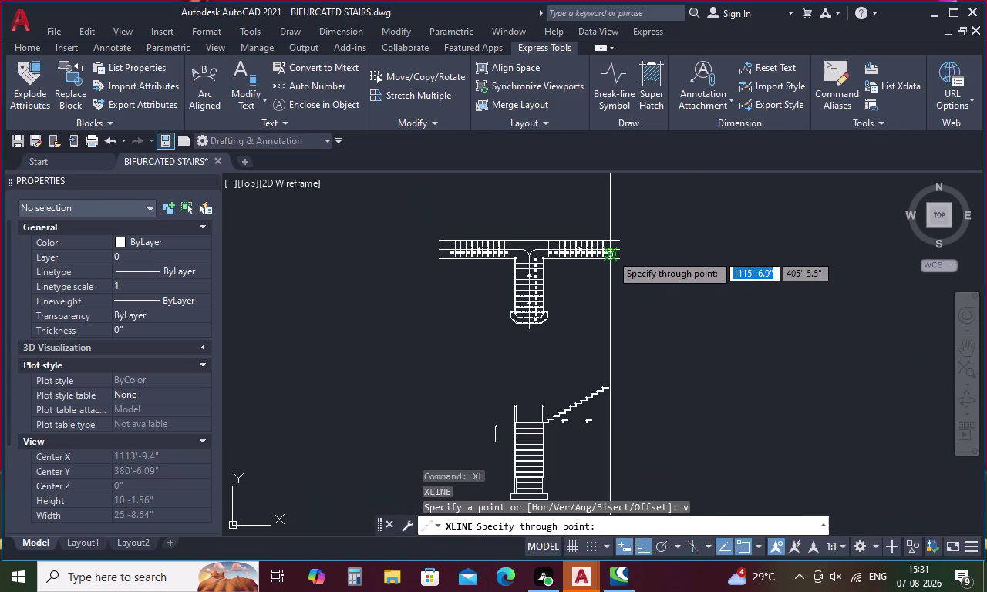
scroll(up, 3)
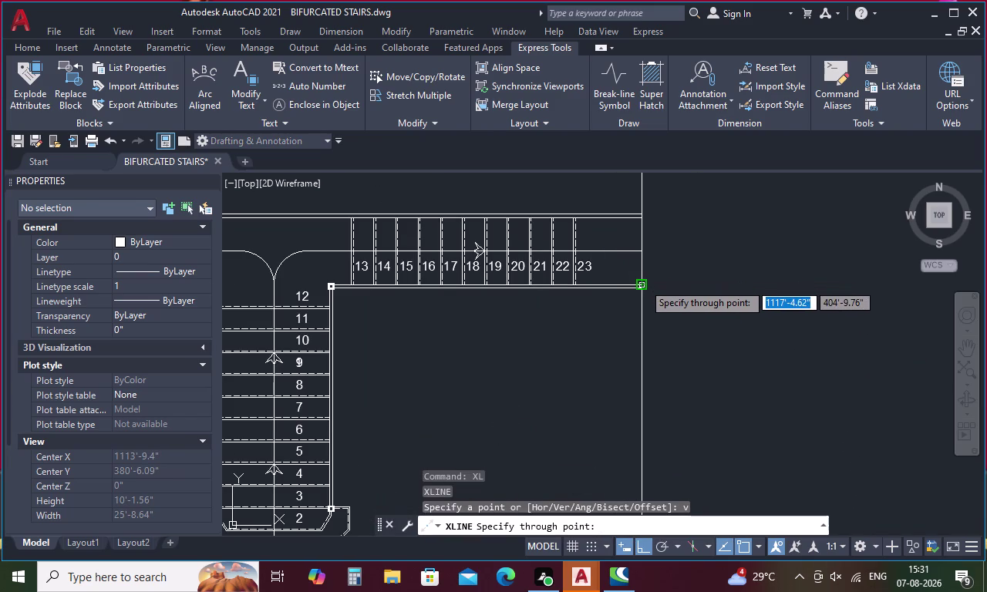
scroll(up, 3)
click(637, 289)
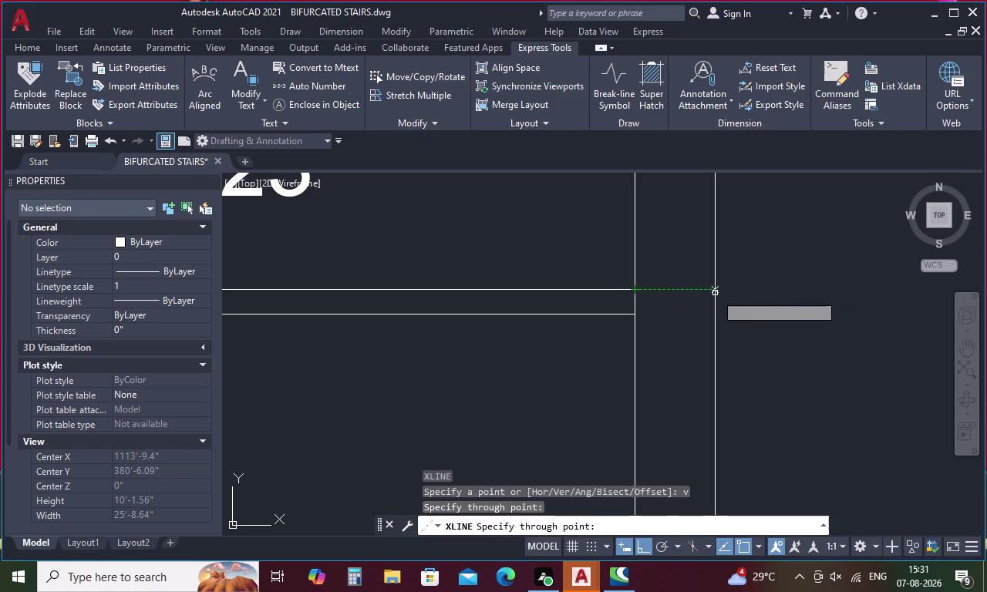
key(Escape)
scroll(down, 3)
scroll(down, 3)
middle_drag(725, 378, 706, 293)
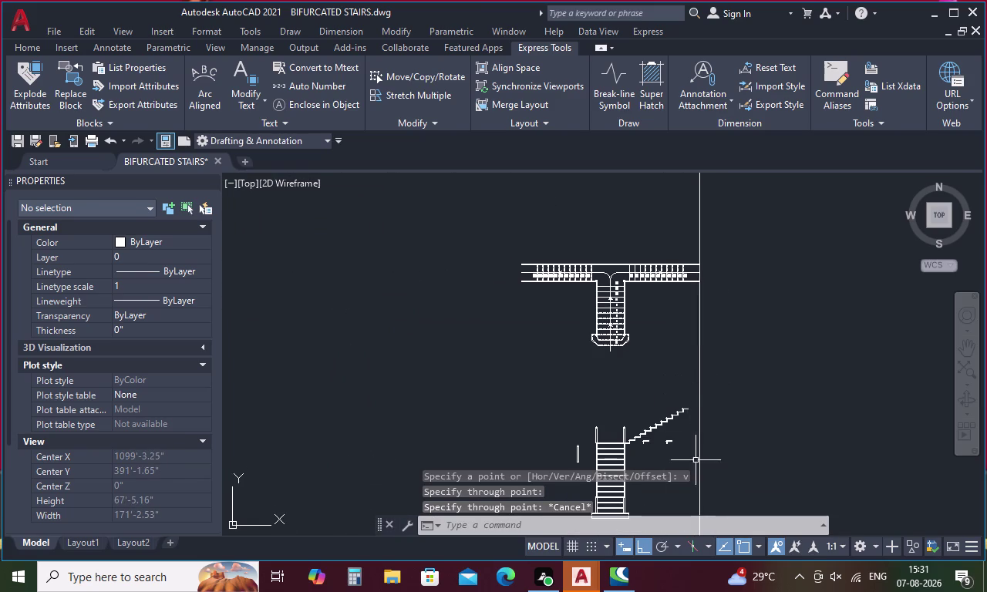
scroll(up, 3)
key(Escape)
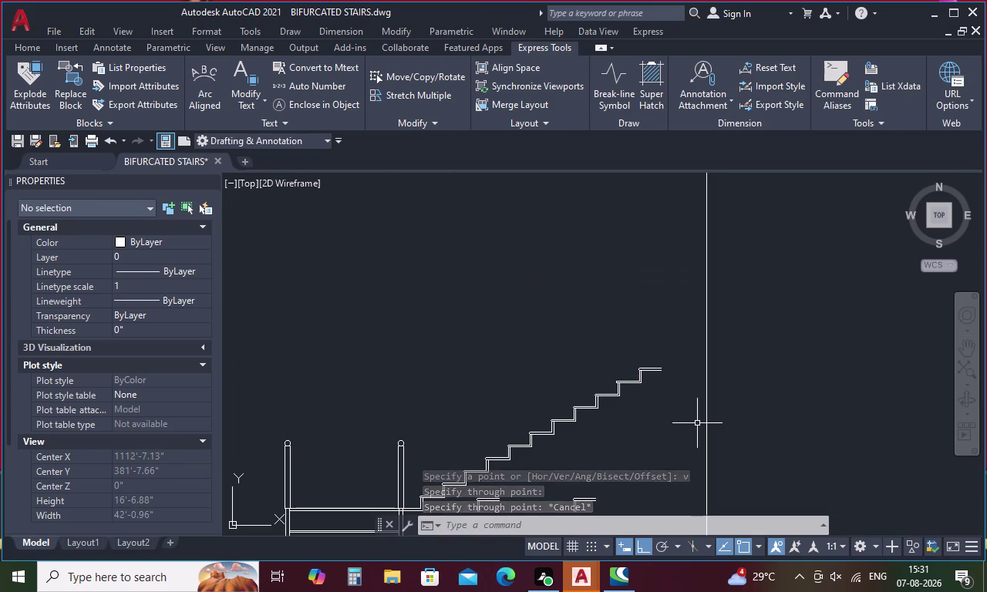
Extend the two upper handrail lines to the vertical xline.
key(e)
key(x)
key(space)
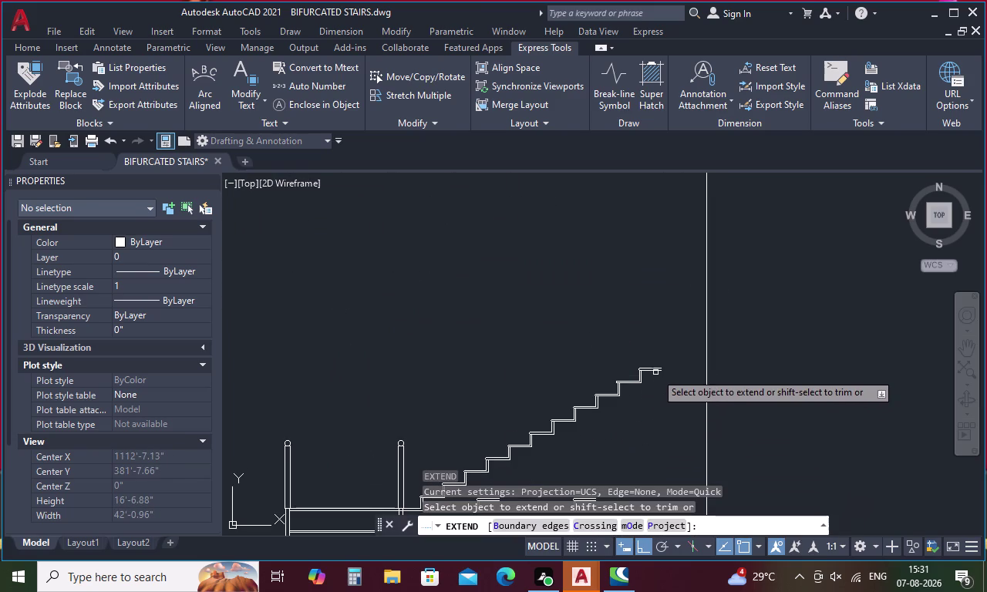
click(656, 372)
click(651, 368)
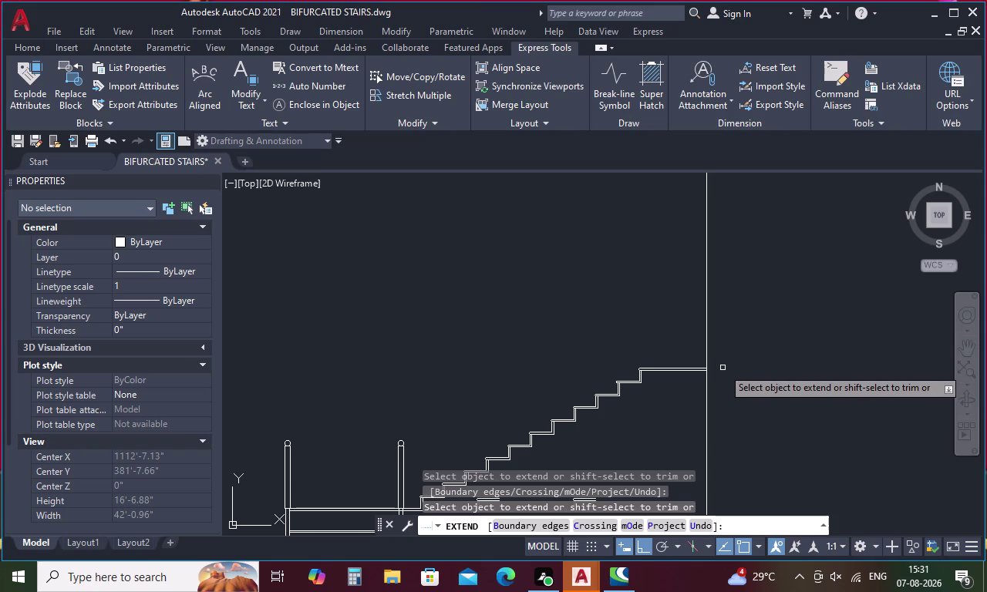
key(Escape)
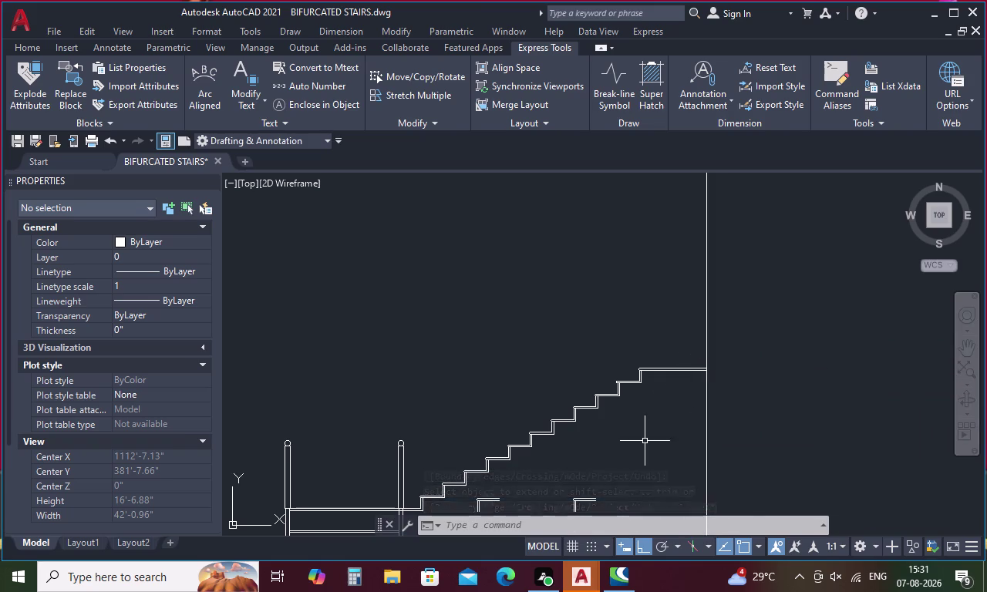
middle_drag(644, 442, 690, 360)
Erase the ten stray pieces below the stairs.
drag(669, 388, 602, 451)
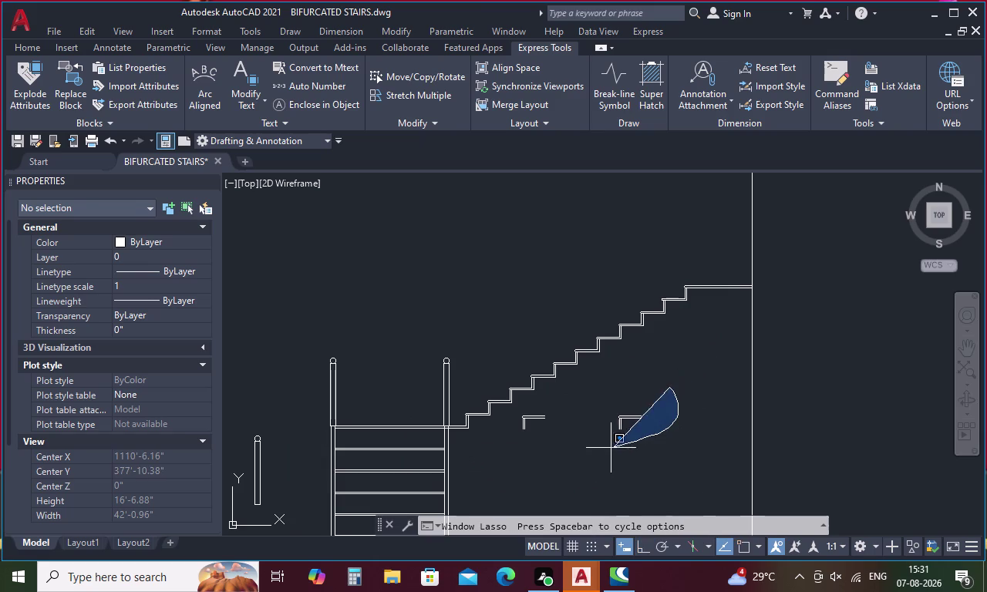
drag(603, 451, 500, 418)
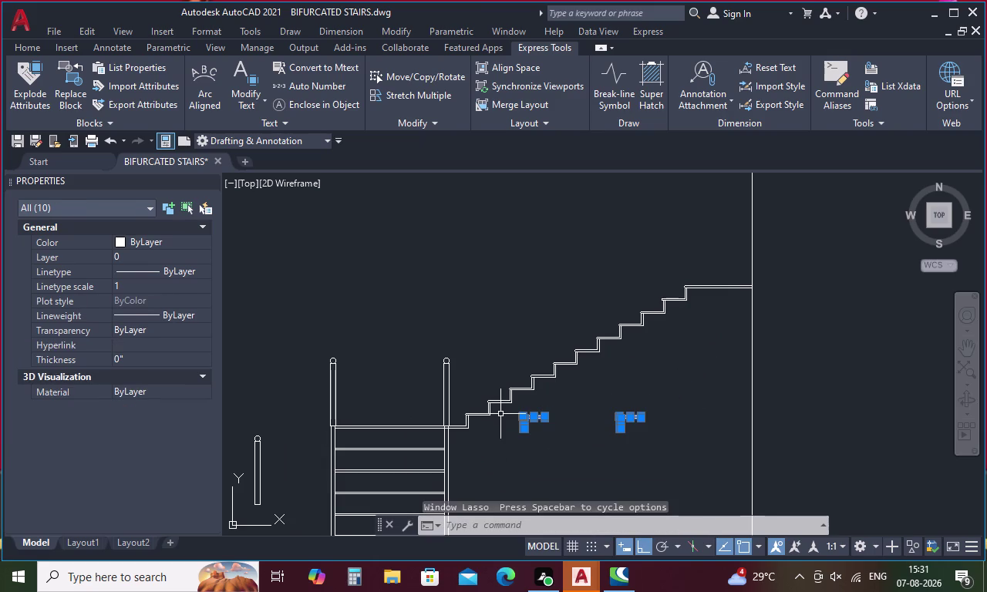
key(Delete)
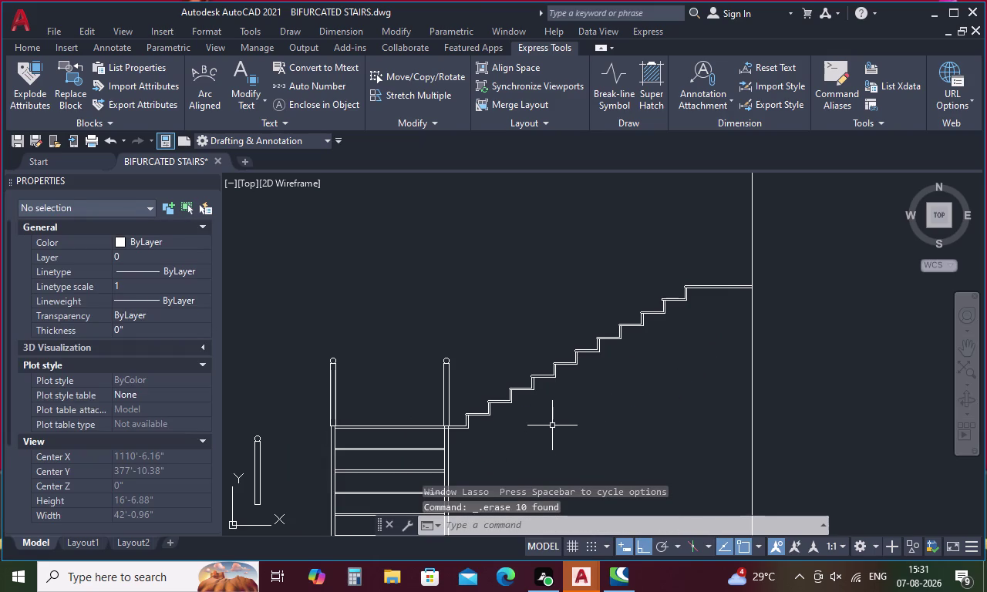
Draw an open post outline with lines: 3' down, 1 right, 3' up.
key(l)
key(space)
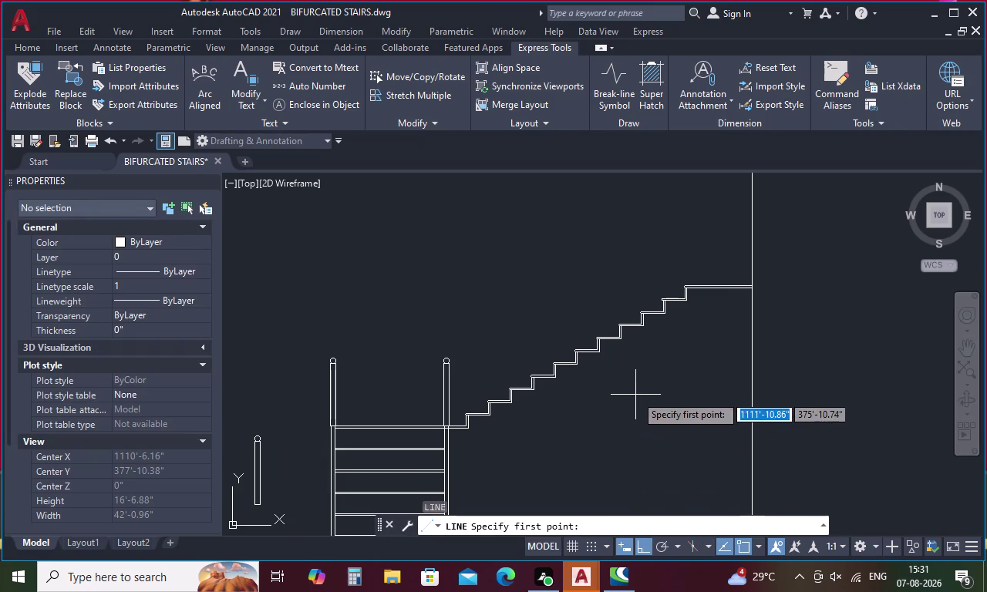
click(640, 392)
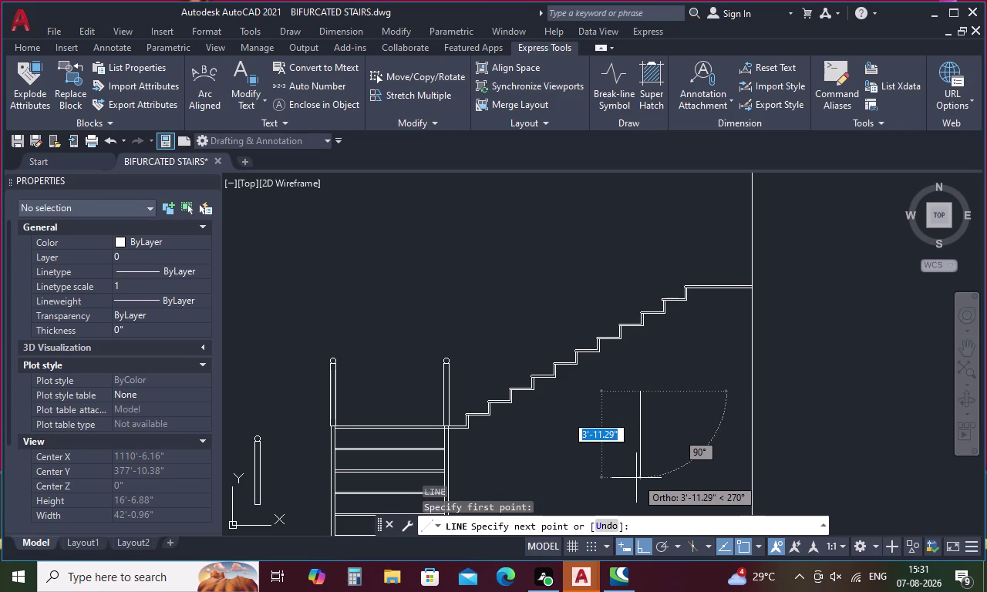
key(3)
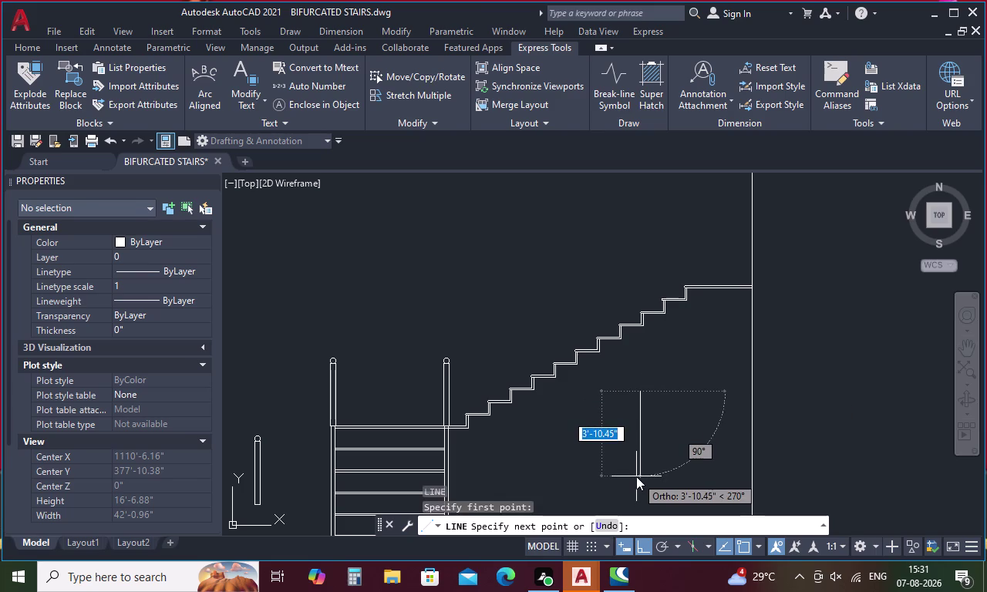
key(apostrophe)
key(space)
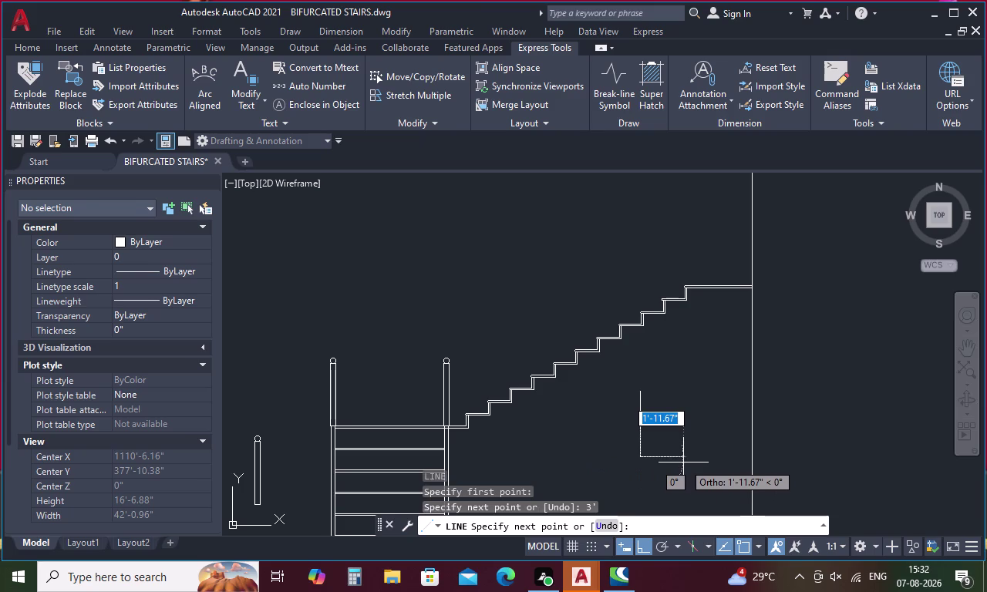
key(1)
key(space)
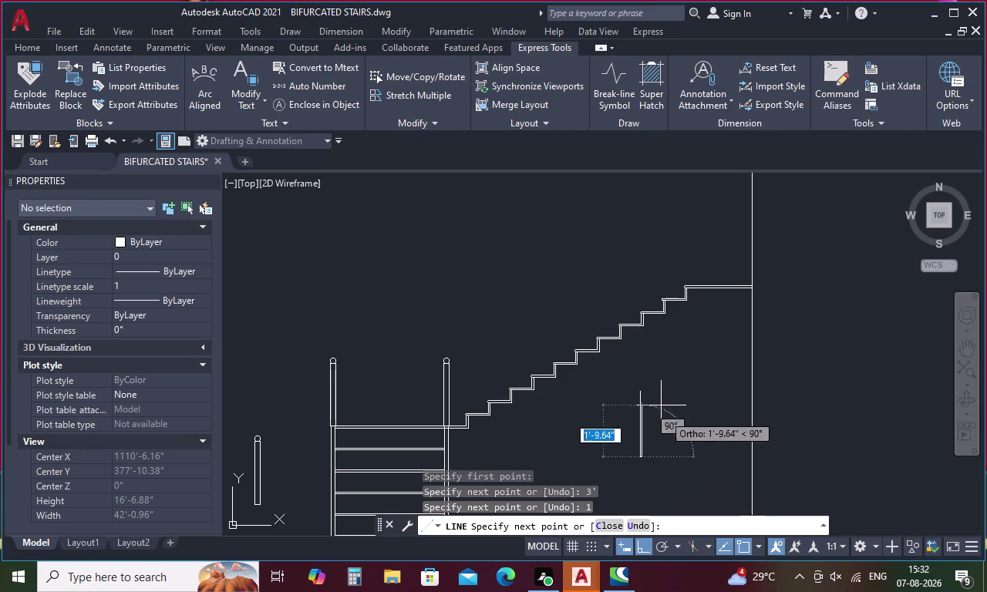
key(3)
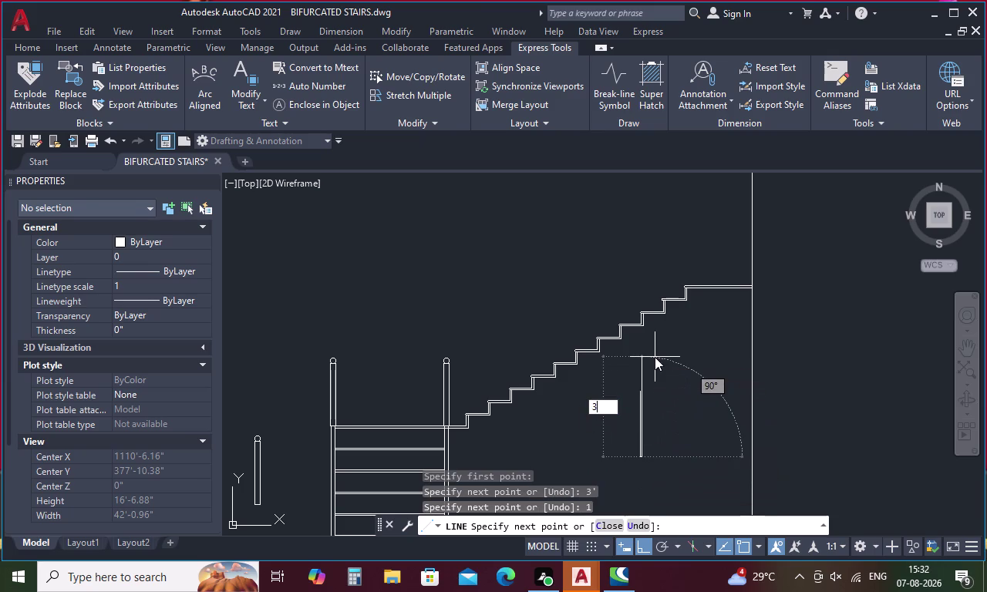
key(apostrophe)
key(space)
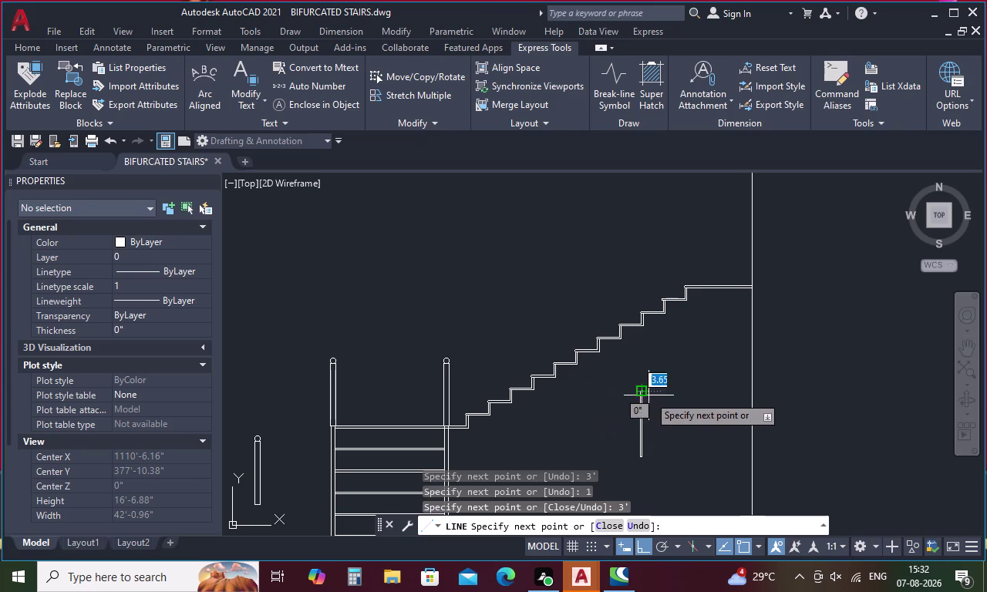
scroll(up, 3)
scroll(up, 3)
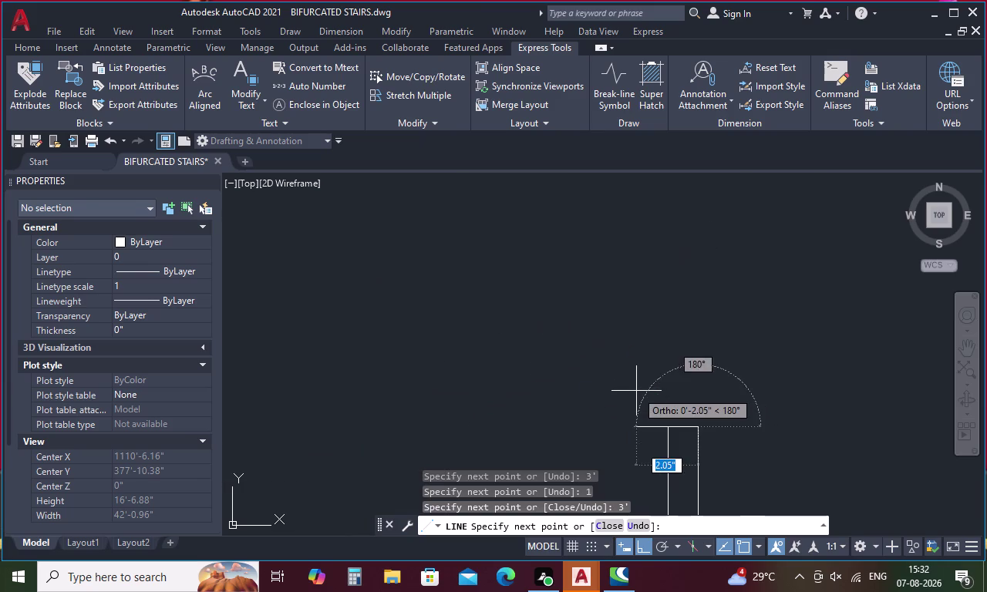
key(Escape)
middle_drag(670, 395, 662, 301)
Select the two vertical post lines and copy them using the post's bottom centre as base point.
drag(736, 362, 737, 372)
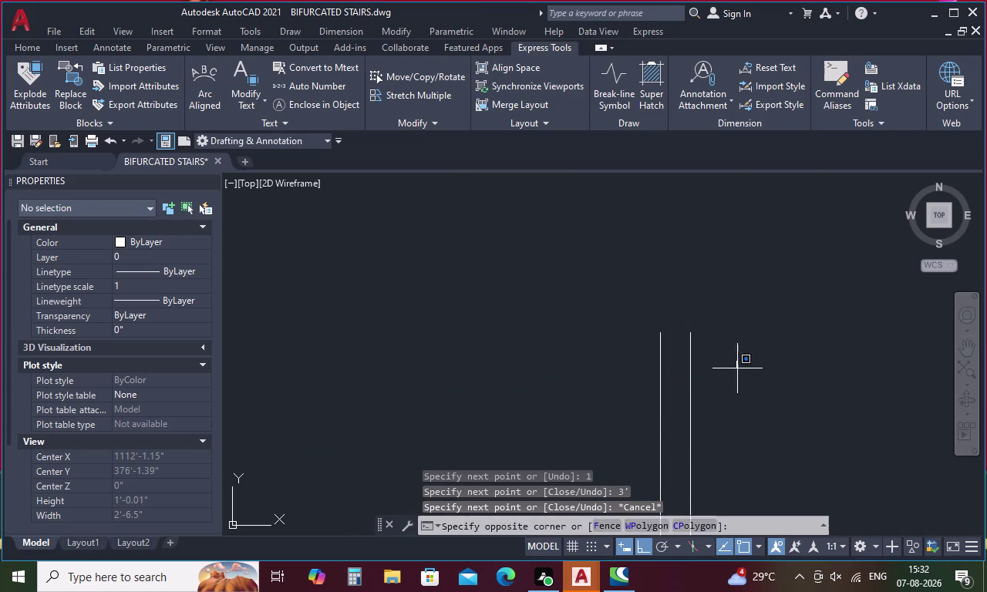
drag(737, 371, 580, 339)
scroll(down, 3)
middle_drag(622, 378, 653, 227)
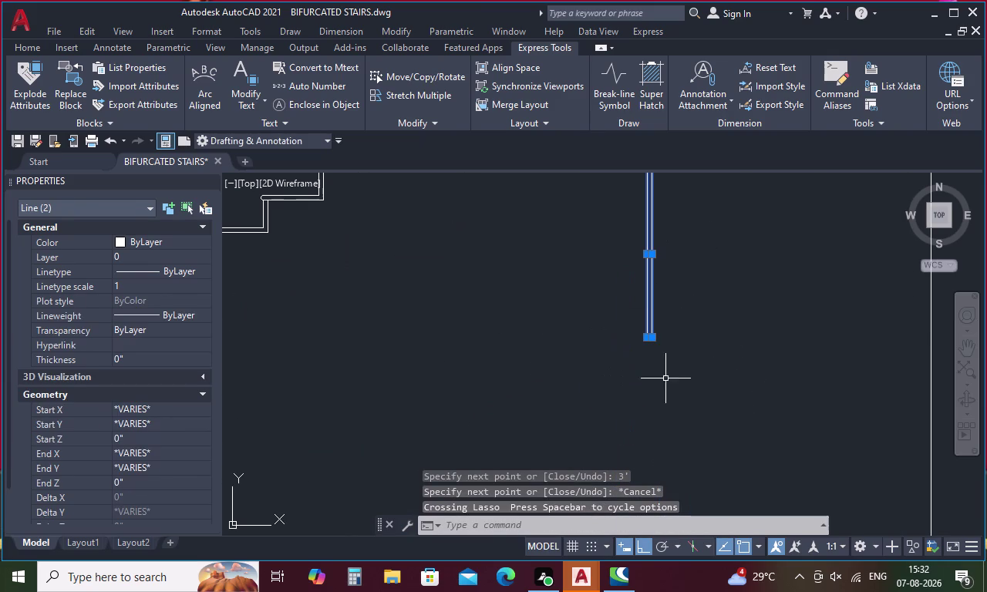
scroll(up, 3)
right_drag(648, 372, 653, 386)
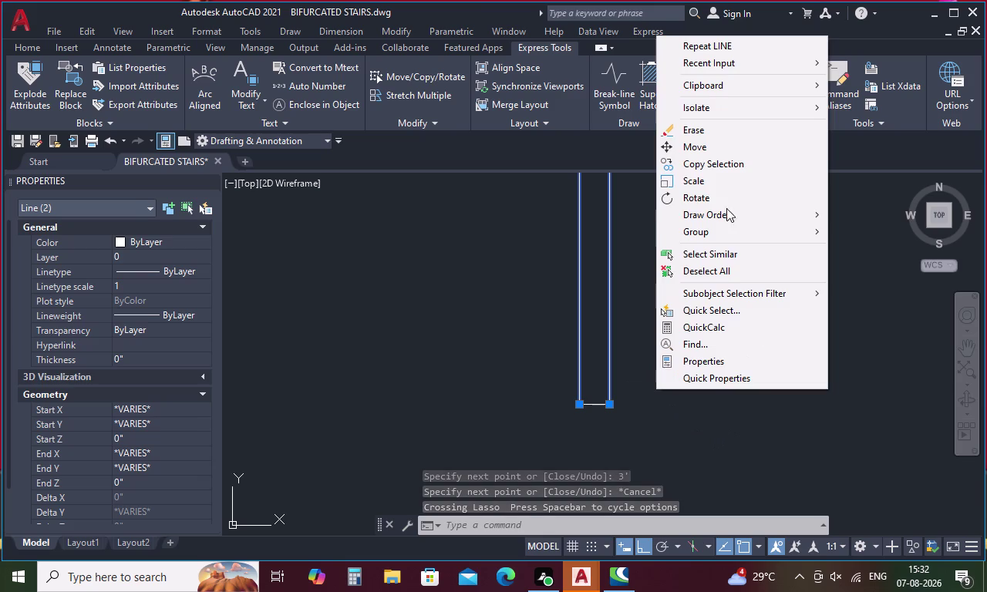
click(708, 166)
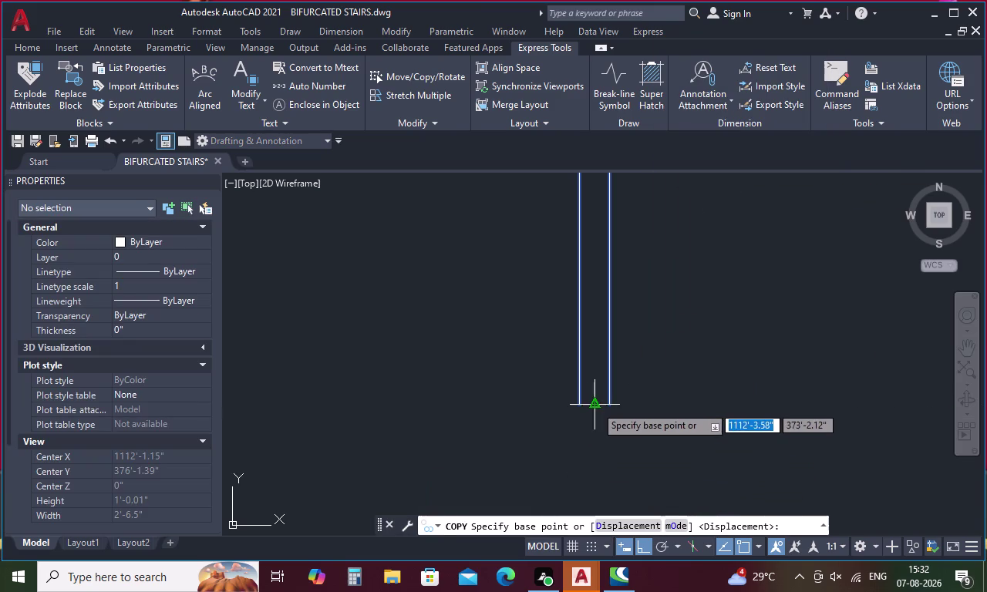
click(596, 406)
Place the first post copy at the lowest tread's midpoint.
scroll(down, 3)
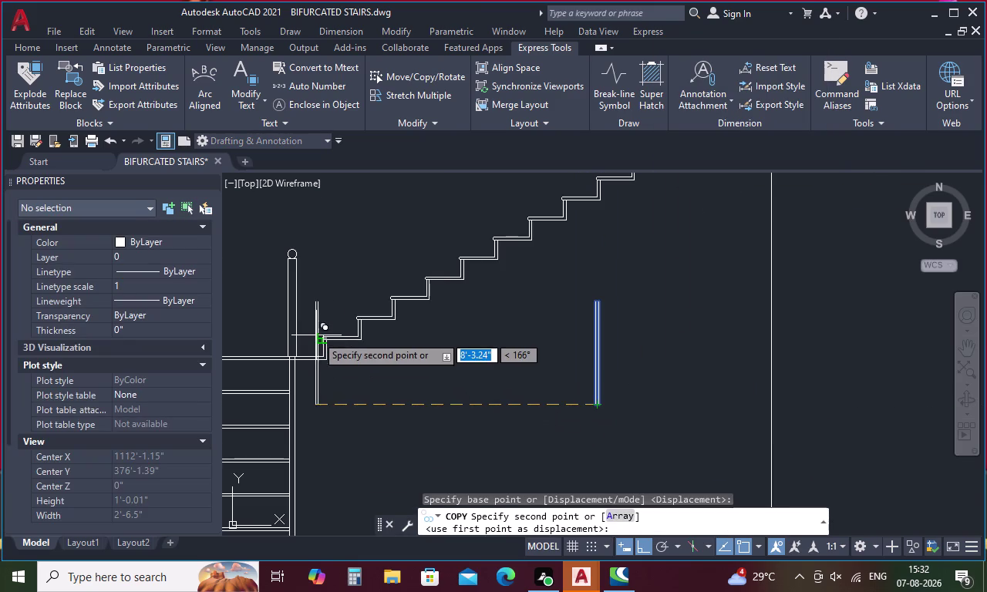
scroll(up, 3)
middle_drag(316, 335, 417, 297)
scroll(up, 3)
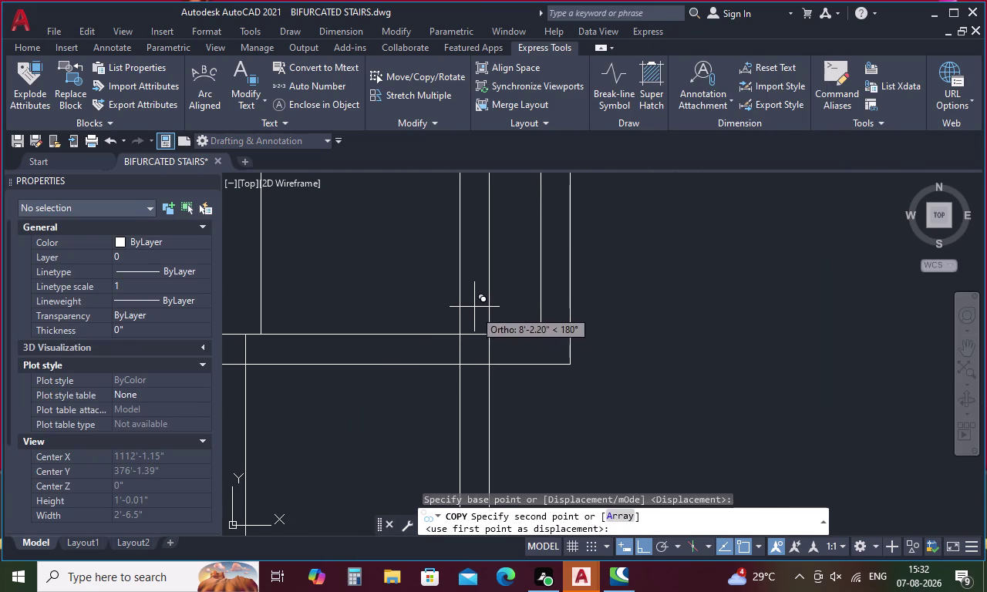
scroll(down, 3)
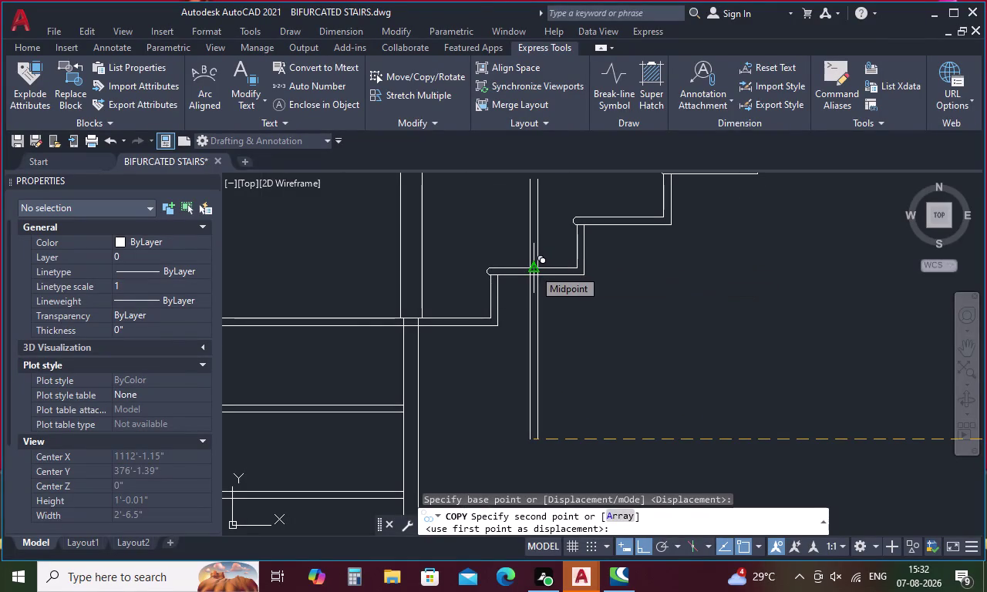
click(533, 270)
Place post copies on the next two treads higher up, then turn Ortho mode off.
middle_drag(597, 281, 533, 346)
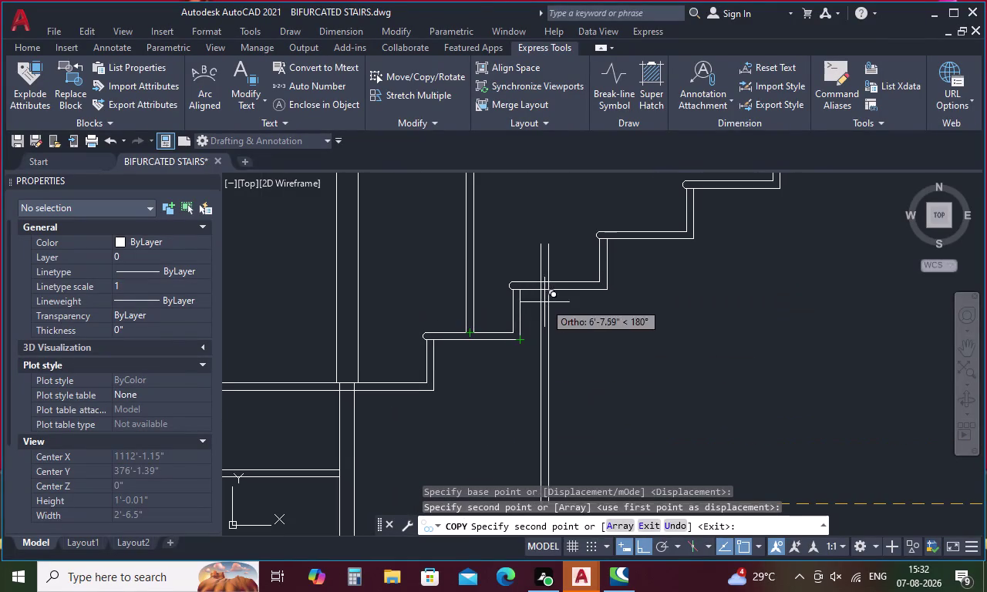
click(558, 282)
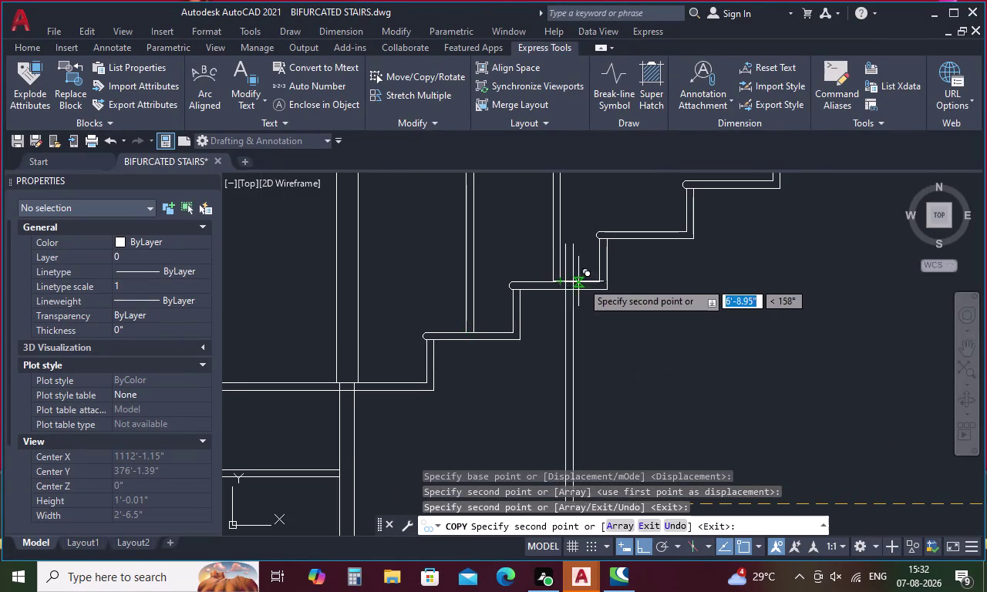
middle_drag(648, 280, 597, 312)
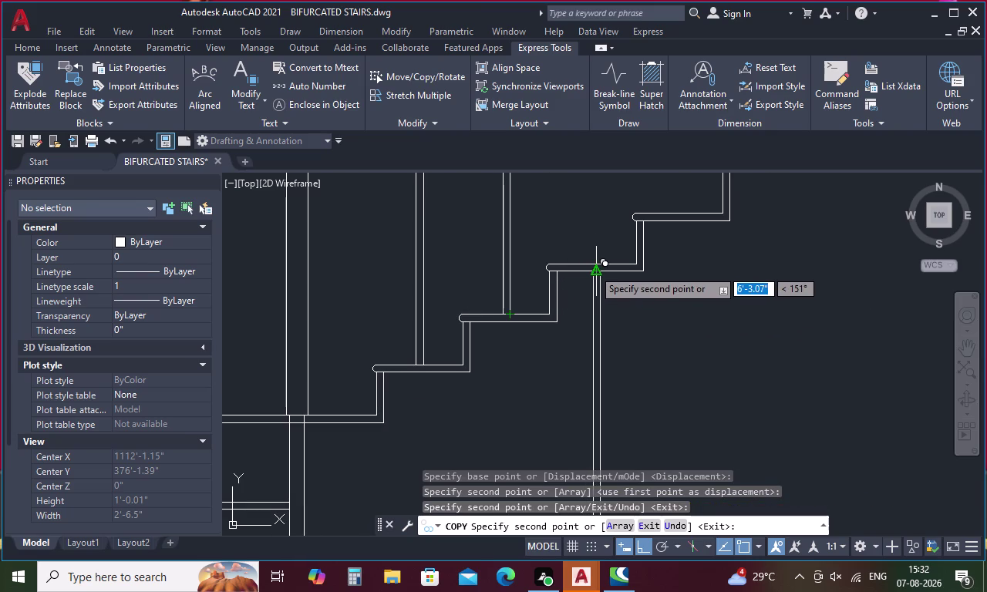
scroll(up, 3)
scroll(up, 3)
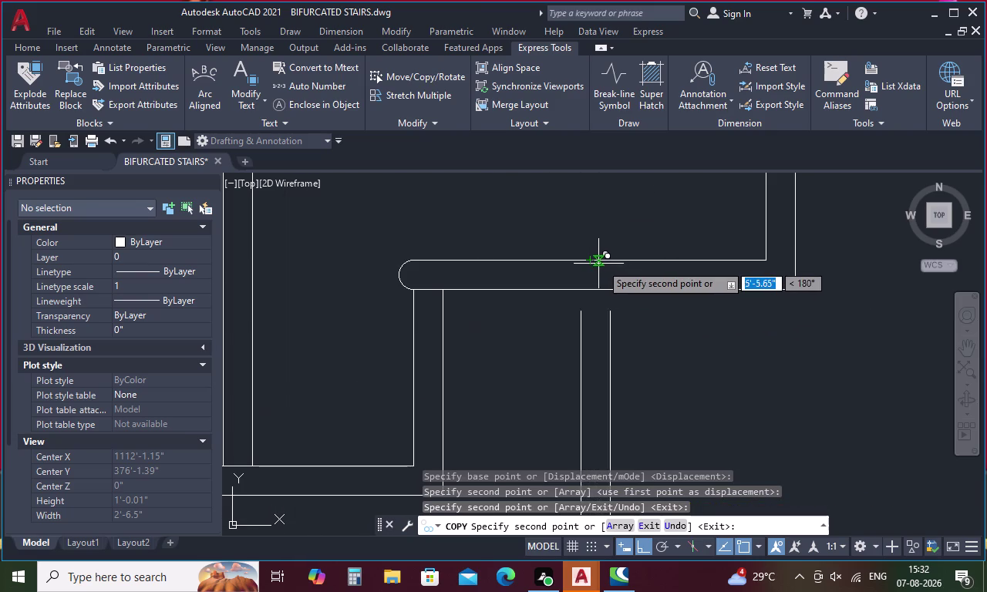
click(590, 260)
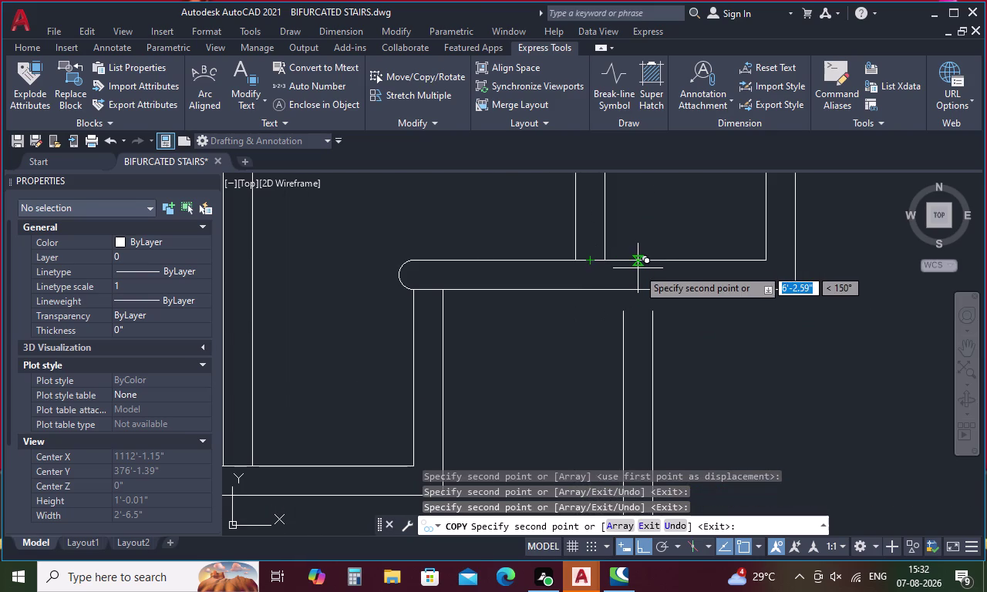
key(F8)
scroll(down, 3)
middle_drag(632, 275, 631, 276)
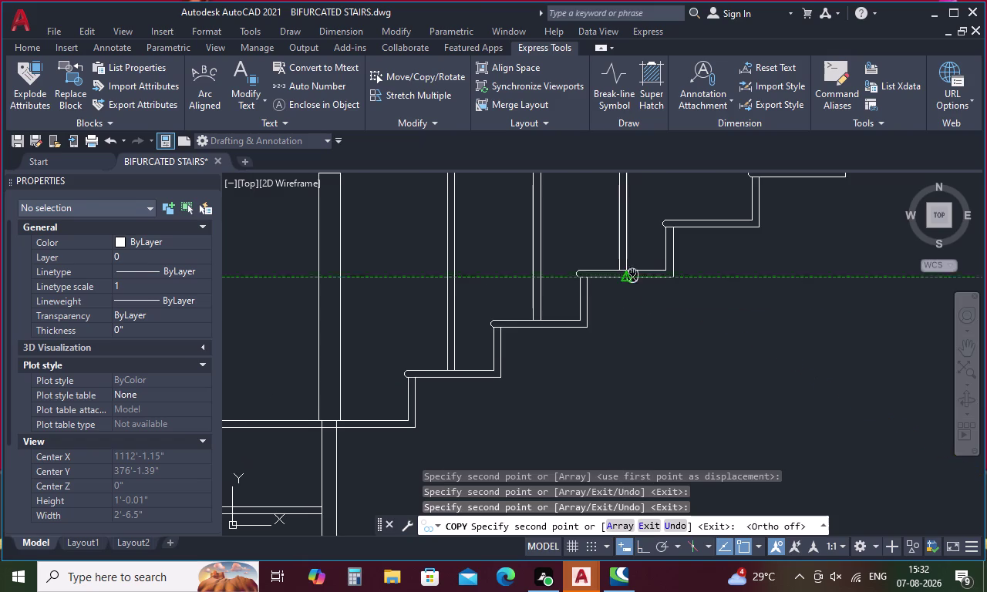